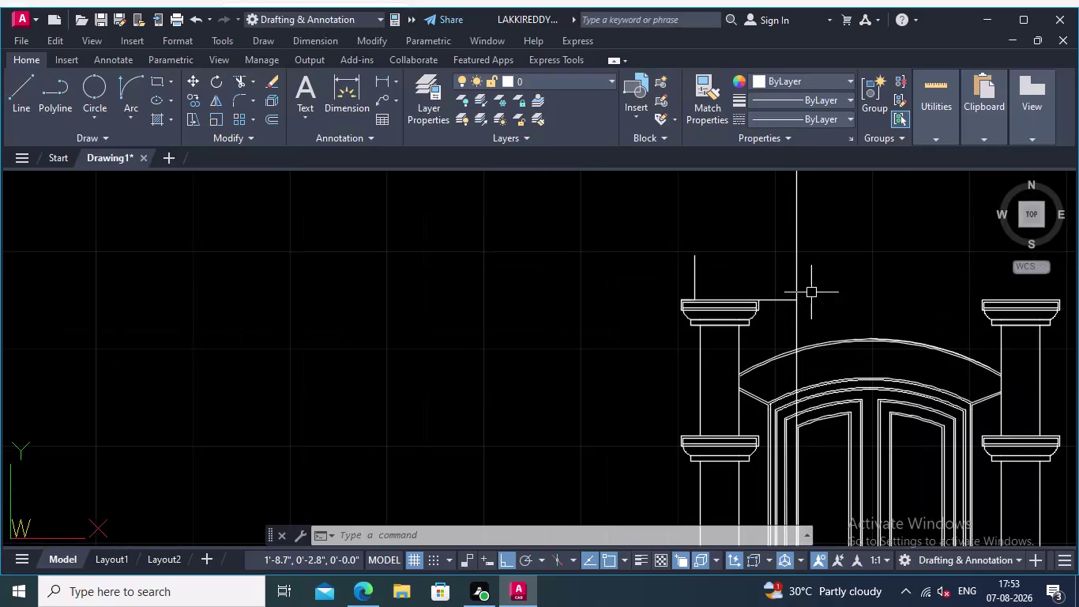
Erase the vertical construction line over the left capital and recentre the arch between the columns.
scroll(up, 3)
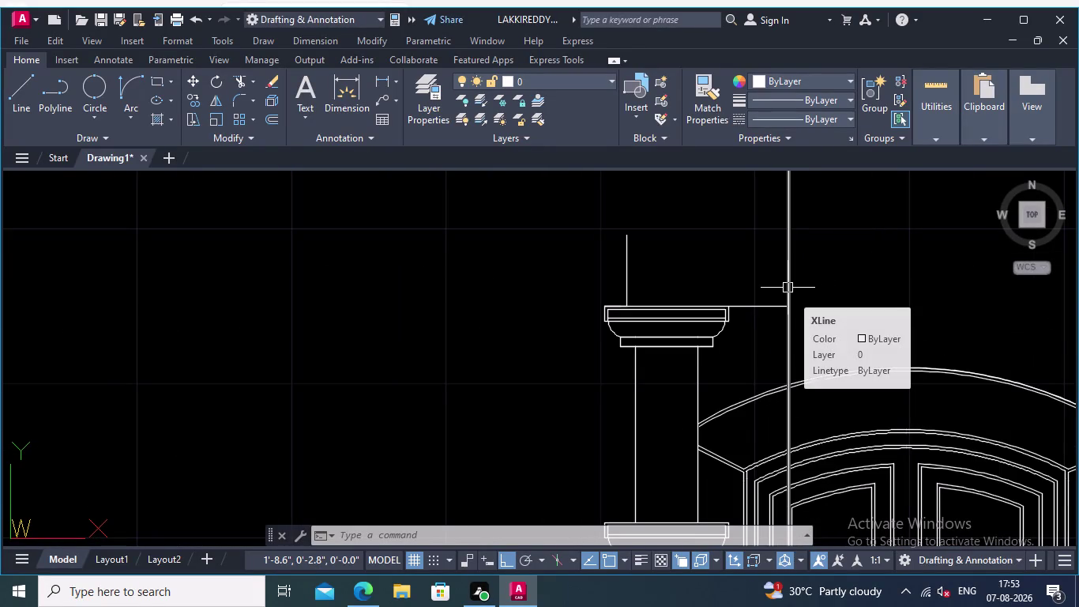
click(788, 288)
key(Delete)
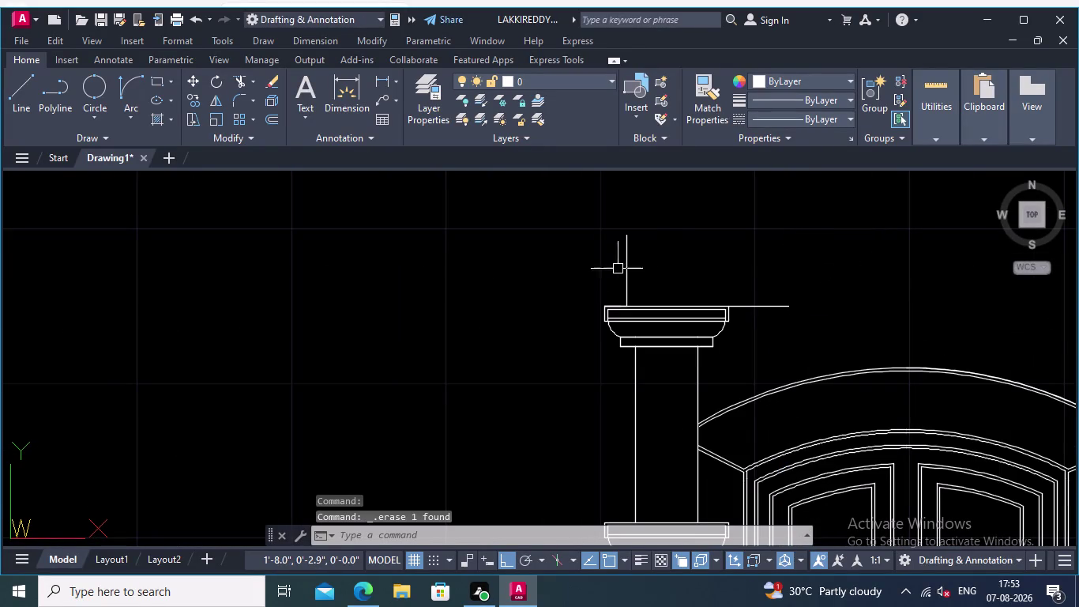
middle_drag(765, 253, 533, 274)
scroll(down, 3)
middle_drag(666, 265, 586, 263)
scroll(up, 3)
middle_drag(595, 270, 599, 261)
scroll(up, 3)
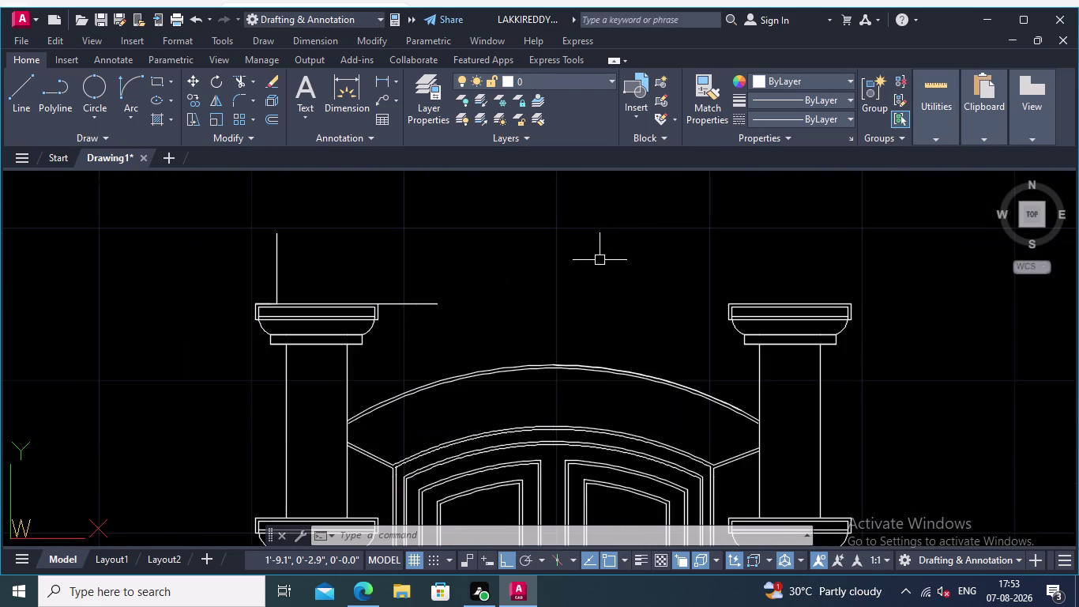
middle_drag(602, 256, 569, 180)
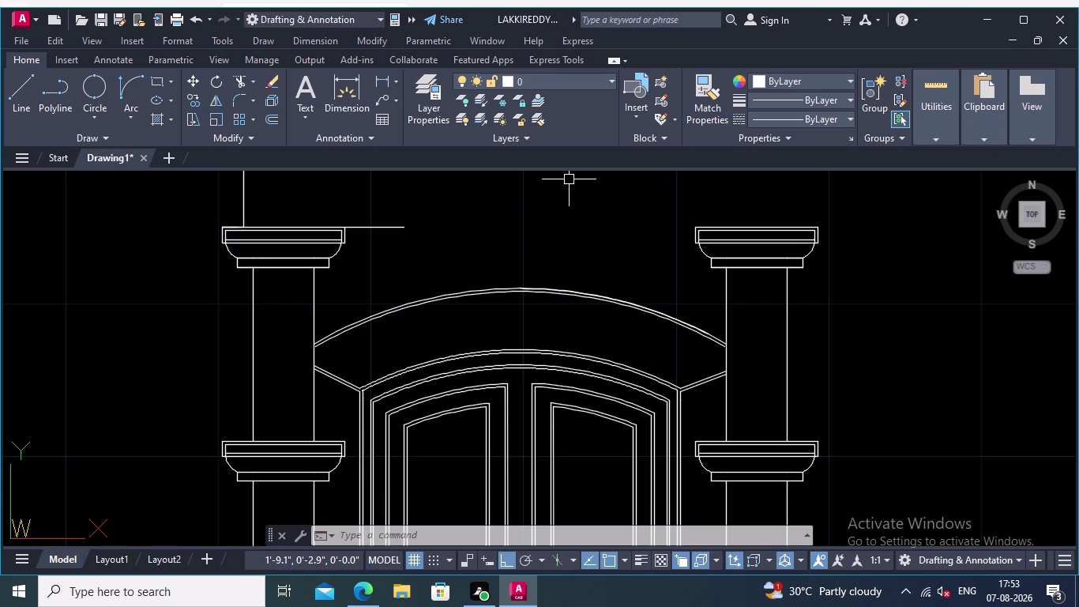
Place a vertical XLINE through the top corner of the right door's inner panel.
text(xl)
key(Return)
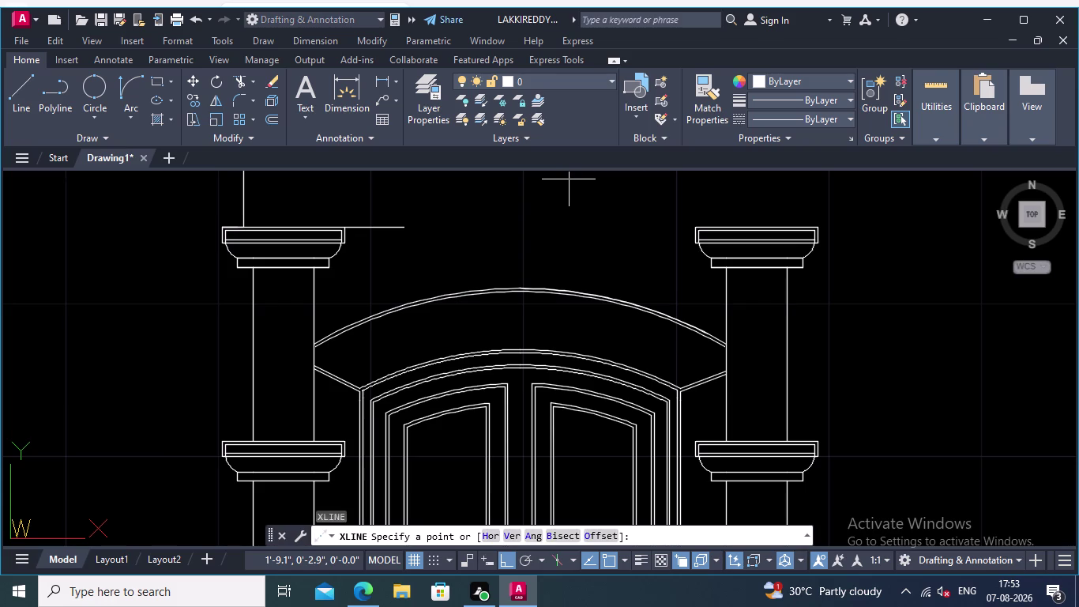
key(v)
key(Return)
middle_drag(706, 348, 932, 265)
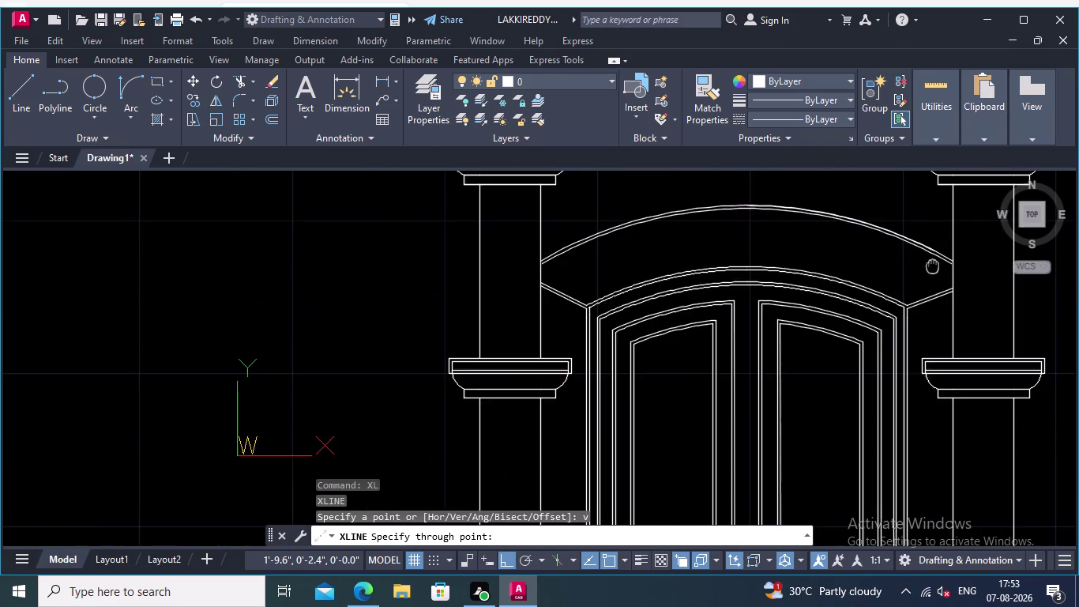
middle_drag(932, 265, 931, 263)
scroll(up, 3)
scroll(up, 3)
middle_drag(855, 338, 779, 264)
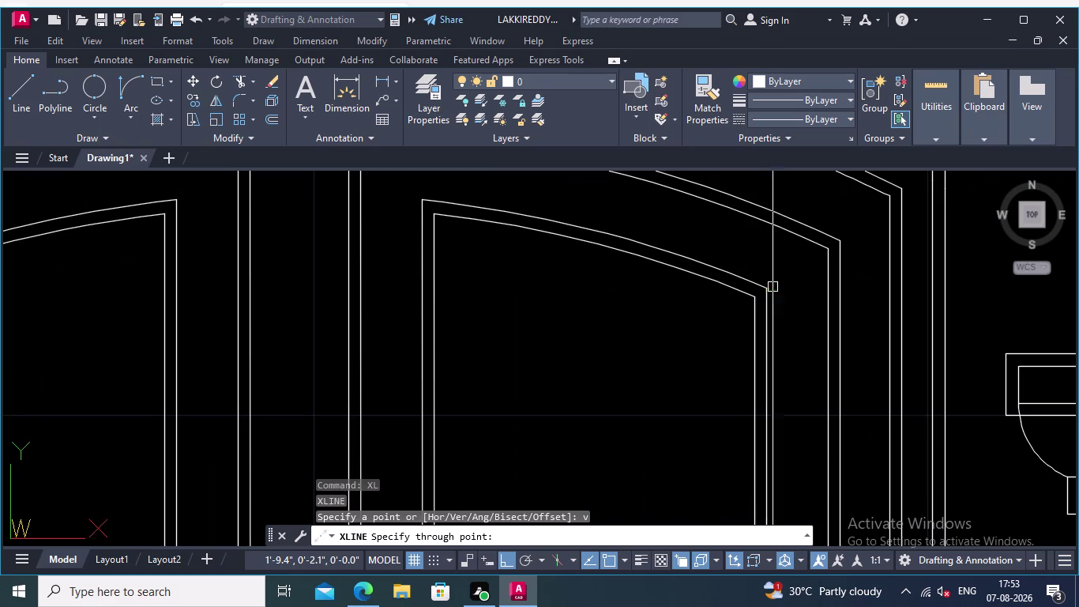
scroll(down, 3)
scroll(up, 3)
middle_drag(796, 311, 808, 375)
scroll(up, 3)
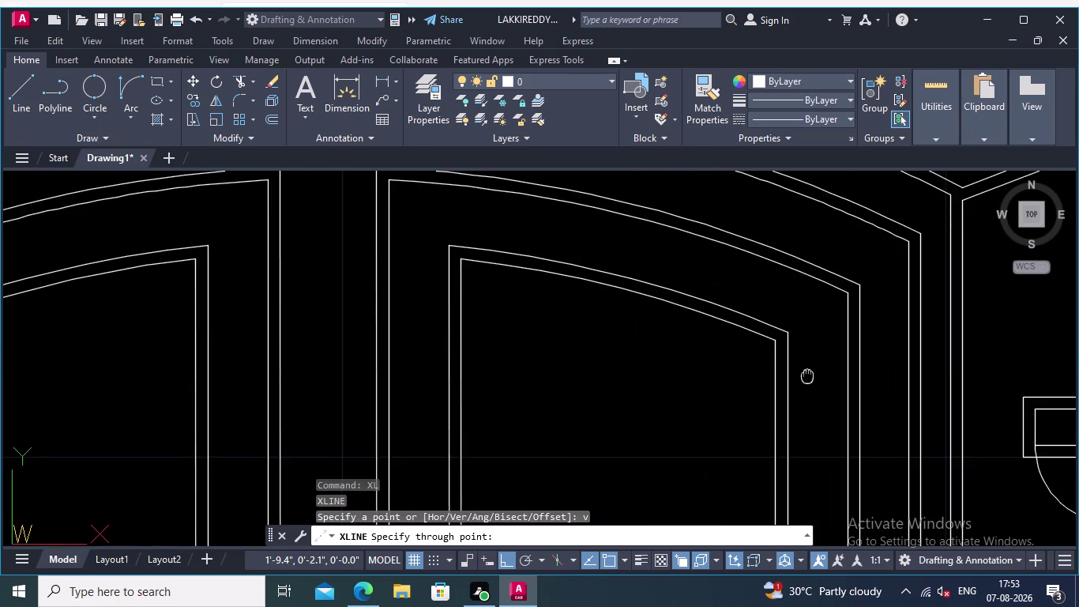
middle_drag(808, 375, 807, 374)
scroll(up, 3)
click(780, 331)
key(Return)
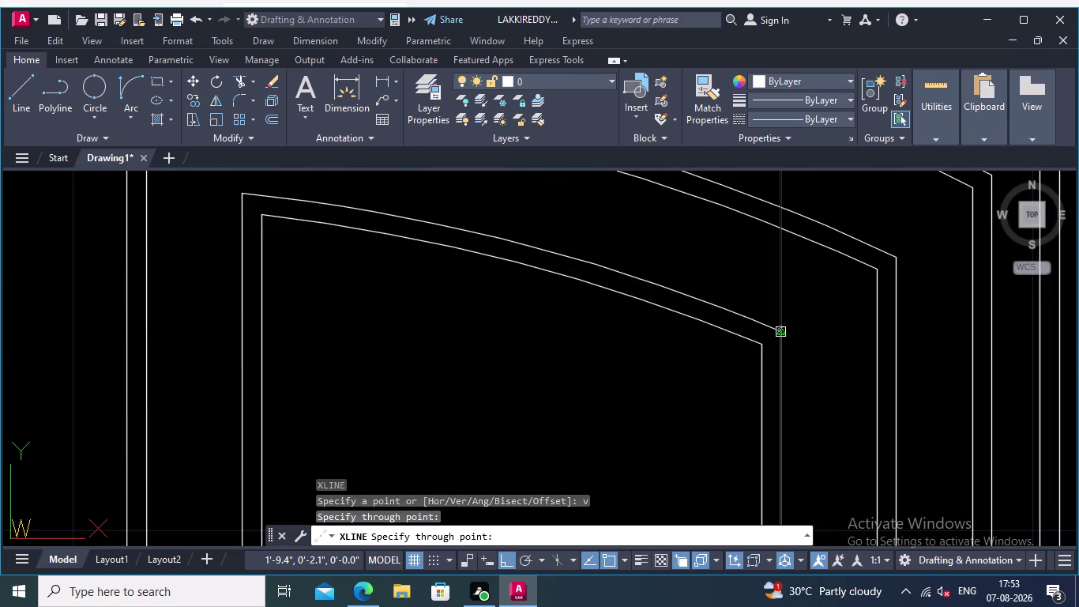
Pan back out to view both column capitals and start the Polyline command.
scroll(up, 3)
scroll(down, 3)
middle_drag(871, 411, 840, 467)
scroll(up, 3)
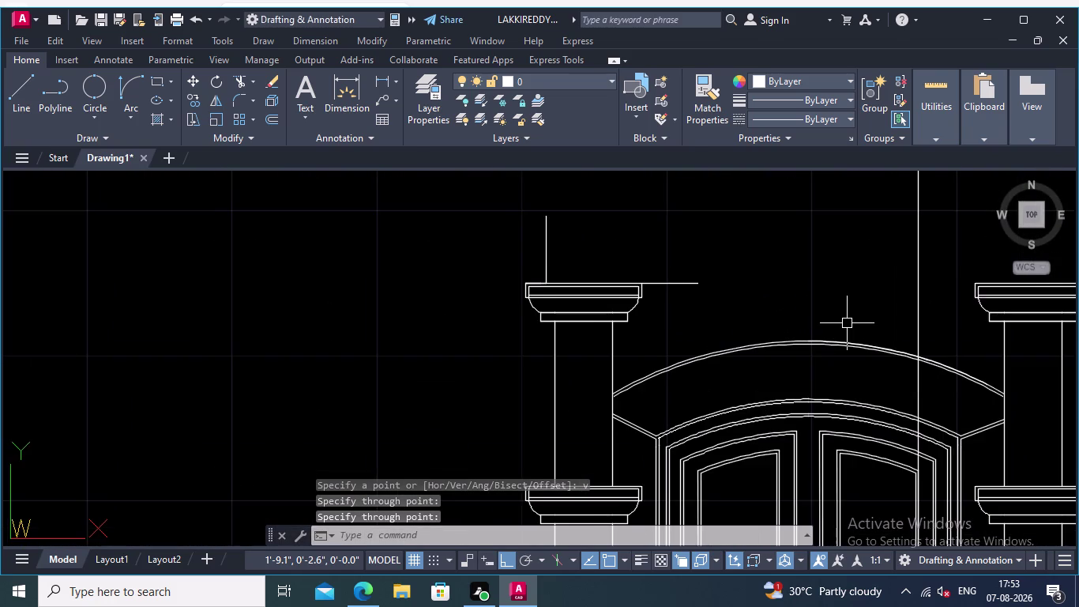
middle_drag(742, 282, 723, 276)
middle_drag(697, 278, 589, 265)
middle_drag(761, 265, 732, 270)
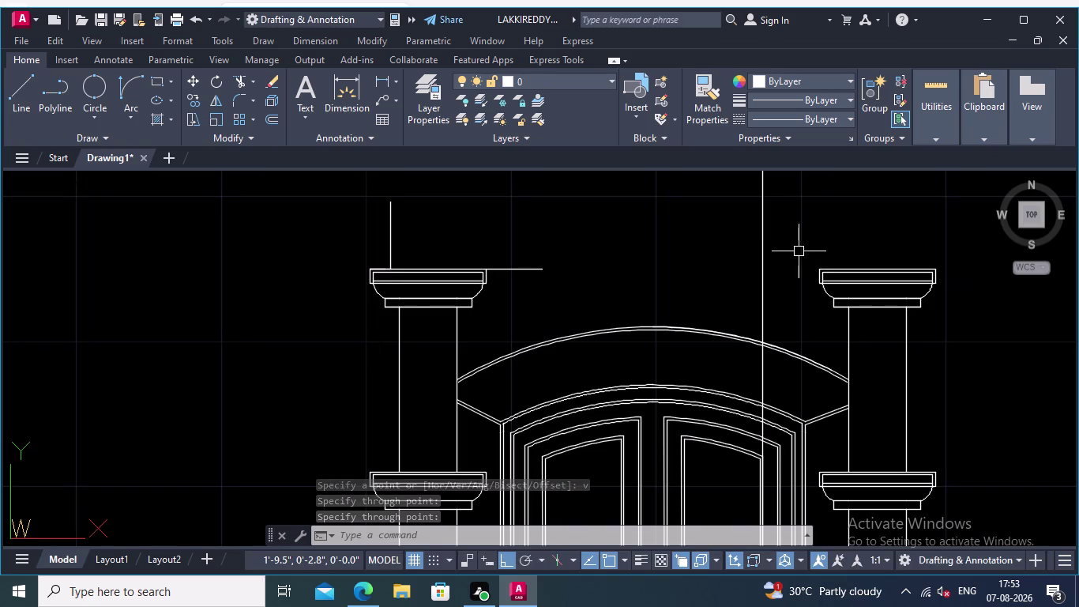
click(20, 86)
click(61, 91)
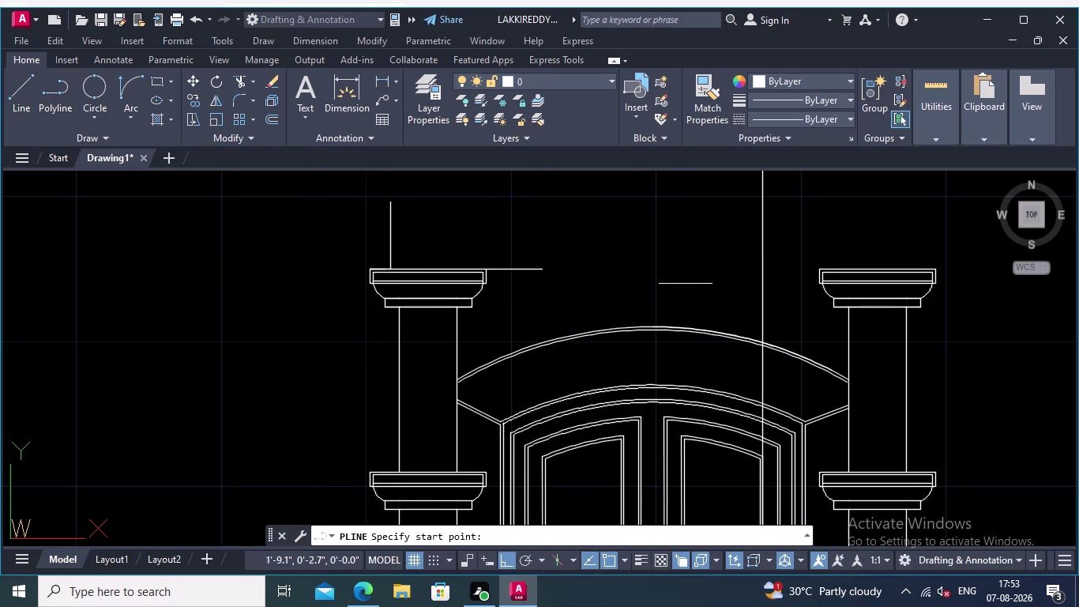
Draw a polyline from the right capital's top corner inward to the construction line.
scroll(up, 3)
middle_drag(796, 275, 620, 412)
scroll(up, 3)
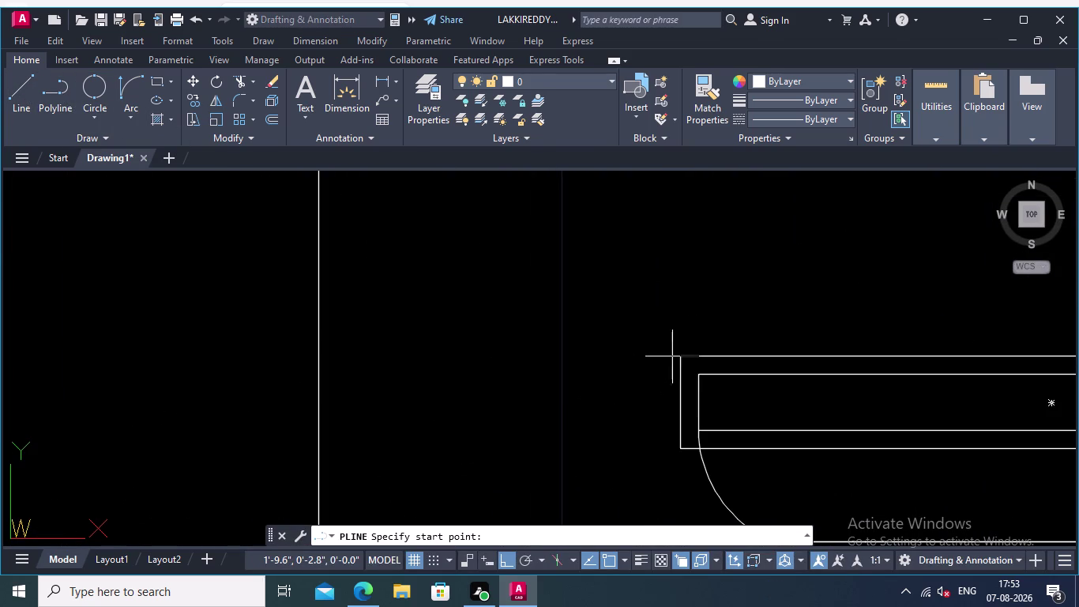
click(682, 356)
middle_drag(484, 361, 684, 361)
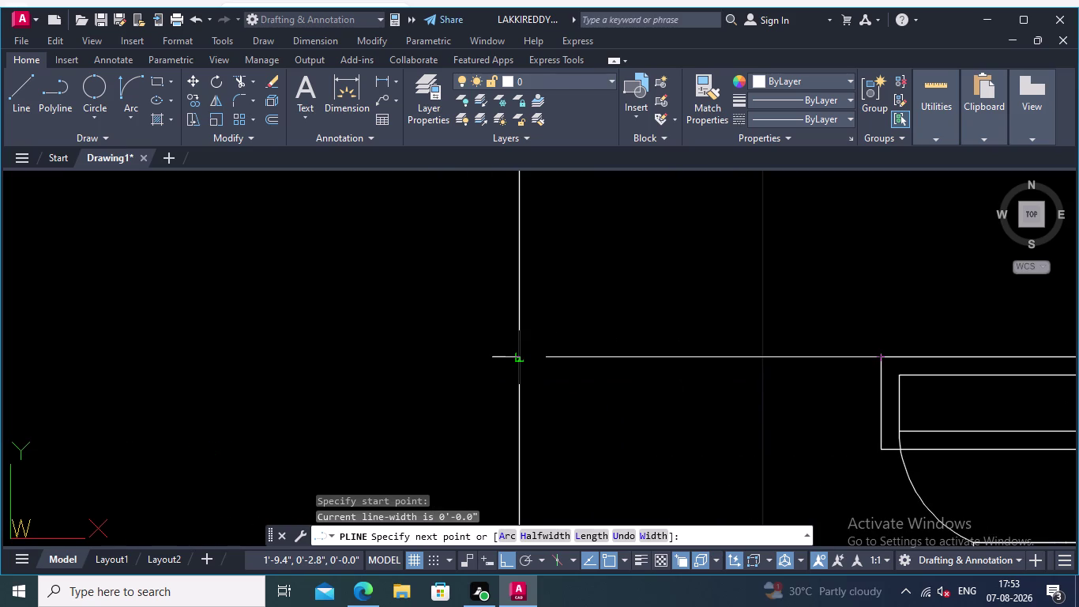
click(517, 360)
key(Return)
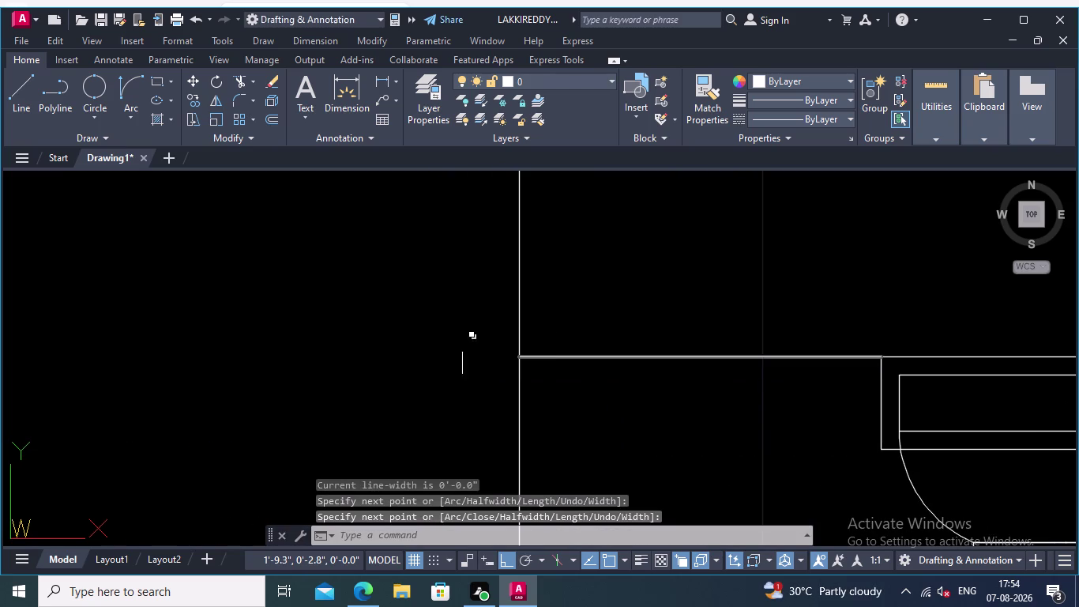
Erase the vertical construction line and zoom in on the gap between the capitals.
click(518, 310)
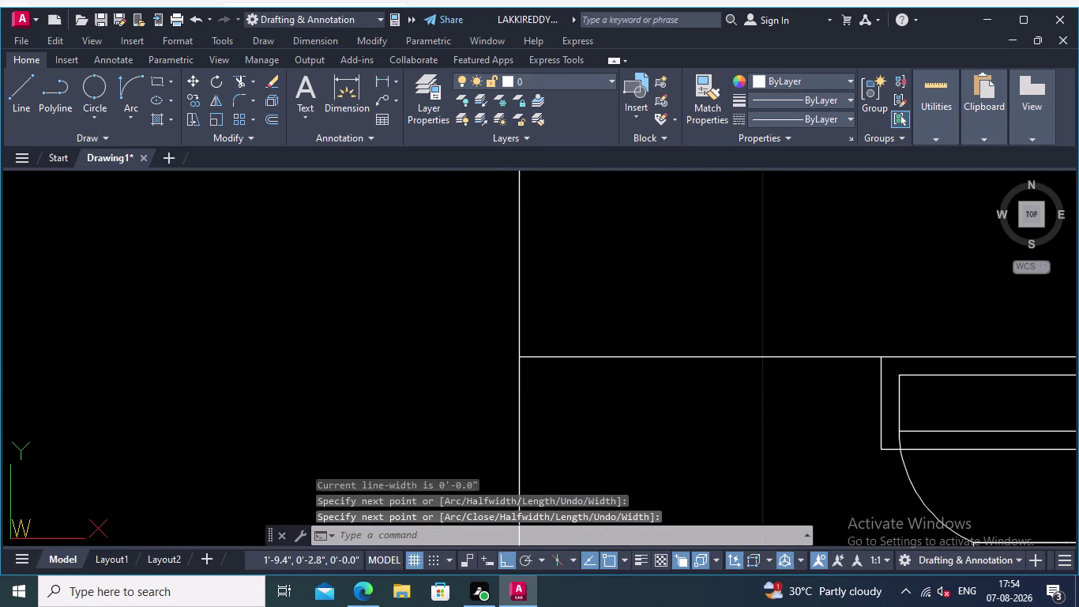
key(Delete)
scroll(down, 3)
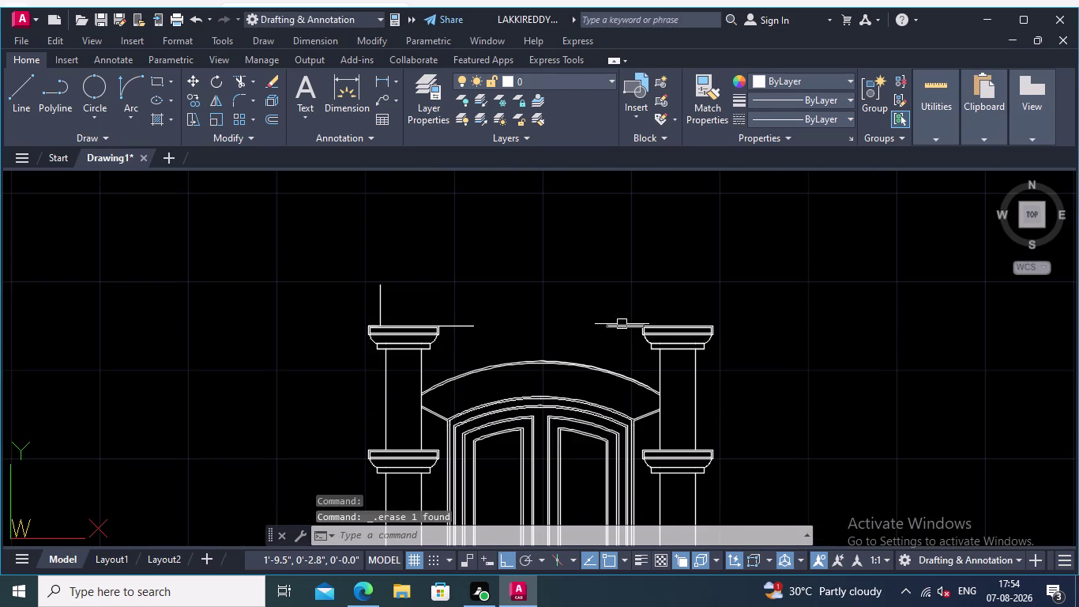
middle_drag(589, 306, 700, 321)
scroll(up, 3)
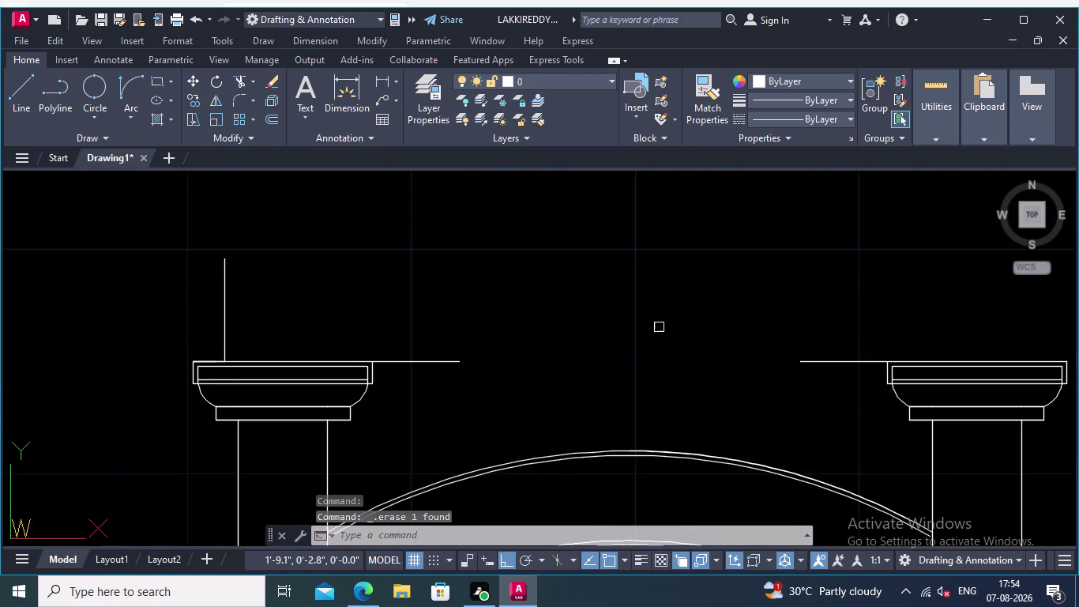
middle_drag(656, 327, 721, 314)
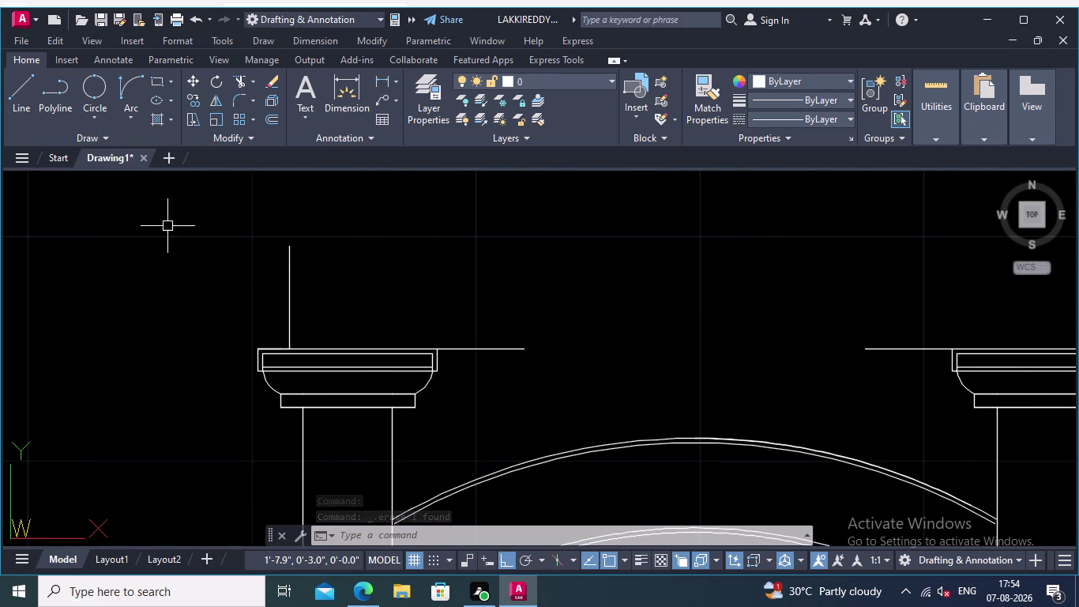
click(94, 110)
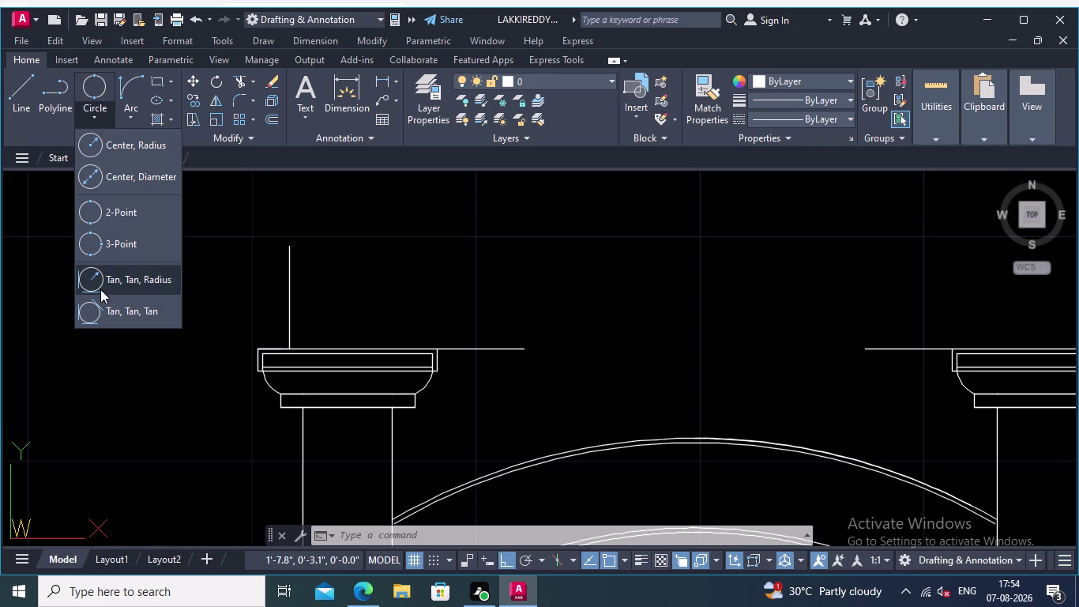
Draw a start-end-radius arc with radius 0.42 between the ledge ends, then undo the downward-curving result.
click(128, 117)
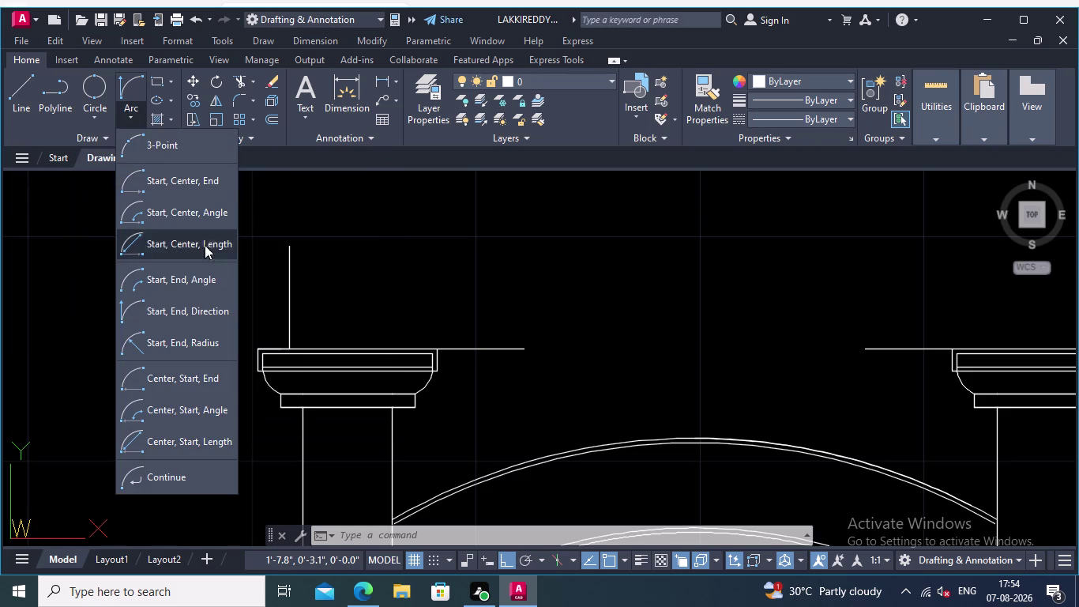
click(204, 341)
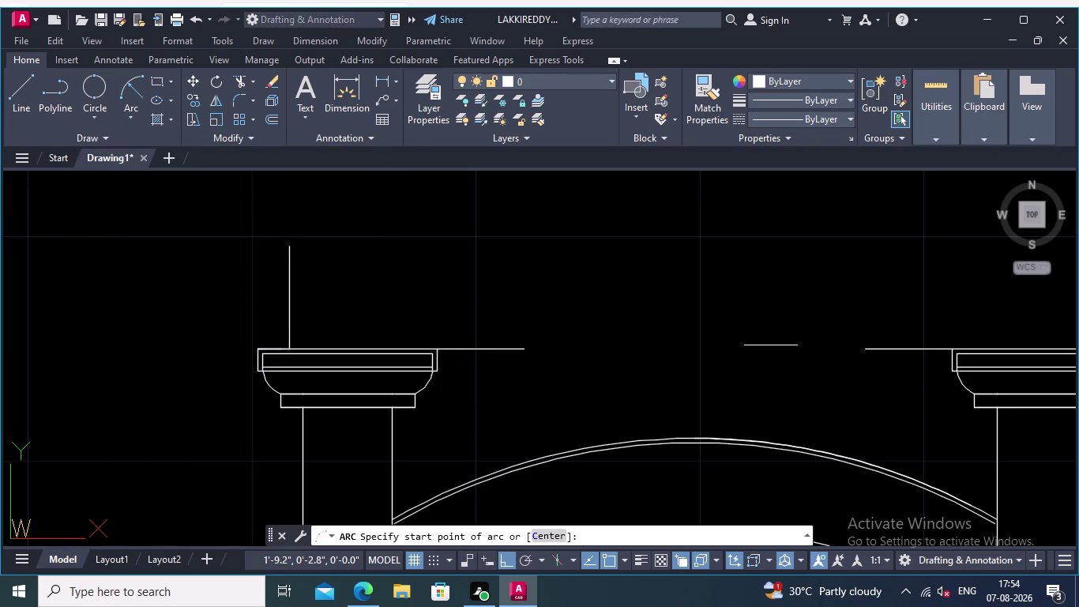
middle_drag(769, 345, 553, 356)
scroll(down, 3)
middle_drag(426, 363, 575, 376)
scroll(up, 3)
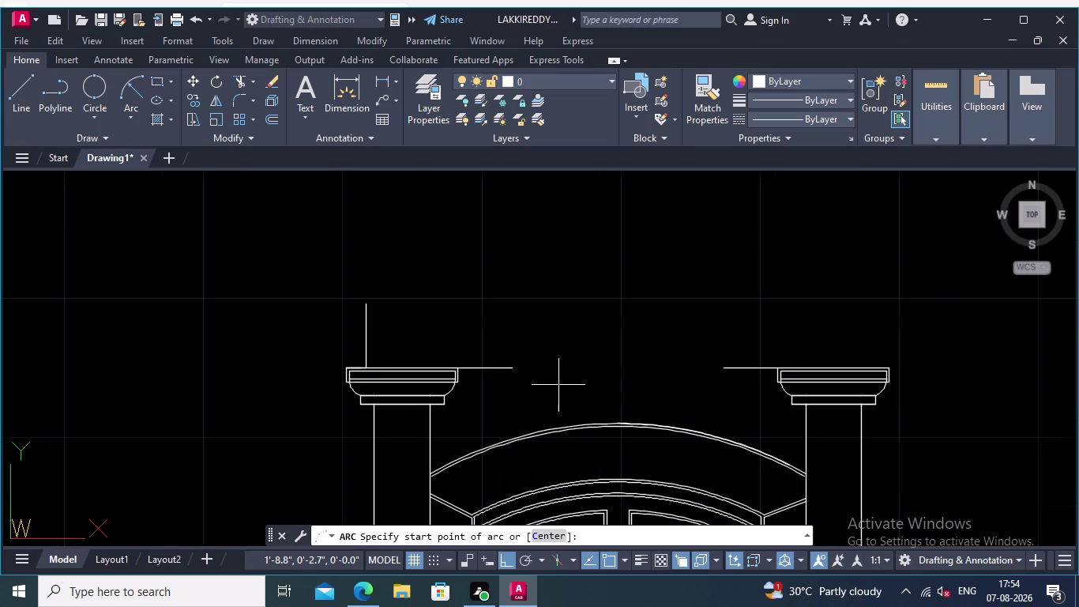
scroll(up, 3)
click(506, 366)
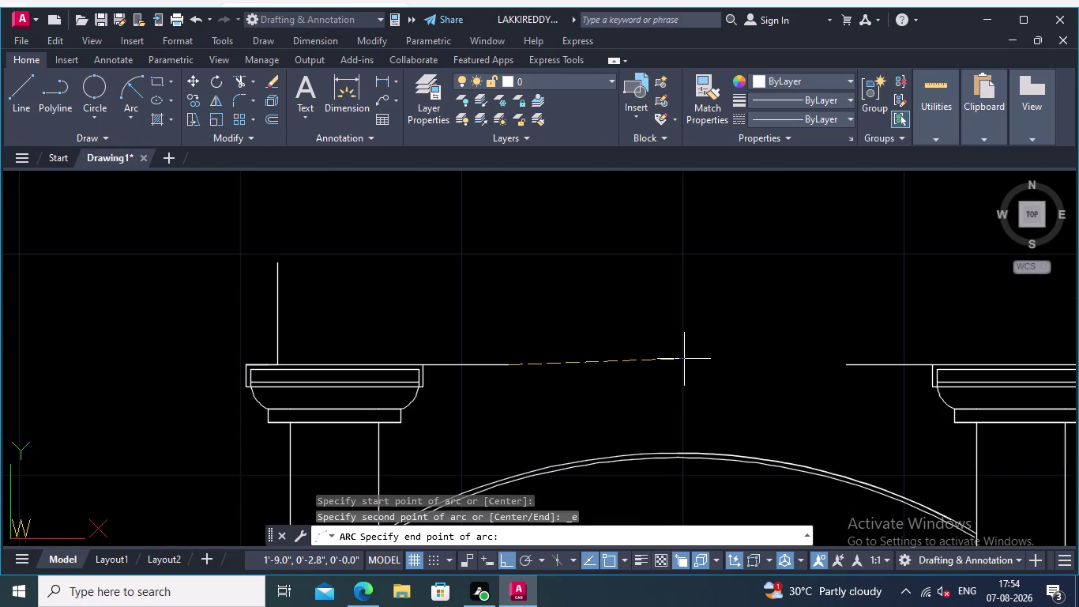
middle_drag(684, 359, 481, 360)
click(642, 366)
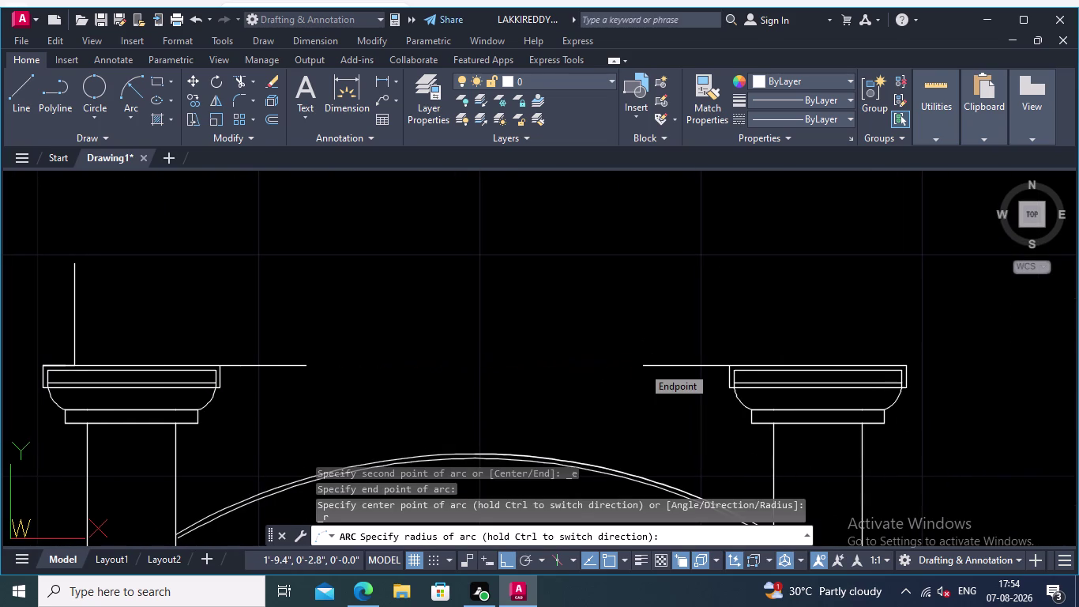
text(0.42)
key(Return)
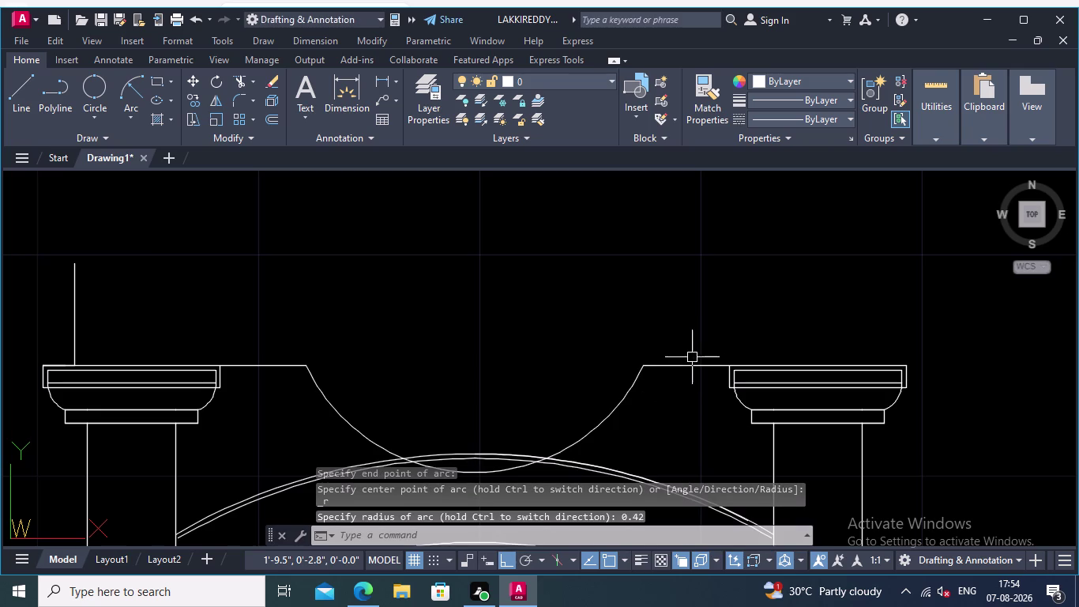
key(ctrl+z)
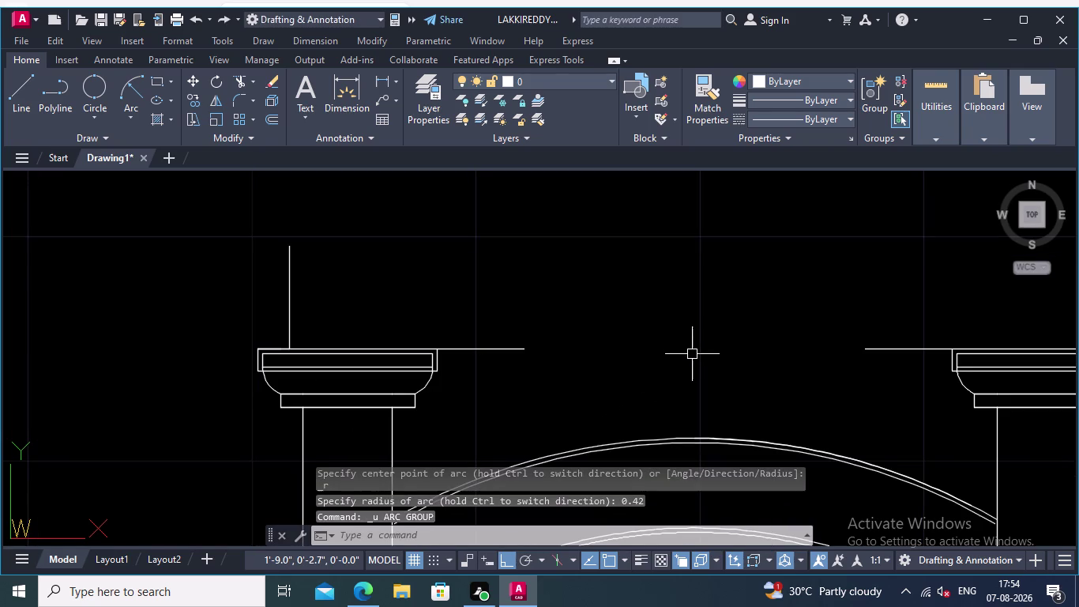
Redraw the 0.42-radius arc with endpoints picked in reverse order so the dome curves upward.
click(126, 81)
middle_drag(716, 389, 595, 352)
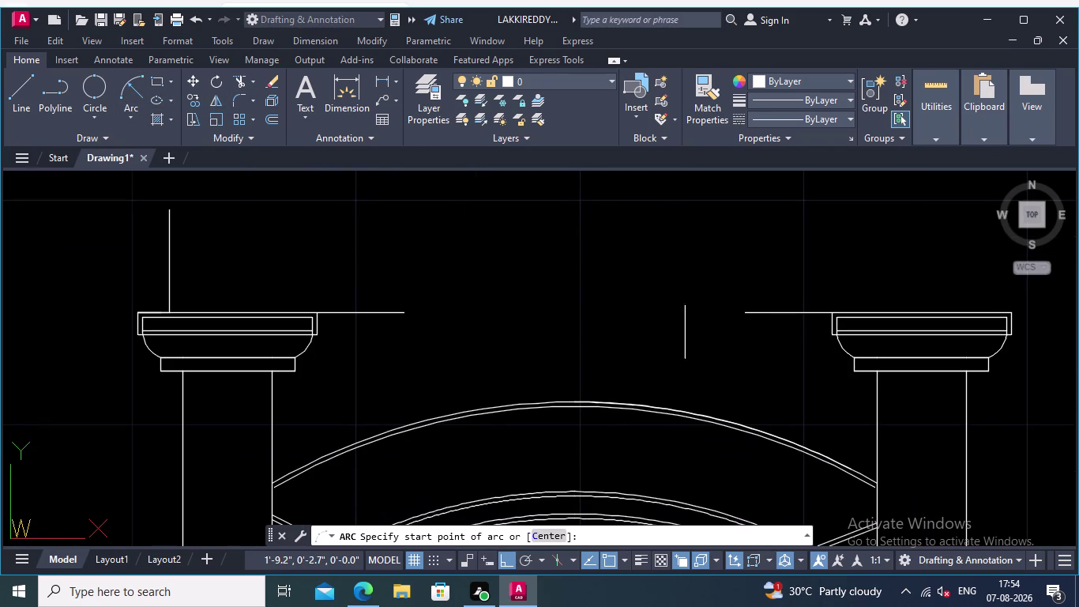
click(745, 313)
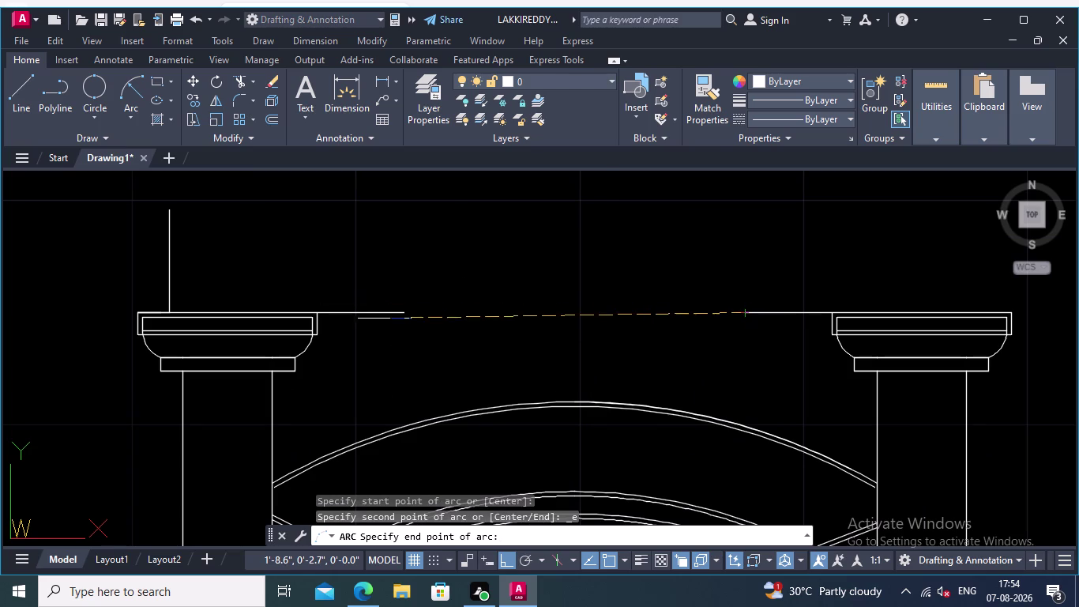
click(405, 314)
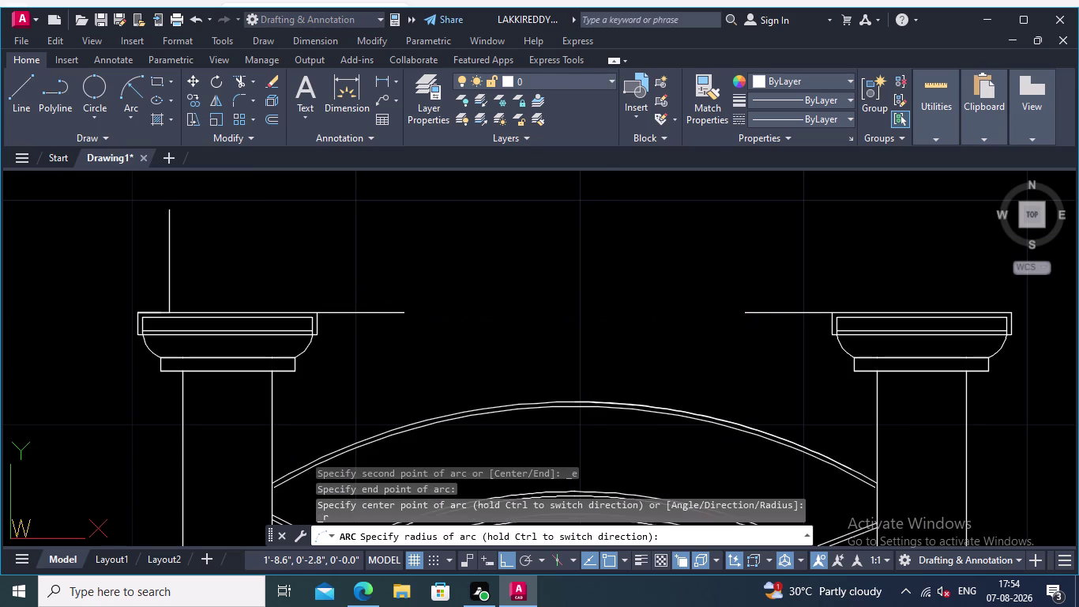
text(0.)
text(42)
key(Return)
key(Return)
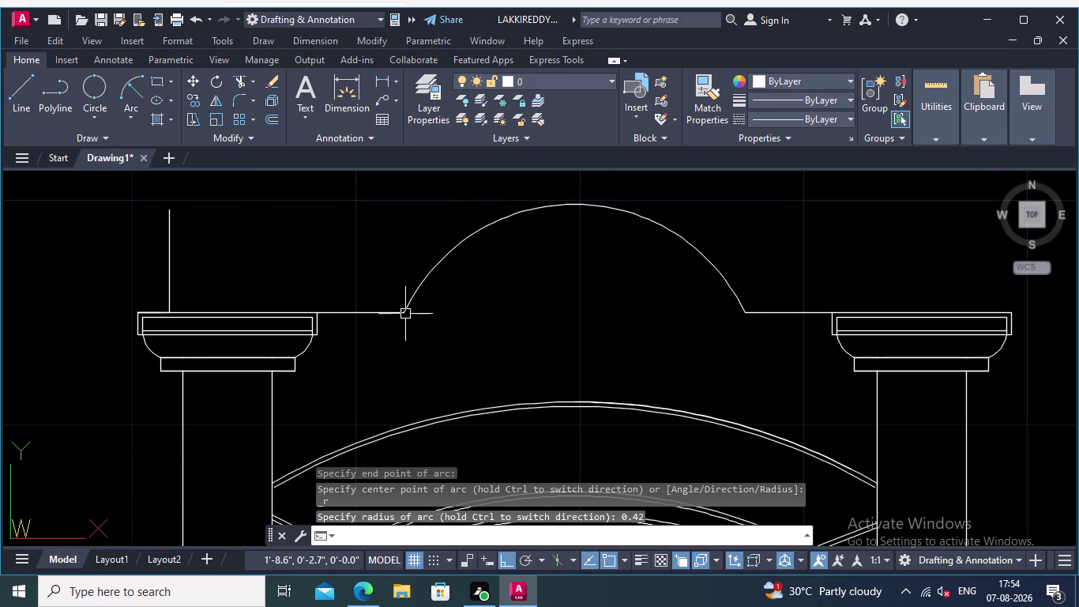
scroll(down, 3)
scroll(up, 3)
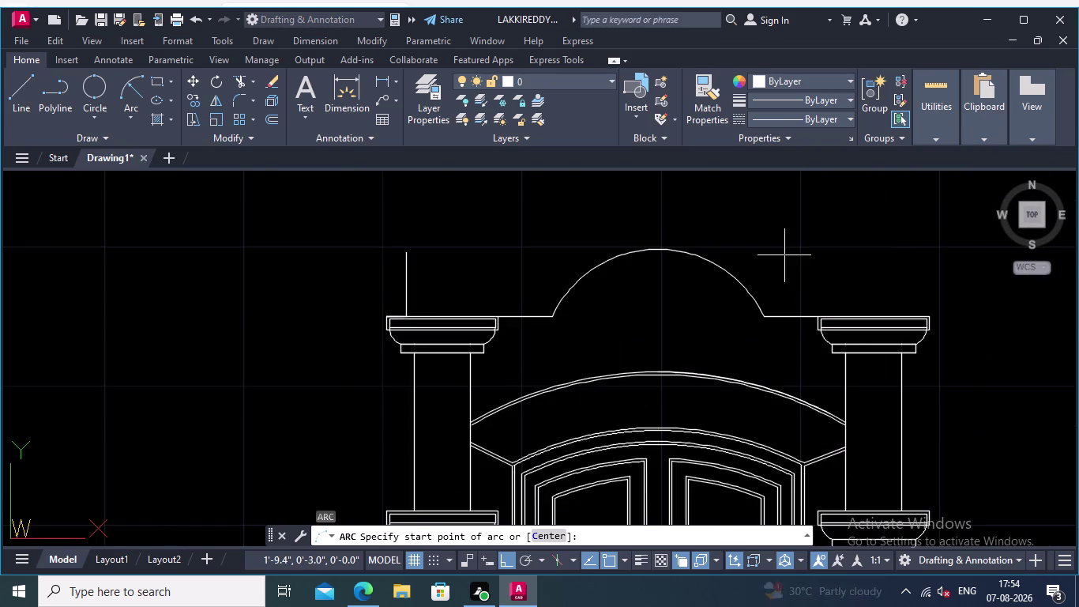
middle_drag(786, 256, 827, 258)
scroll(up, 3)
key(Return)
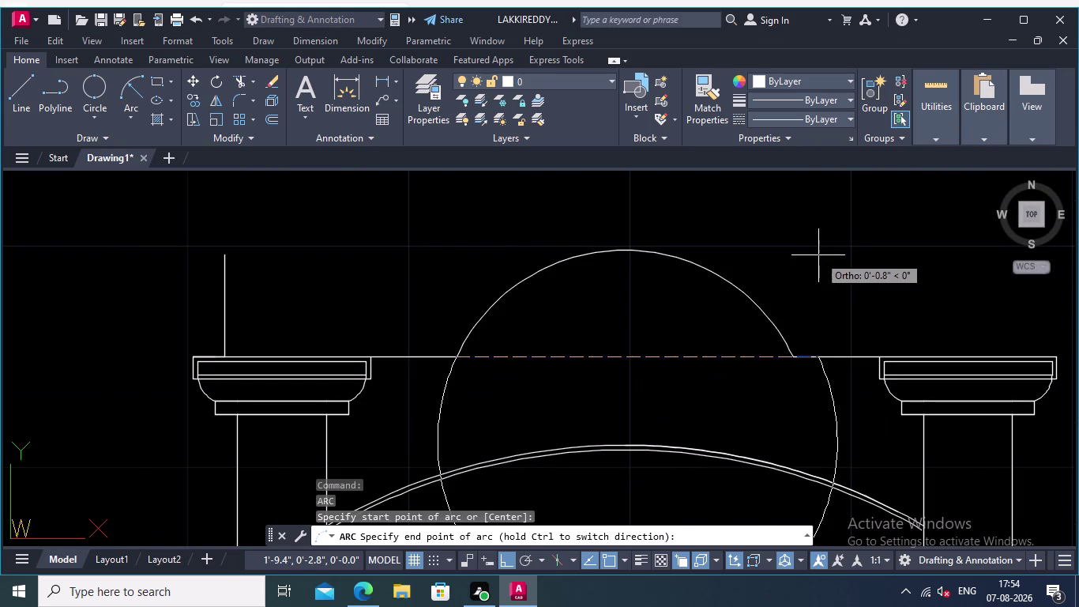
key(ctrl+z)
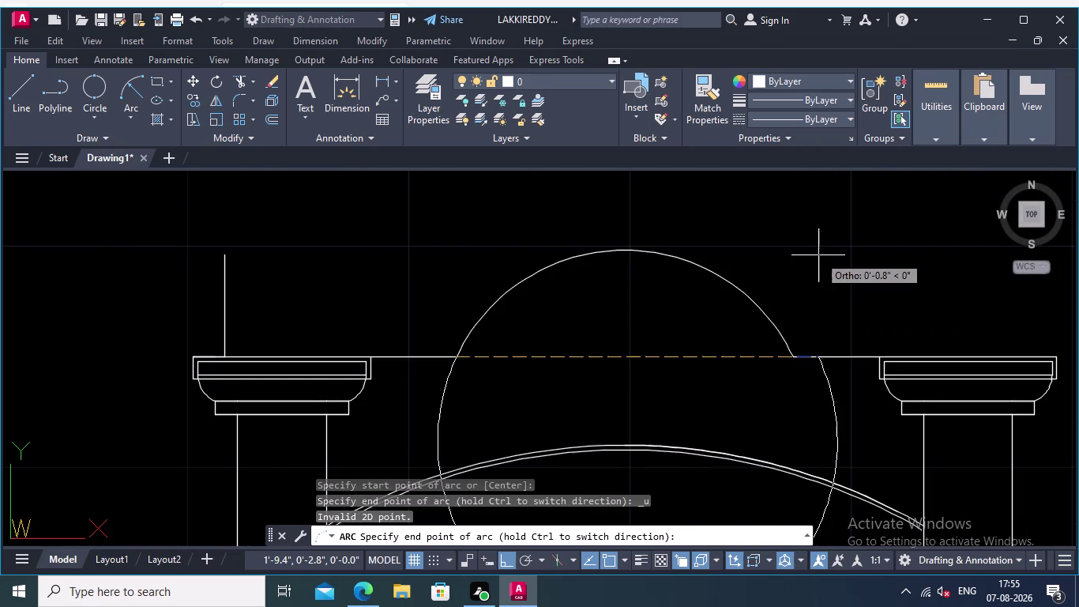
key(Escape)
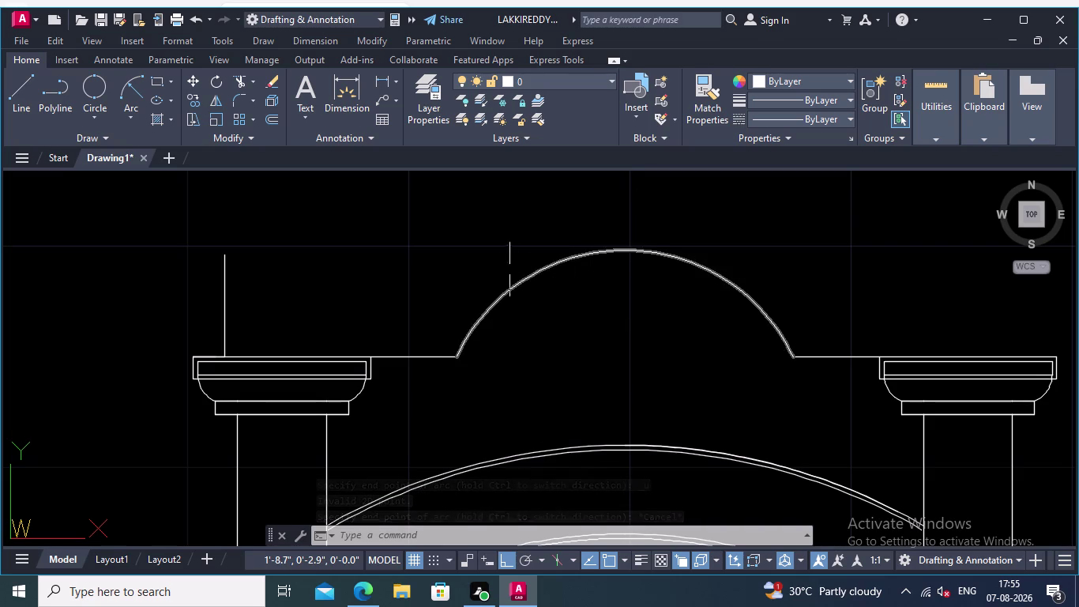
middle_drag(483, 235, 419, 283)
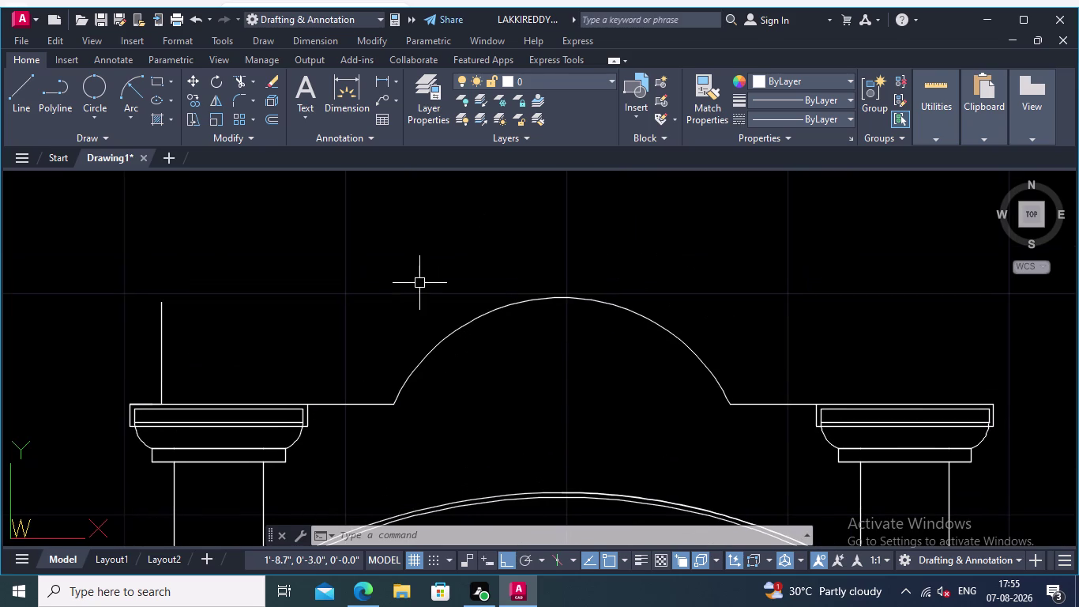
scroll(down, 3)
middle_drag(409, 288, 404, 290)
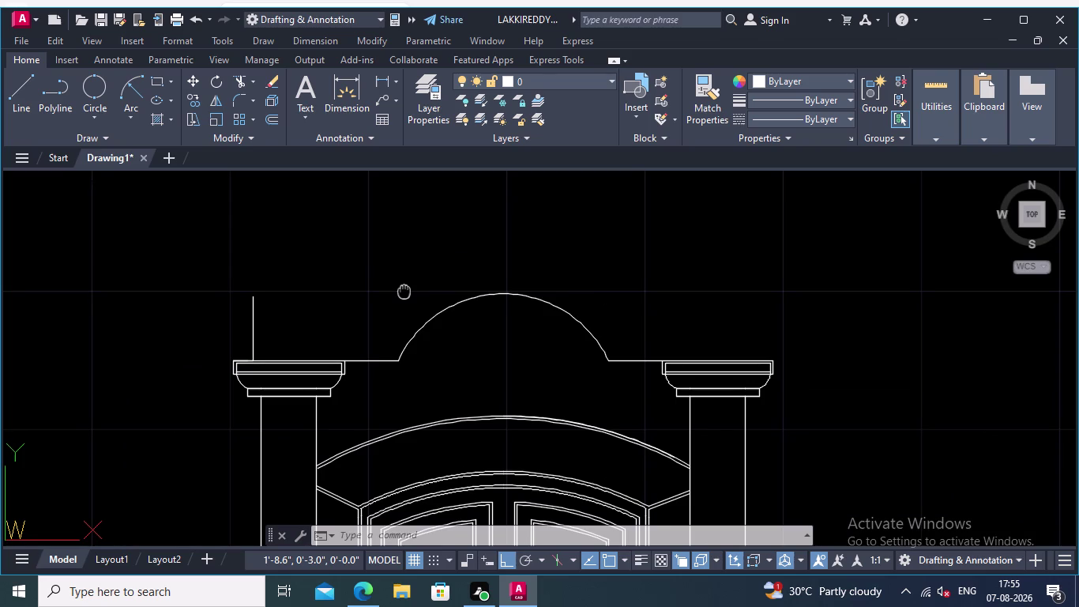
middle_drag(404, 290, 402, 291)
middle_drag(402, 291, 463, 236)
middle_drag(473, 265, 479, 281)
scroll(down, 3)
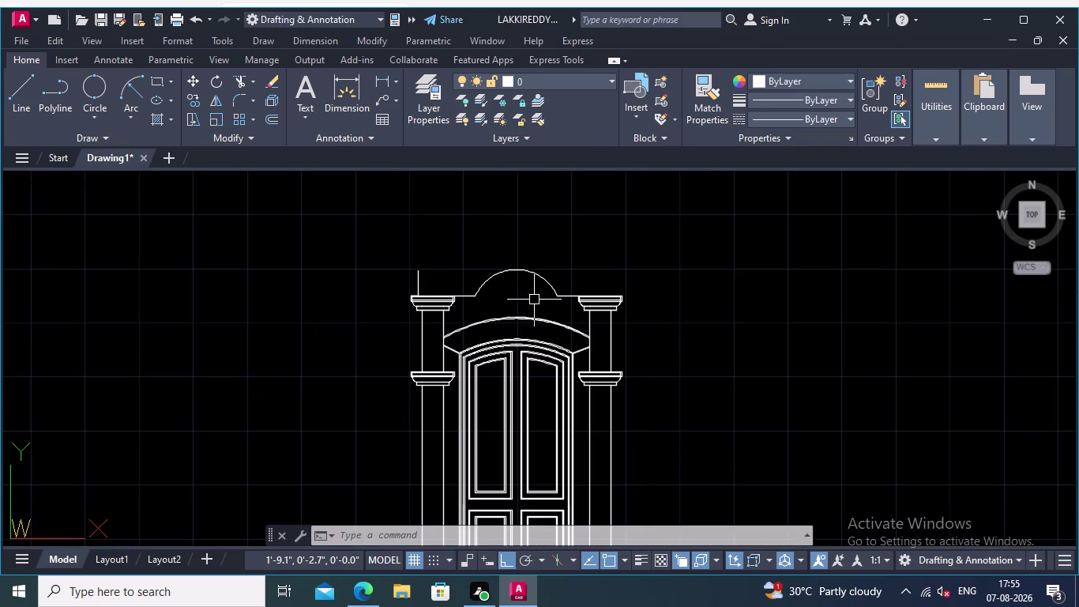
scroll(up, 3)
middle_drag(741, 304, 832, 275)
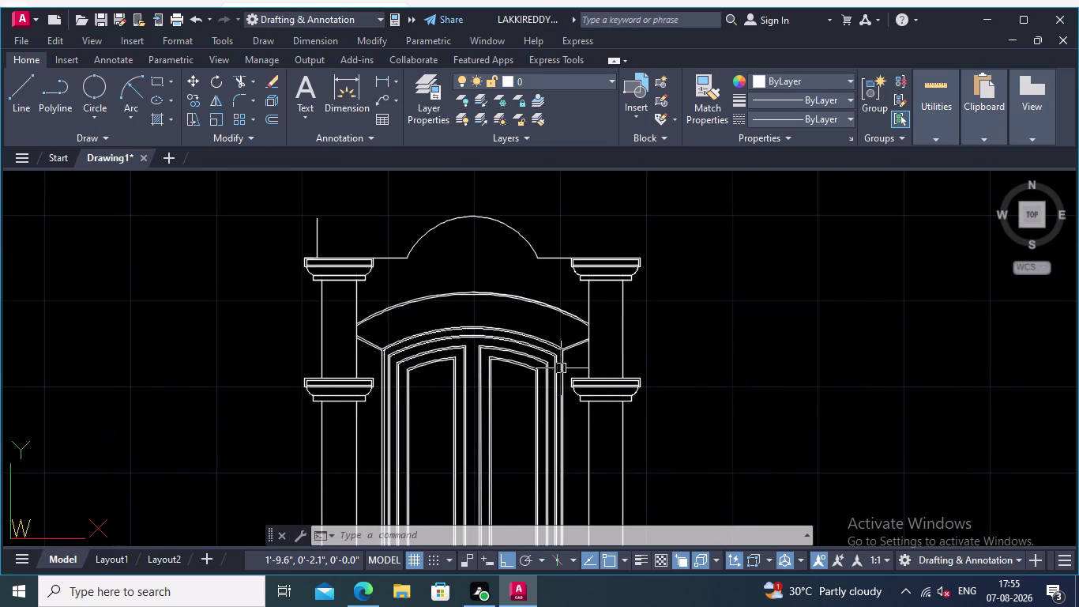
scroll(up, 3)
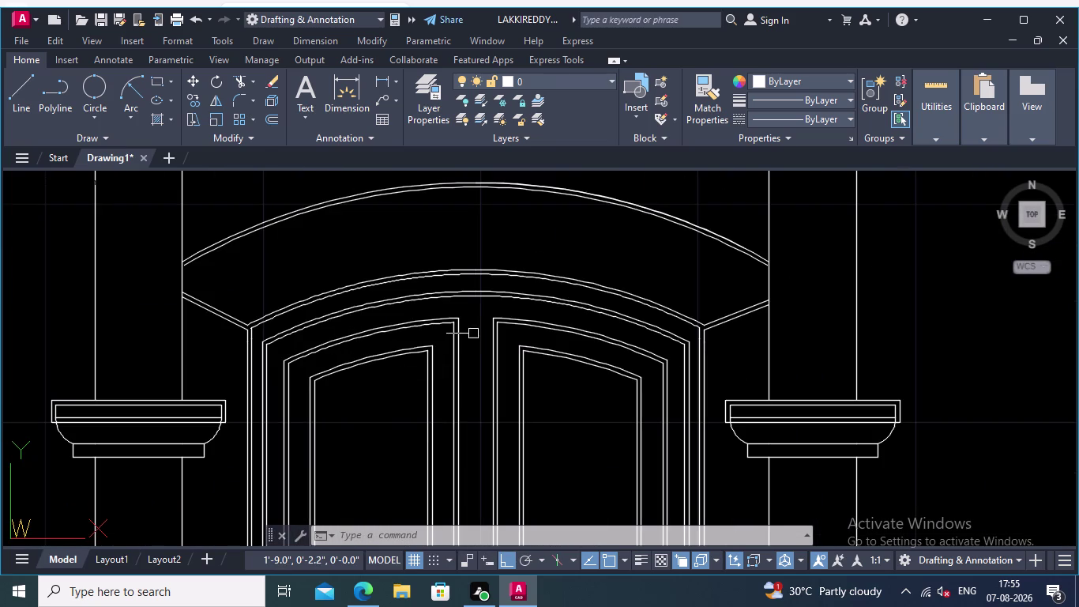
middle_drag(476, 313, 569, 349)
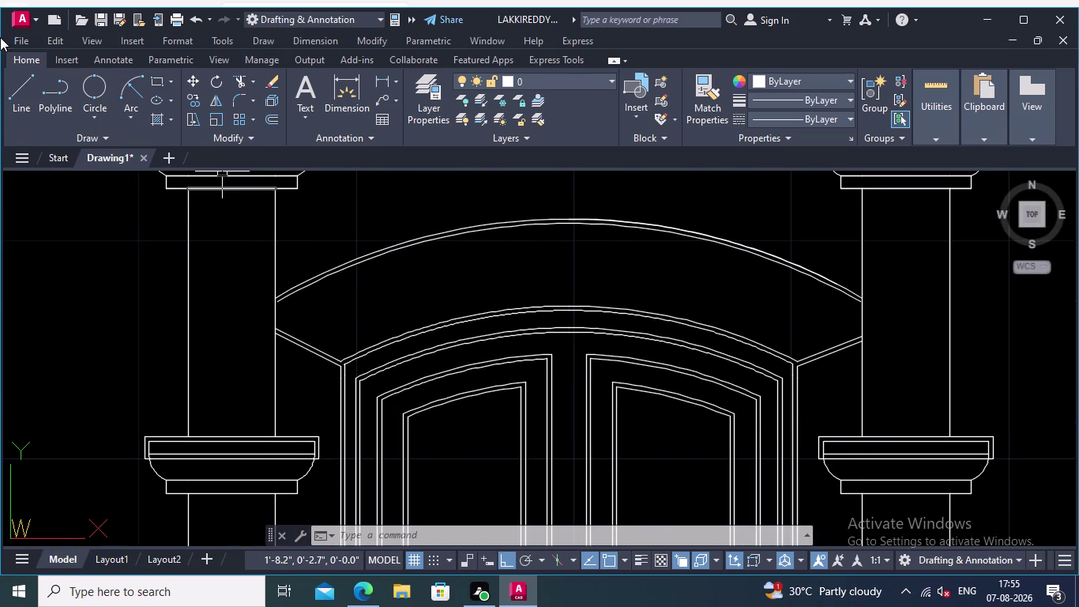
scroll(down, 3)
middle_drag(328, 241, 339, 376)
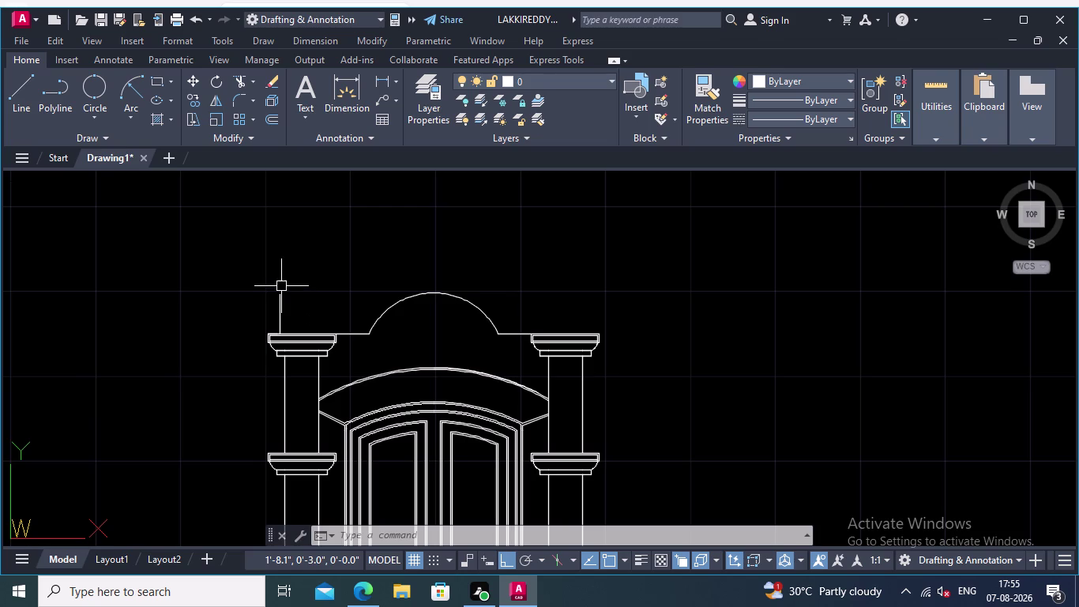
middle_drag(281, 286, 241, 308)
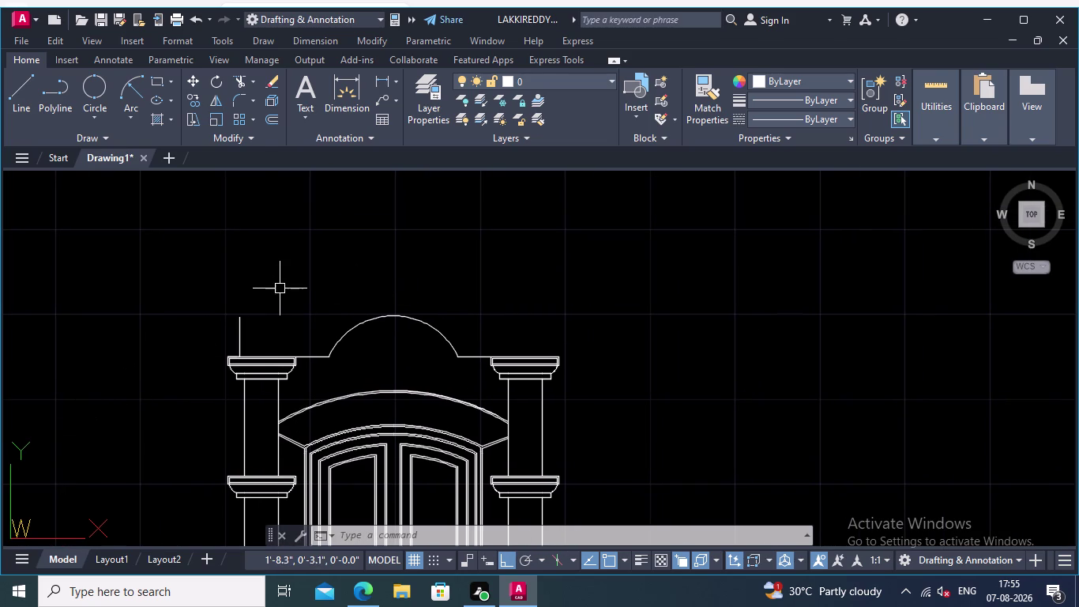
middle_drag(323, 286, 295, 226)
scroll(down, 3)
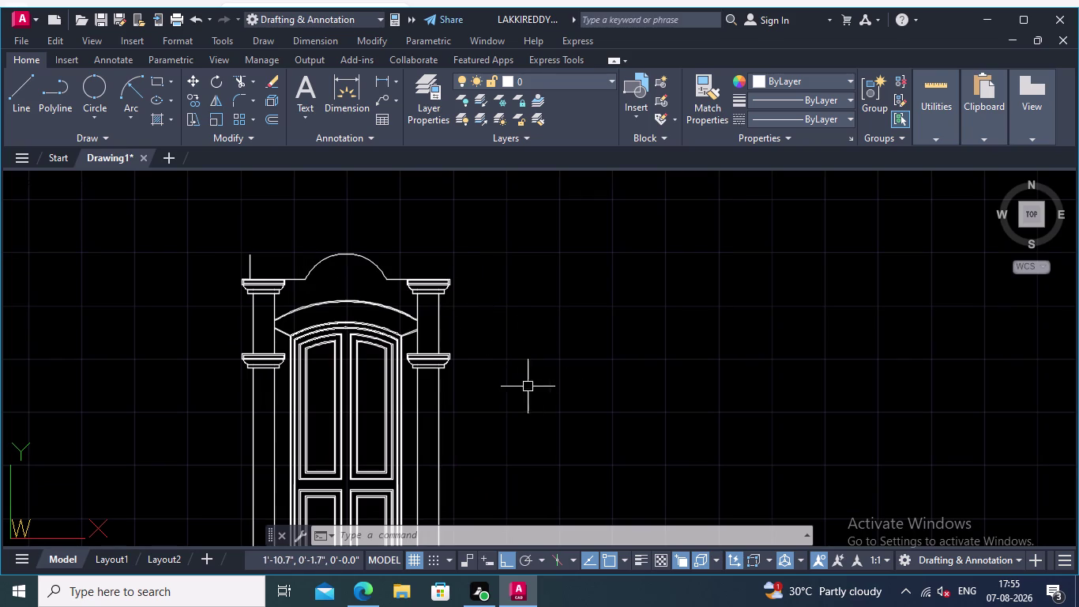
middle_drag(524, 362, 585, 316)
scroll(up, 3)
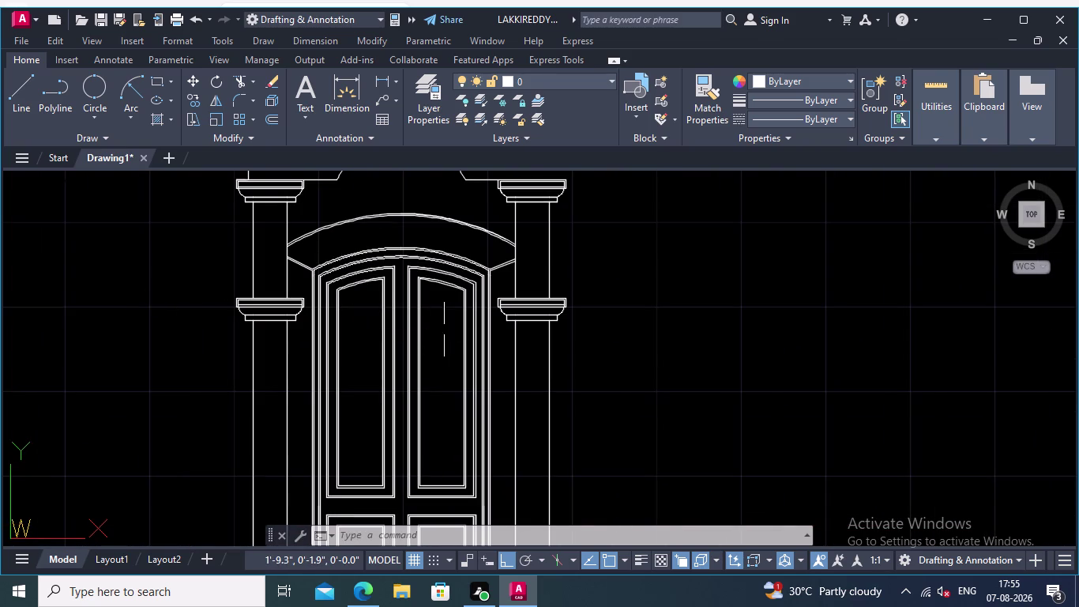
scroll(up, 3)
scroll(up, 3)
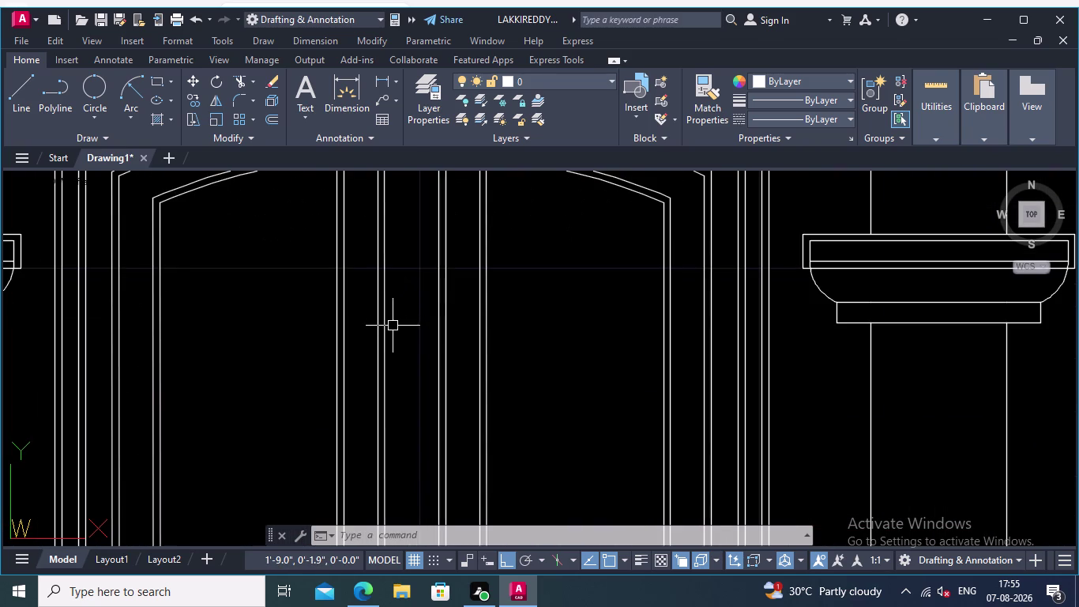
click(387, 335)
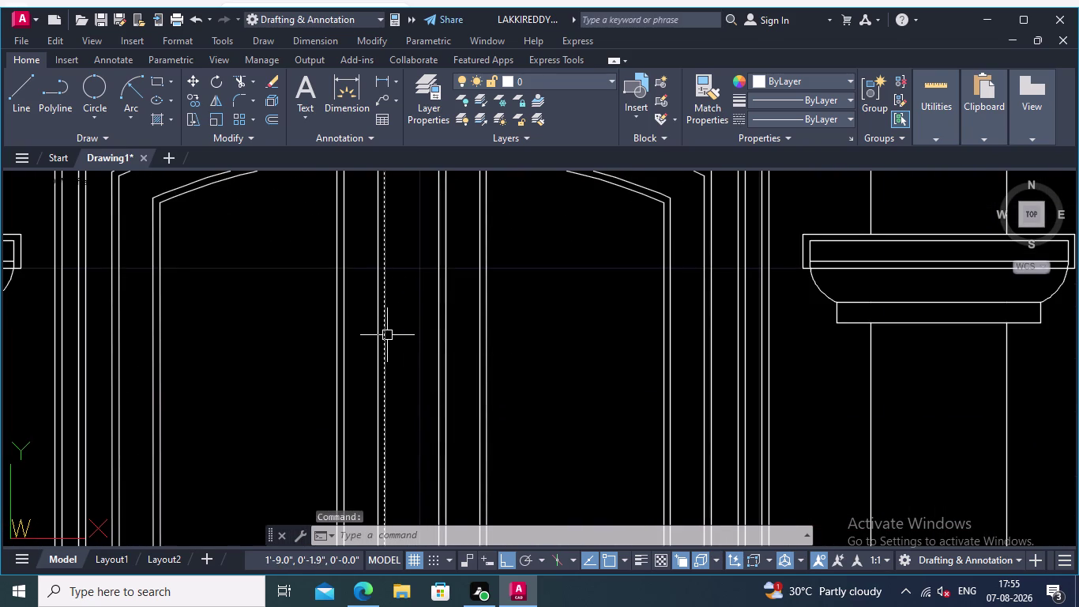
Draw a vertical polyline finial from the dome's top point straight upward, then recentre the view.
key(Escape)
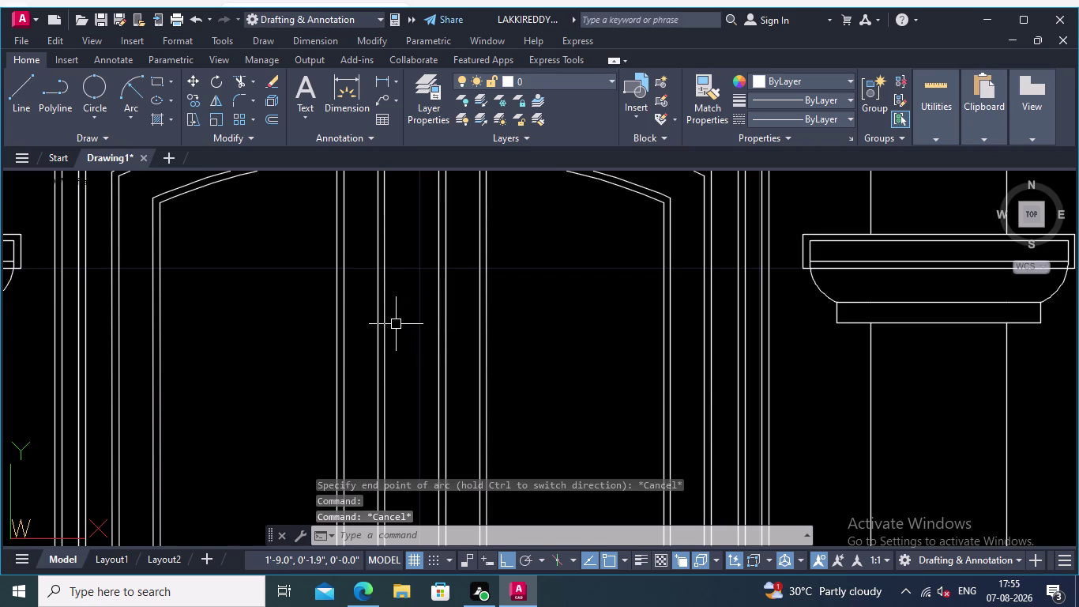
scroll(down, 3)
scroll(up, 3)
scroll(up, 3)
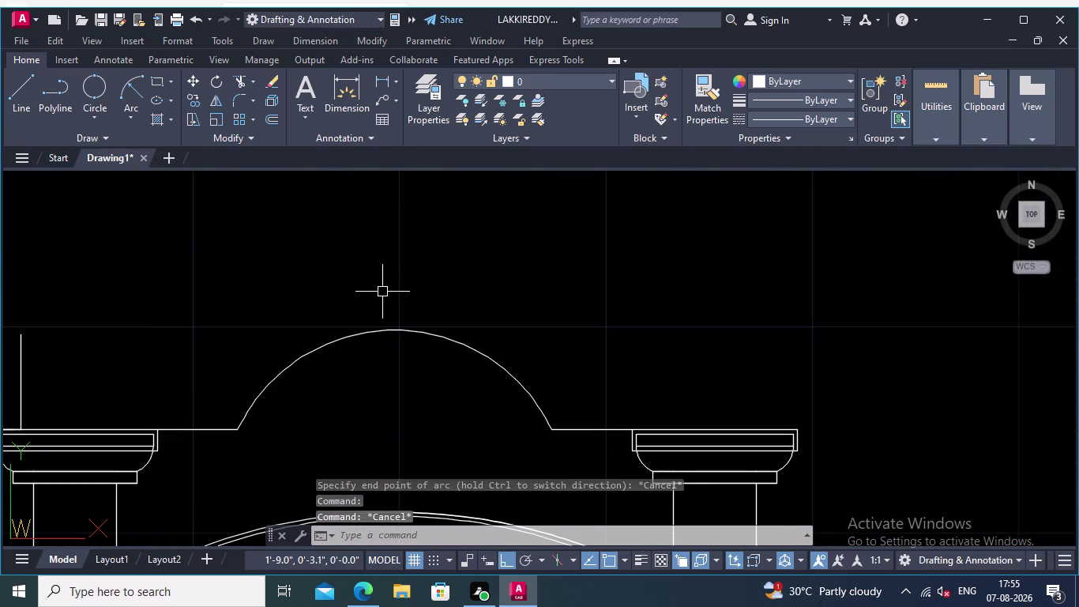
click(46, 91)
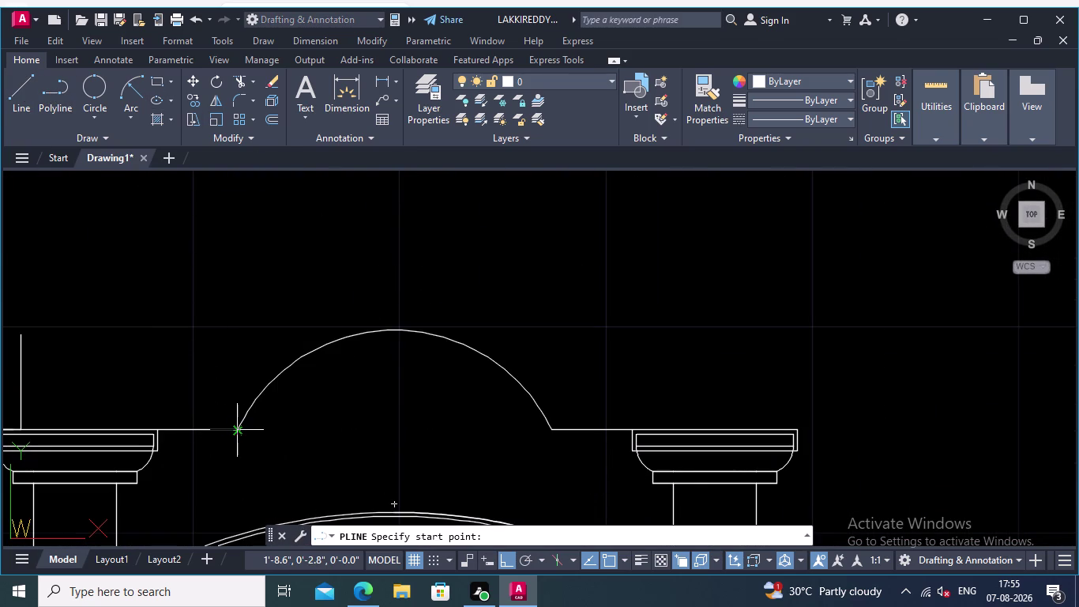
click(394, 331)
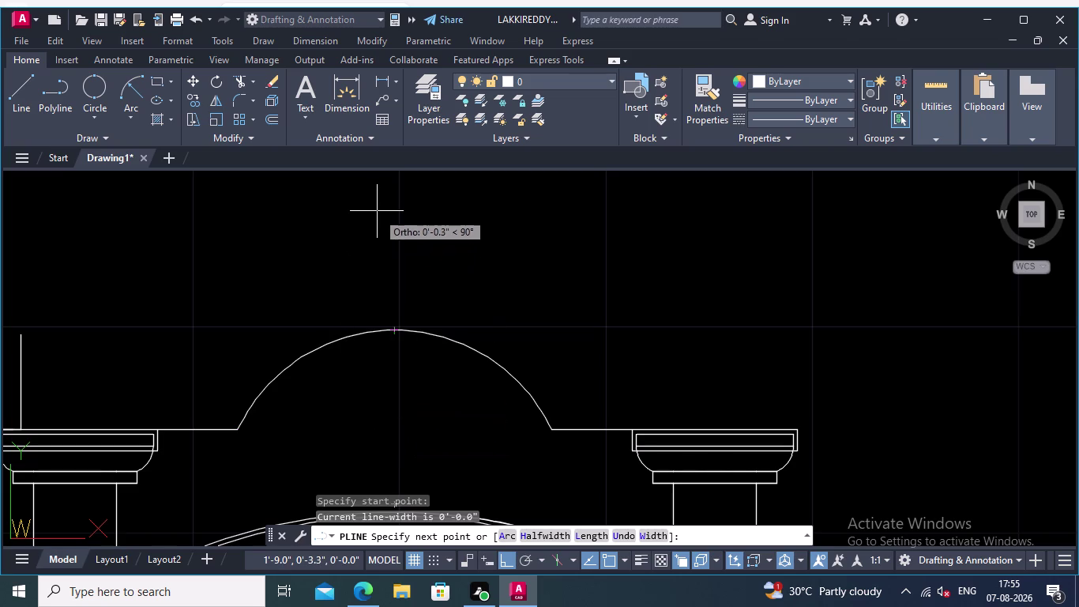
middle_drag(376, 215, 391, 350)
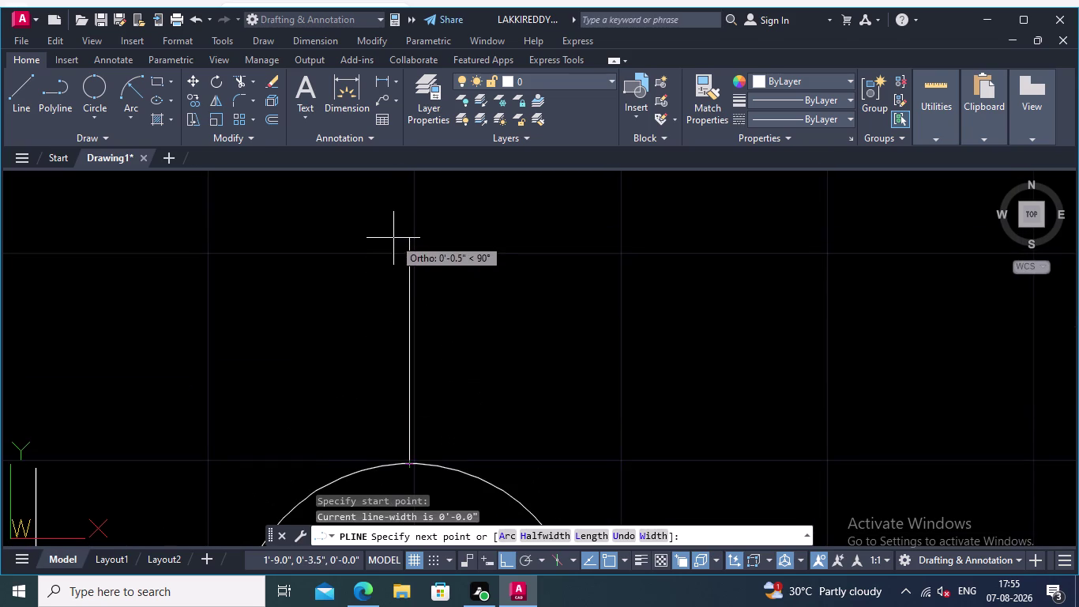
click(400, 291)
key(Return)
scroll(down, 3)
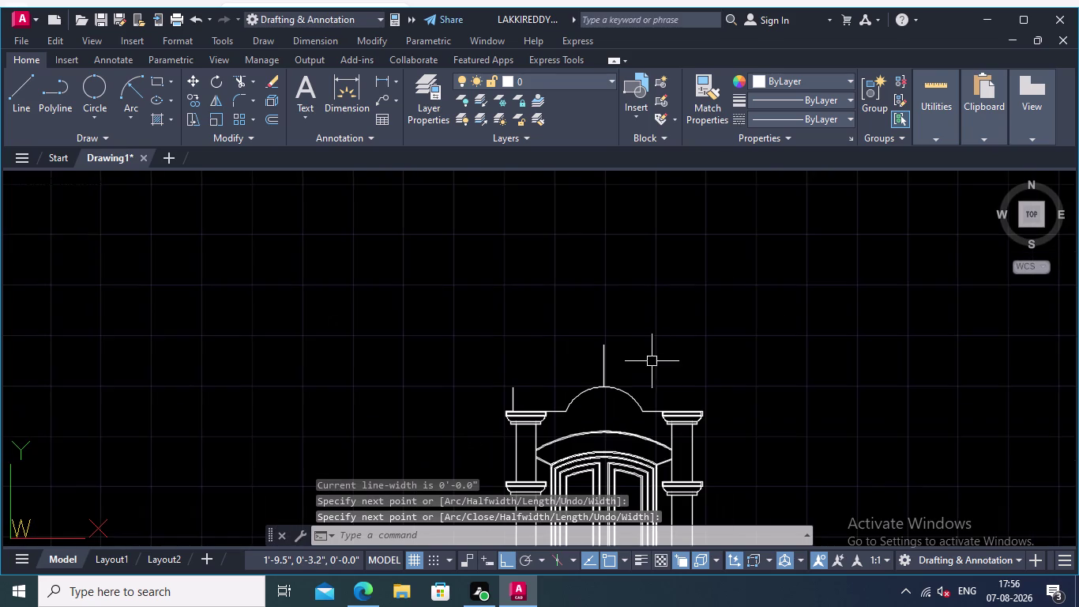
middle_drag(651, 361, 687, 336)
middle_drag(552, 301, 403, 313)
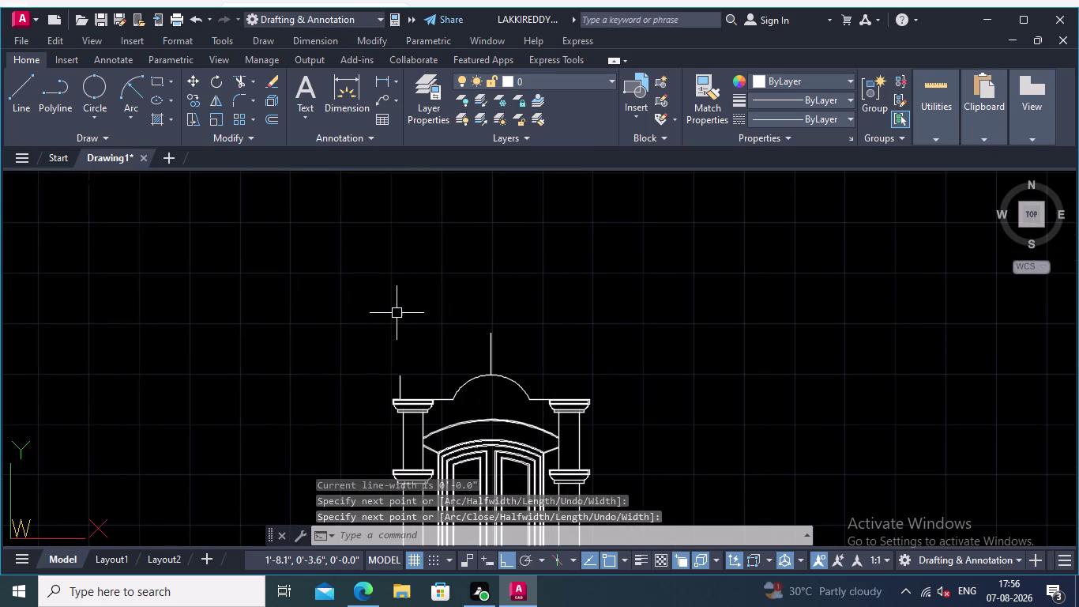
middle_drag(544, 311, 441, 328)
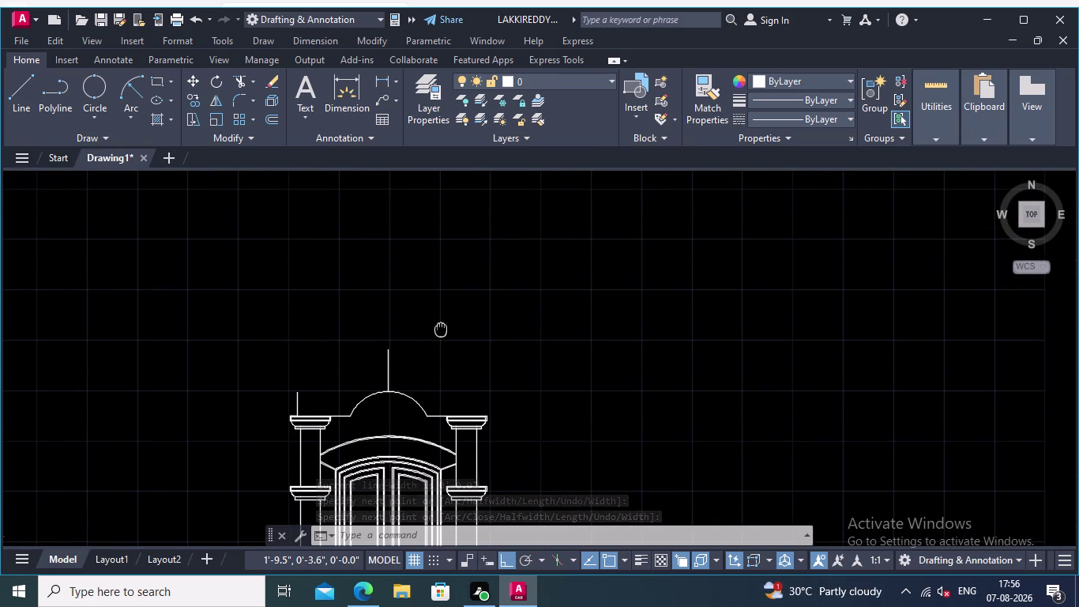
middle_drag(441, 328, 419, 340)
middle_click(419, 340)
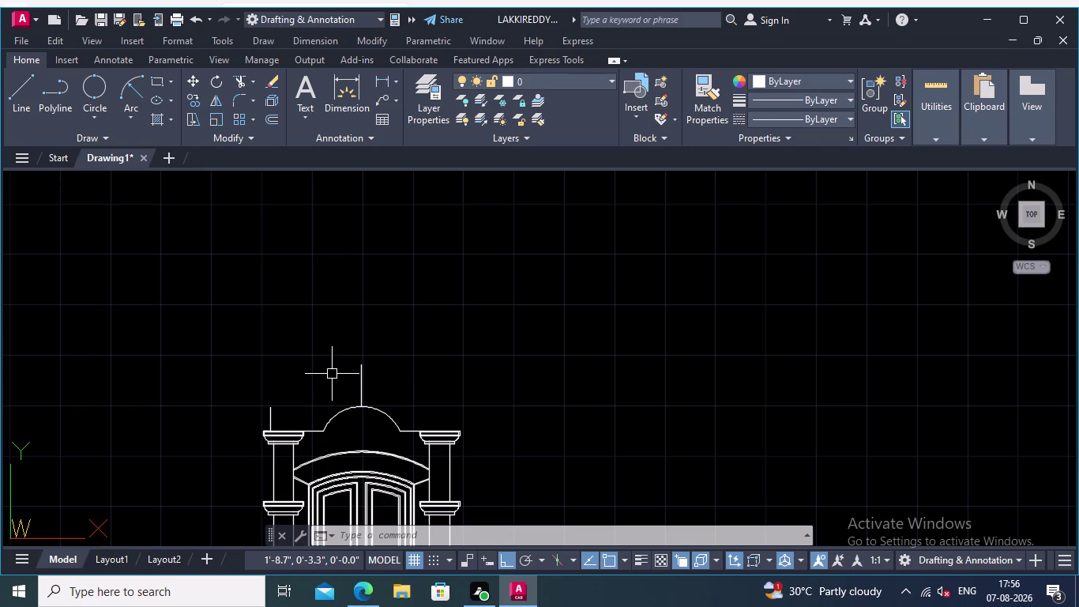
Frame the dome and finial in view and start the Line command.
middle_drag(331, 374, 354, 352)
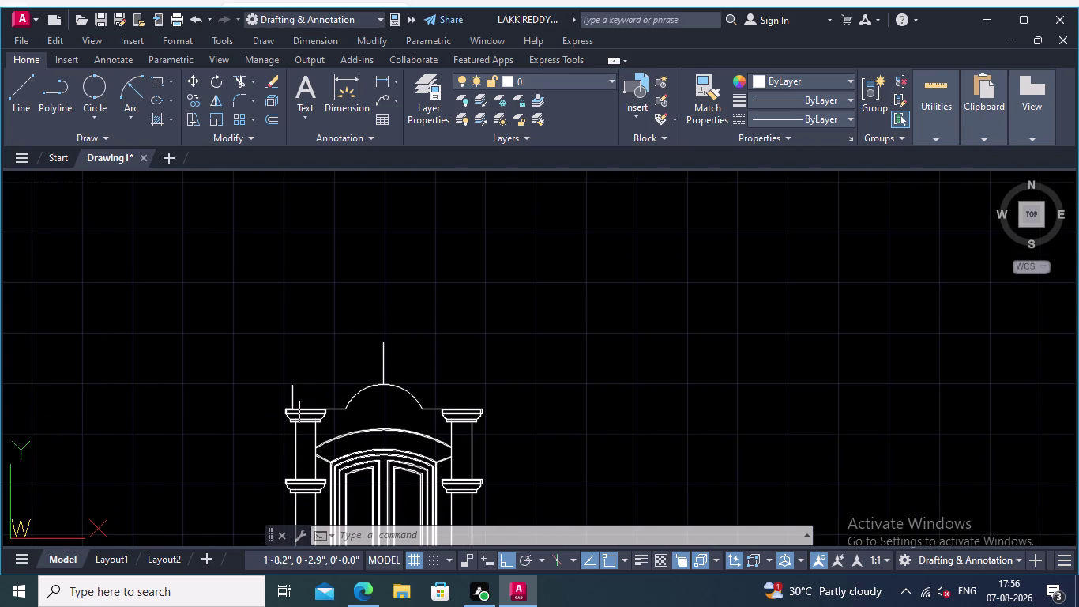
scroll(up, 3)
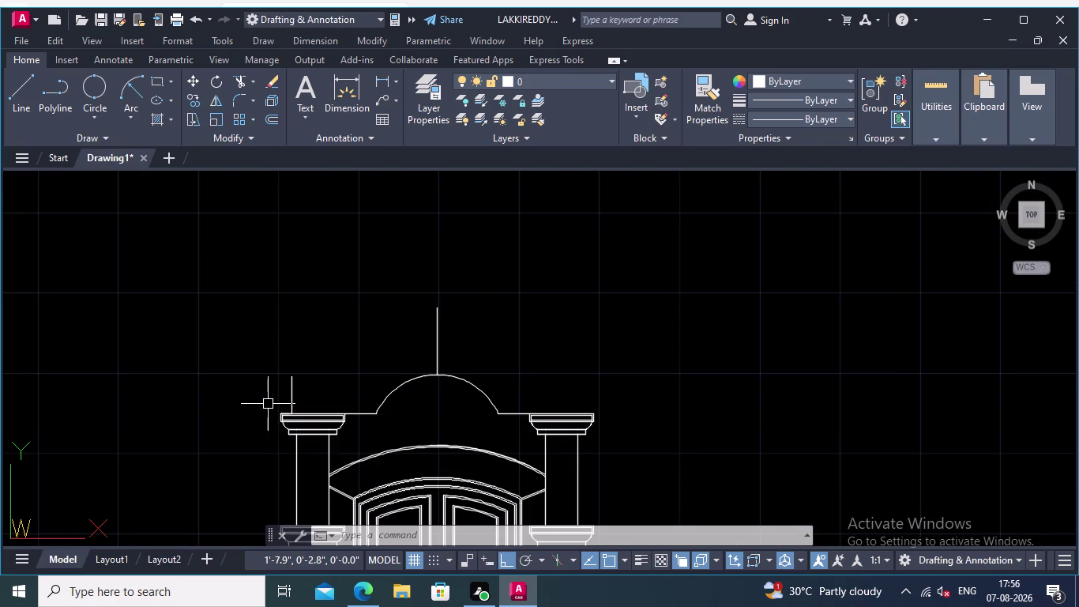
middle_drag(233, 404, 280, 398)
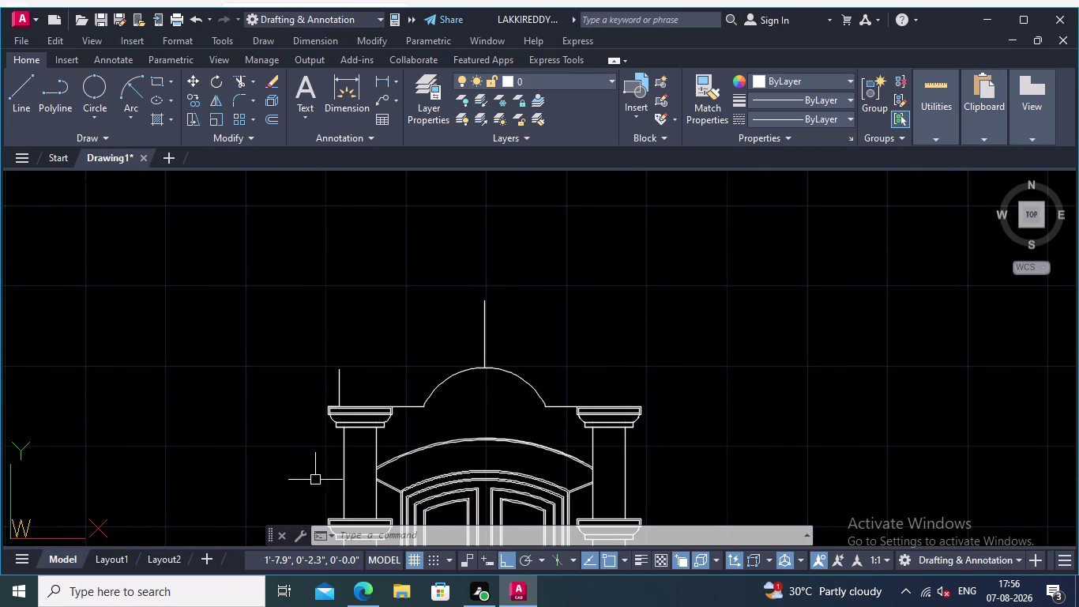
click(19, 83)
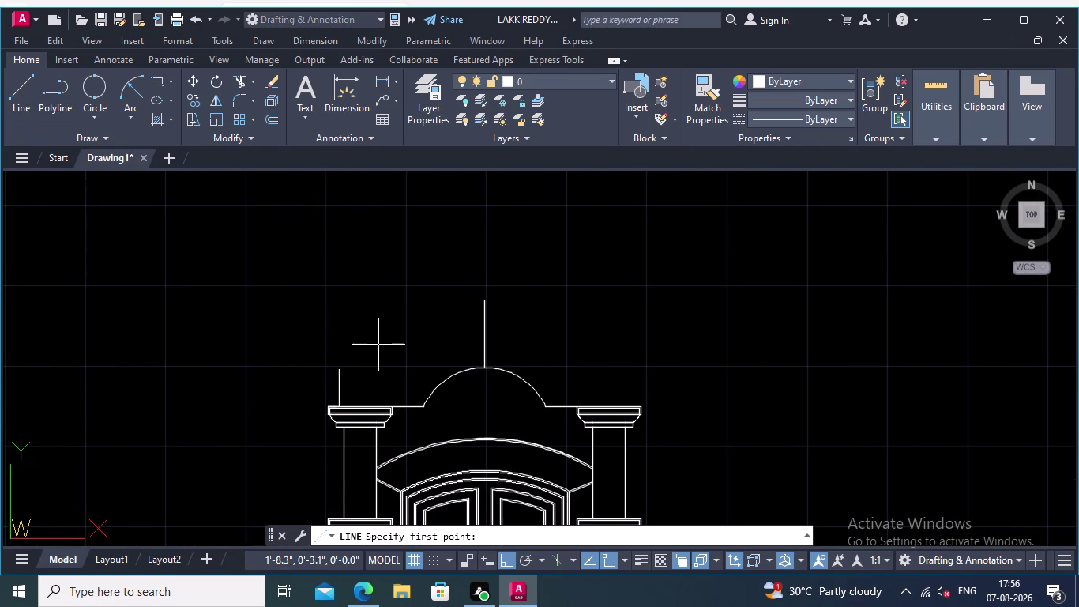
From the left ledge top, draw two 0.05 notch segments with polar tracking on.
middle_drag(379, 344, 317, 329)
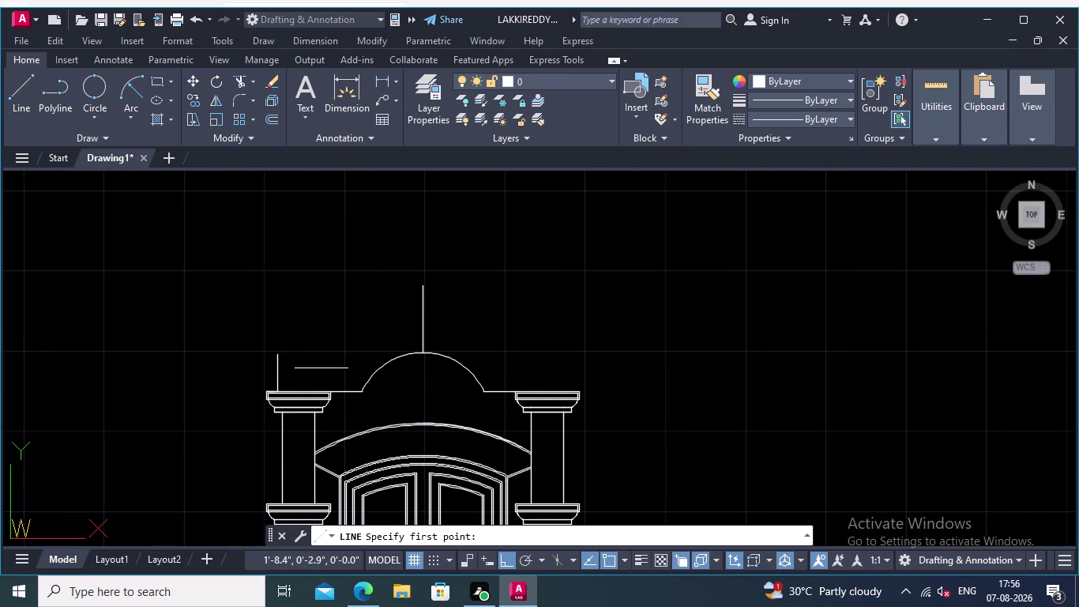
click(277, 357)
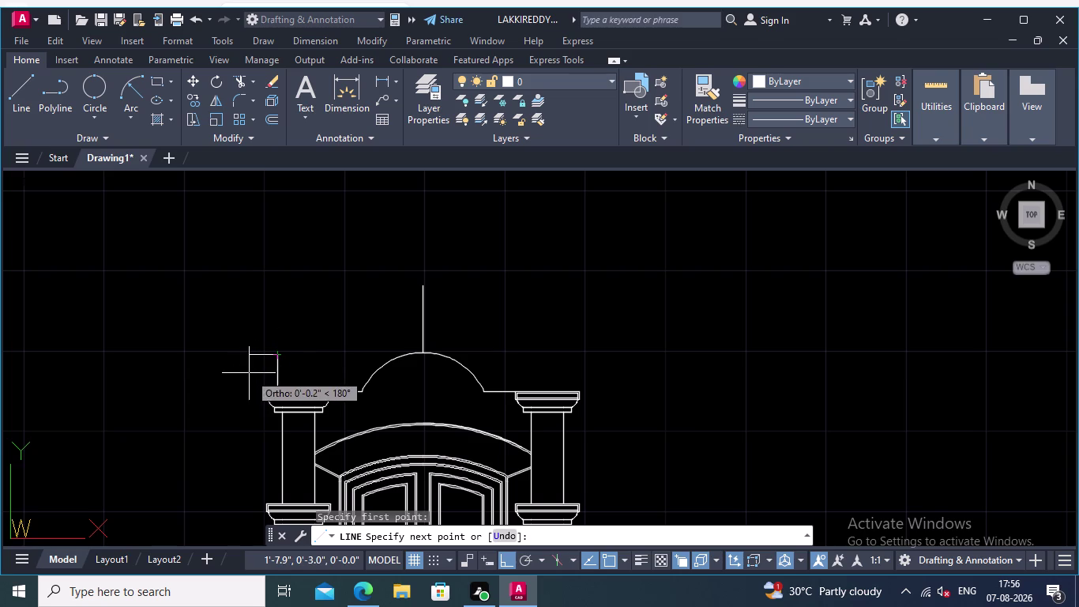
click(525, 558)
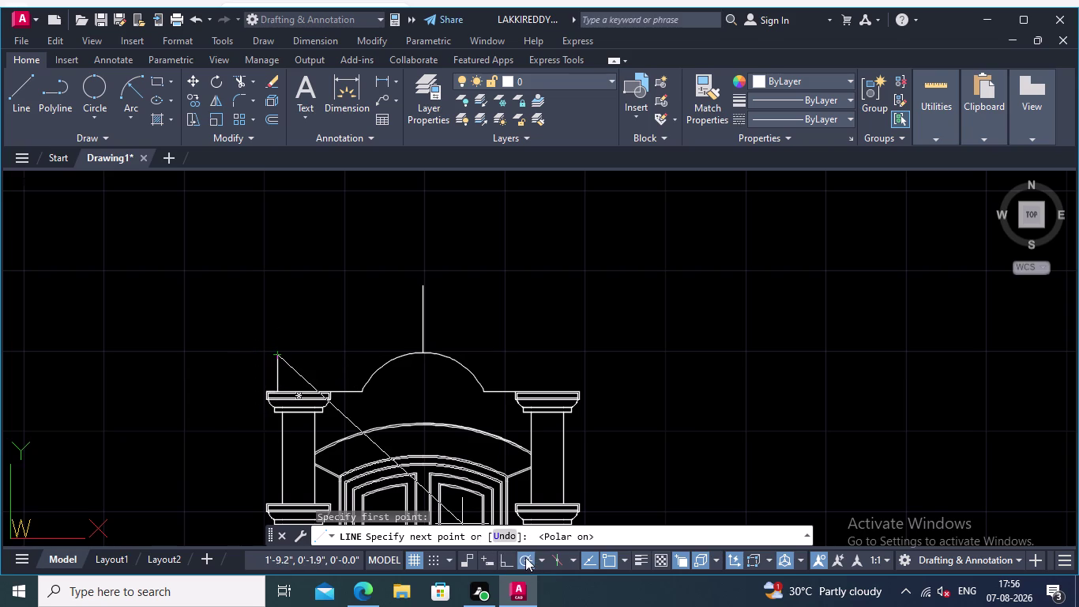
click(483, 557)
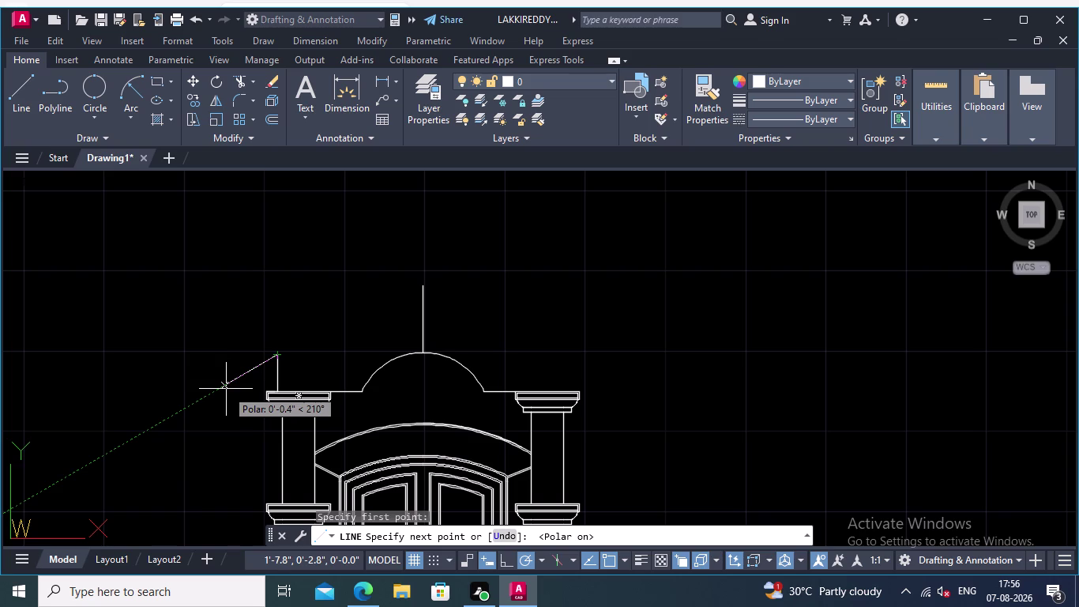
text(0.05)
key(Return)
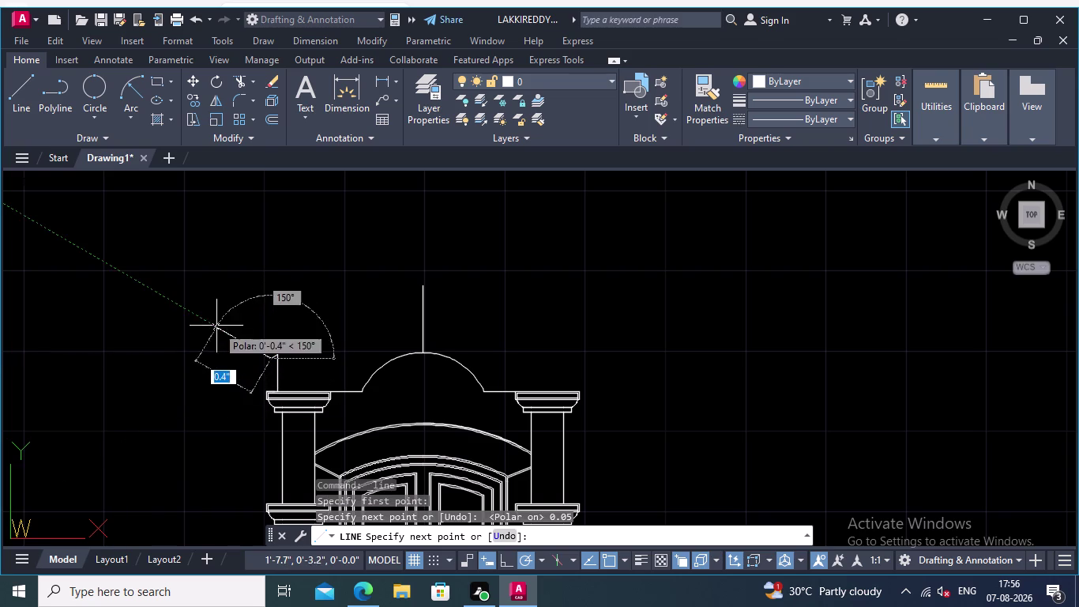
scroll(up, 3)
middle_drag(281, 378, 223, 321)
middle_drag(384, 378, 294, 324)
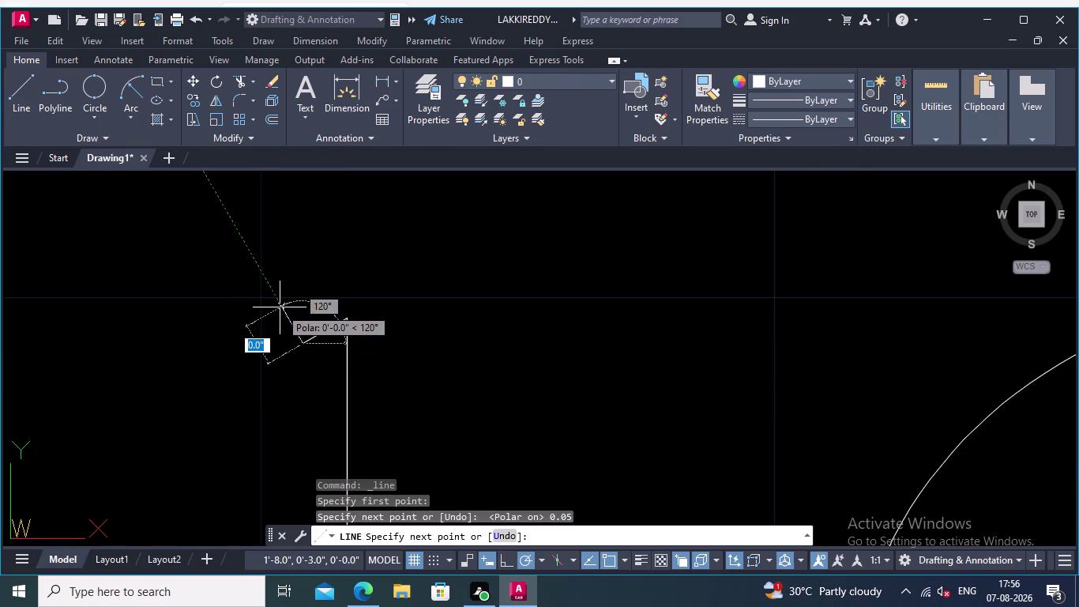
text(0.05)
key(Return)
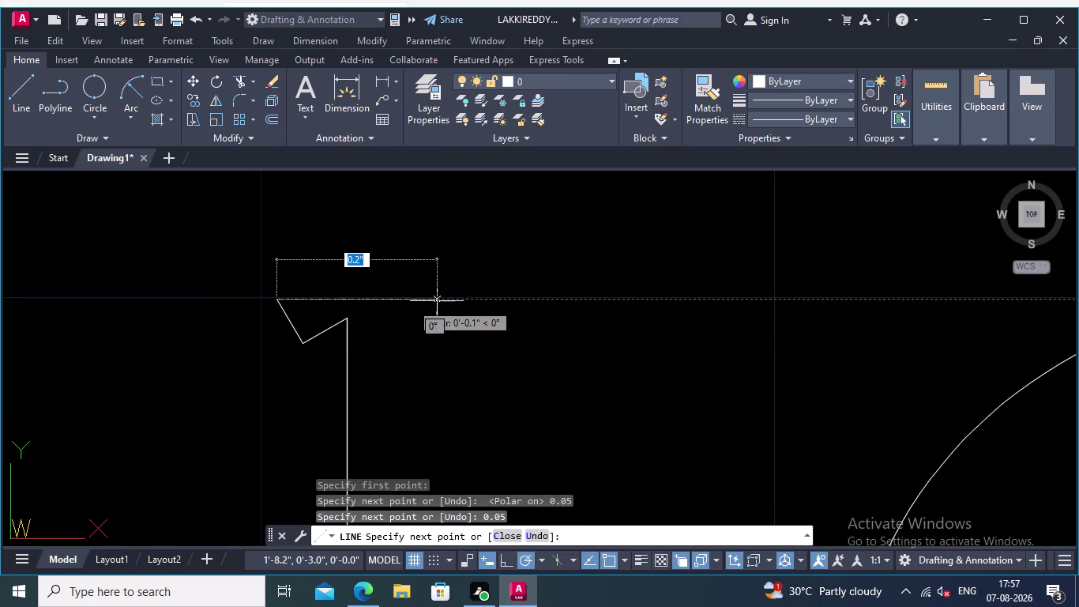
Draw the 30° sloped line up to the centre line and join the apex down to it.
scroll(down, 3)
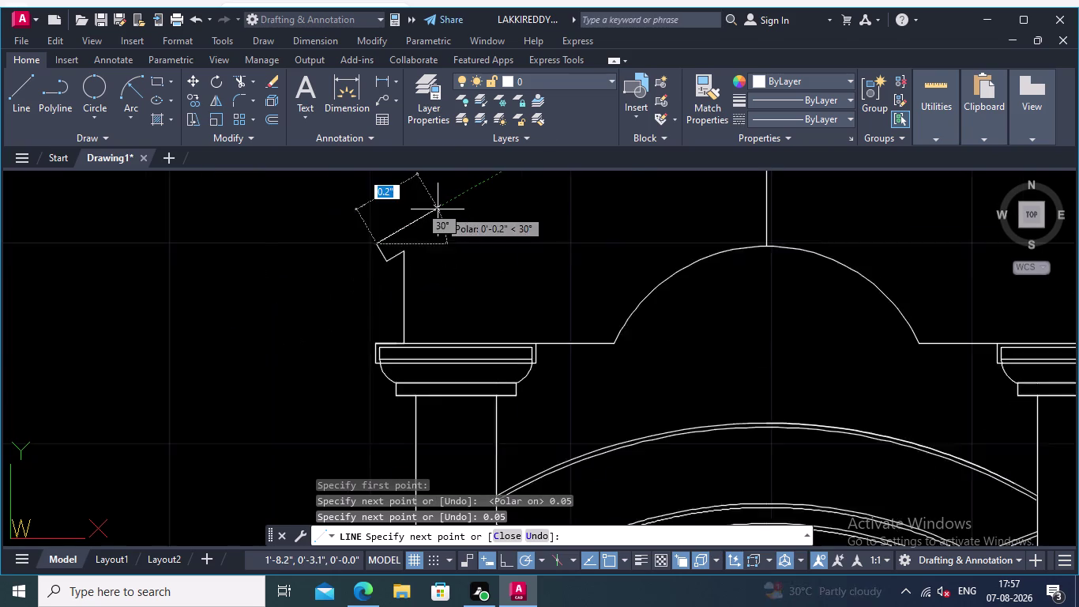
scroll(down, 3)
middle_drag(433, 212, 330, 275)
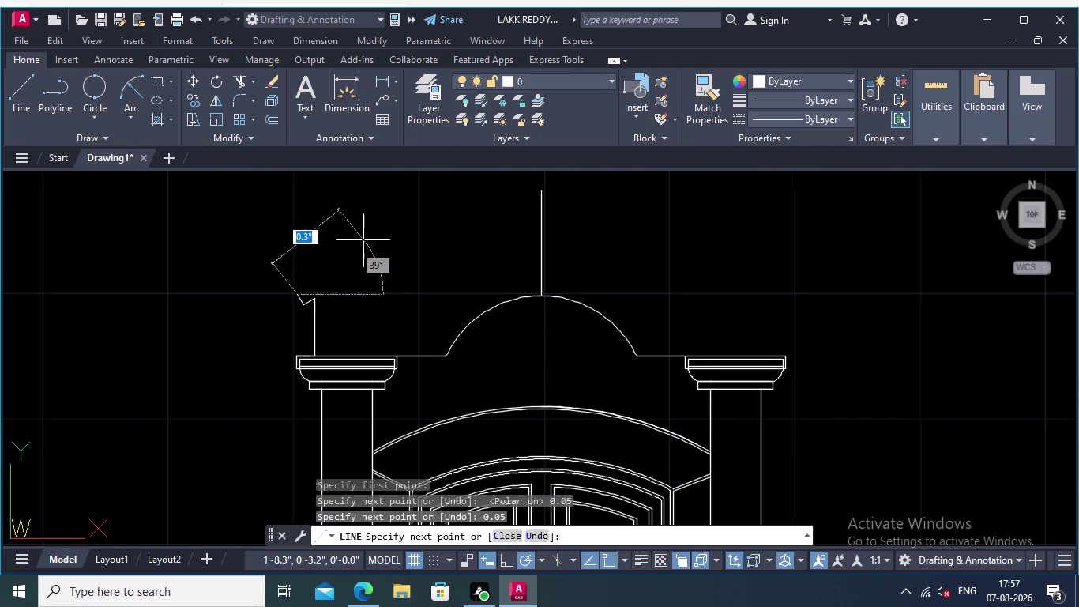
middle_drag(409, 232, 361, 255)
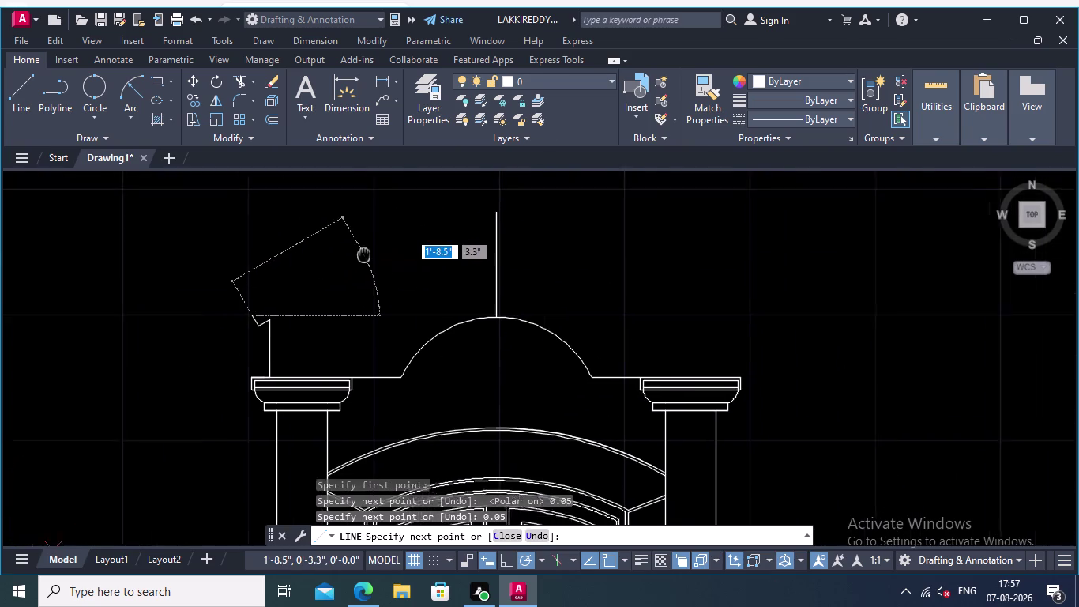
middle_drag(360, 255, 327, 269)
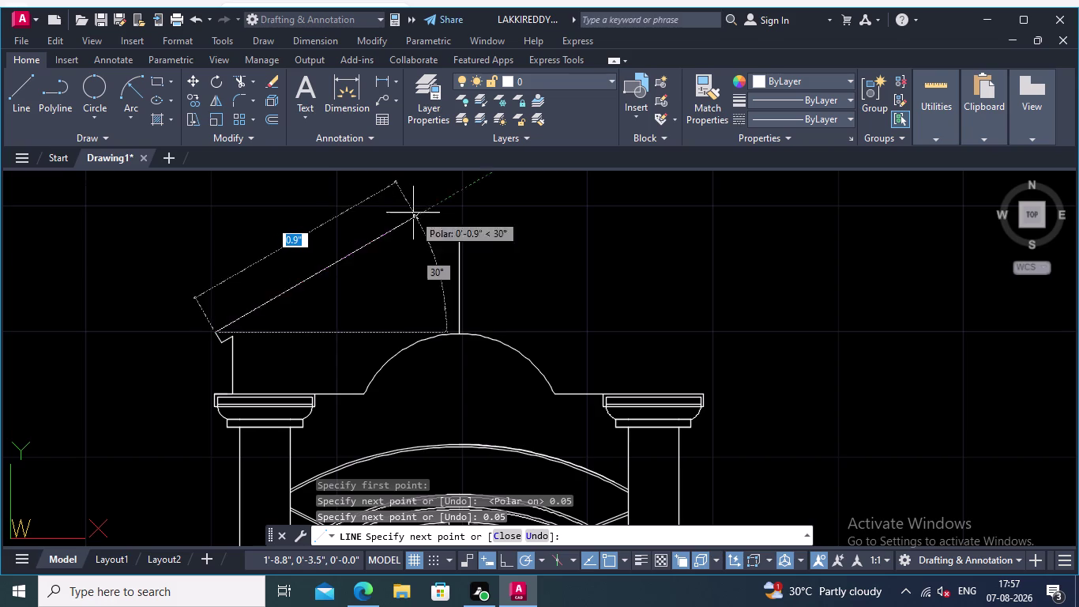
click(459, 191)
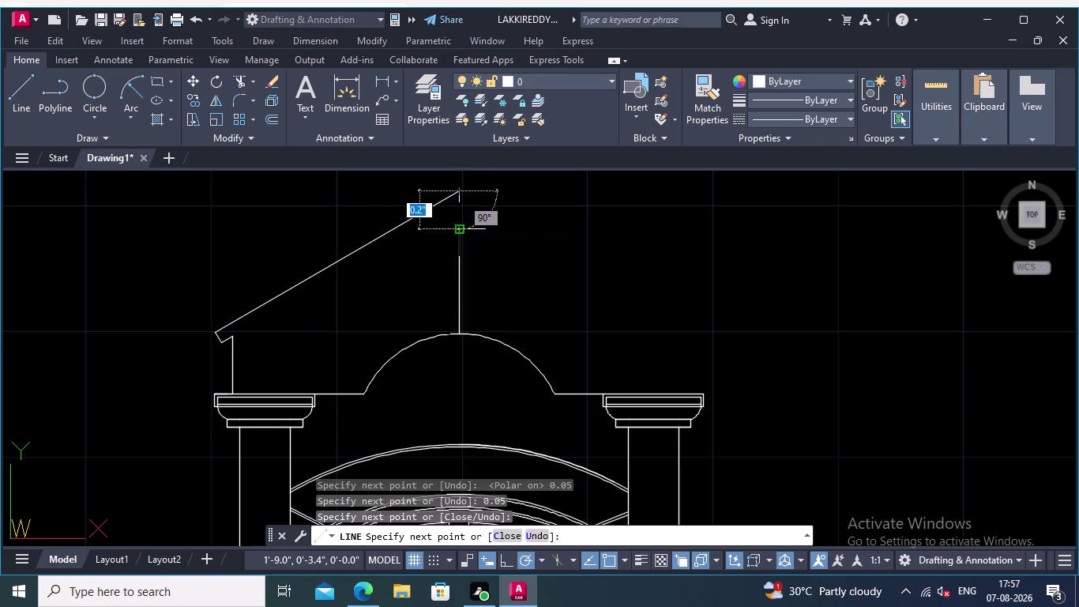
click(456, 228)
key(Return)
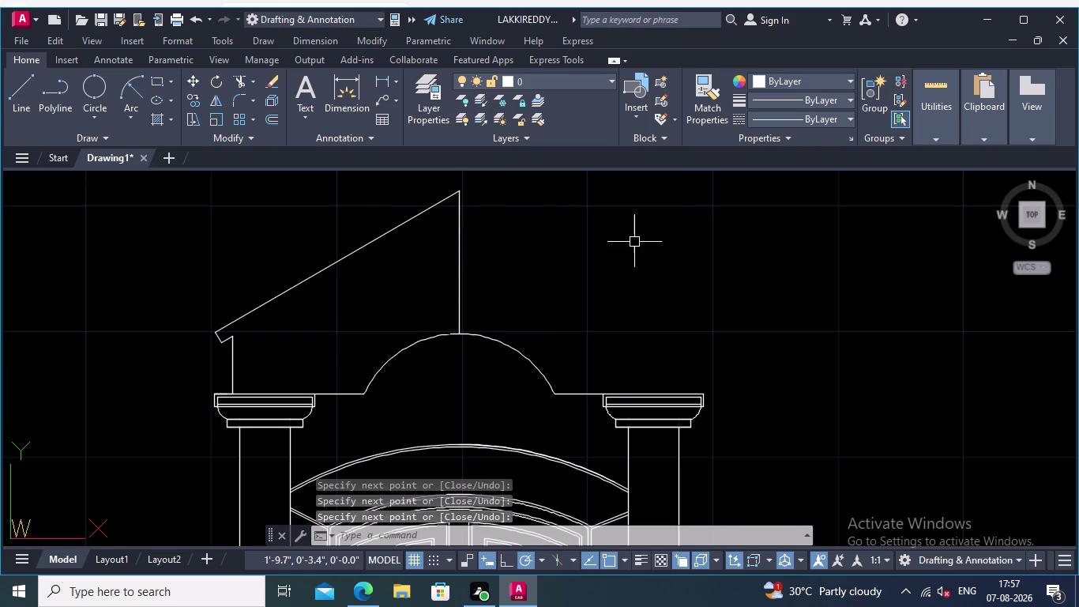
Pan and zoom along the sloping canopy line to frame the canopy and columns.
middle_drag(620, 258, 855, 304)
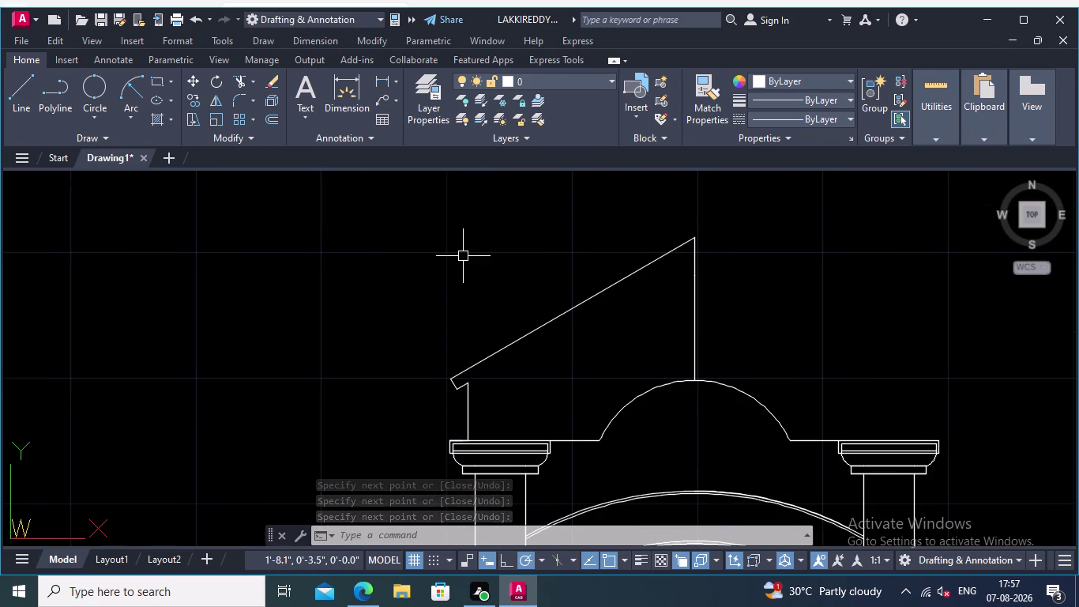
middle_drag(515, 324, 439, 289)
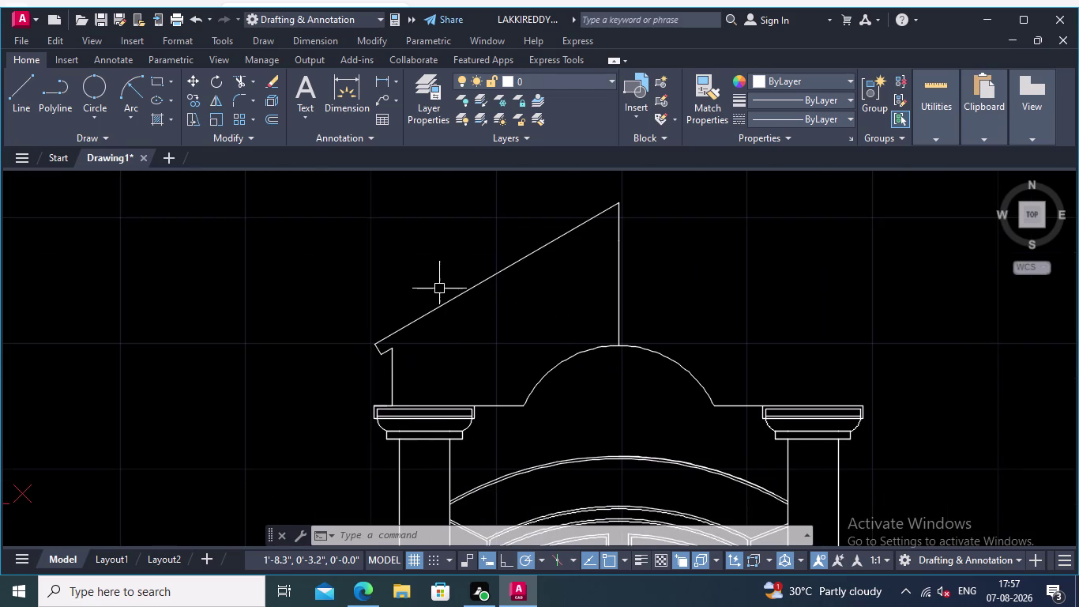
scroll(up, 3)
scroll(up, 3)
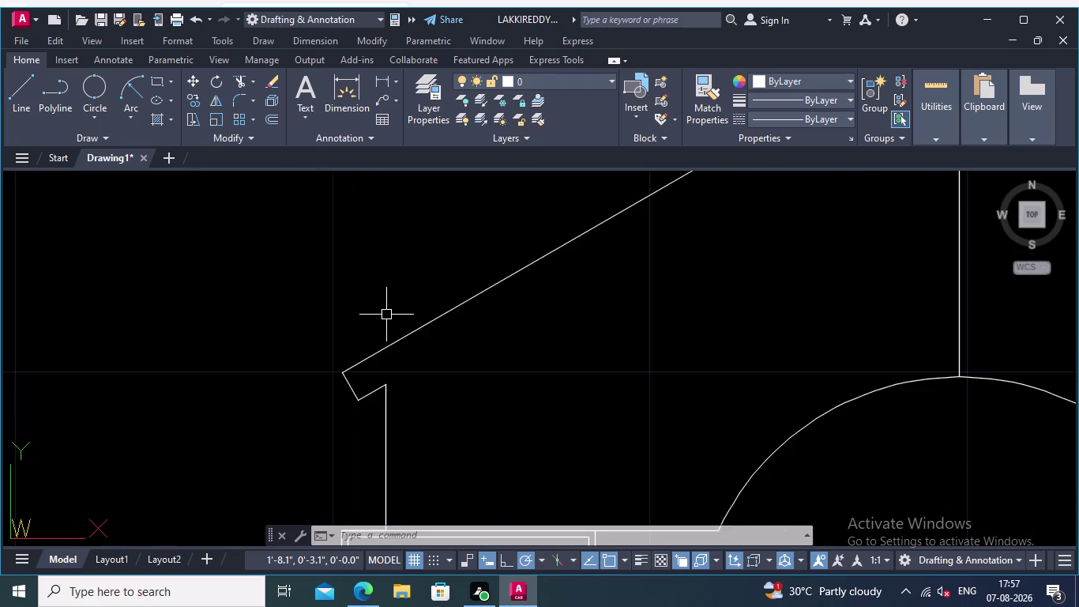
scroll(up, 3)
middle_drag(386, 315, 396, 271)
scroll(down, 3)
middle_drag(528, 261, 530, 272)
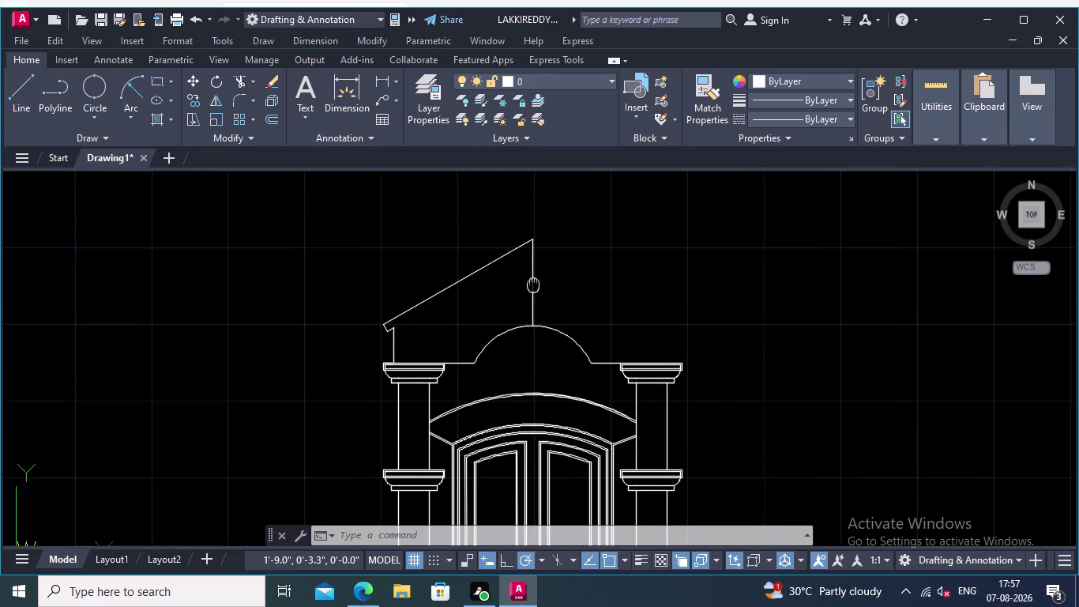
middle_drag(530, 272, 541, 296)
Draw a horizontal line running 180° left from the half-pediment apex.
click(21, 81)
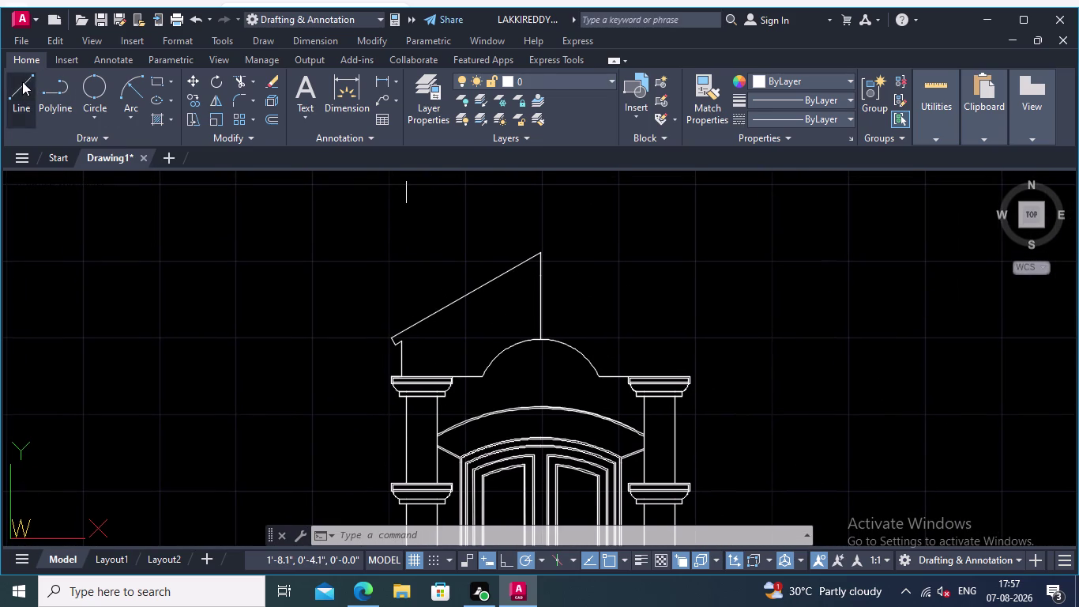
scroll(up, 3)
scroll(up, 3)
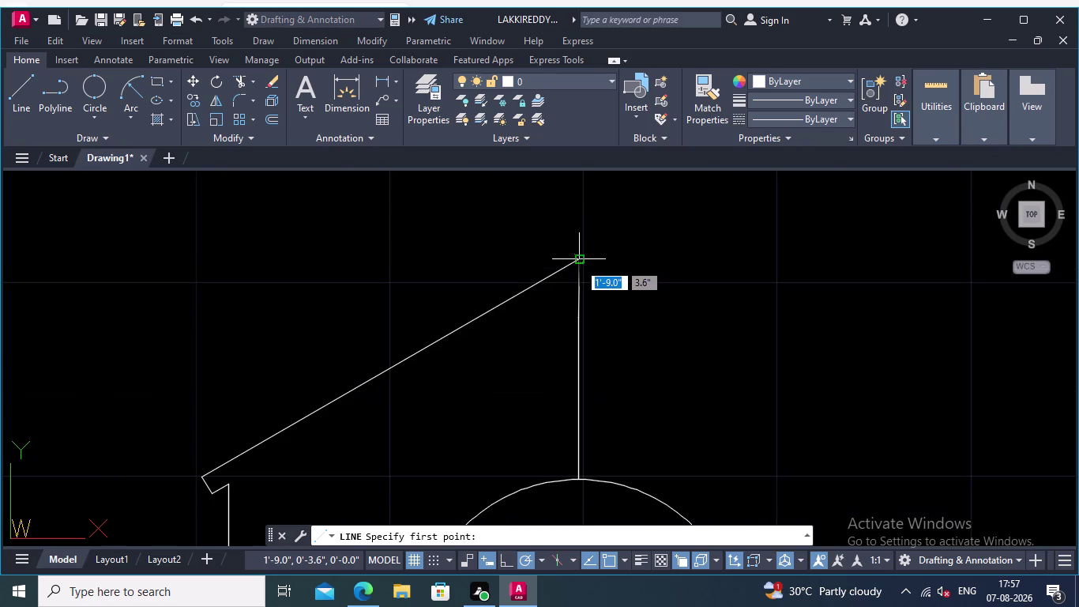
click(580, 258)
middle_drag(81, 269, 313, 264)
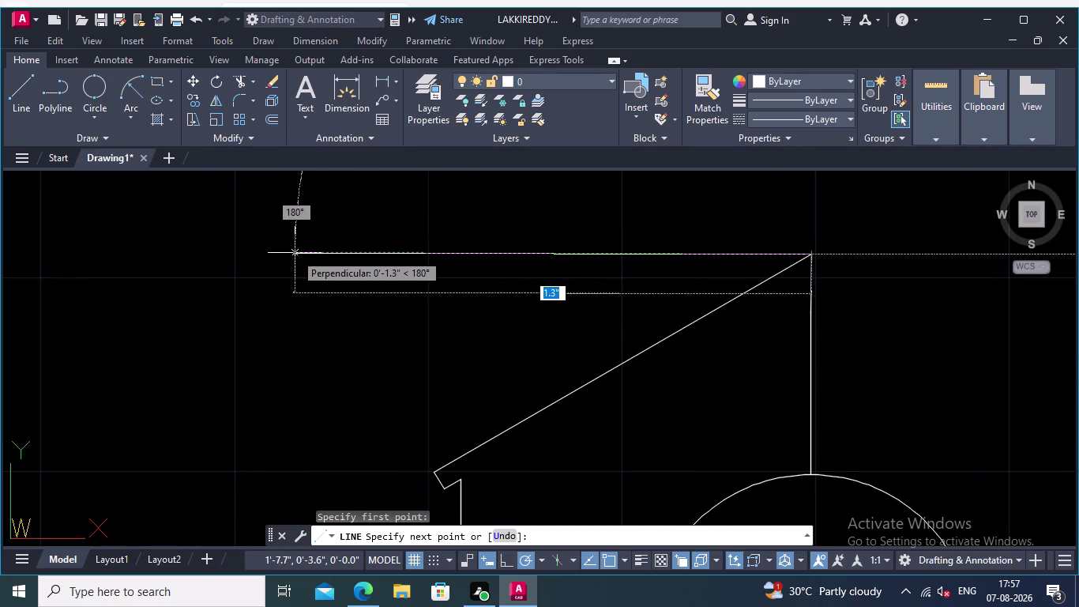
click(295, 254)
key(Escape)
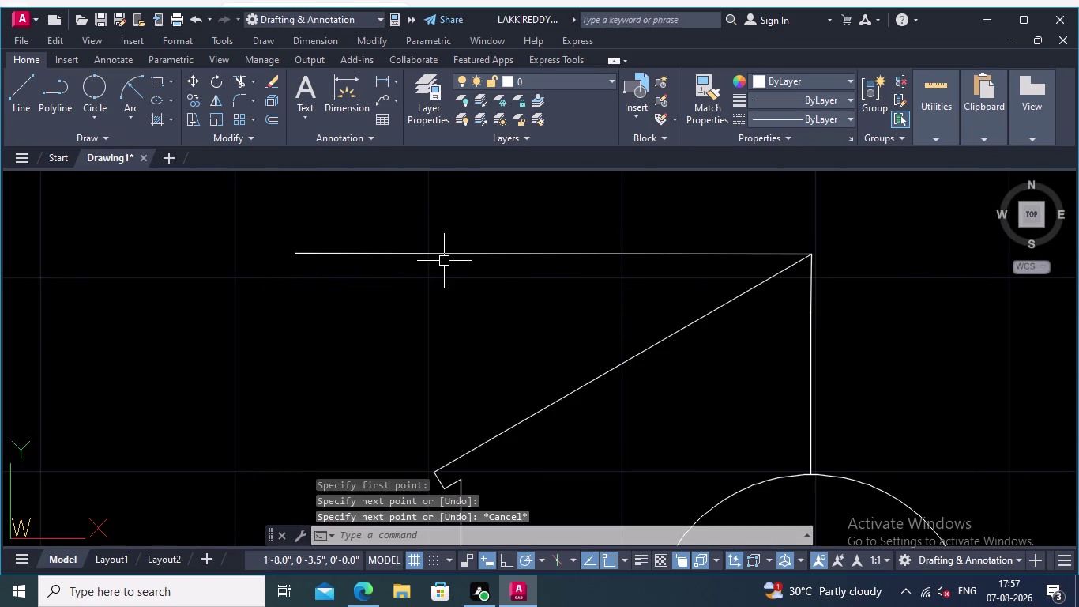
click(378, 73)
Try a linear dimension from the canopy's left tip, then undo it.
click(433, 472)
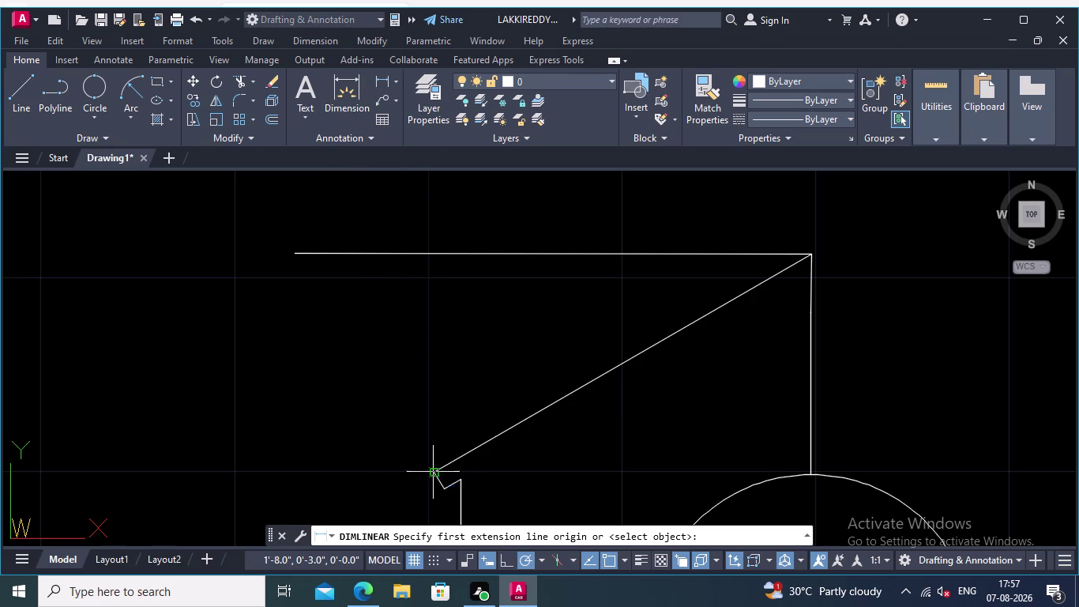
click(437, 253)
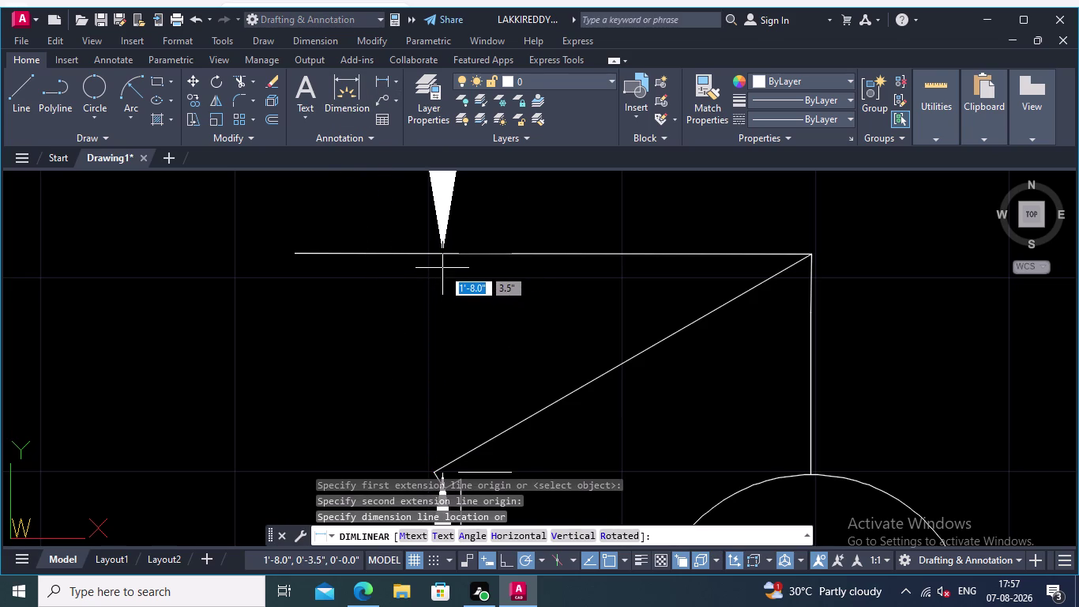
click(442, 268)
scroll(down, 3)
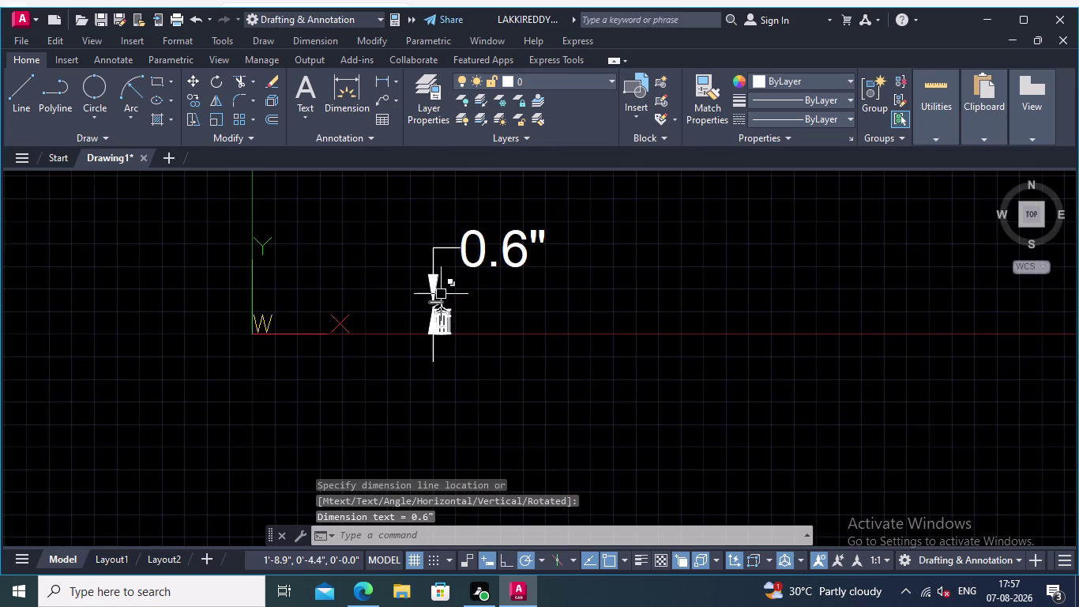
scroll(up, 3)
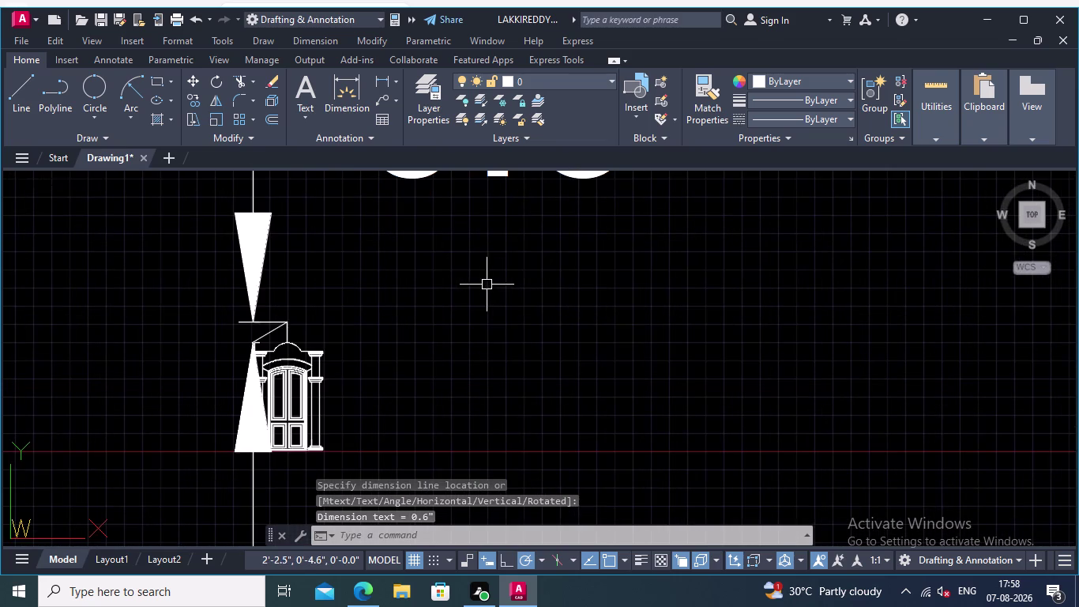
middle_click(523, 298)
key(ctrl+z)
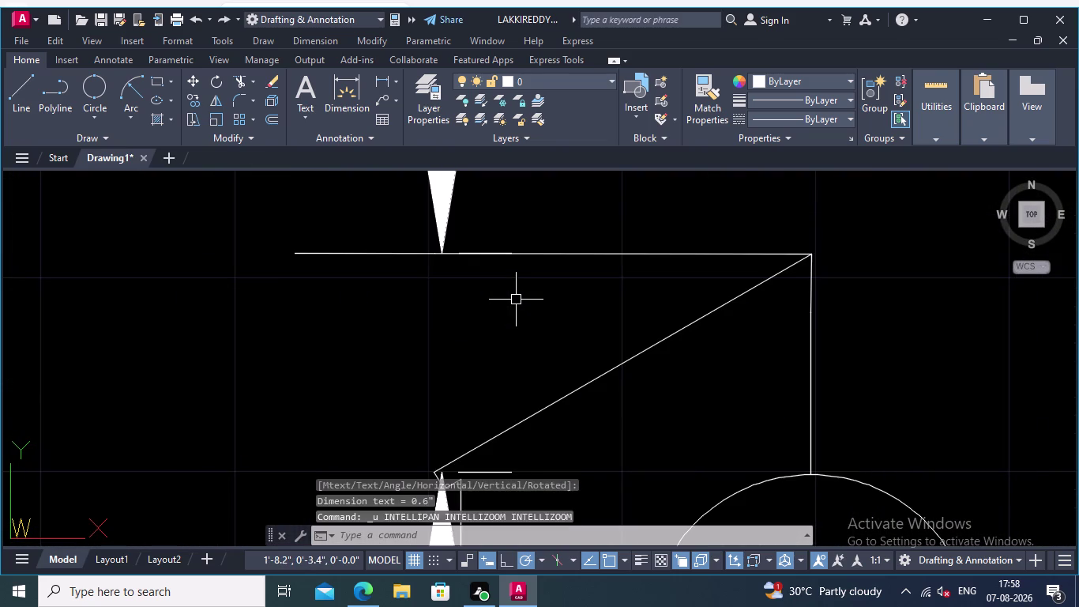
key(Escape)
scroll(down, 3)
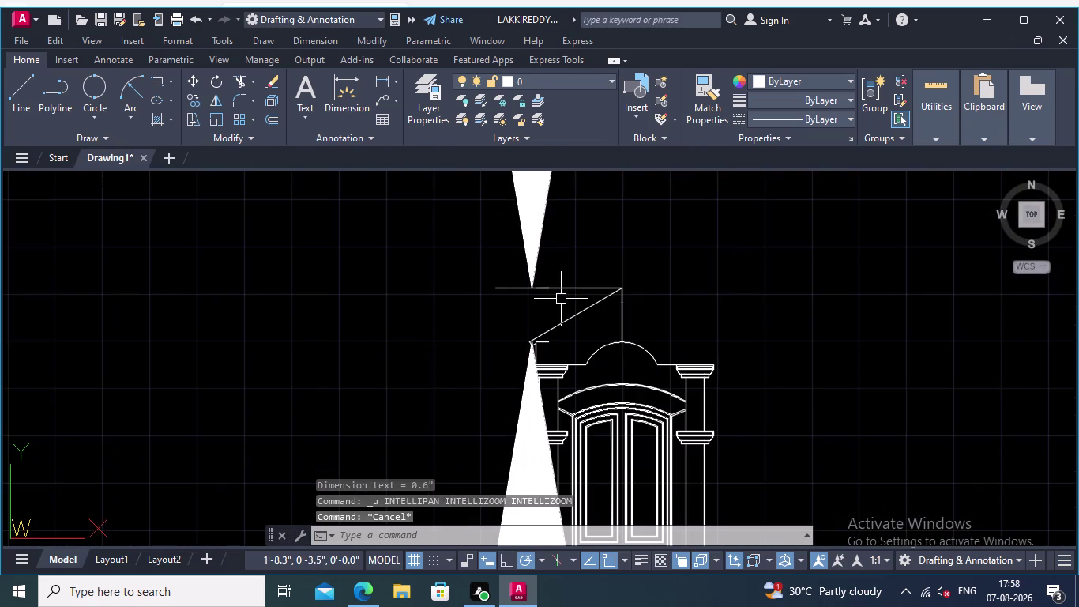
key(ctrl+z)
key(ctrl+z)
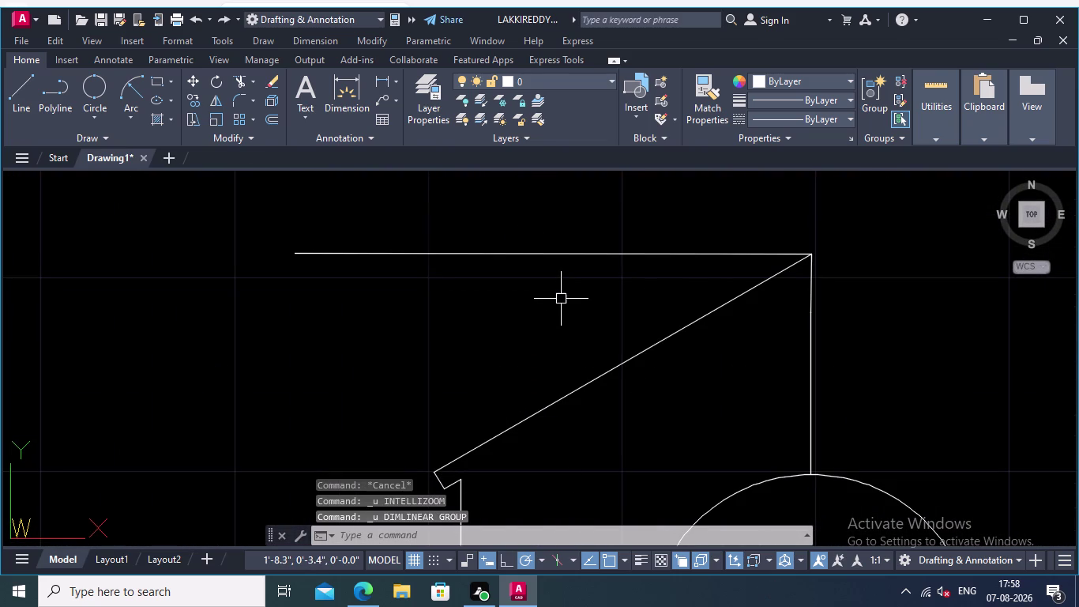
Delete the horizontal line above the canopy and bring the canopy and dome into view.
click(585, 251)
key(Delete)
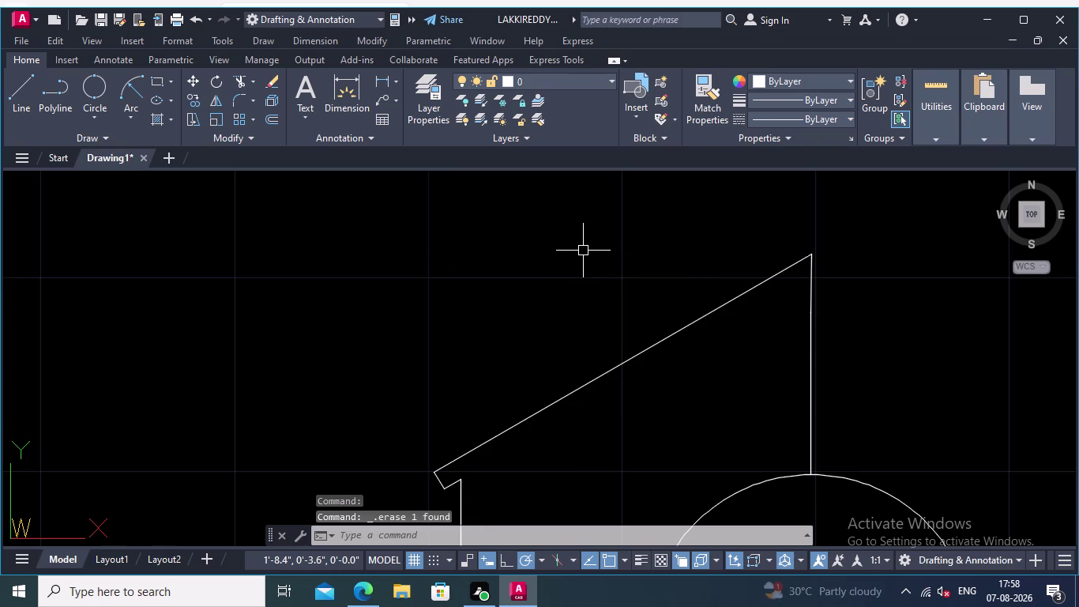
scroll(down, 3)
middle_drag(1018, 306, 708, 291)
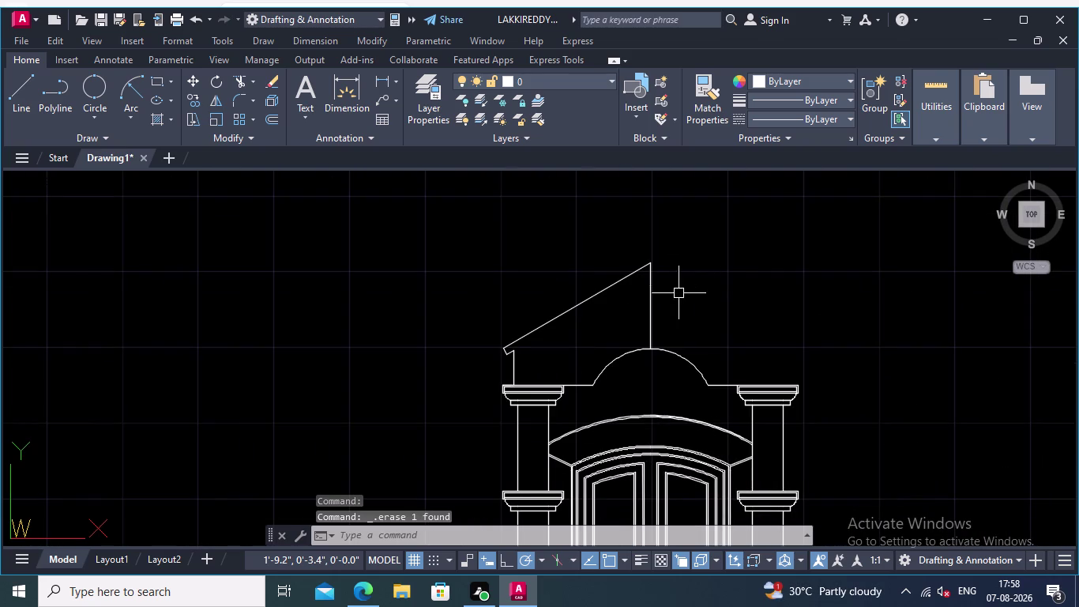
scroll(up, 3)
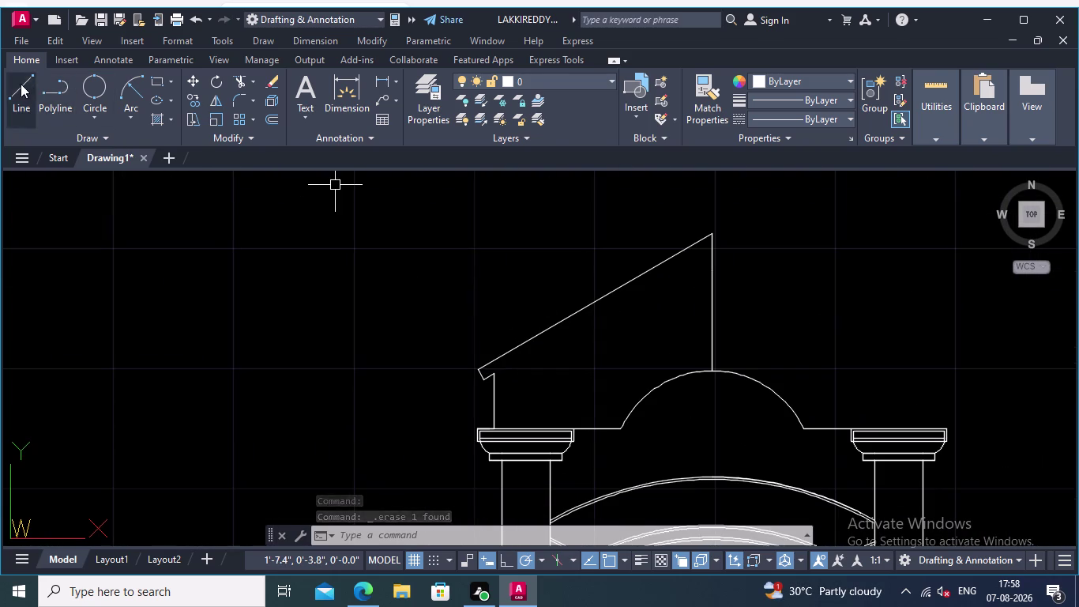
click(64, 89)
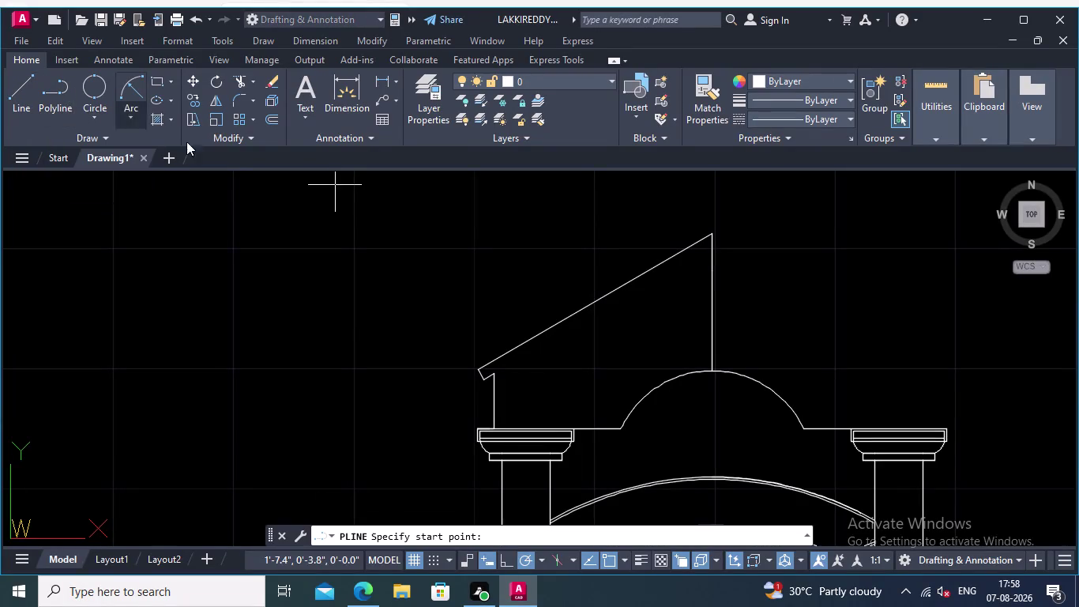
Start a polyline at the corner under the canopy's notched left end, then cancel it.
scroll(up, 3)
middle_drag(514, 403, 520, 481)
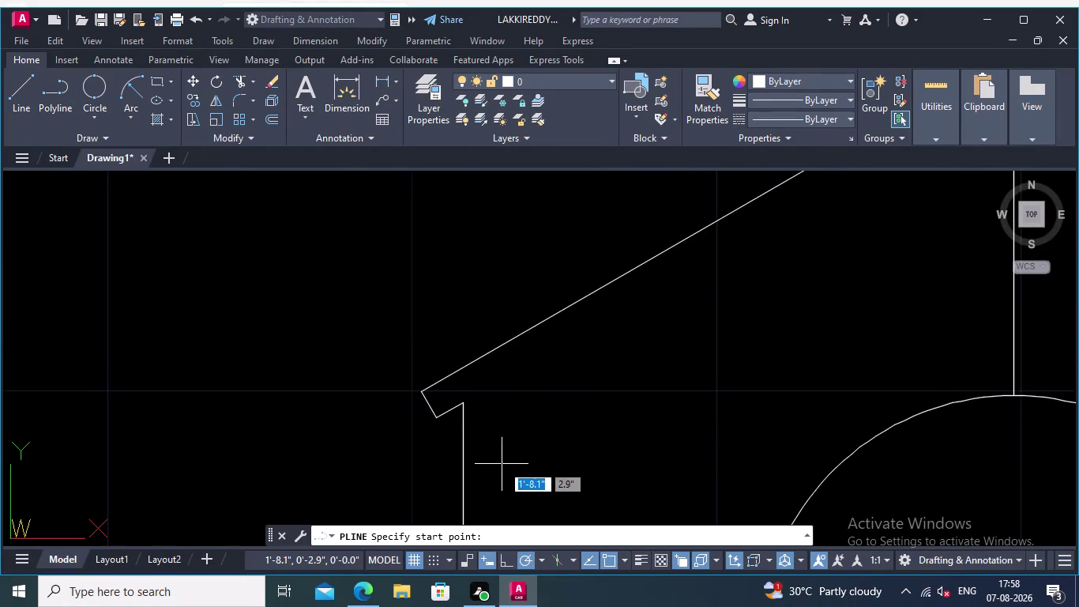
scroll(up, 3)
middle_drag(477, 438, 266, 520)
scroll(down, 3)
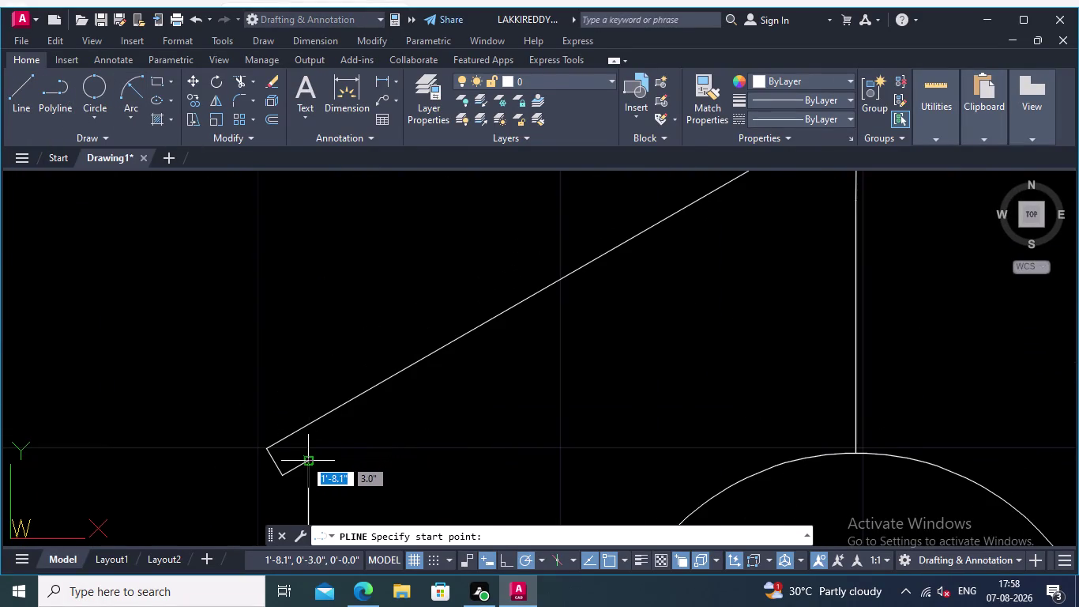
click(305, 458)
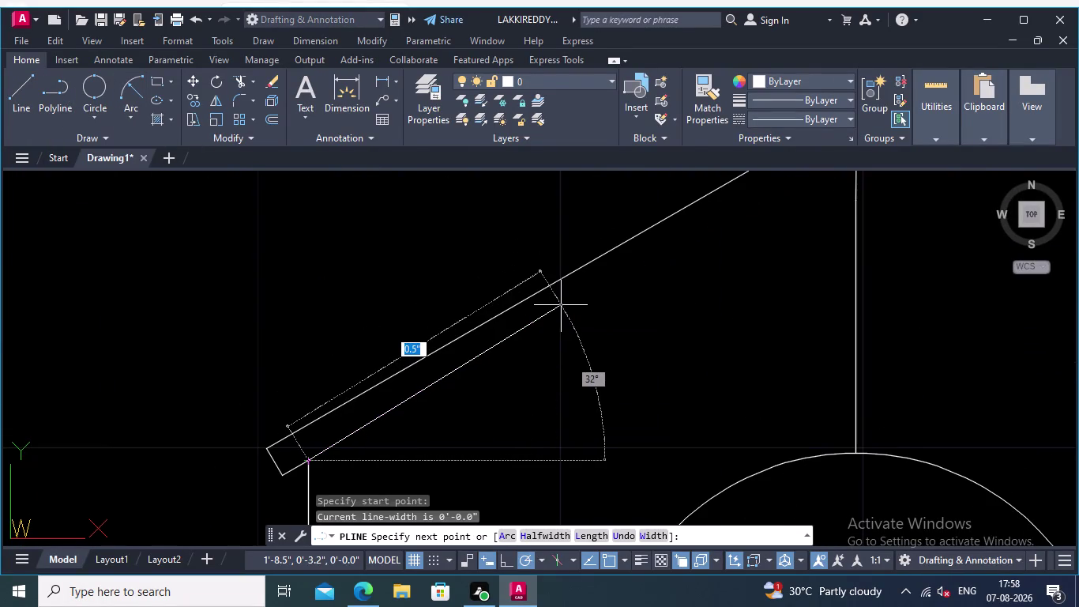
key(Escape)
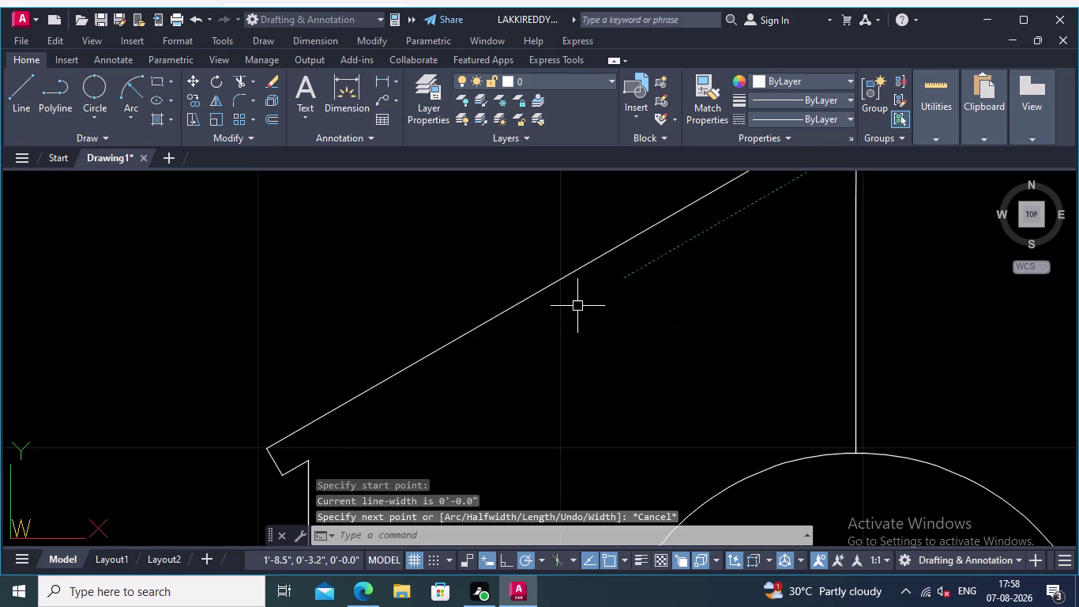
click(270, 117)
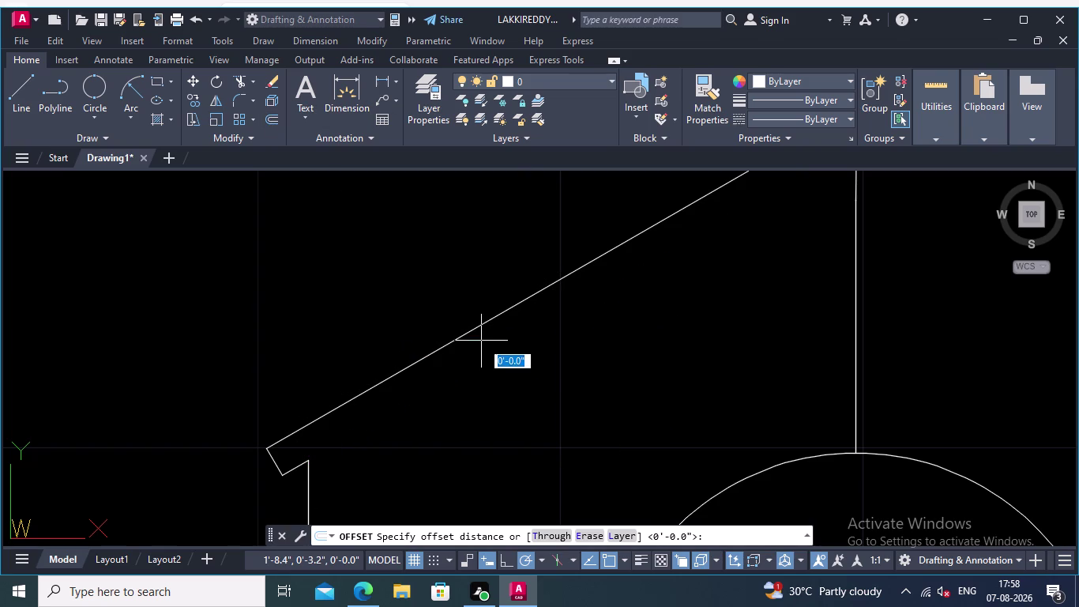
Attempt an offset of 0.05 and cancel the failed attempt.
click(485, 322)
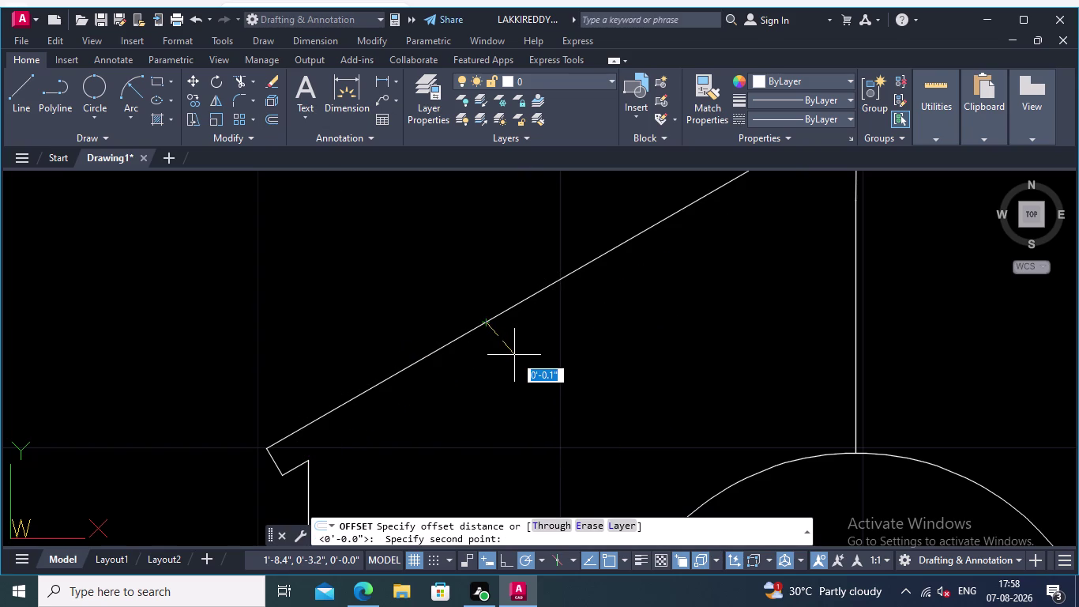
text(0.05)
key(period)
key(Return)
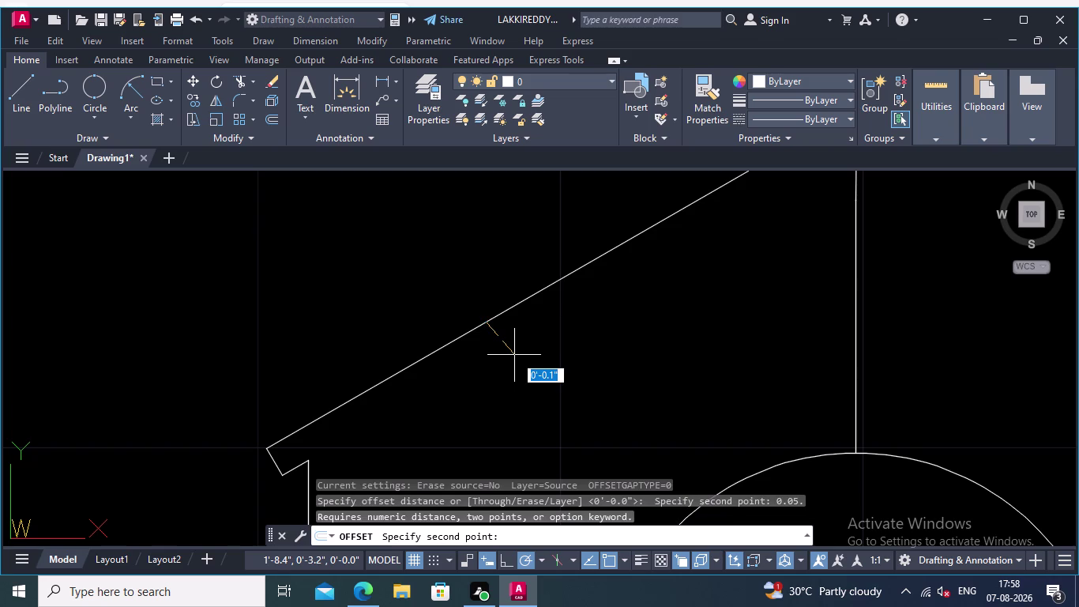
key(0)
click(482, 562)
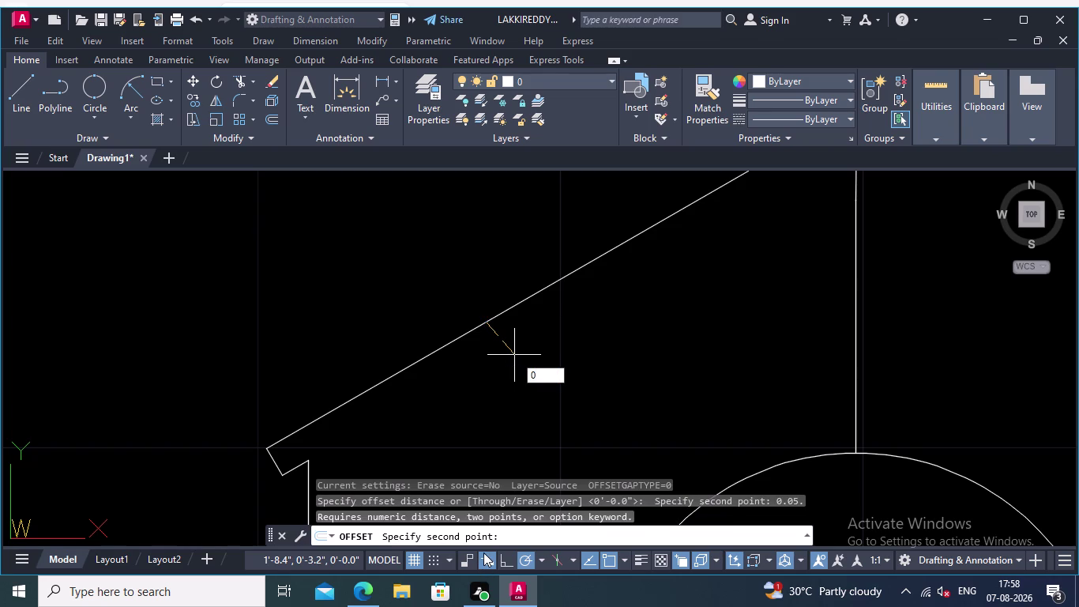
click(483, 553)
key(Escape)
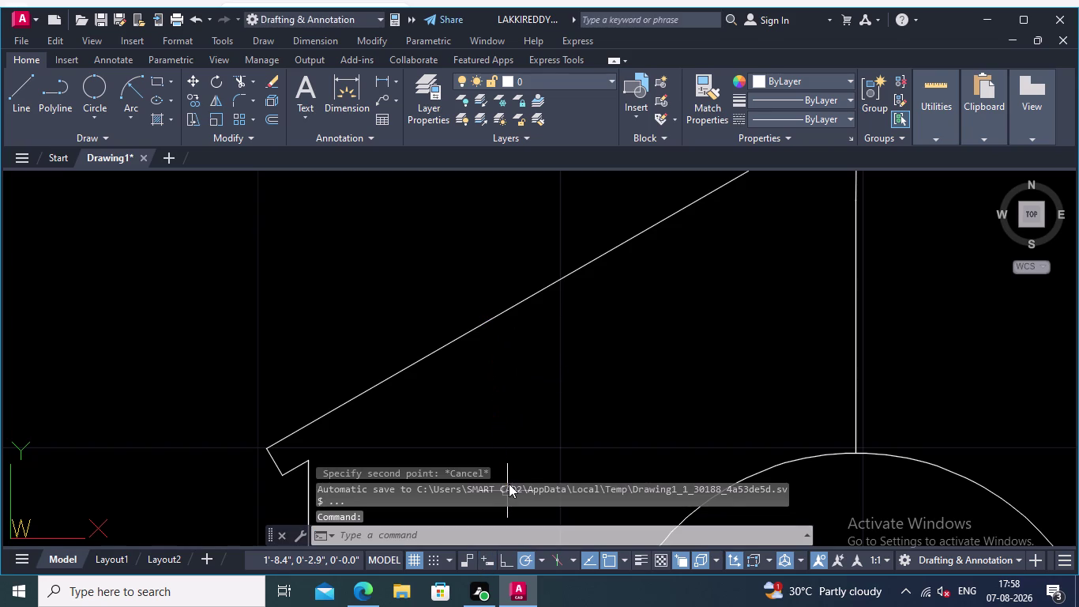
Offset the sloped canopy line 0.05 below itself.
click(272, 124)
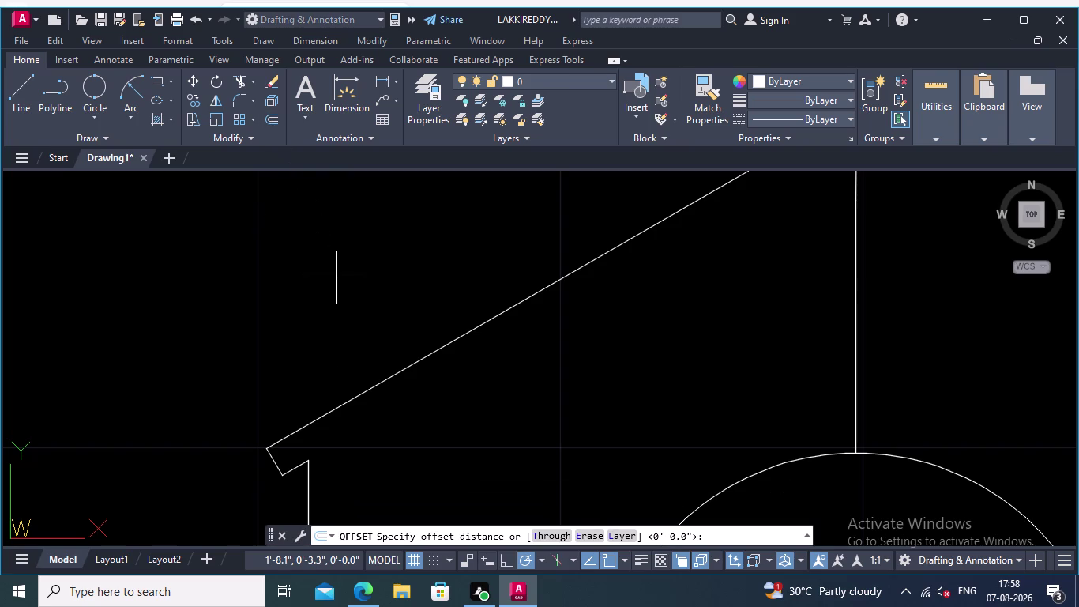
text(0.05)
key(Return)
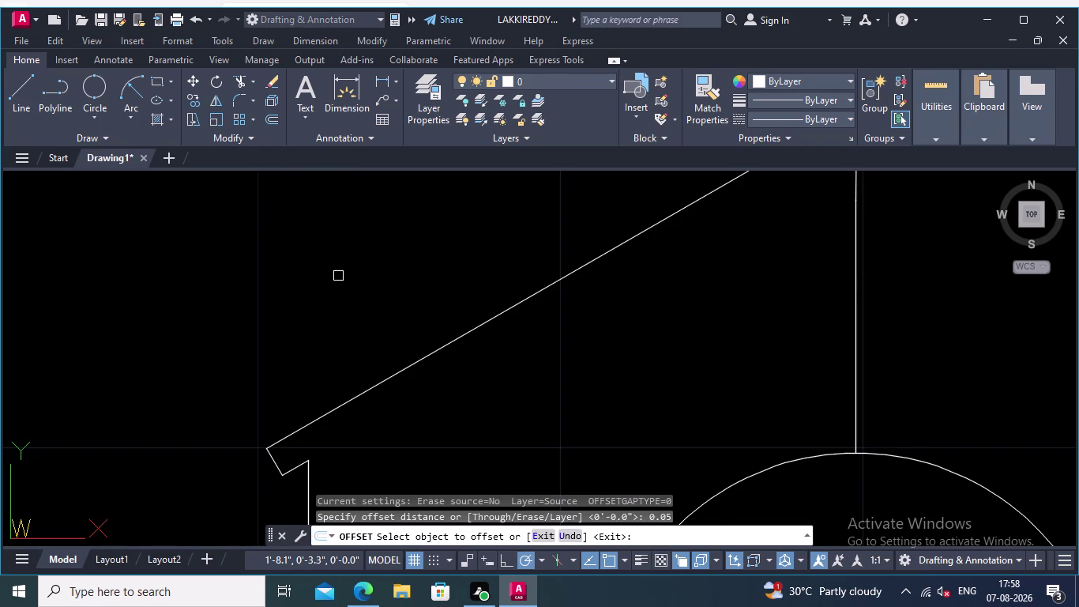
click(475, 330)
click(539, 391)
scroll(down, 3)
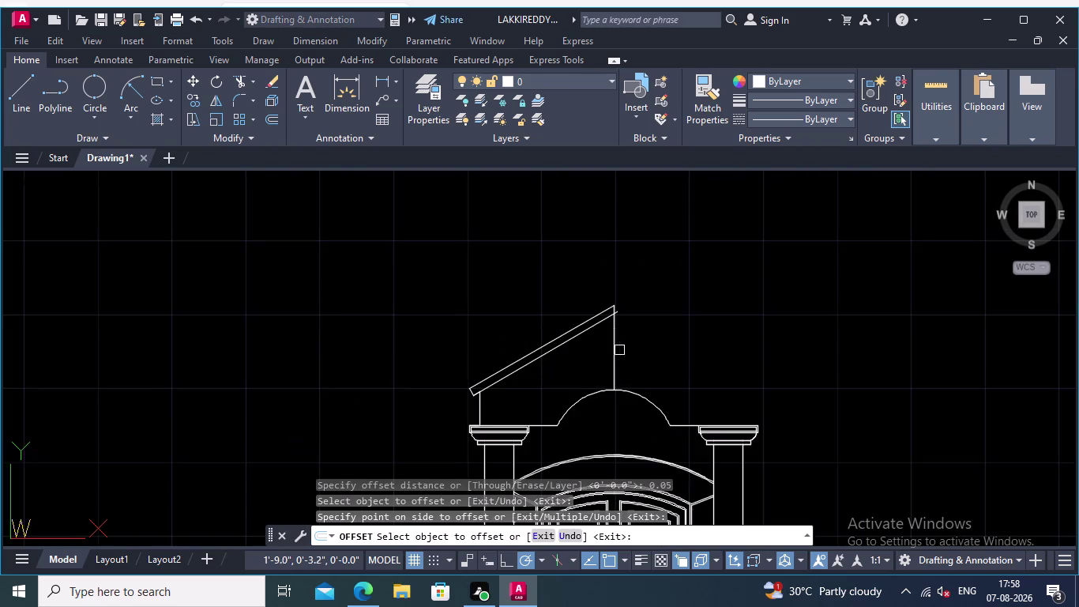
scroll(up, 3)
middle_drag(642, 309, 584, 309)
scroll(up, 3)
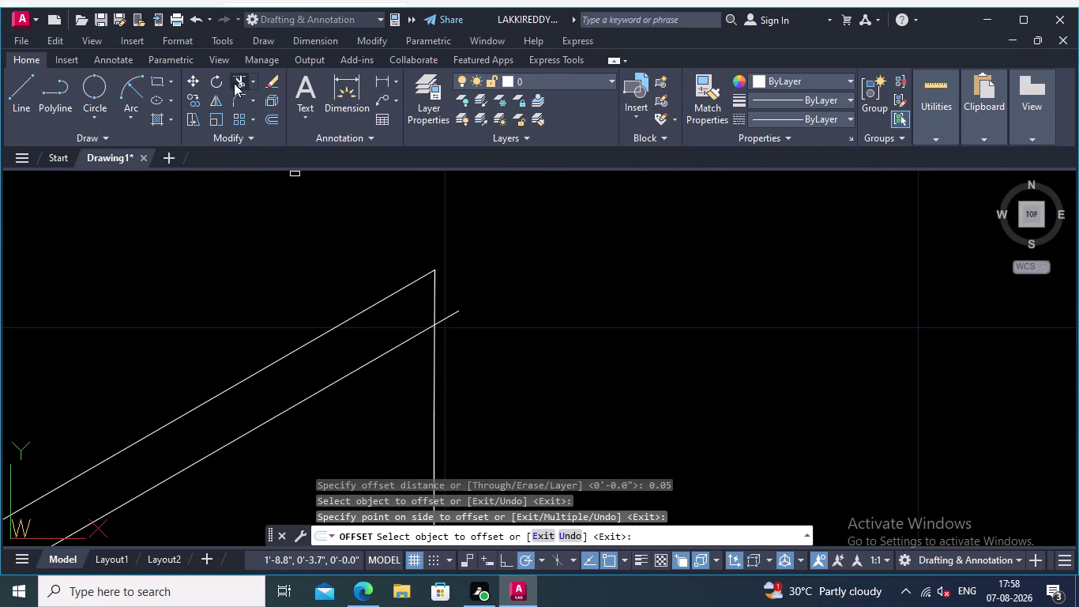
Trim the new sloped line's overhanging end at the vertical centre line using a fence.
click(239, 73)
scroll(up, 3)
click(427, 287)
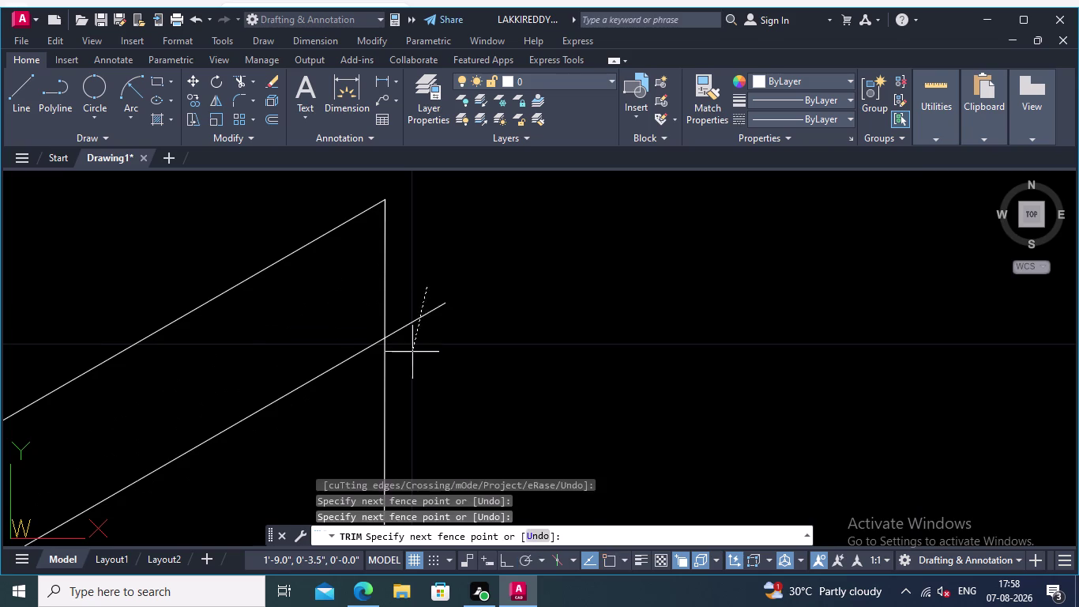
click(410, 390)
scroll(down, 3)
middle_drag(511, 359, 461, 290)
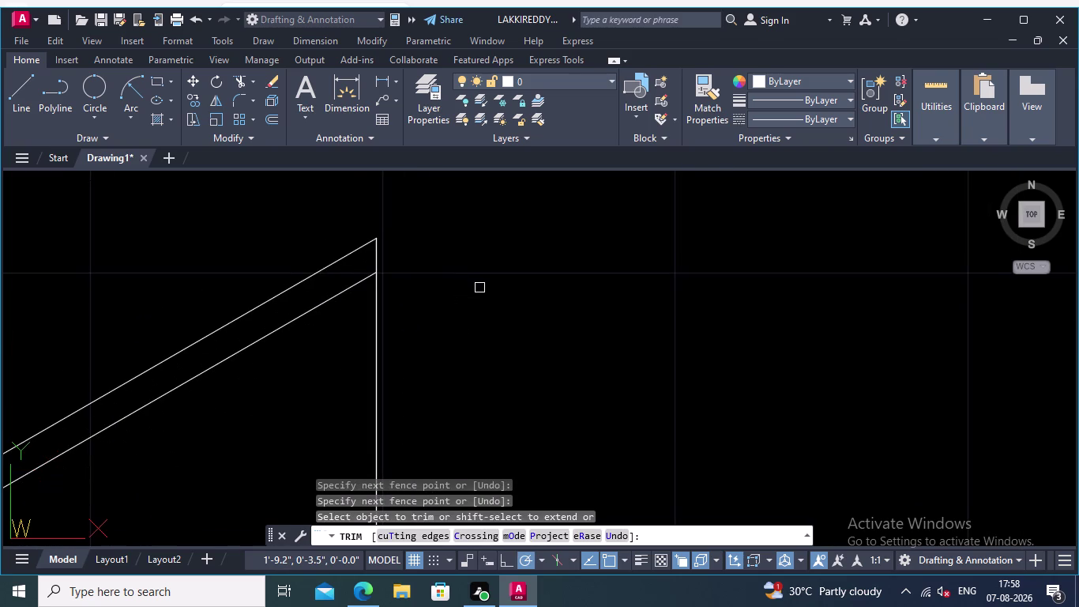
middle_drag(479, 287, 449, 298)
middle_drag(461, 287, 682, 261)
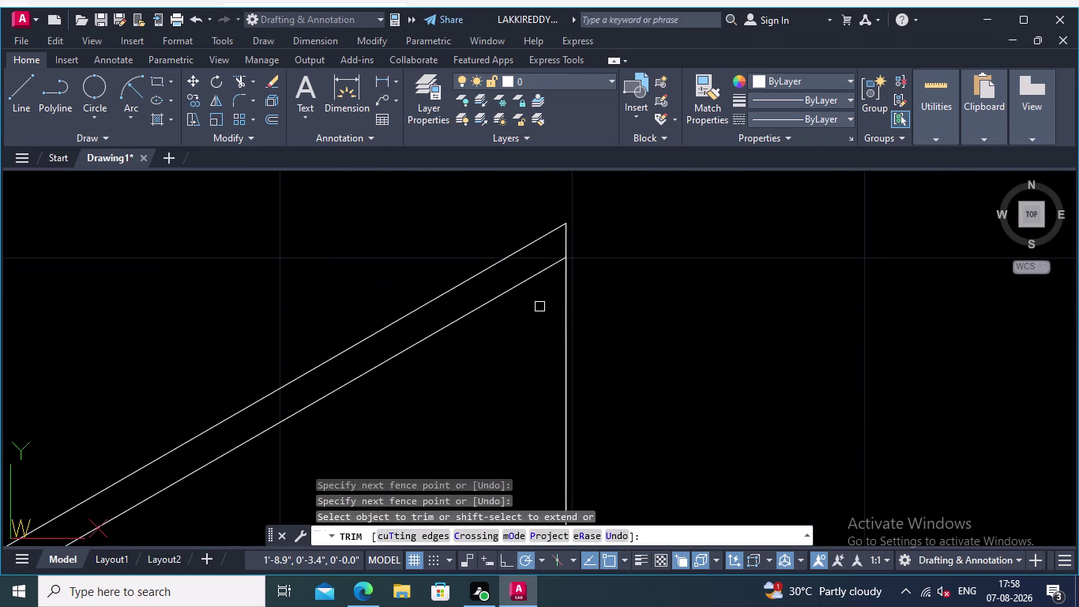
middle_drag(538, 319, 738, 257)
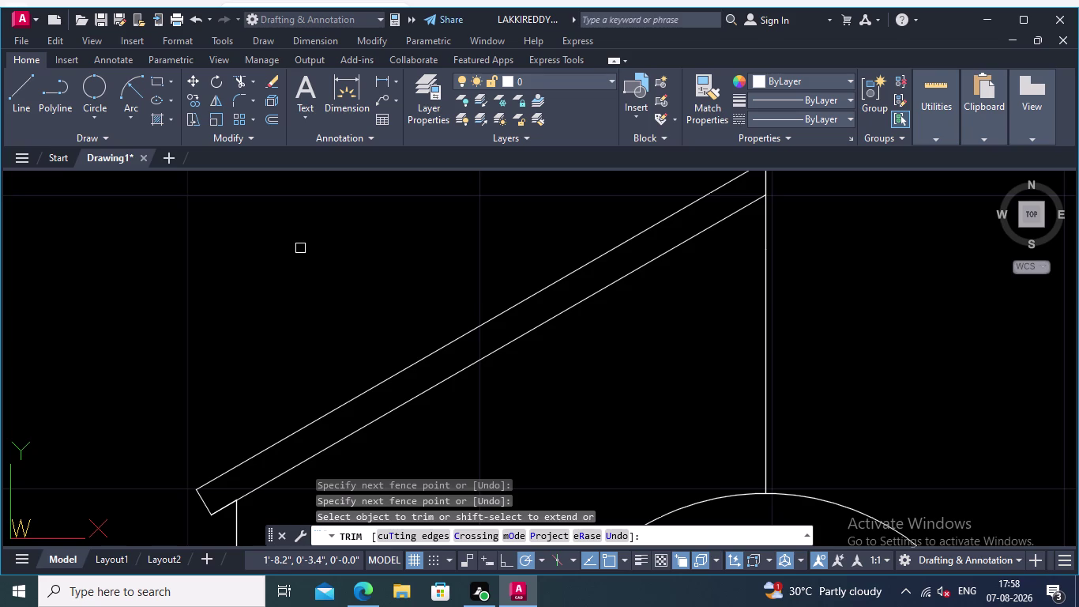
key(Escape)
JOIN both sloped canopy lines and the short end edge into one polyline.
text(jo)
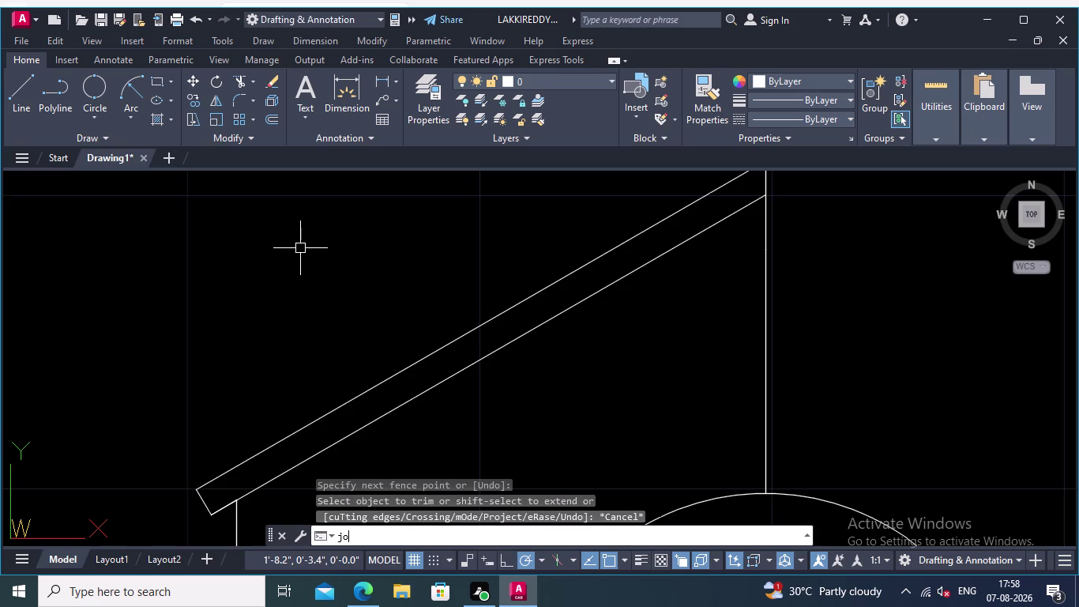
text(in)
key(Return)
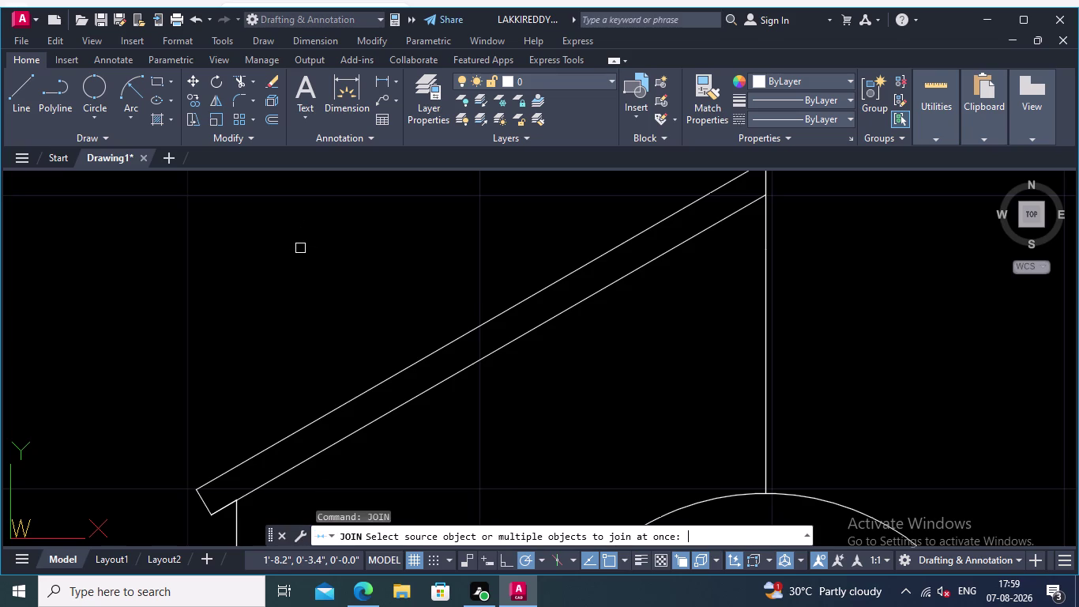
click(427, 359)
click(450, 378)
middle_drag(541, 372, 434, 392)
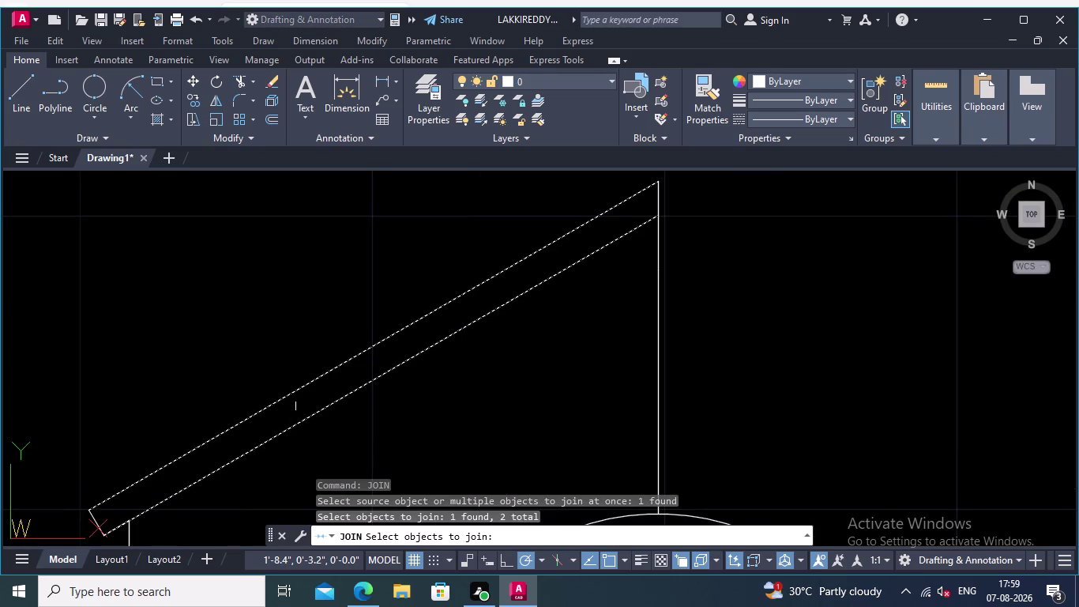
middle_drag(302, 394, 575, 264)
scroll(up, 3)
click(358, 411)
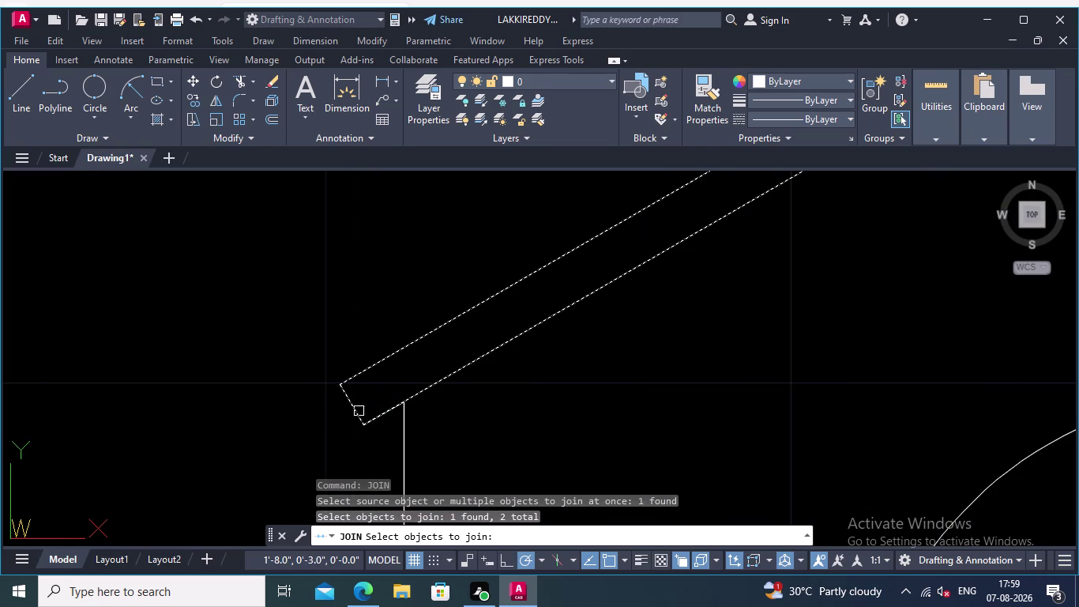
scroll(down, 3)
middle_drag(550, 364, 462, 428)
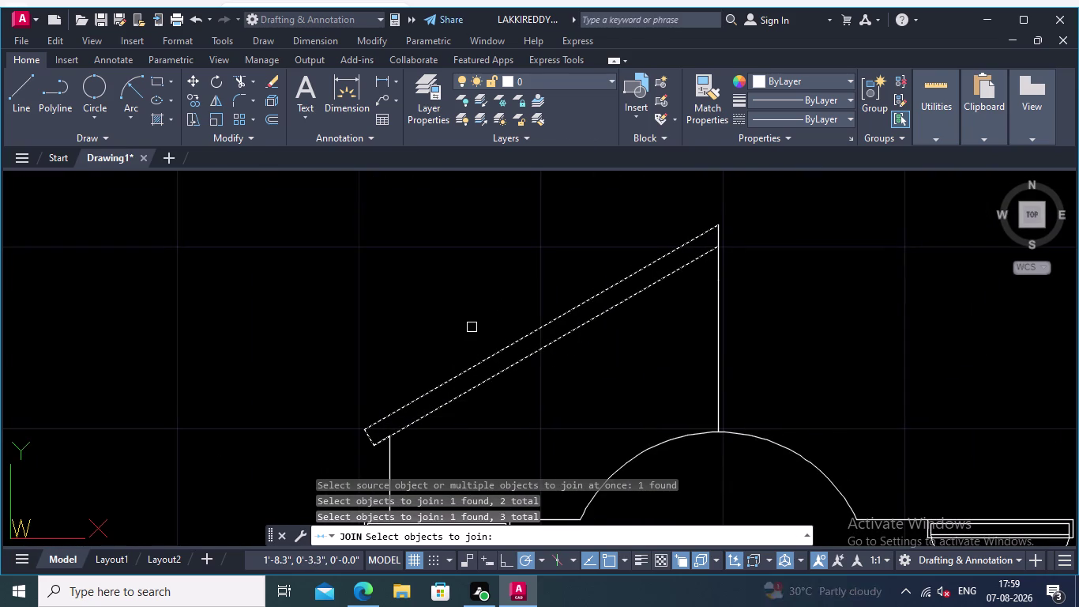
key(Return)
click(273, 118)
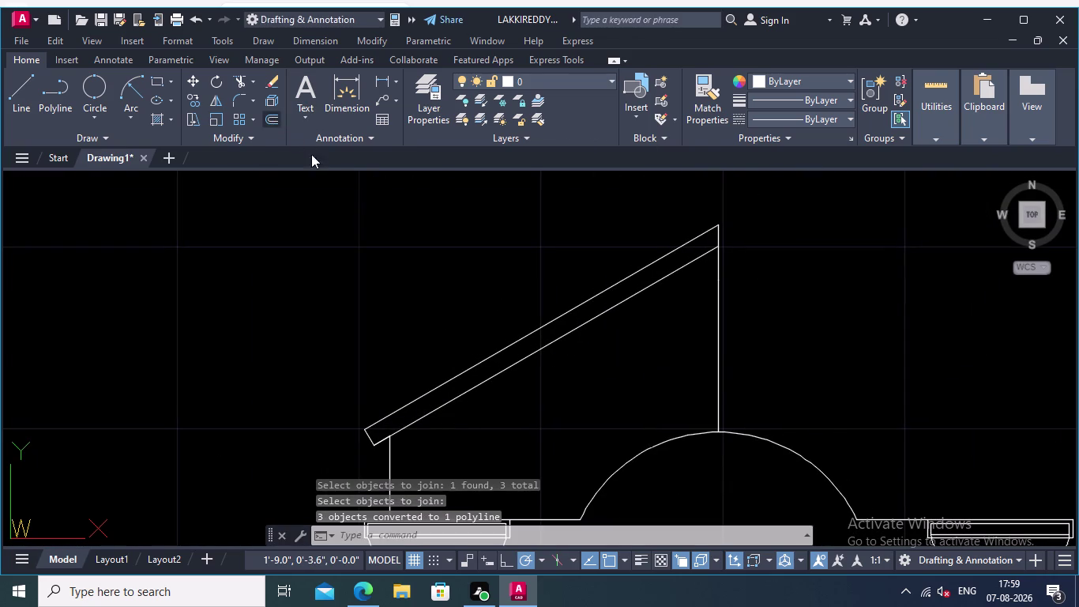
click(505, 346)
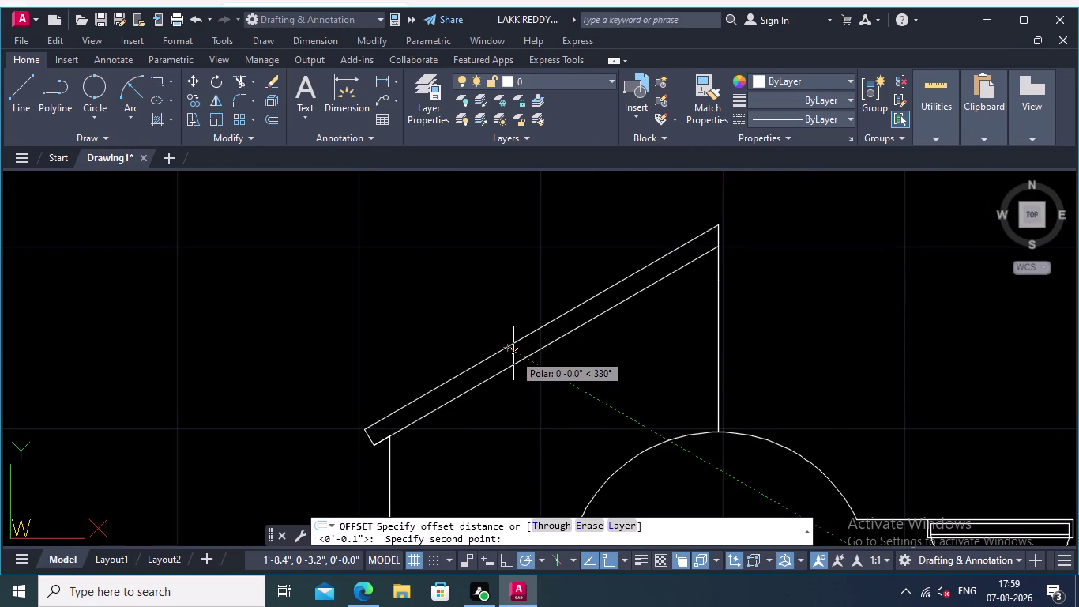
Offset the joined canopy slab outline by 0.01 to the inside.
text(0.01)
key(Return)
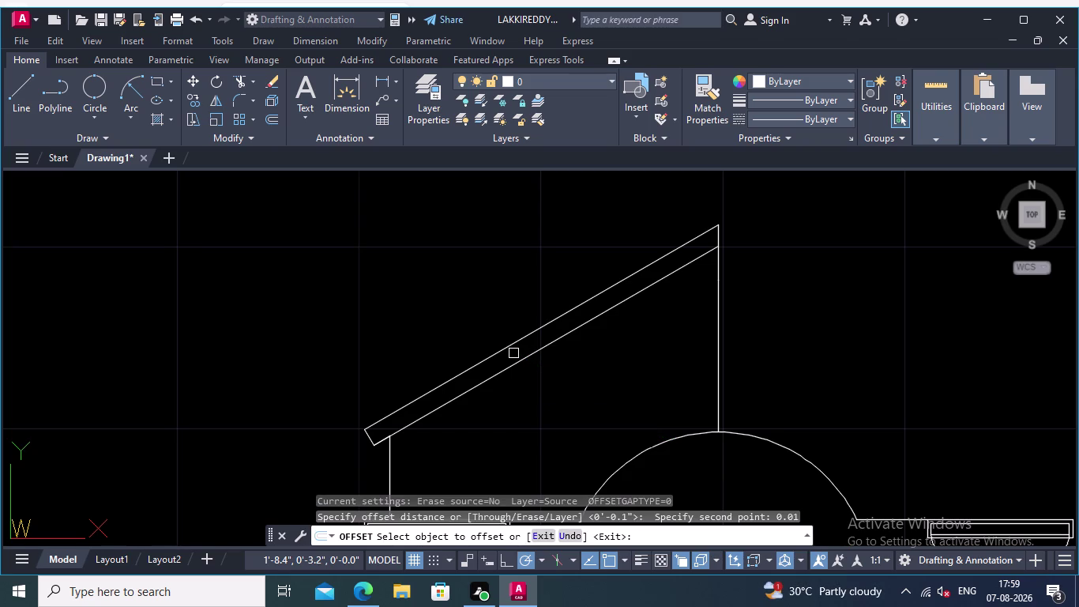
click(510, 342)
click(517, 357)
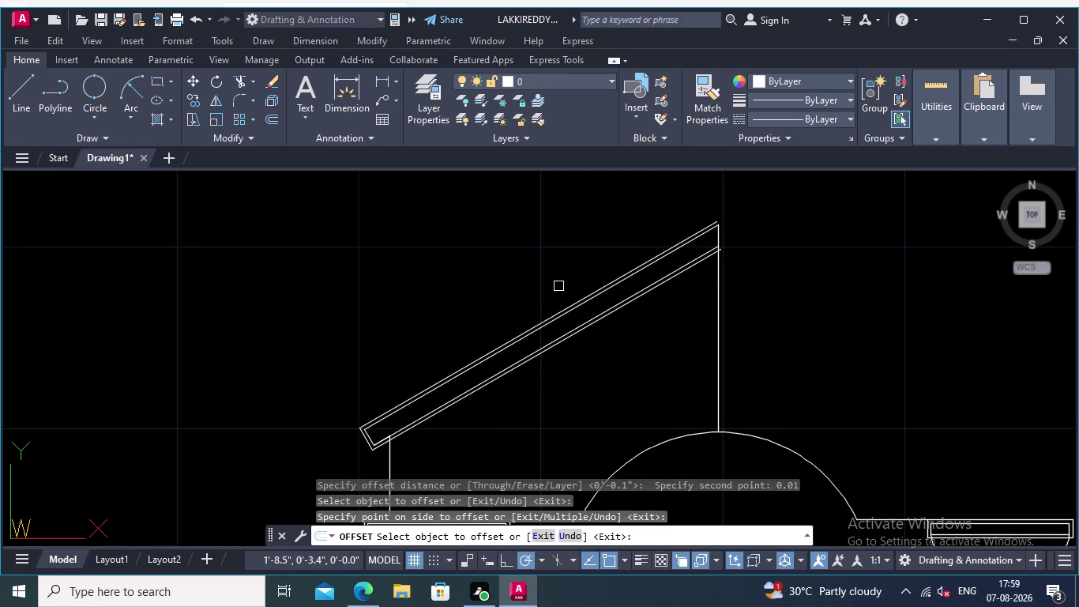
Pan and zoom along the canopy to check the doubled outline.
scroll(up, 3)
middle_drag(646, 271, 702, 271)
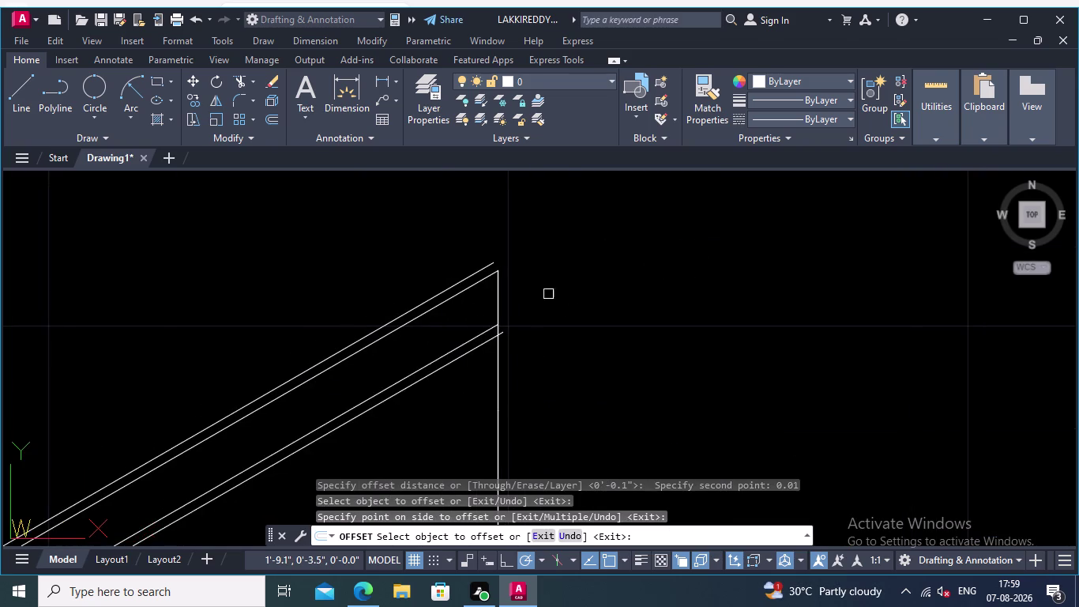
scroll(up, 3)
middle_drag(567, 332, 596, 314)
middle_drag(594, 286, 603, 335)
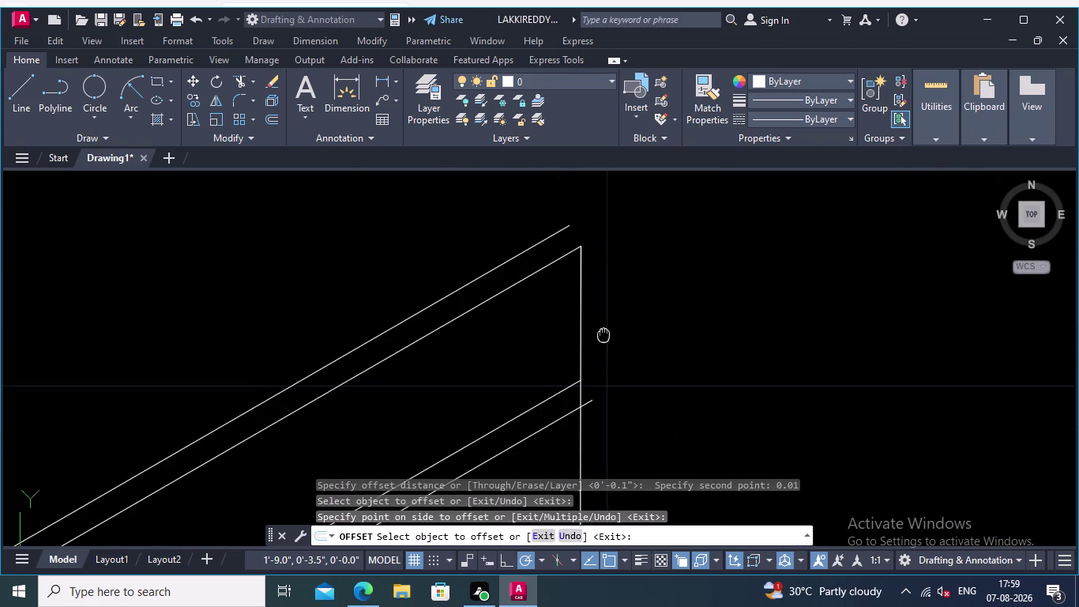
middle_drag(604, 335, 604, 331)
scroll(up, 3)
scroll(down, 3)
scroll(down, 3)
scroll(down, 3)
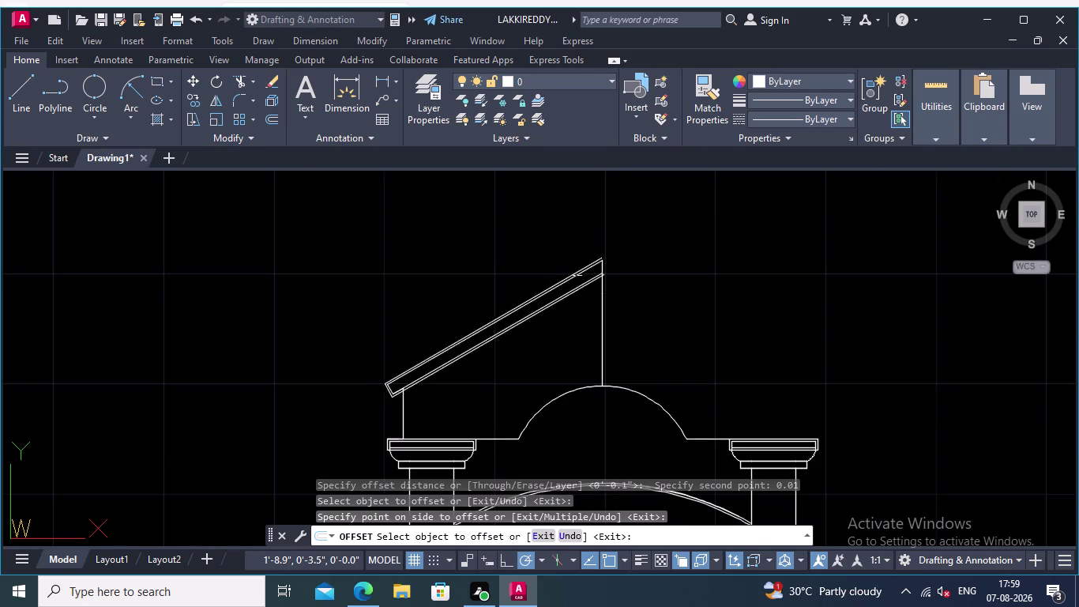
scroll(up, 3)
scroll(up, 3)
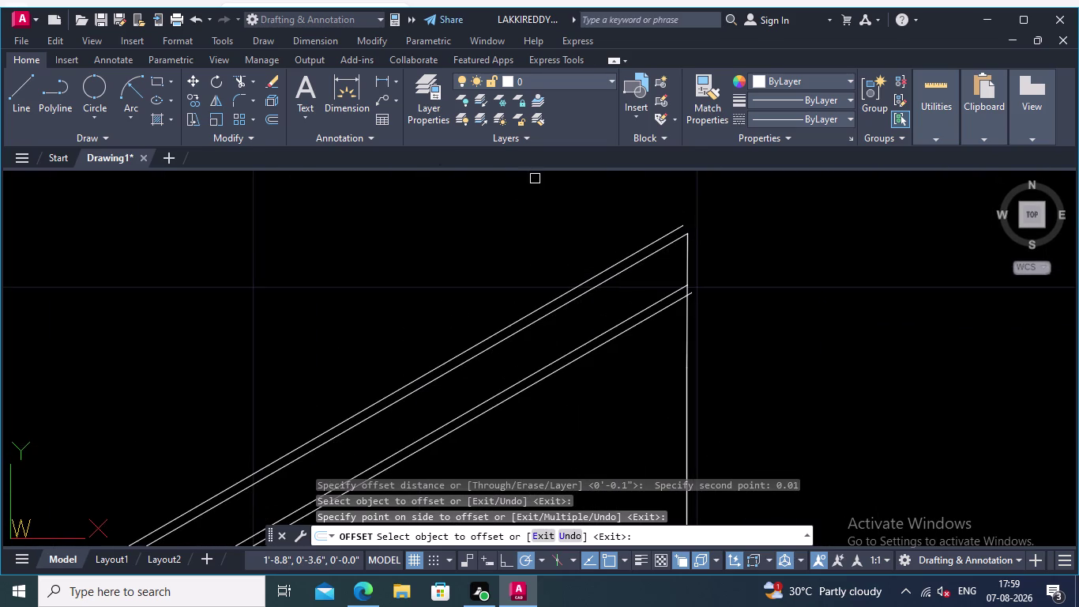
click(49, 83)
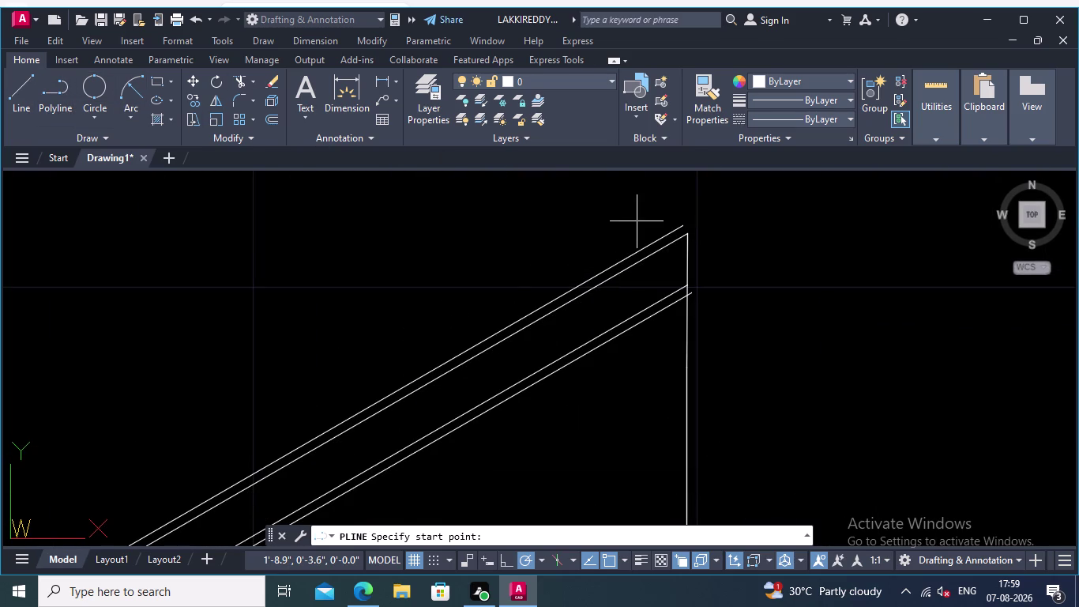
Draw a vertical polyline straight up from the post's top corner.
scroll(up, 3)
scroll(up, 3)
middle_drag(690, 218, 678, 343)
scroll(up, 3)
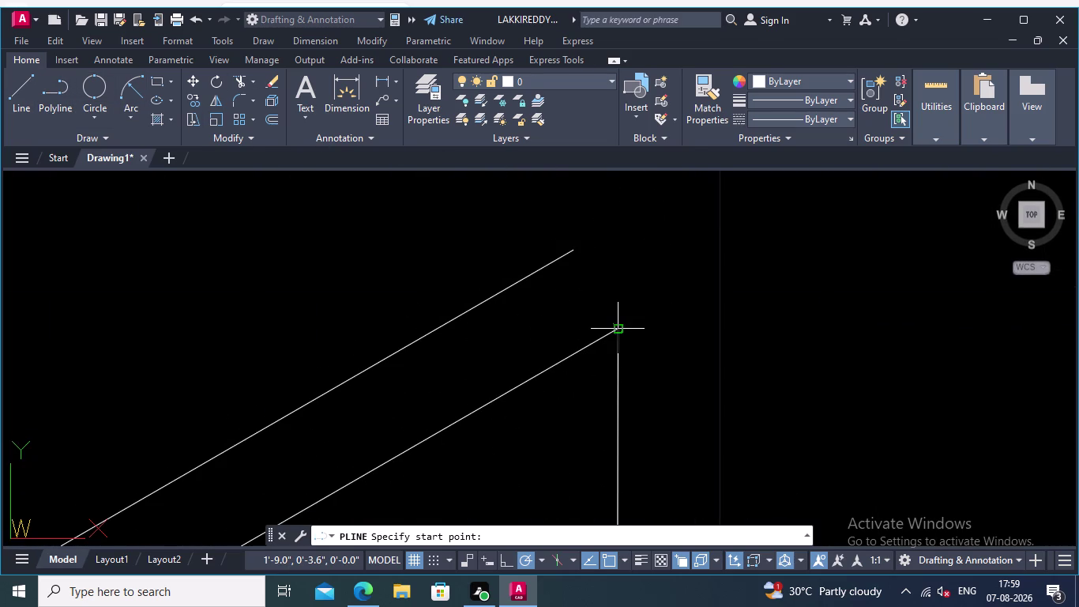
click(619, 326)
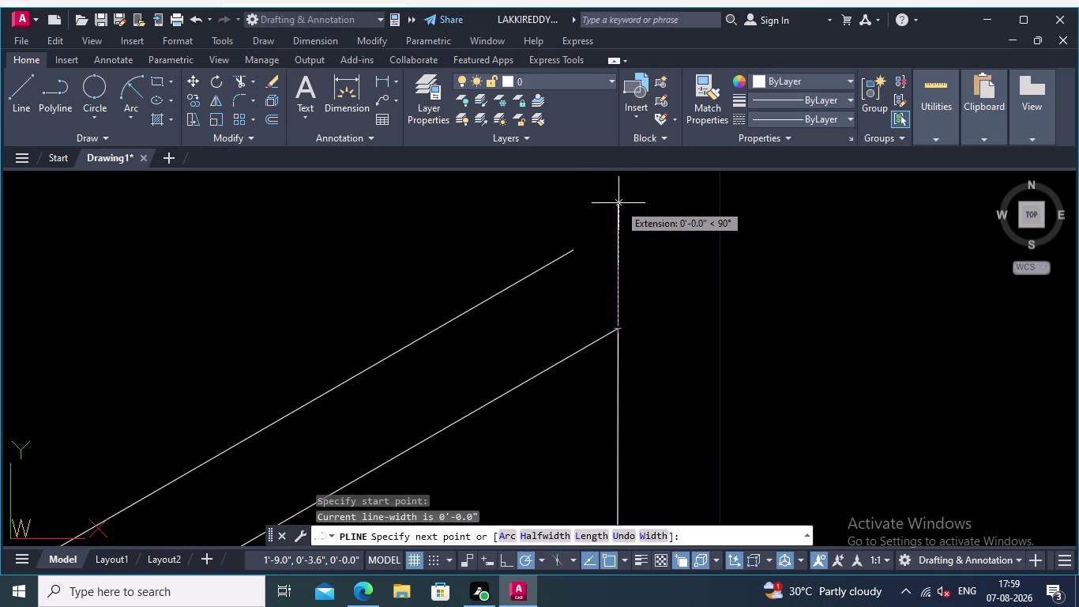
click(619, 203)
key(Return)
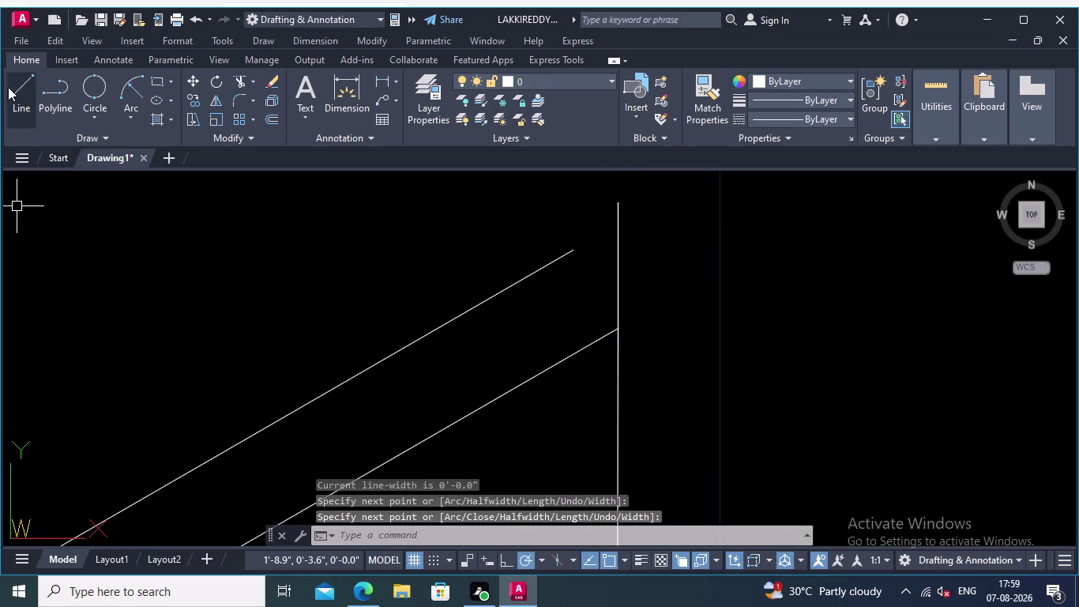
Draw a sloping polyline ending on the vertical line.
click(69, 85)
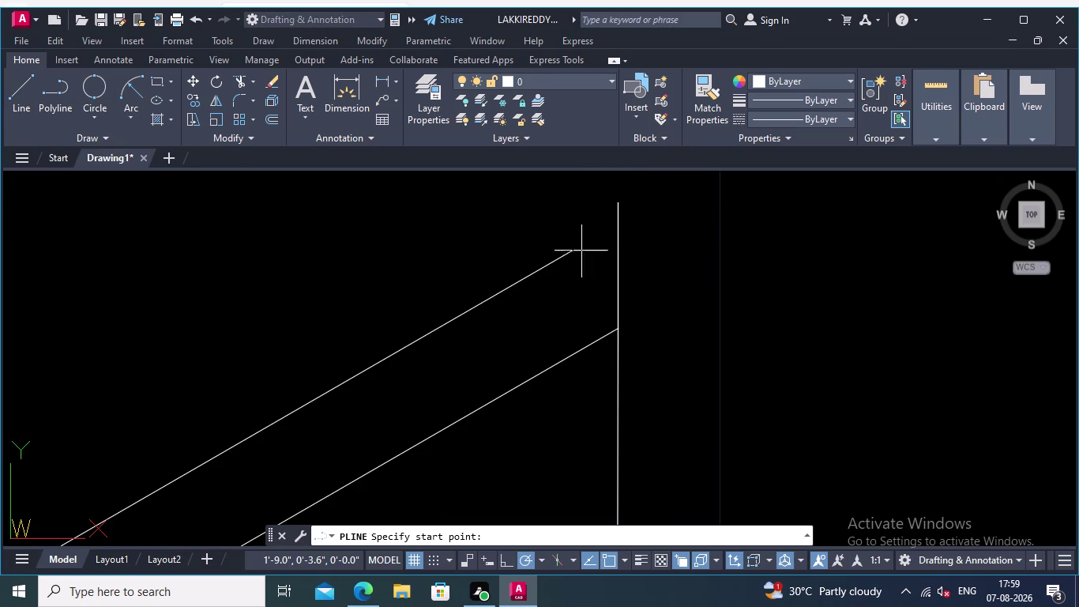
click(575, 251)
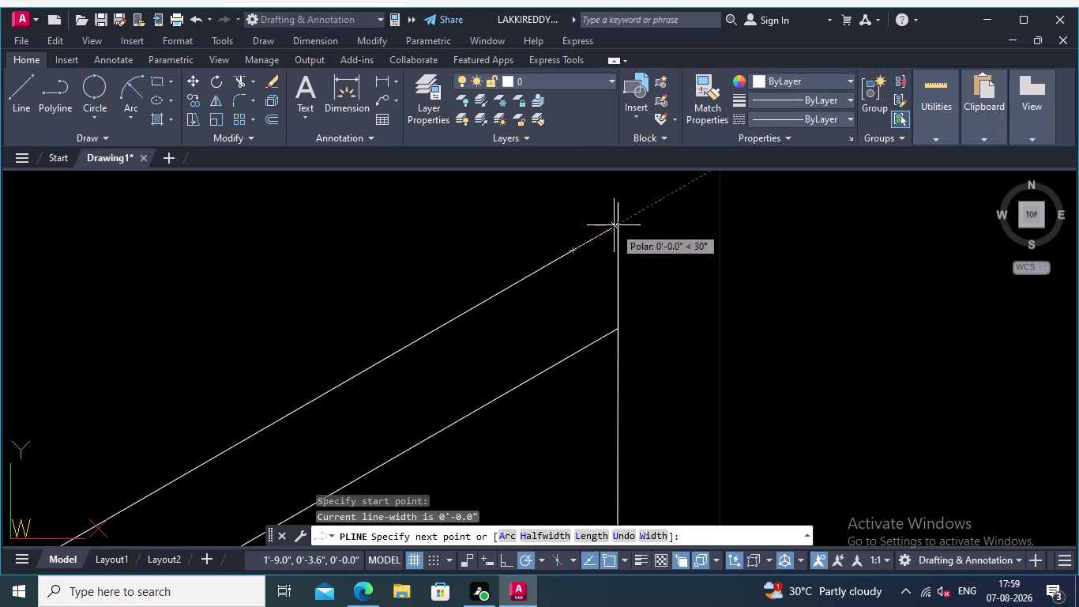
scroll(up, 3)
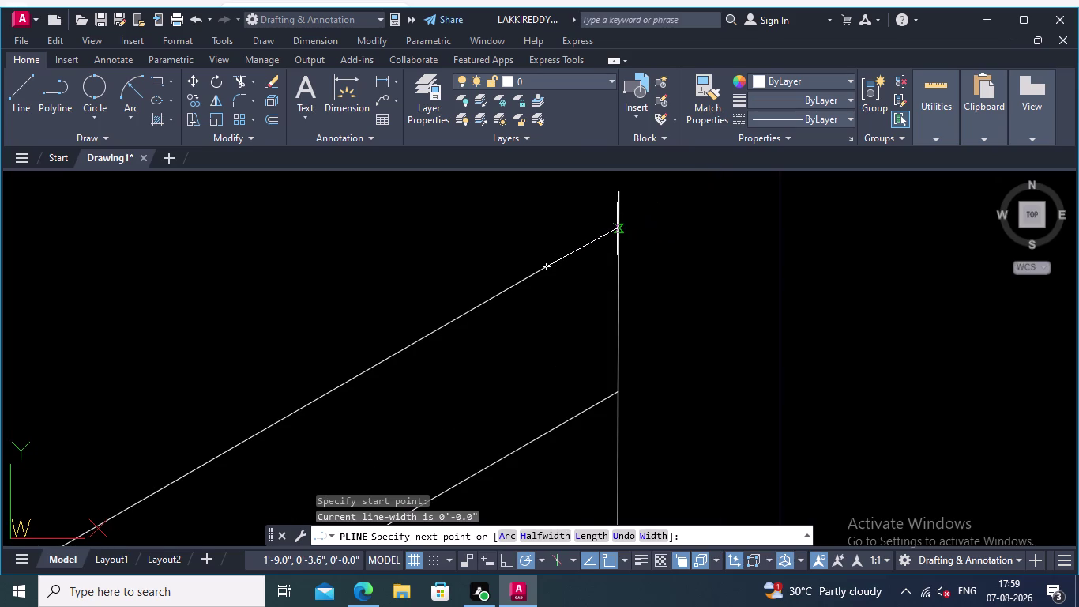
click(617, 229)
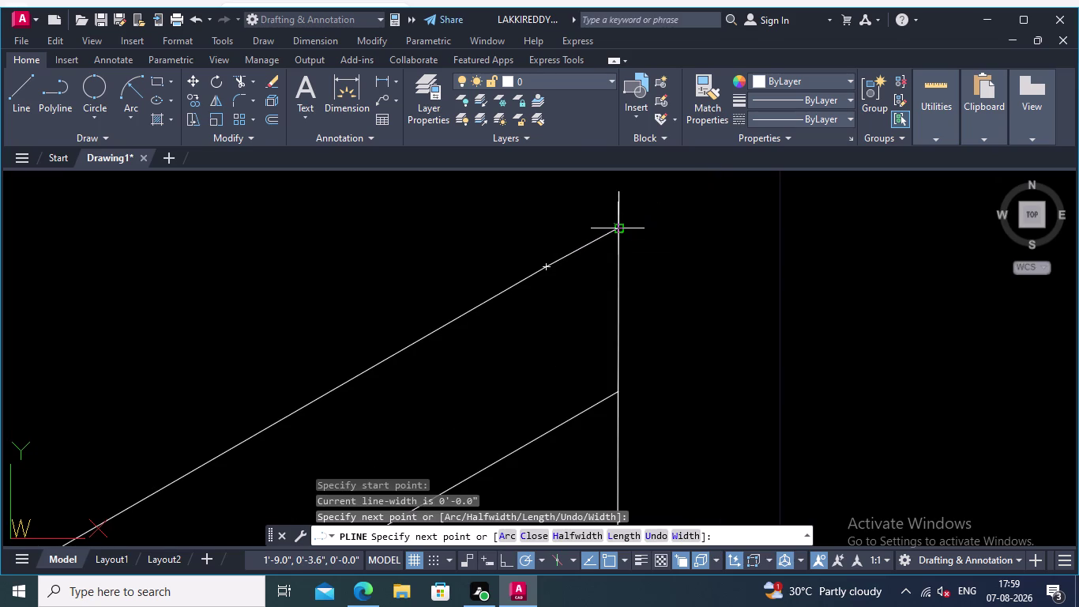
key(Return)
Erase the newly drawn sloping line via the right-click menu.
scroll(down, 3)
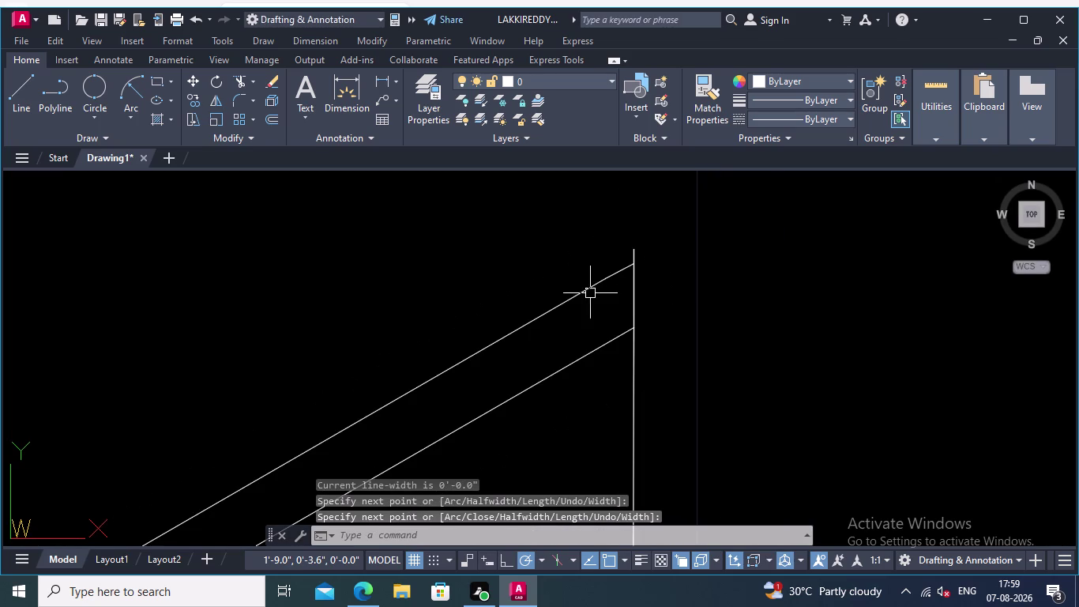
scroll(up, 3)
click(622, 269)
right_drag(548, 234, 548, 249)
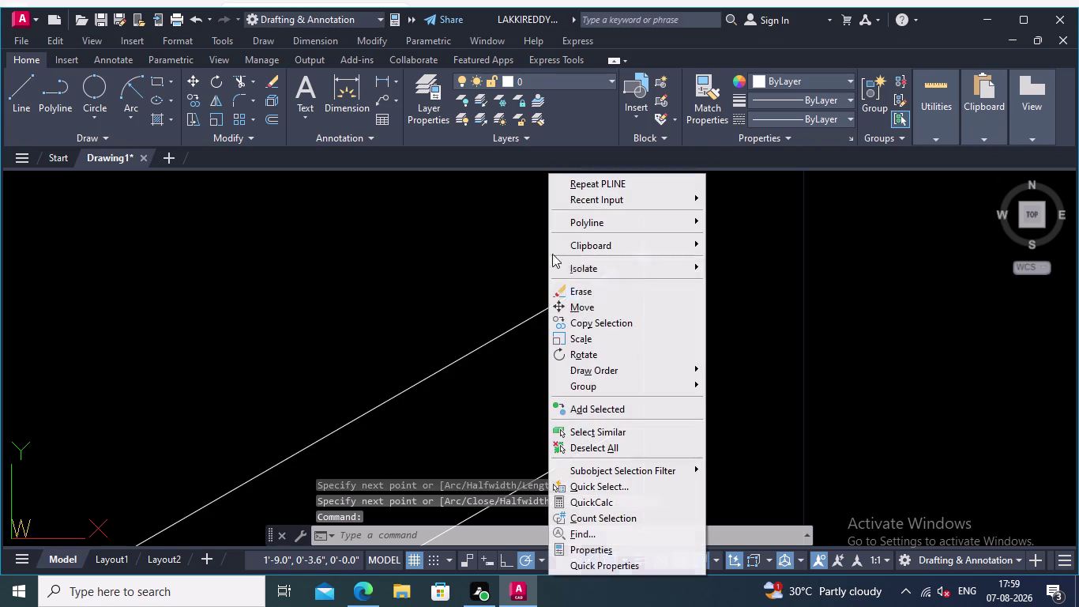
click(589, 290)
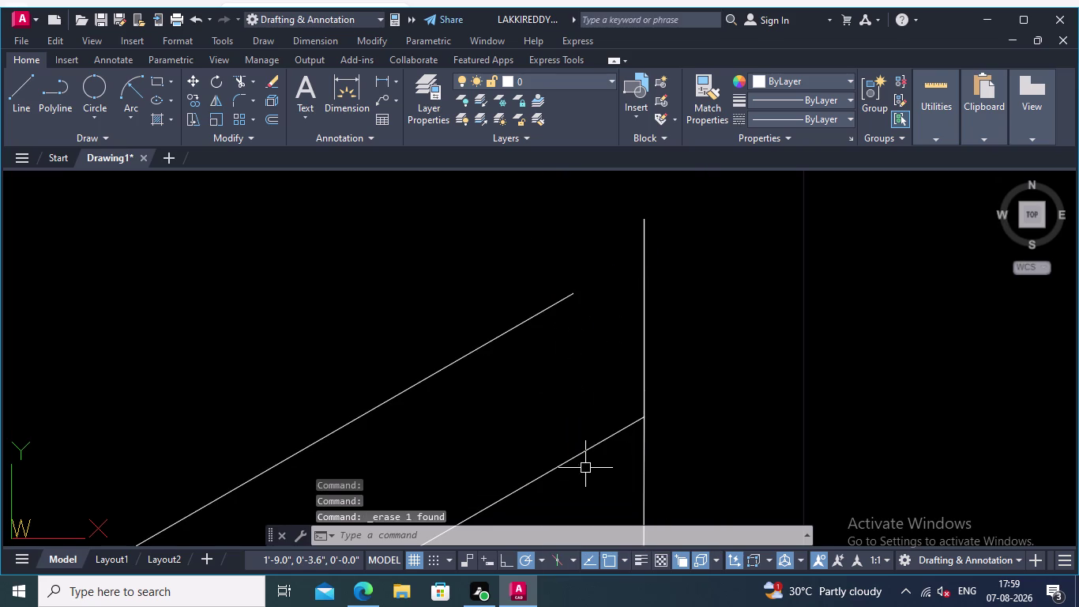
click(490, 560)
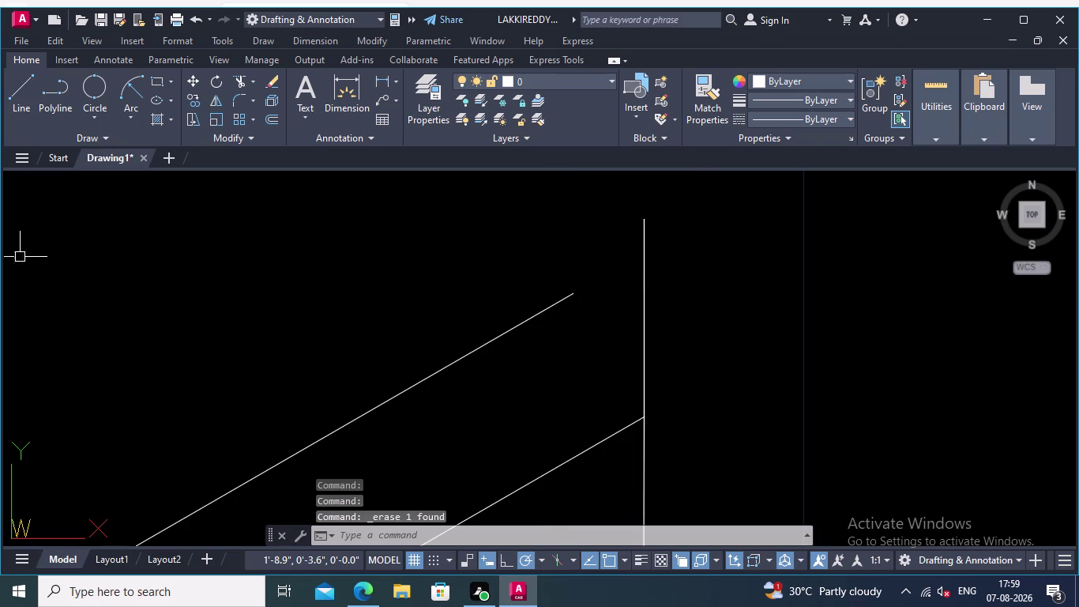
click(54, 85)
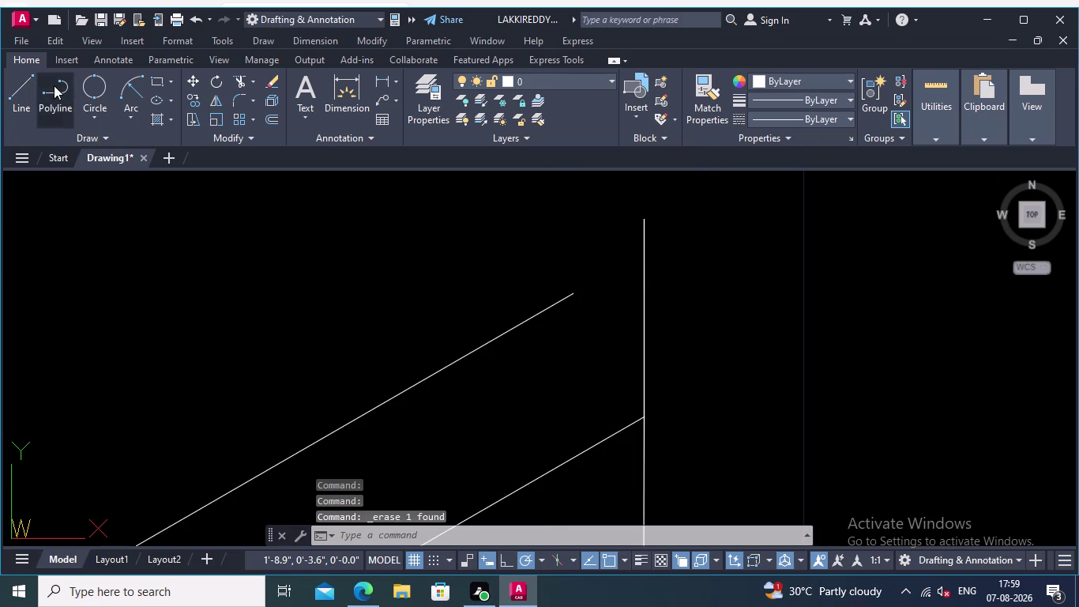
Draw a 30° polyline from the slope's lower end to the vertical centre line.
click(573, 290)
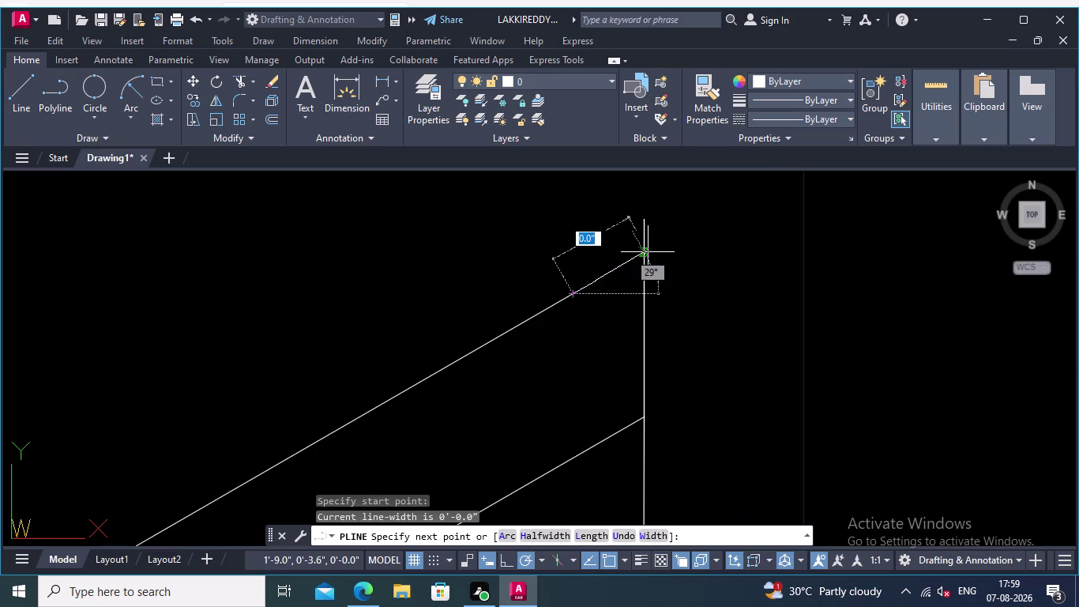
scroll(up, 3)
scroll(up, 3)
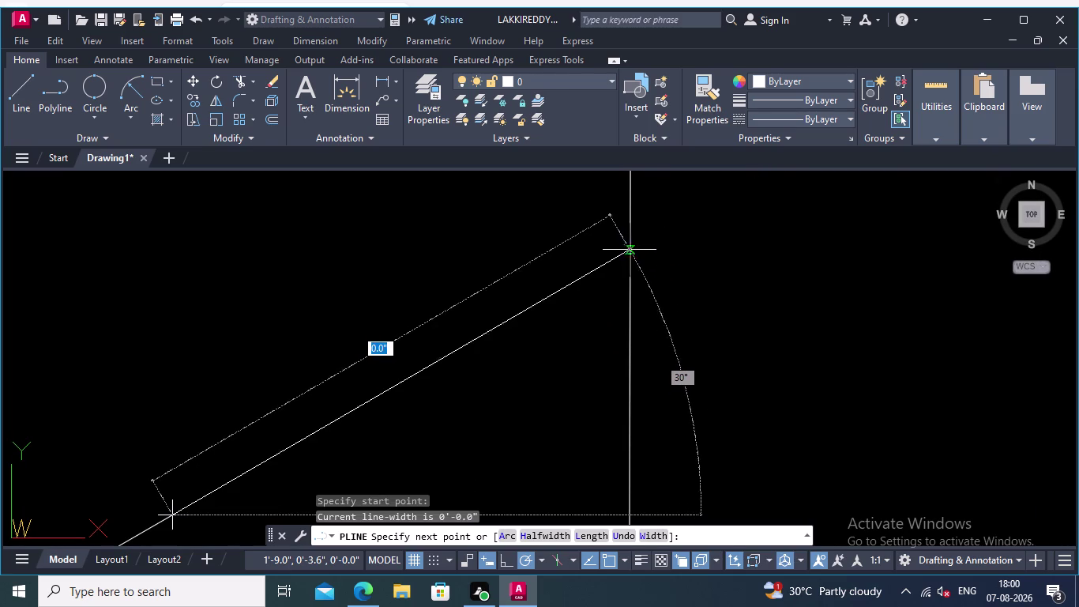
click(631, 249)
key(Return)
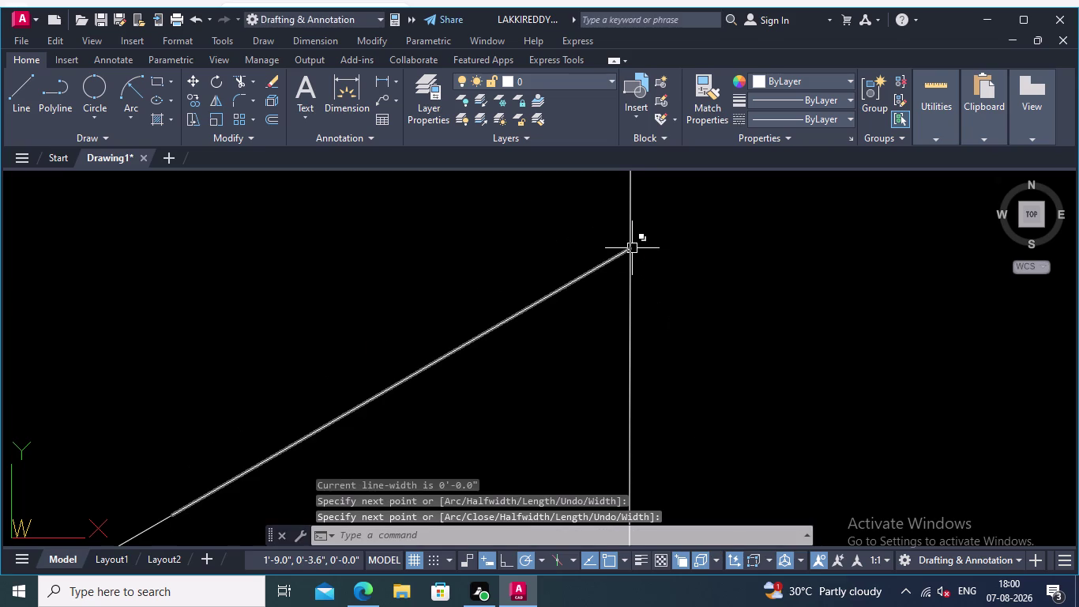
scroll(down, 3)
scroll(down, 3)
middle_drag(646, 346, 594, 211)
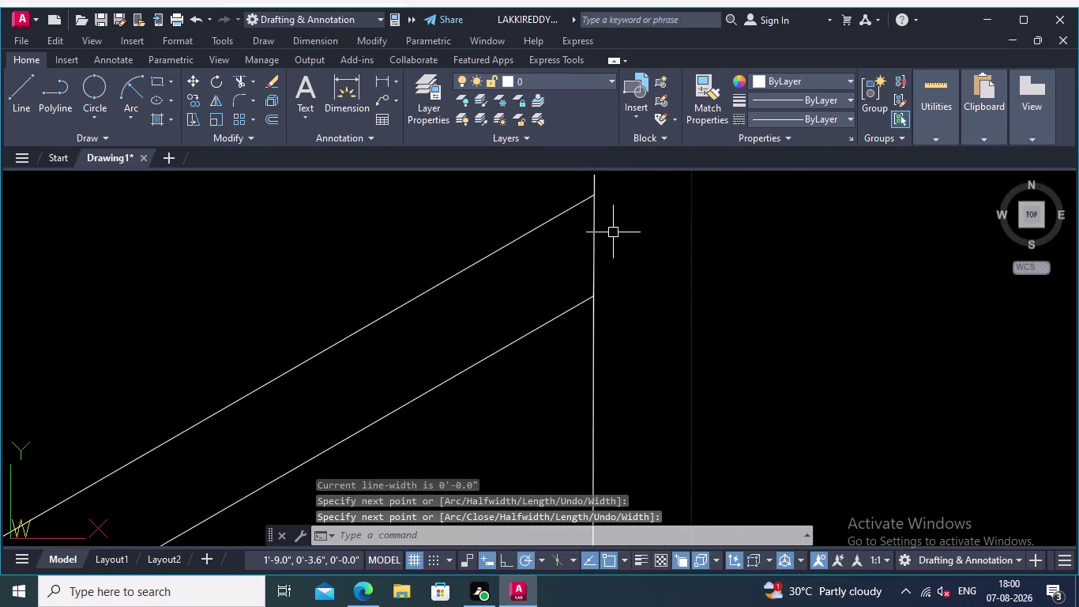
scroll(down, 3)
middle_drag(631, 263, 646, 282)
scroll(up, 3)
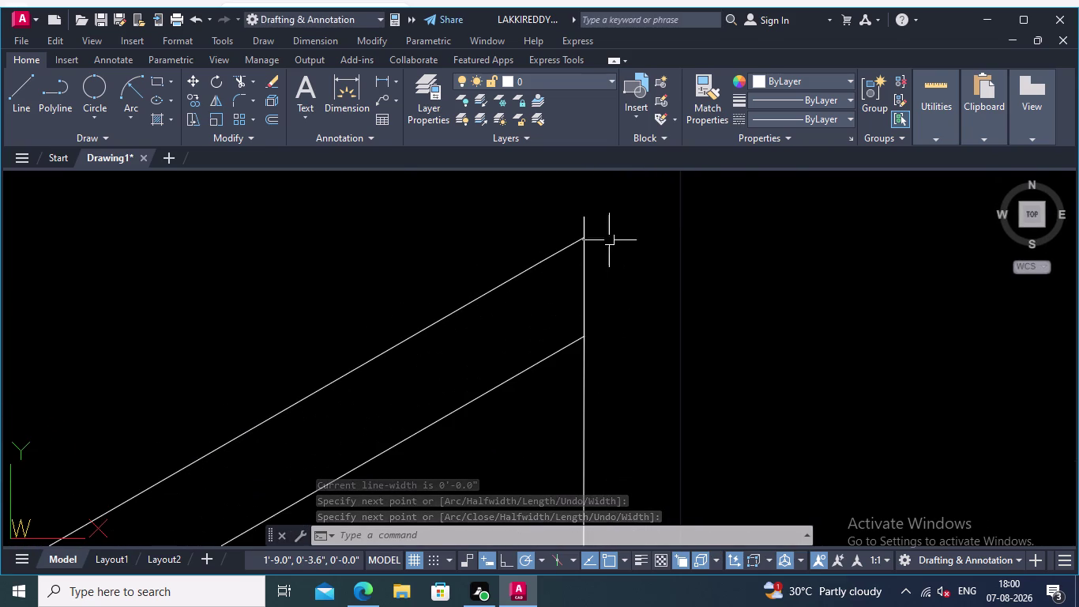
scroll(up, 3)
Fence-trim the canopy line ends overshooting the vertical centre line.
click(238, 79)
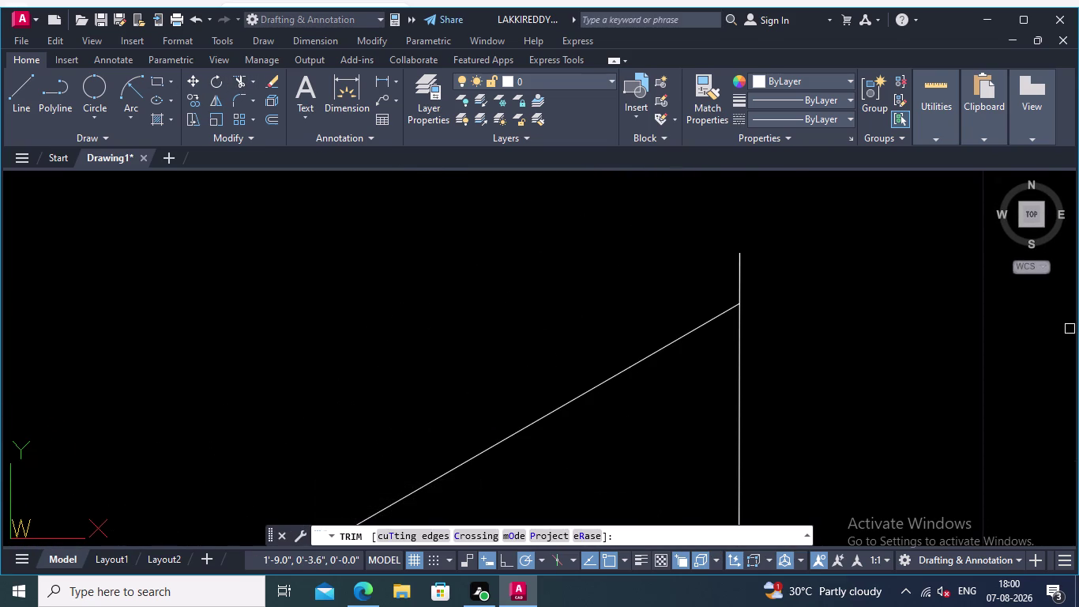
click(806, 278)
click(727, 261)
scroll(down, 3)
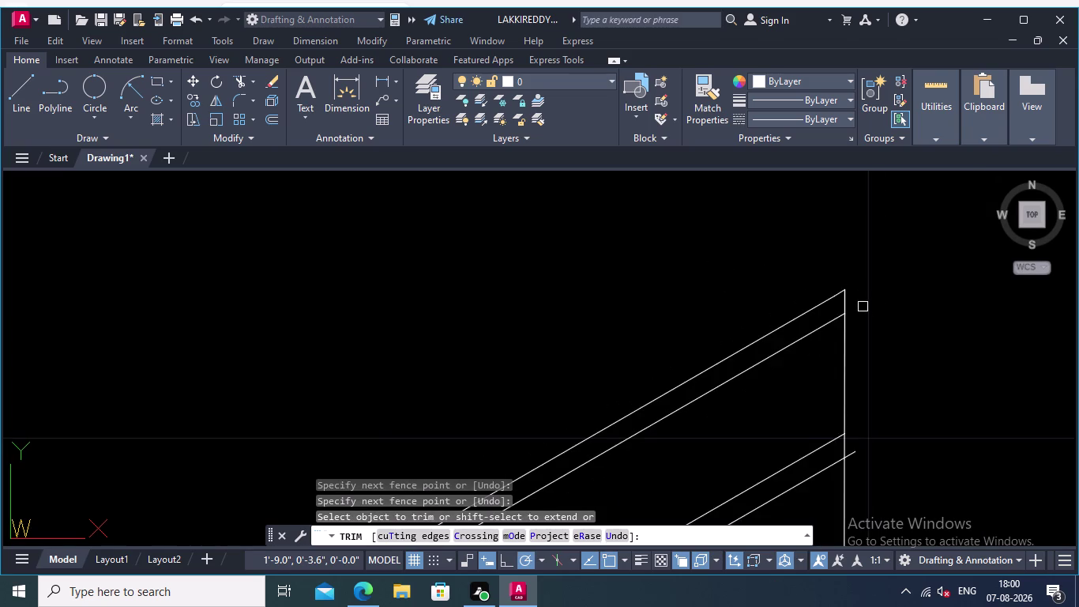
middle_drag(869, 307, 780, 241)
scroll(up, 3)
click(665, 290)
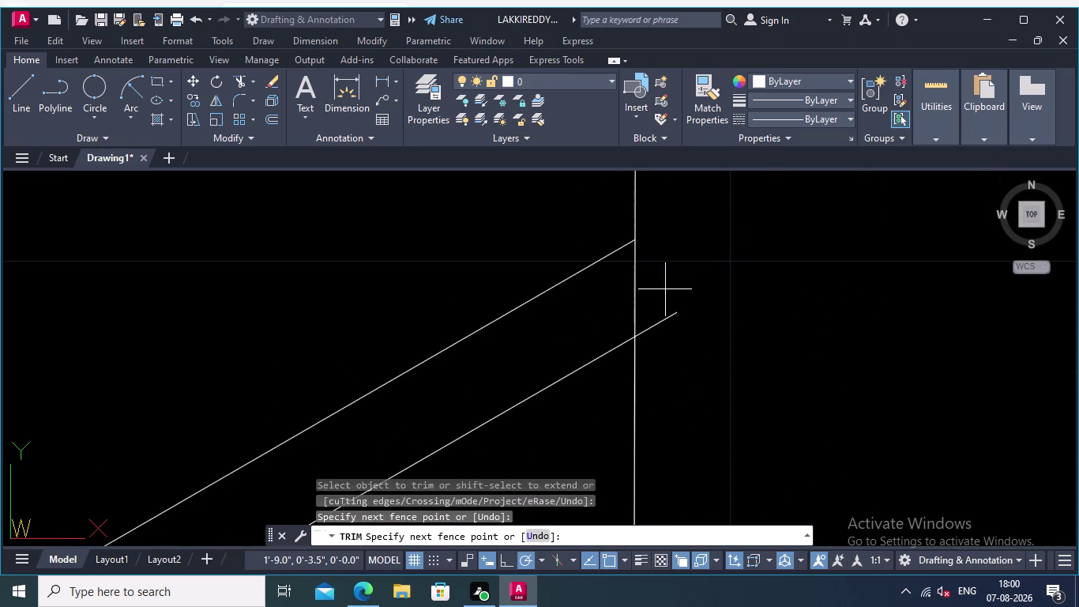
click(684, 417)
scroll(down, 3)
middle_drag(793, 372, 697, 229)
scroll(down, 3)
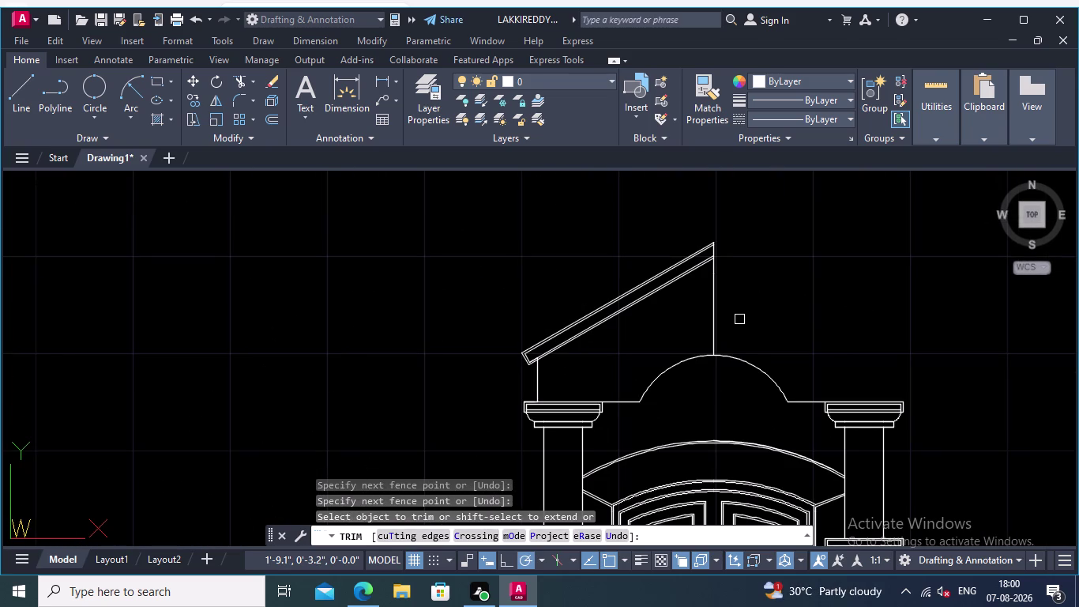
scroll(down, 3)
middle_drag(889, 341, 869, 296)
key(Escape)
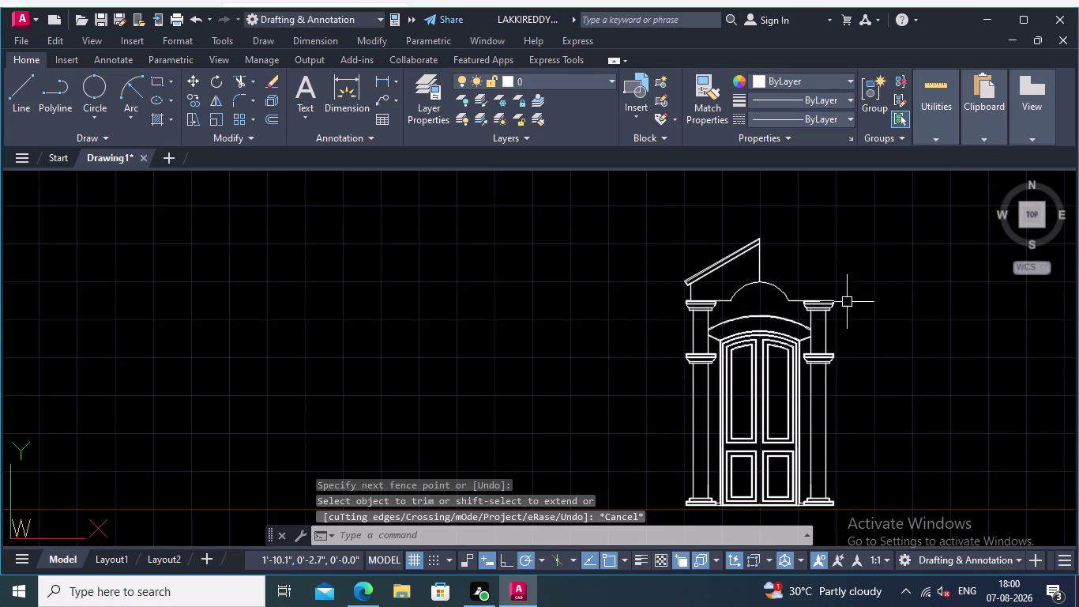
Pan out to view the whole door drawing.
middle_drag(865, 317, 764, 256)
scroll(down, 3)
middle_drag(794, 288, 756, 315)
drag(775, 453, 763, 445)
click(528, 168)
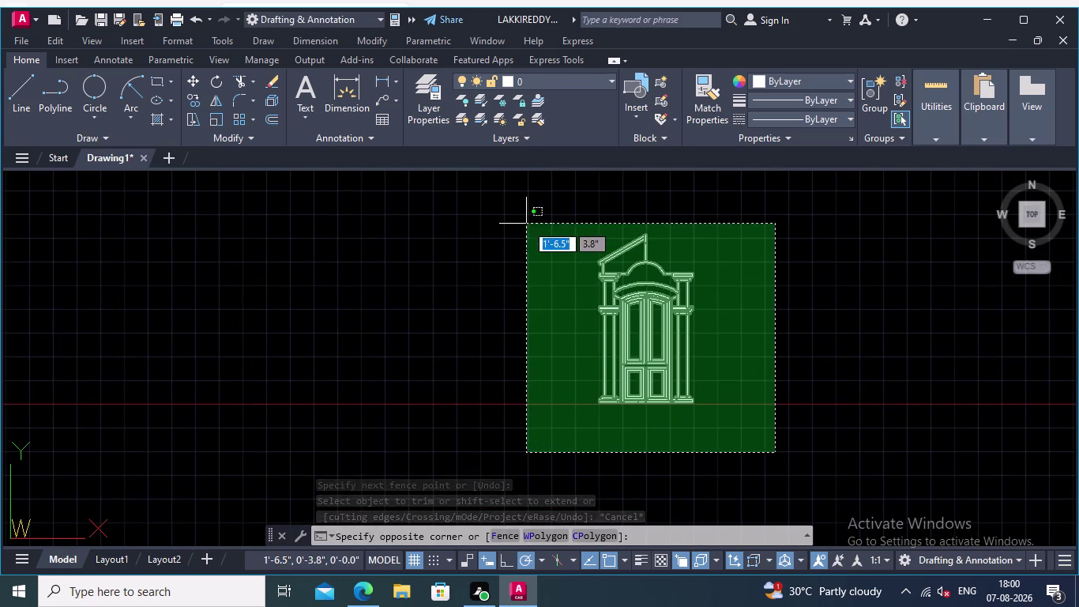
Select the door drawing and mirror it about a vertical axis down from the pediment apex.
click(529, 218)
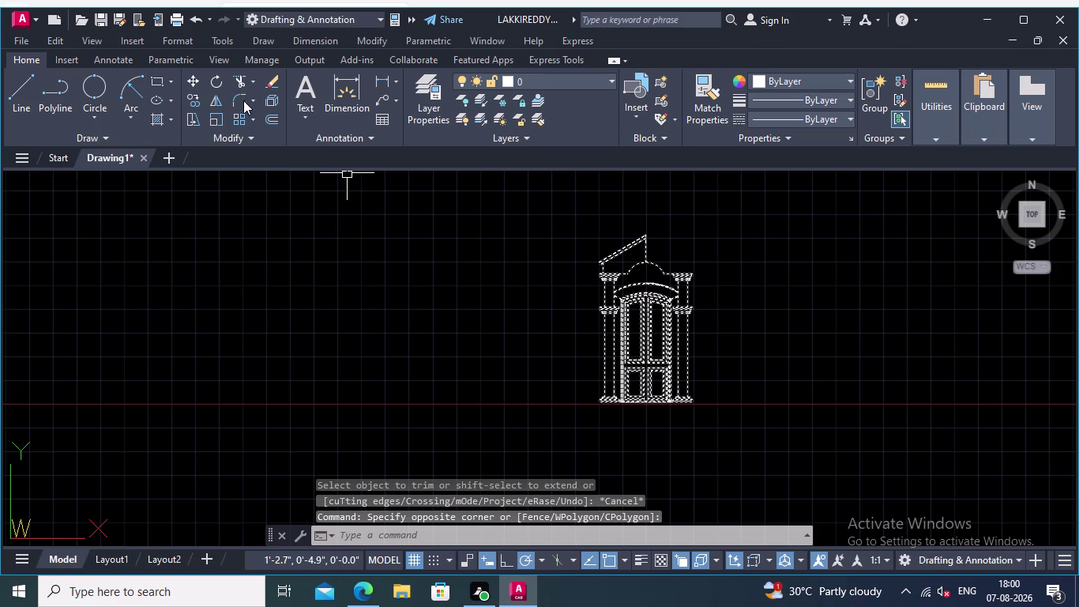
click(220, 101)
scroll(up, 3)
scroll(up, 3)
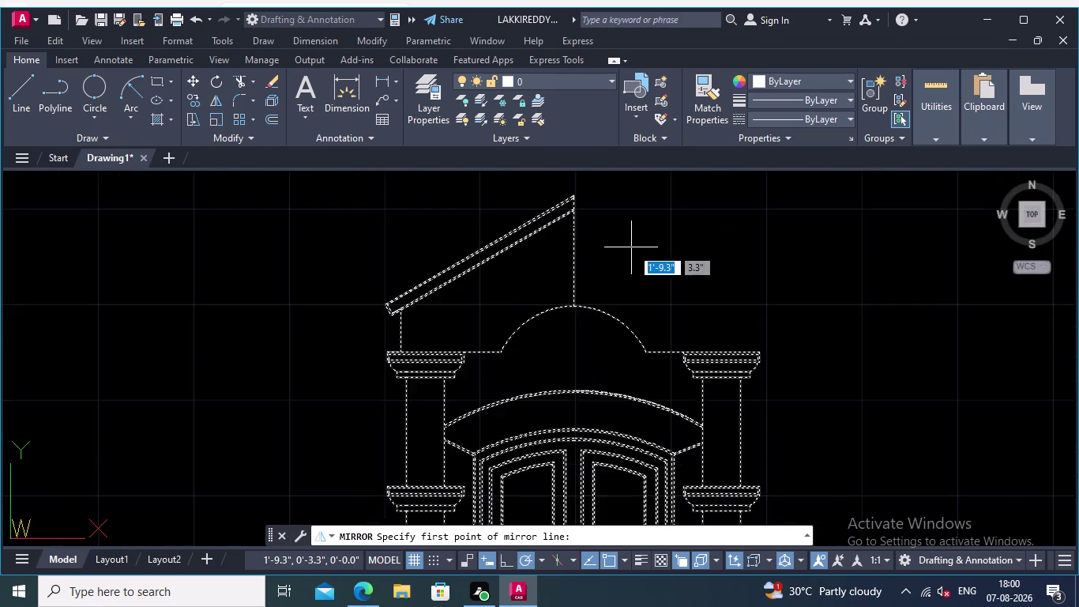
middle_drag(627, 248, 657, 306)
scroll(up, 3)
scroll(up, 3)
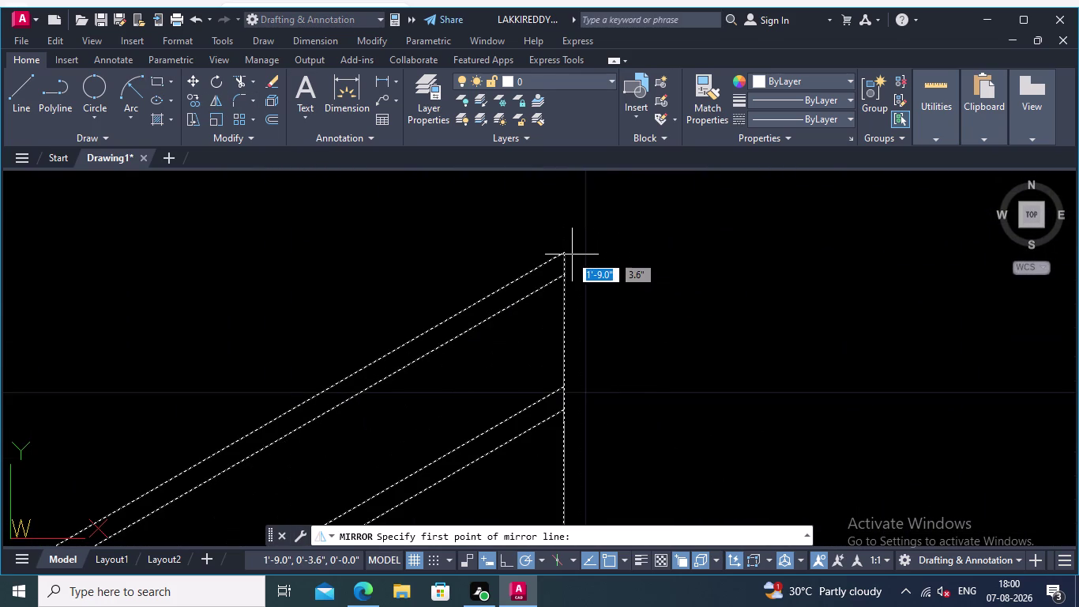
click(565, 251)
middle_drag(649, 430, 564, 266)
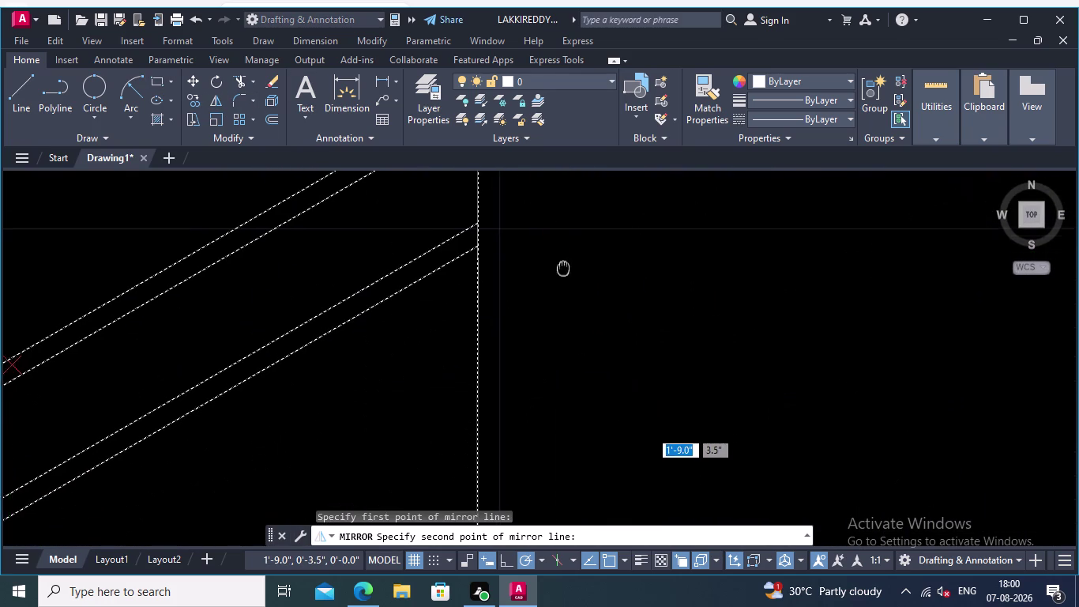
middle_drag(564, 266, 565, 265)
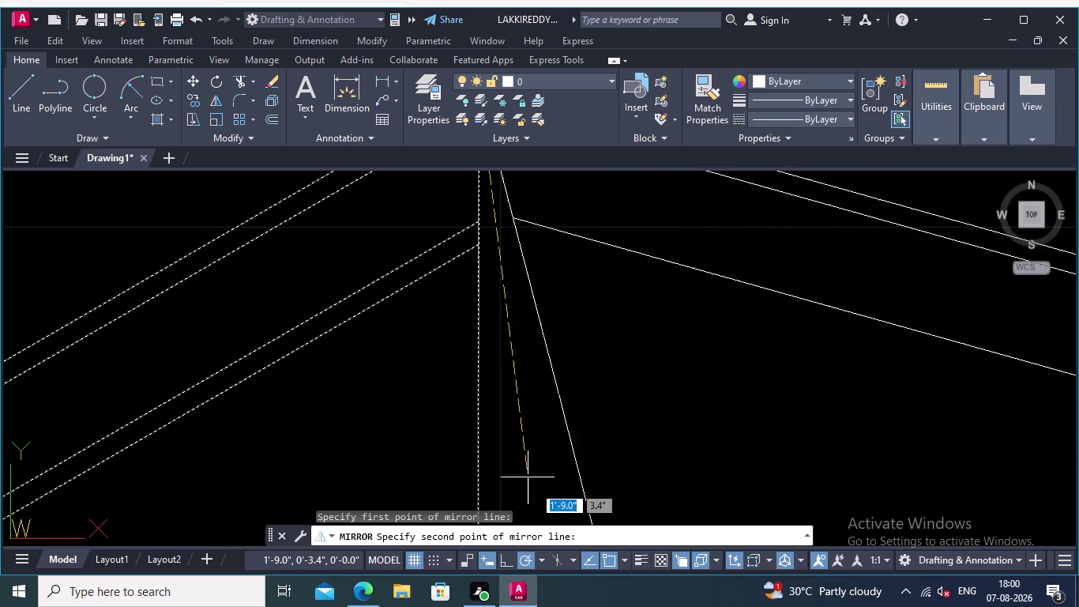
click(504, 562)
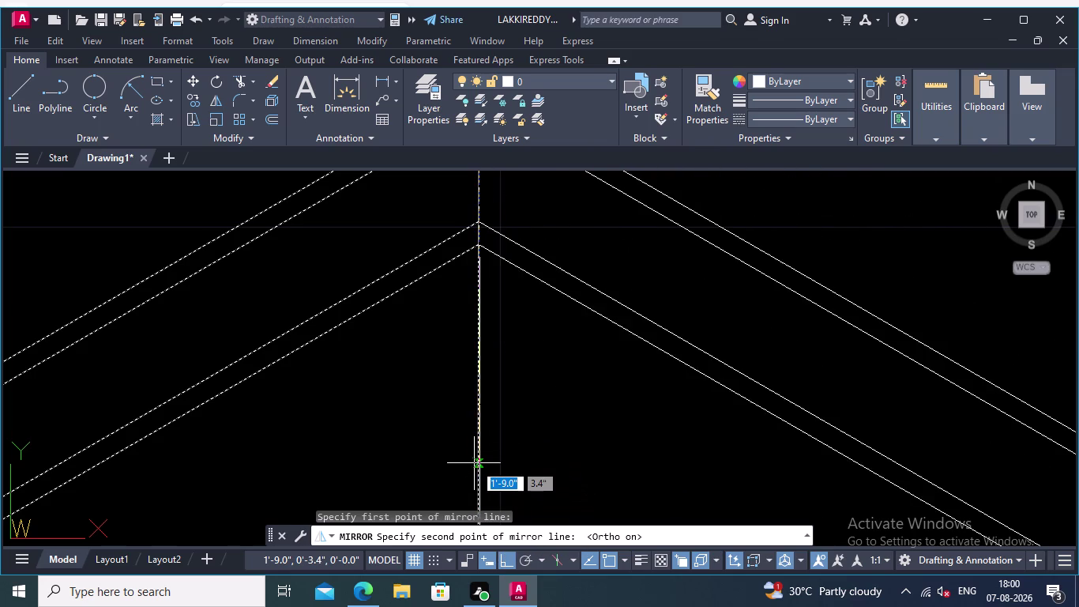
click(477, 468)
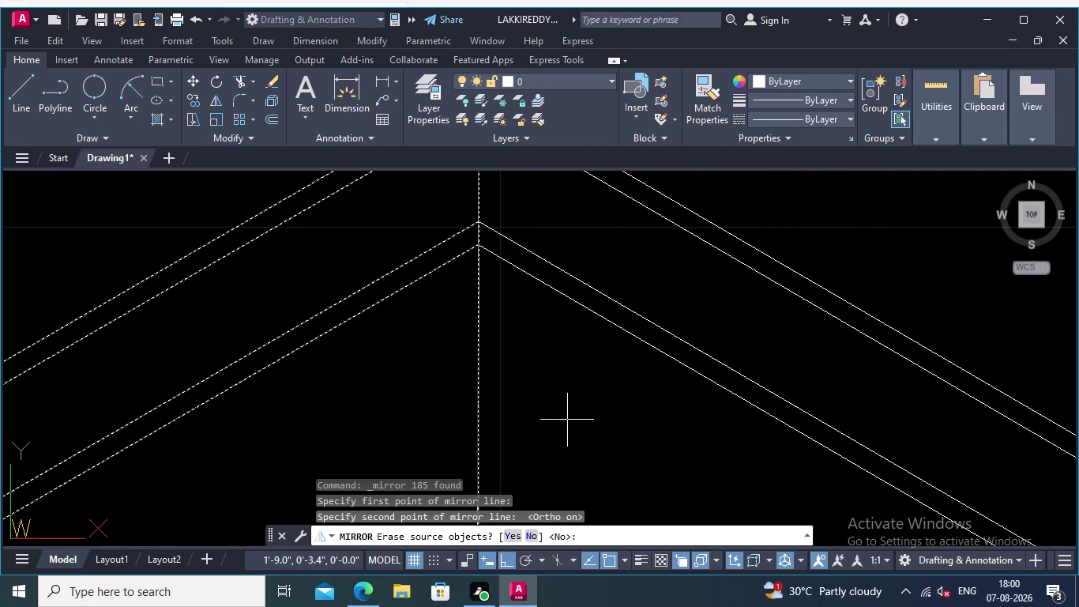
Keep the source half so the mirrored copy forms the right pediment slope.
scroll(down, 3)
middle_drag(630, 355, 453, 73)
right_click(528, 259)
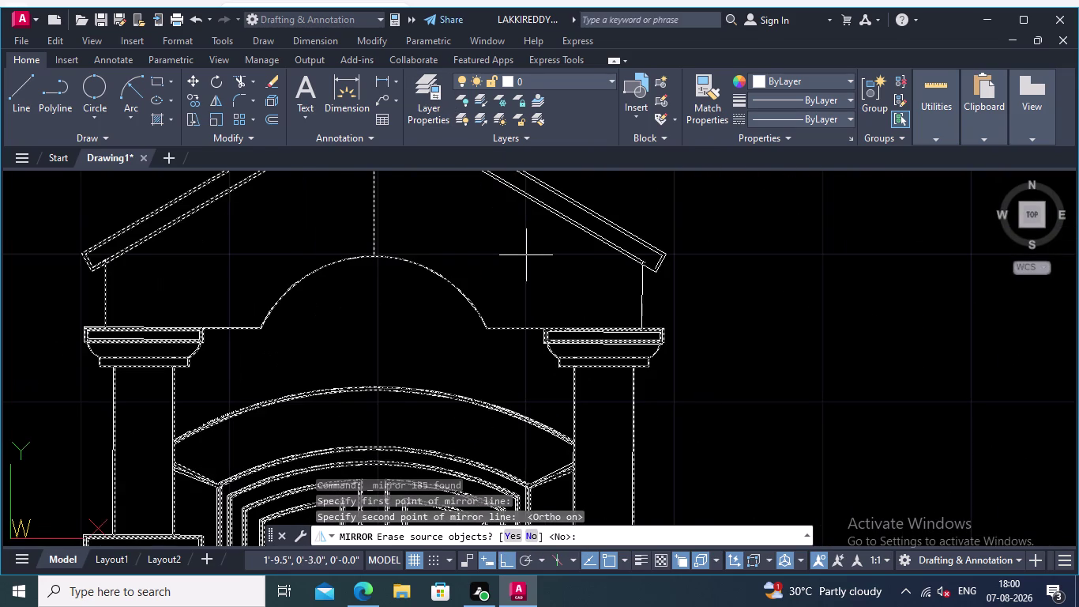
click(571, 270)
scroll(down, 3)
middle_drag(680, 283, 696, 289)
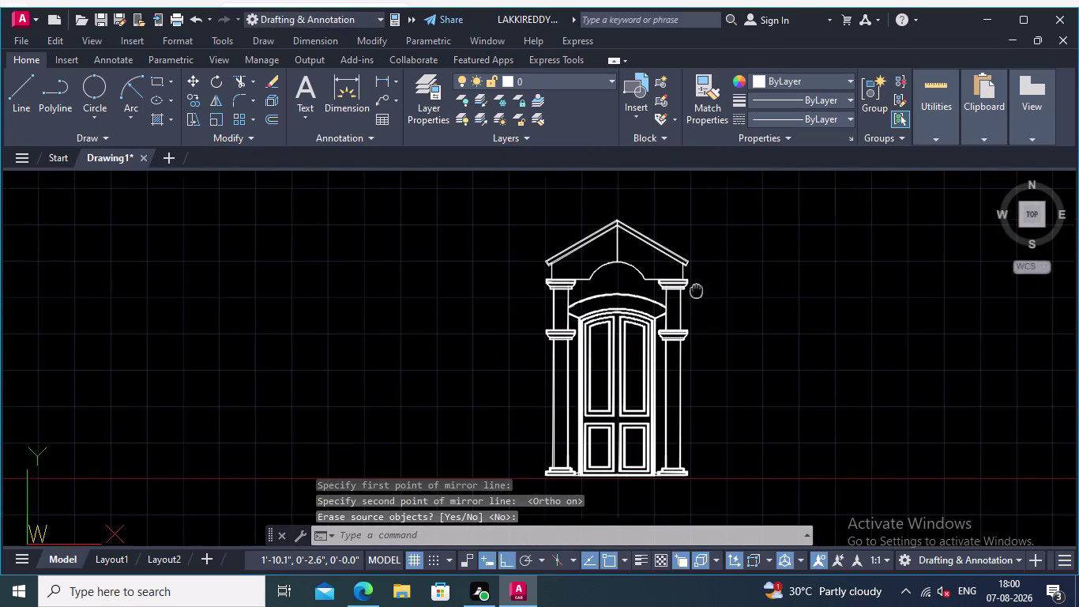
middle_drag(696, 289, 755, 290)
scroll(up, 3)
scroll(up, 3)
Erase the vertical line and leftover centre-line piece beneath the pediment apex.
middle_drag(679, 236, 729, 411)
scroll(up, 3)
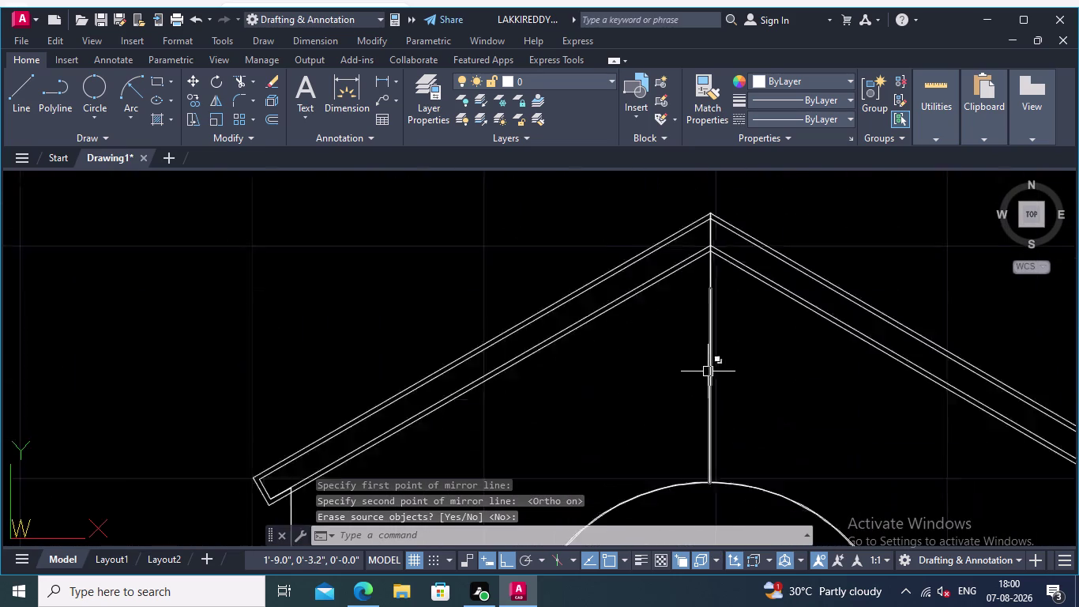
click(708, 397)
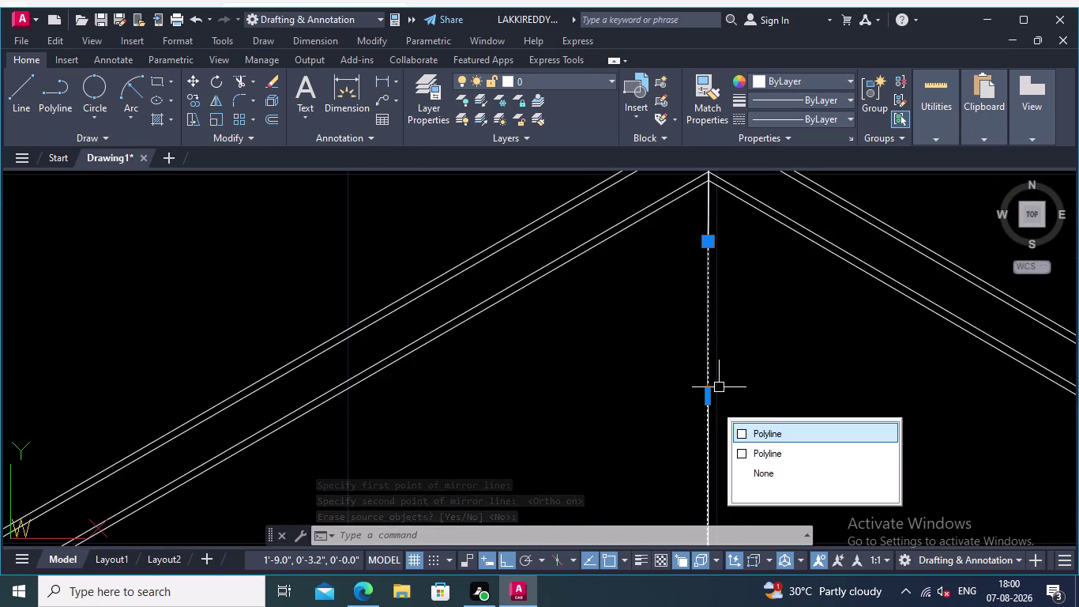
key(Delete)
click(726, 392)
click(657, 386)
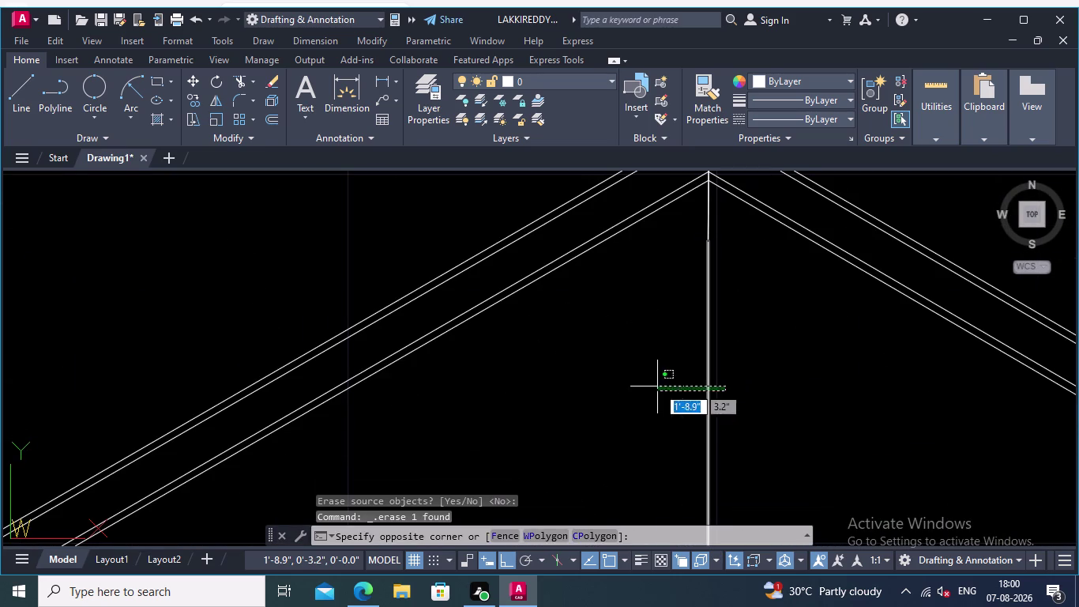
key(Delete)
Delete the remaining stray vertical centre lines at the pediment peak.
middle_drag(676, 372, 664, 521)
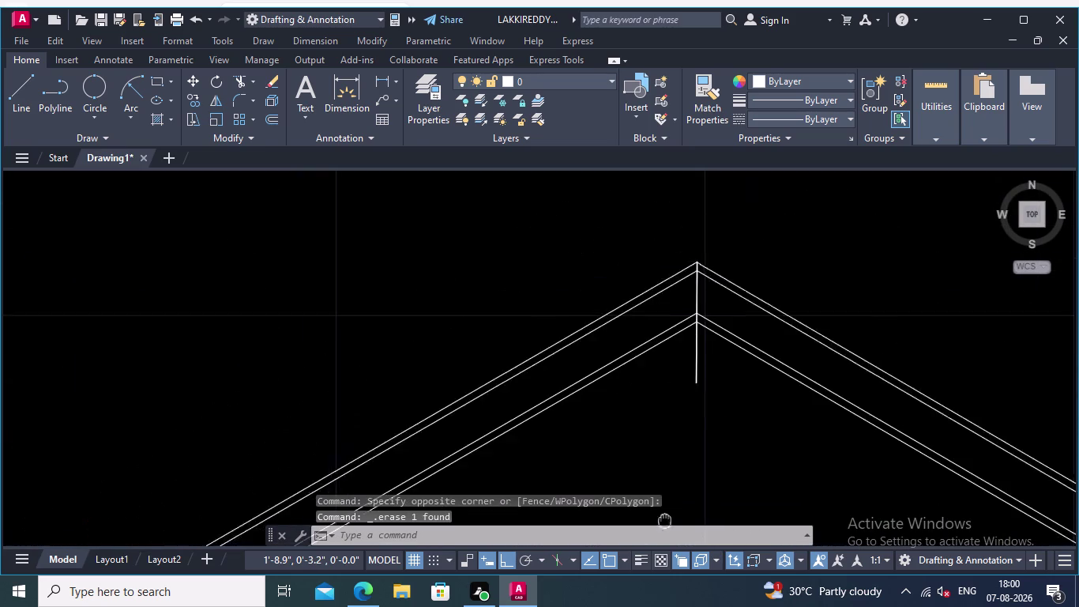
middle_drag(665, 520, 664, 559)
scroll(up, 3)
click(720, 386)
click(683, 373)
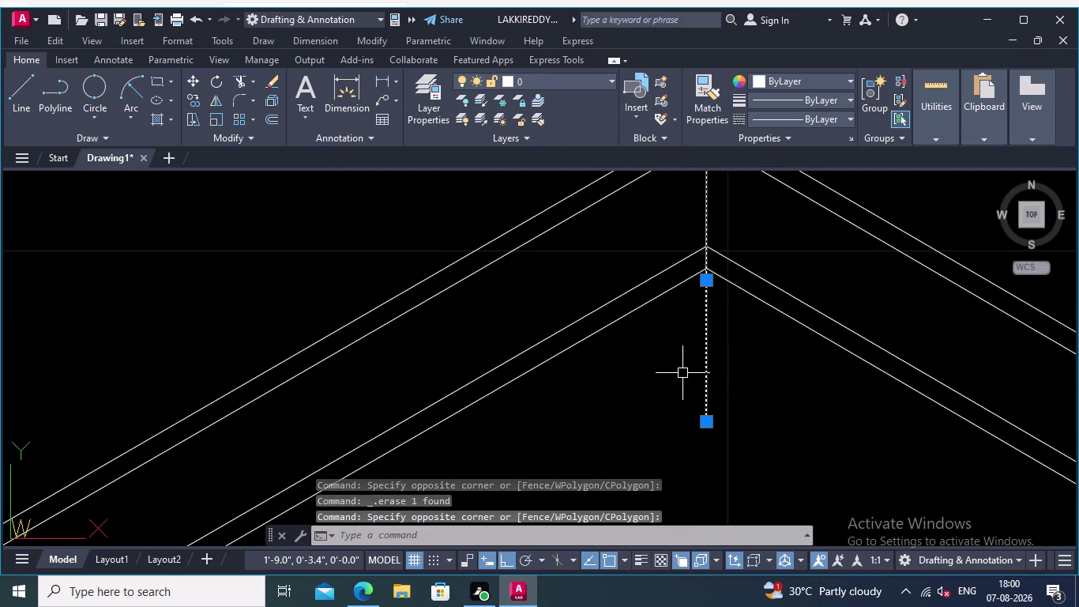
key(Delete)
Erase the short line left at the apex using the right-click menu.
scroll(down, 3)
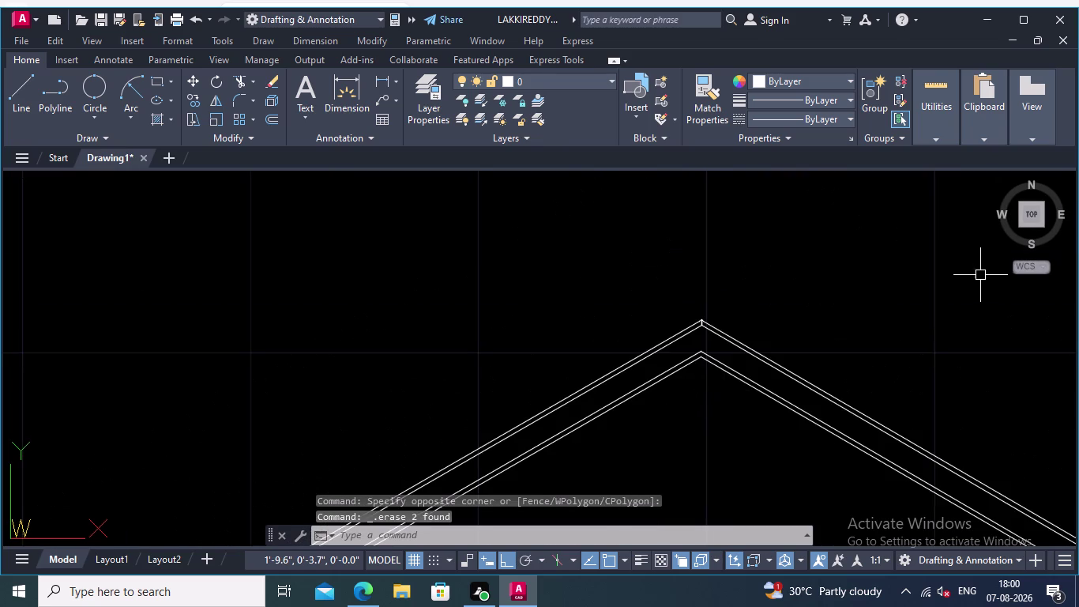
middle_drag(981, 273, 685, 341)
scroll(up, 3)
middle_drag(632, 319, 1075, 267)
scroll(up, 3)
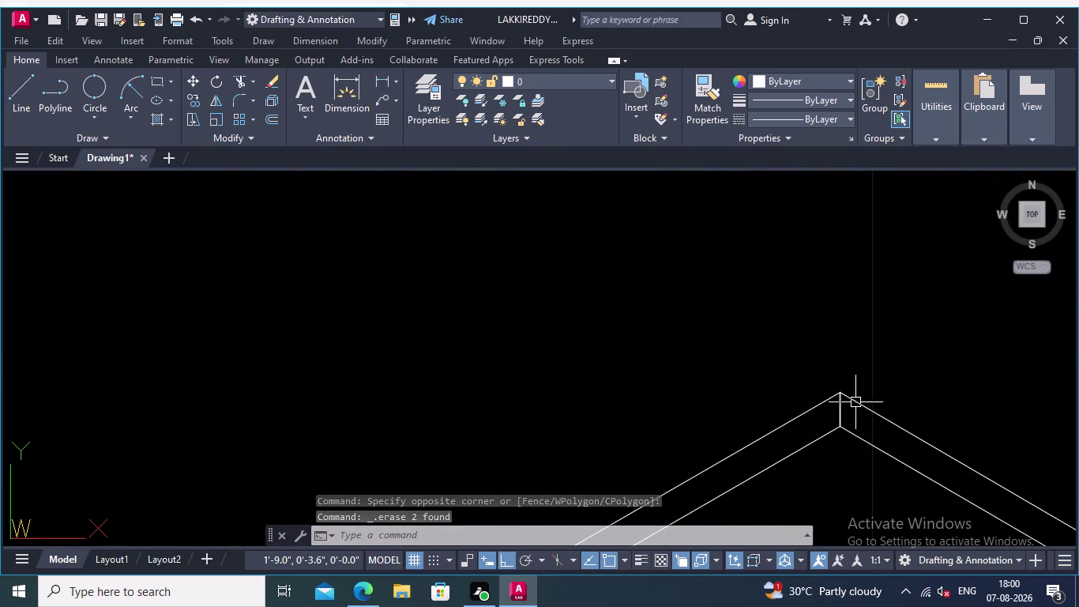
scroll(up, 3)
click(829, 418)
key(Delete)
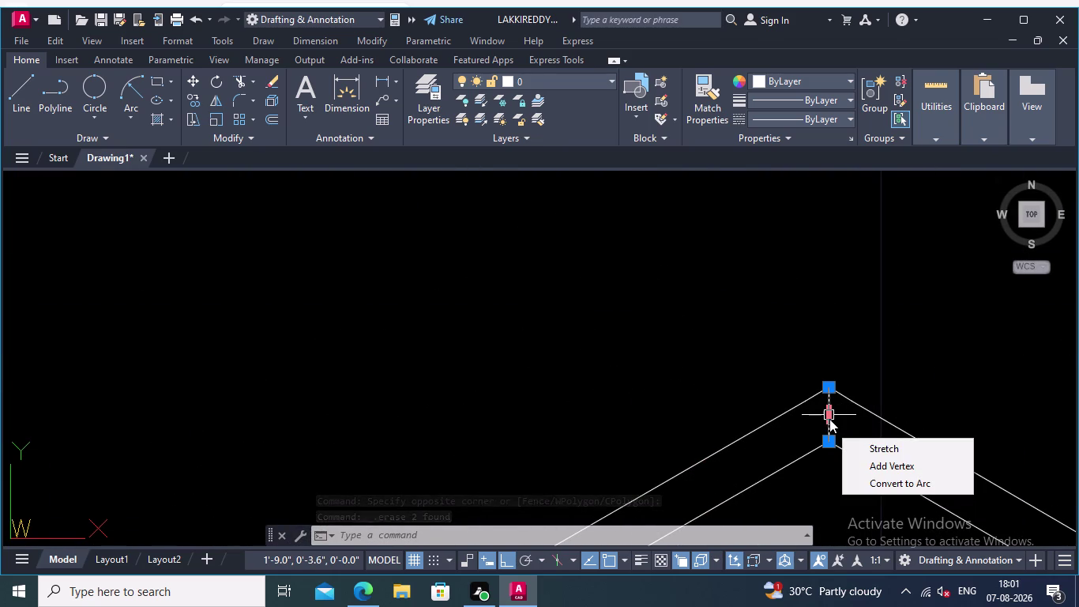
right_click(775, 336)
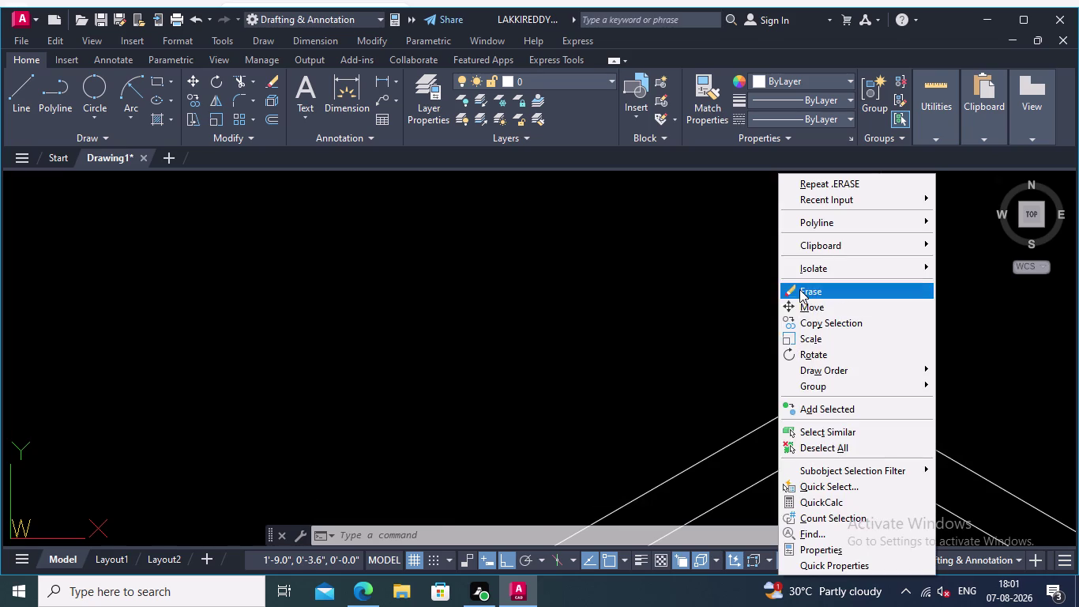
click(800, 288)
scroll(down, 3)
scroll(up, 3)
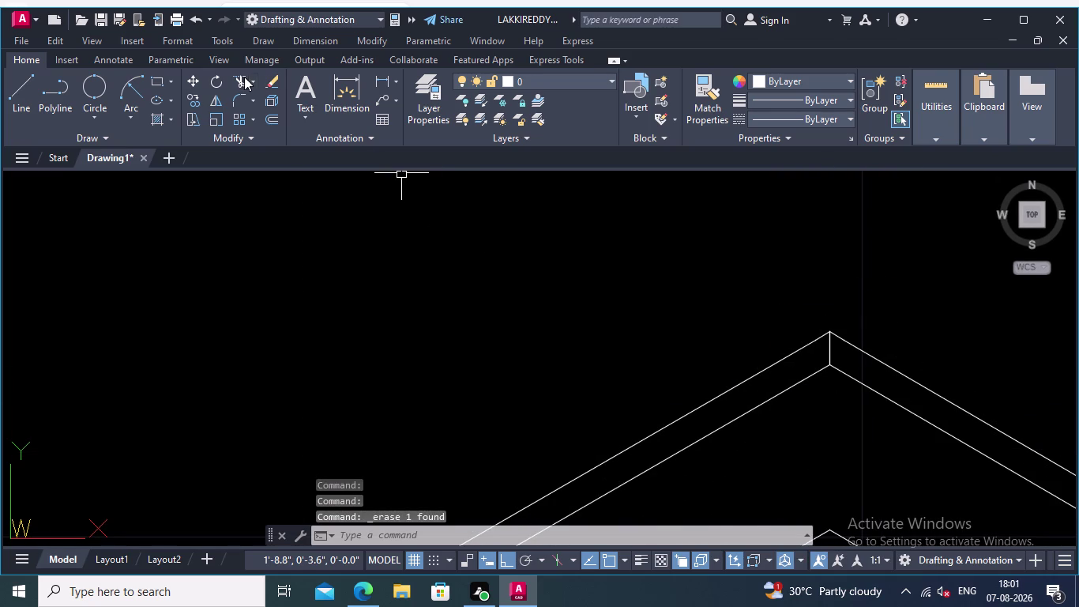
Trim the excess roof lines at the apex with a fence selection.
click(244, 76)
scroll(up, 3)
click(827, 360)
click(733, 345)
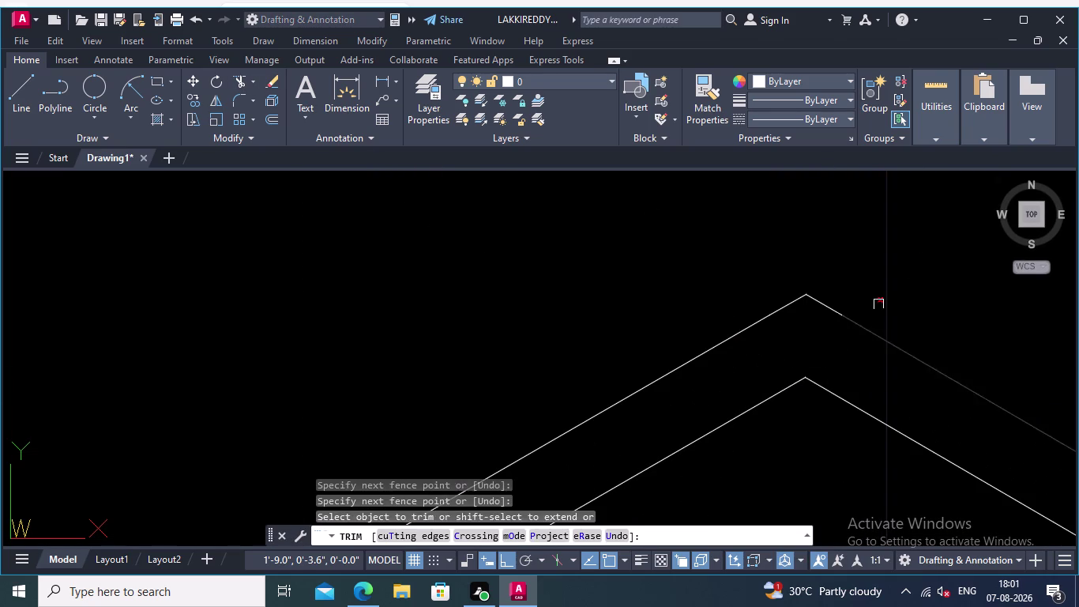
scroll(down, 3)
middle_drag(821, 272, 632, 244)
key(Return)
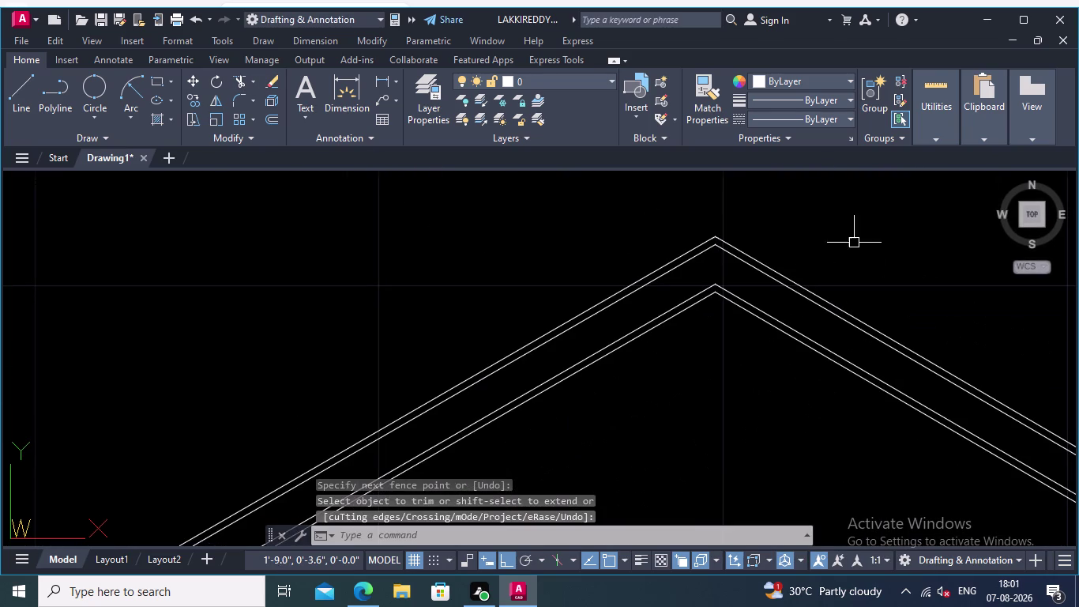
scroll(down, 3)
middle_drag(826, 397, 766, 196)
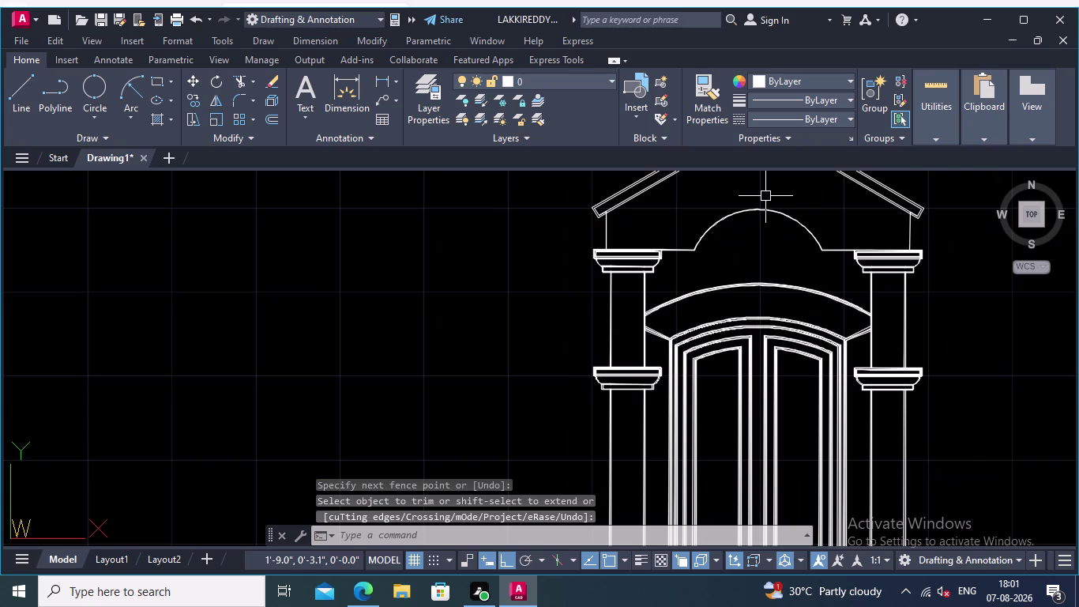
scroll(down, 3)
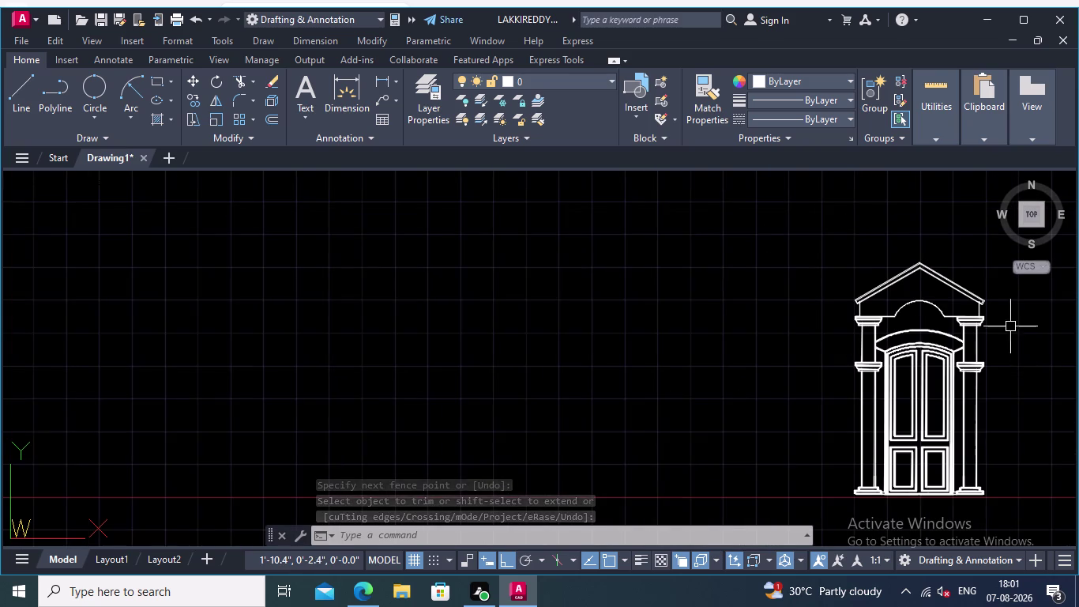
middle_drag(1011, 326, 979, 282)
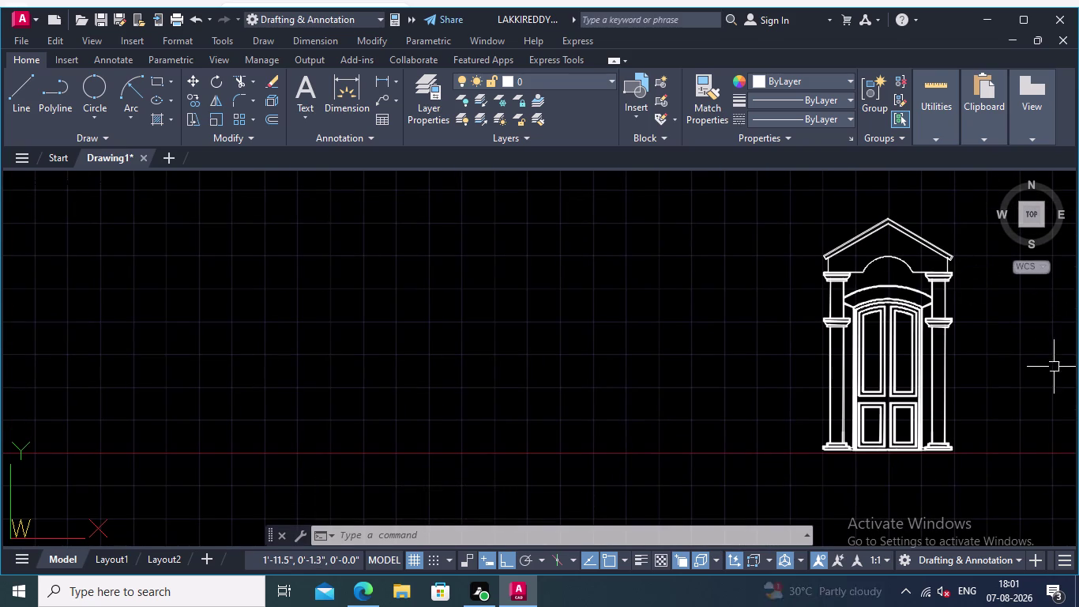
middle_drag(1015, 371, 995, 345)
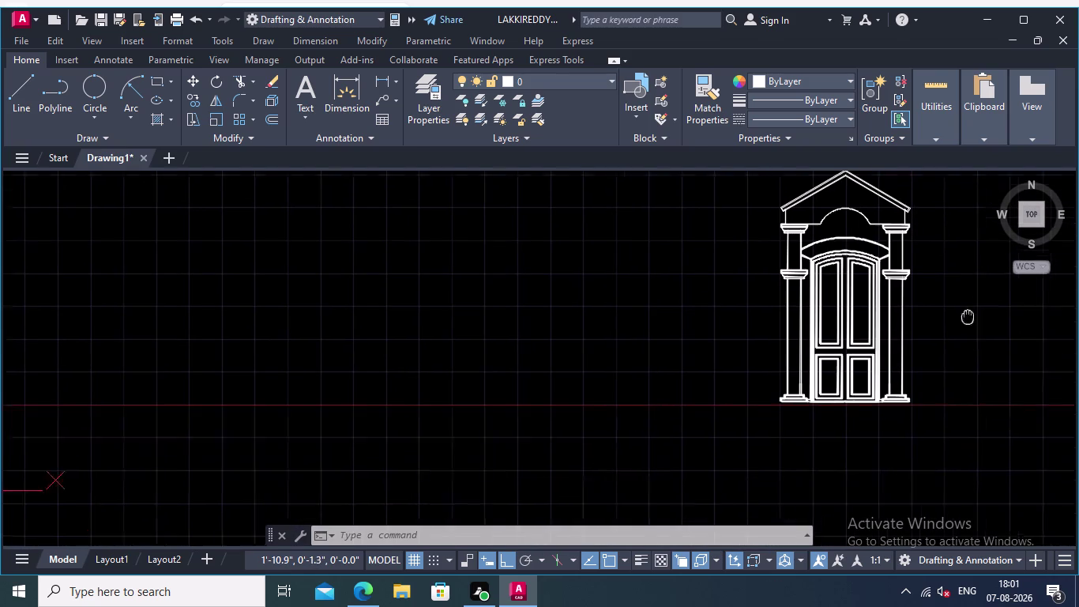
middle_drag(996, 346, 960, 307)
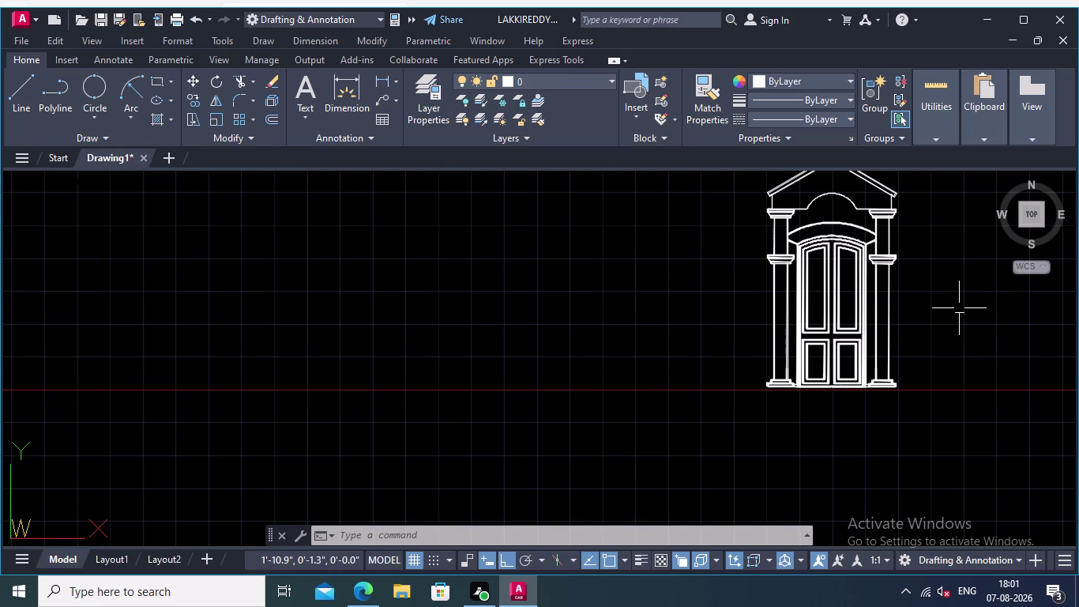
scroll(up, 3)
middle_drag(953, 338, 1033, 437)
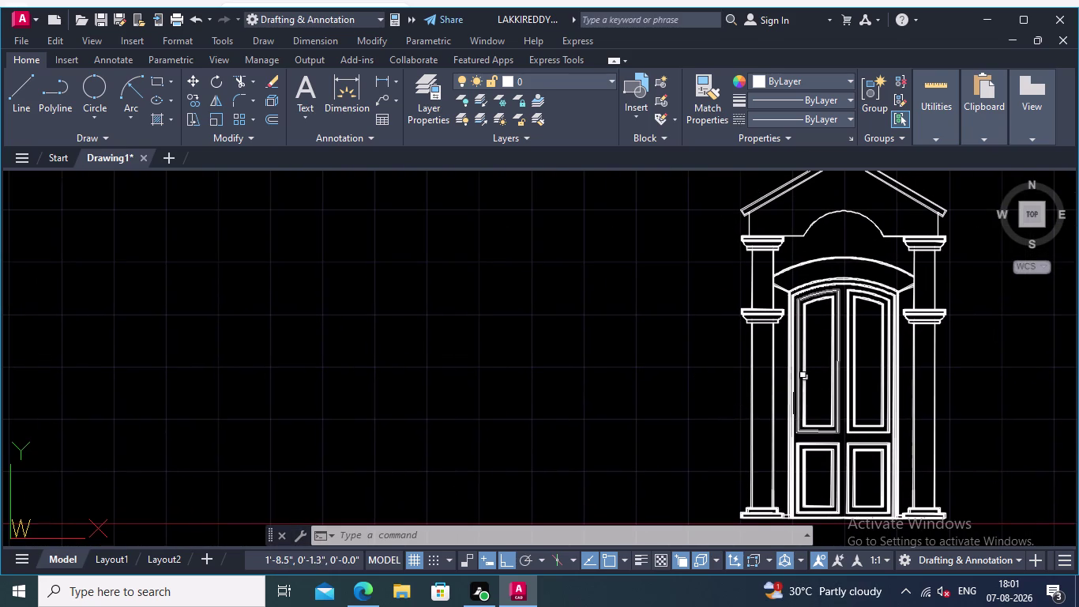
scroll(up, 3)
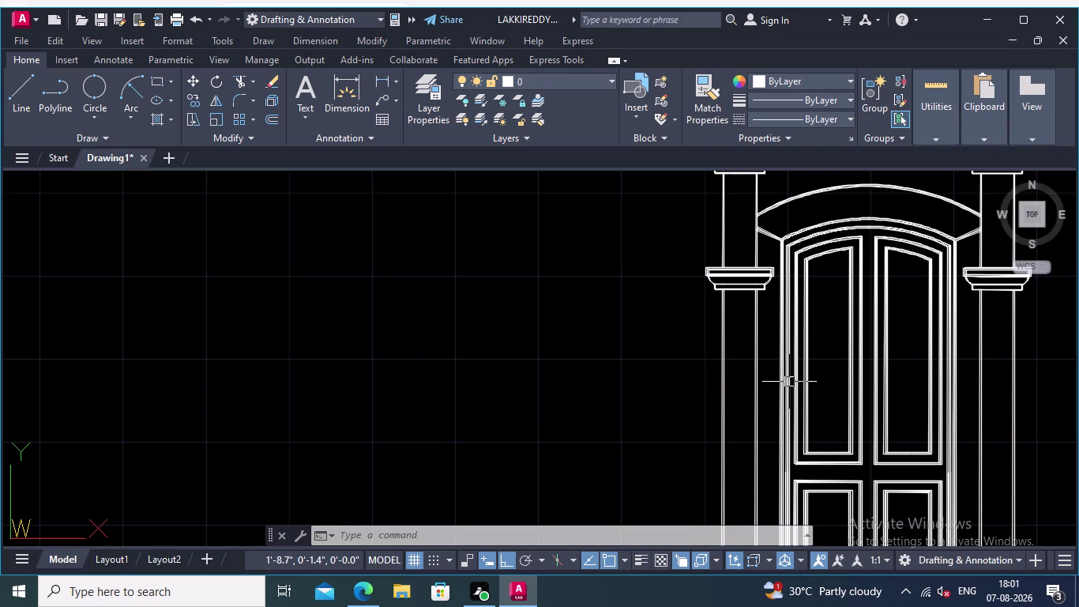
middle_click(681, 346)
scroll(up, 3)
scroll(up, 3)
scroll(up, 3)
middle_drag(743, 200, 834, 274)
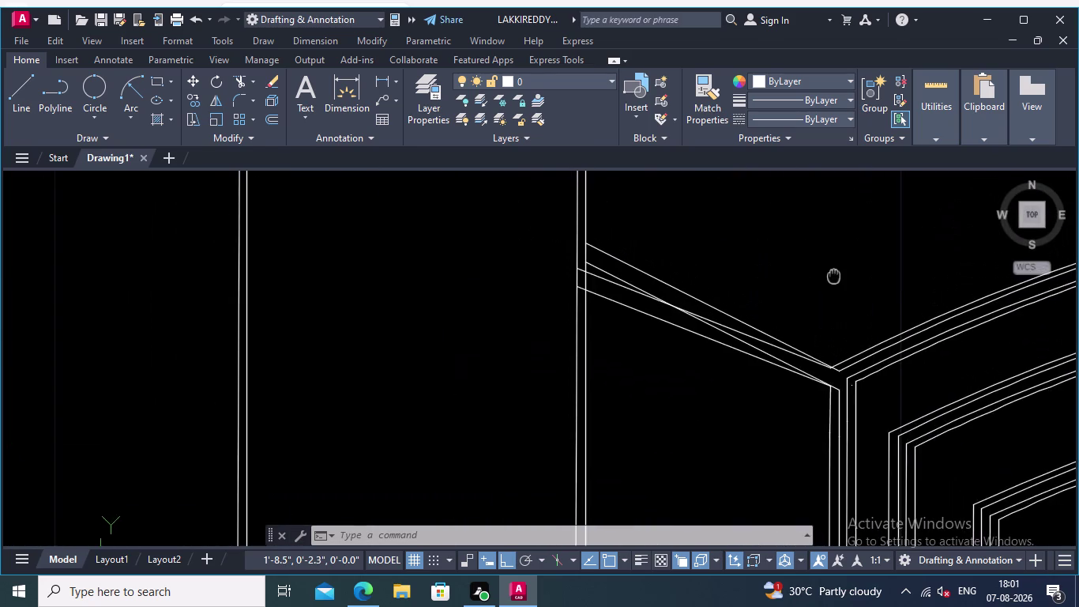
scroll(down, 3)
scroll(up, 3)
middle_drag(797, 258, 771, 227)
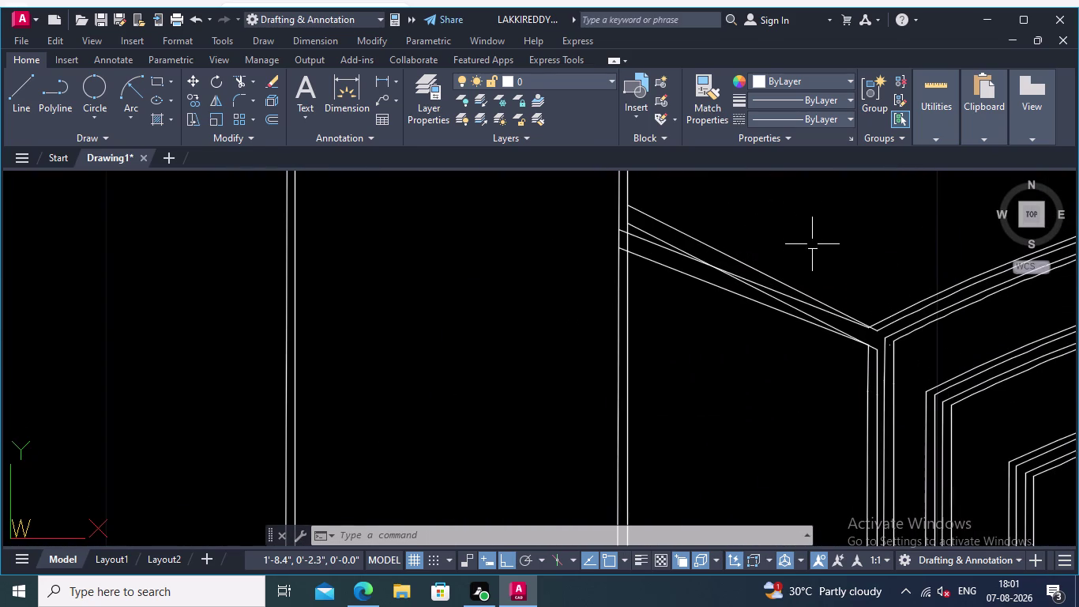
middle_drag(825, 343, 812, 387)
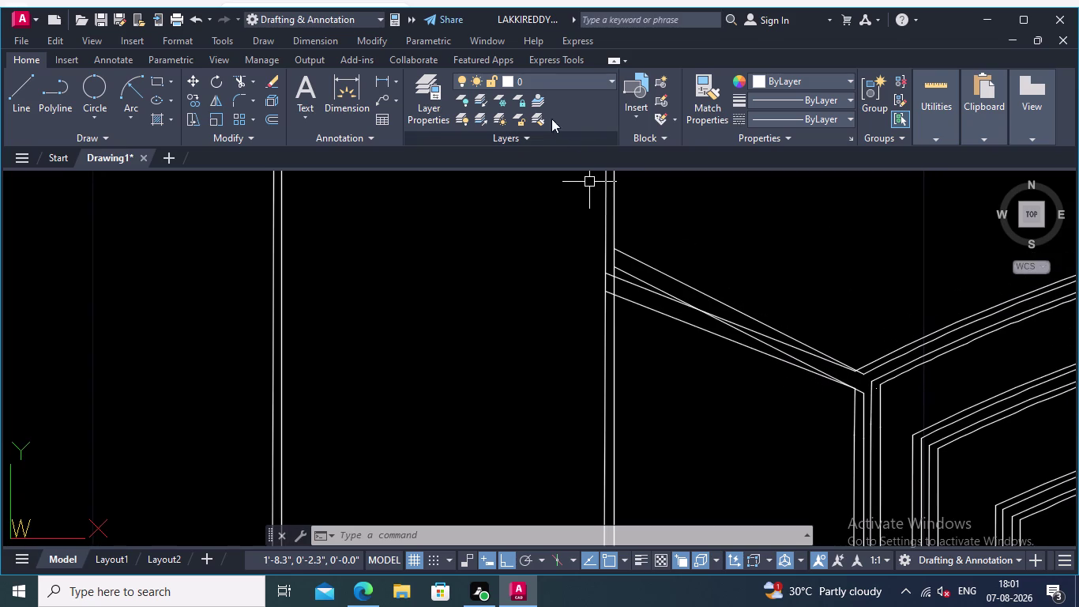
click(239, 78)
scroll(down, 3)
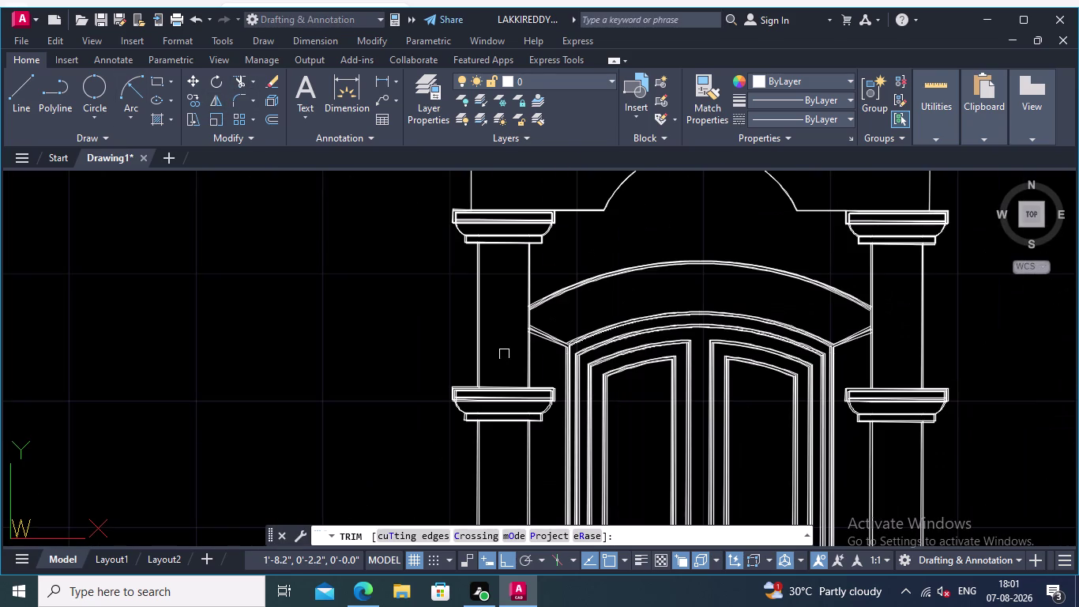
scroll(up, 3)
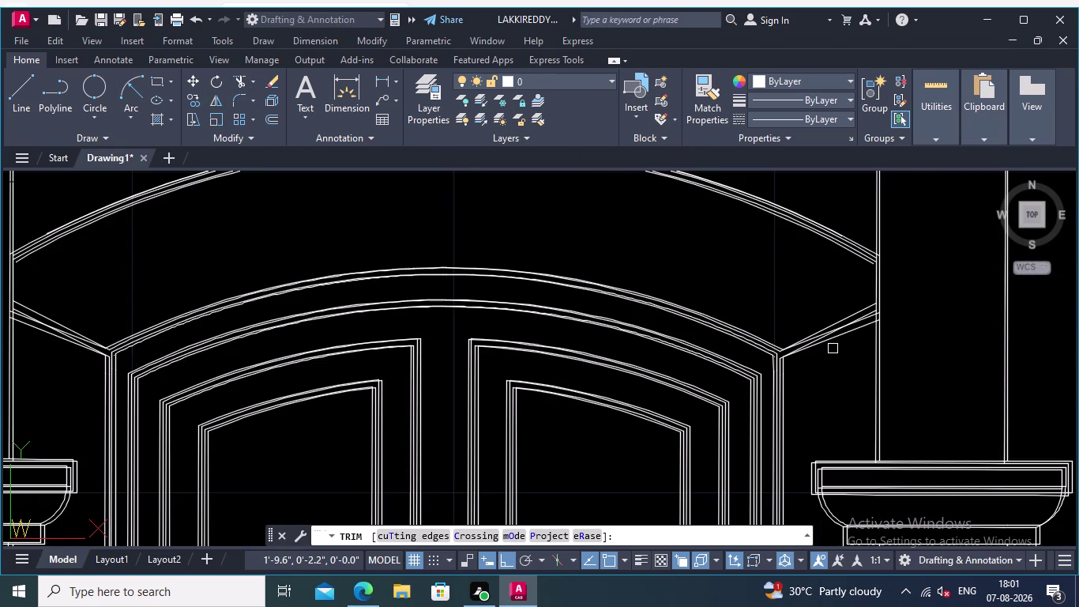
scroll(down, 3)
scroll(down, 3)
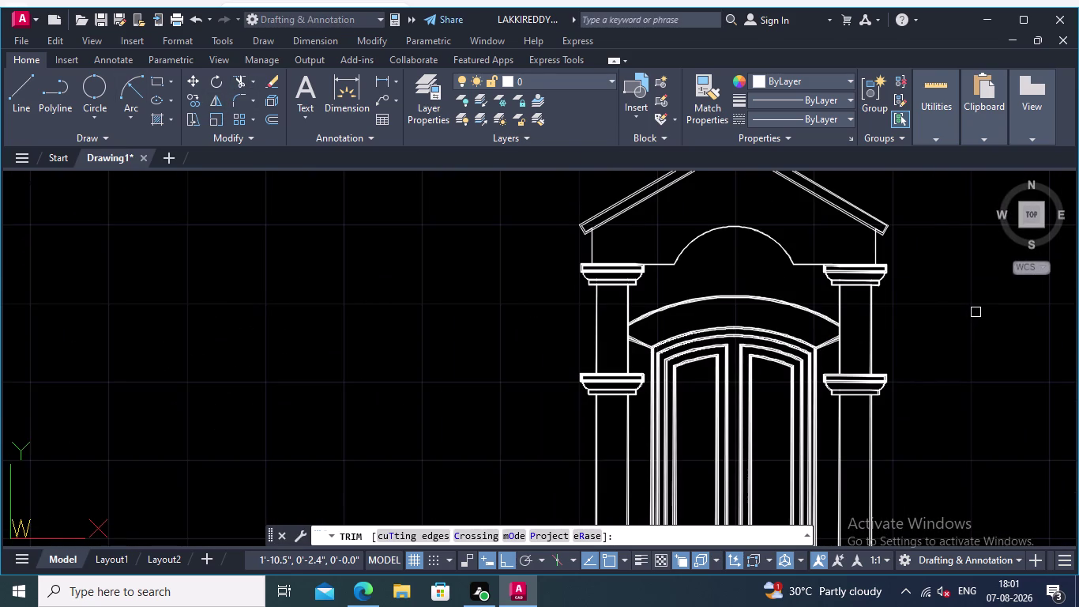
key(Escape)
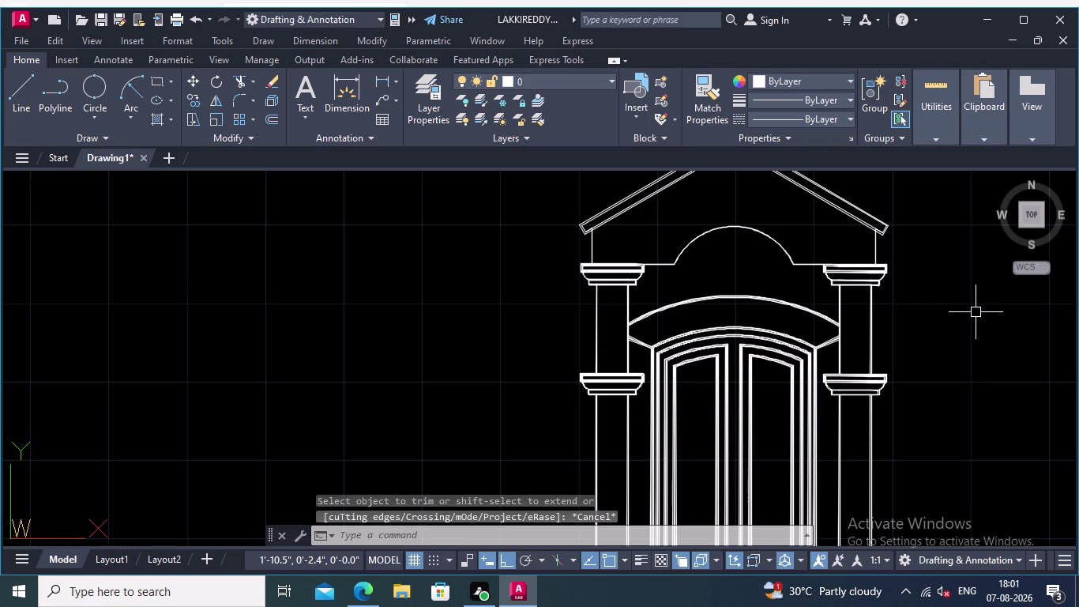
Undo the trims, apex erases and mirror to restore the single-slope half pediment.
key(ctrl+z)
key(ctrl+z)
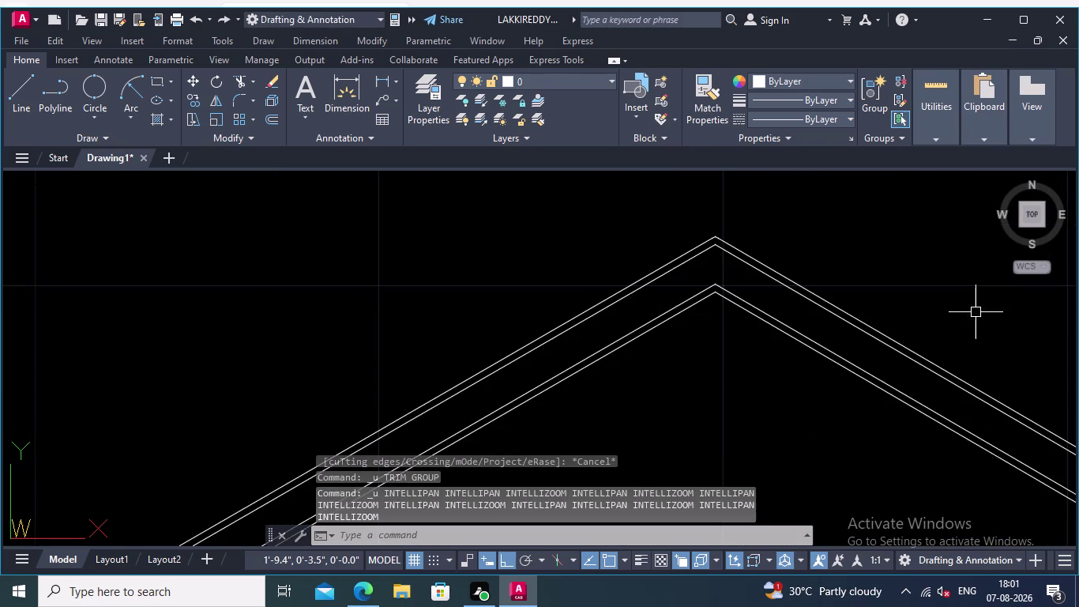
key(ctrl+z)
key(ctrl+z)
key(ctrl+z)
key(ctrl+z)
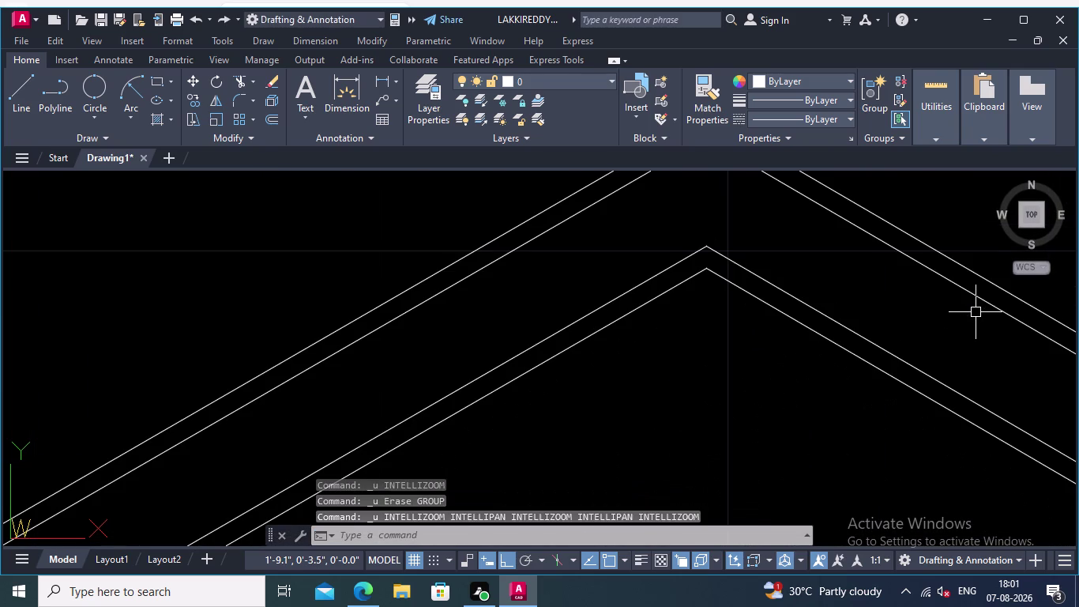
key(ctrl+z)
key(ctrl+z)
key(ctrl+z)
key(ctrl+z)
key(ctrl+z)
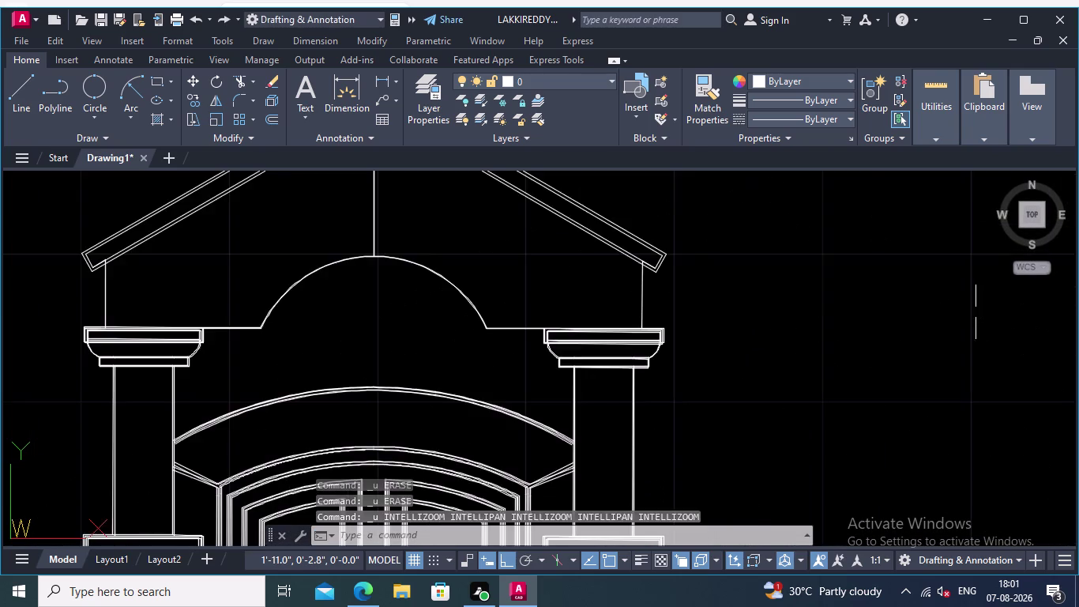
key(ctrl+z)
key(ctrl+z)
key(ctrl+z)
key(ctrl+z)
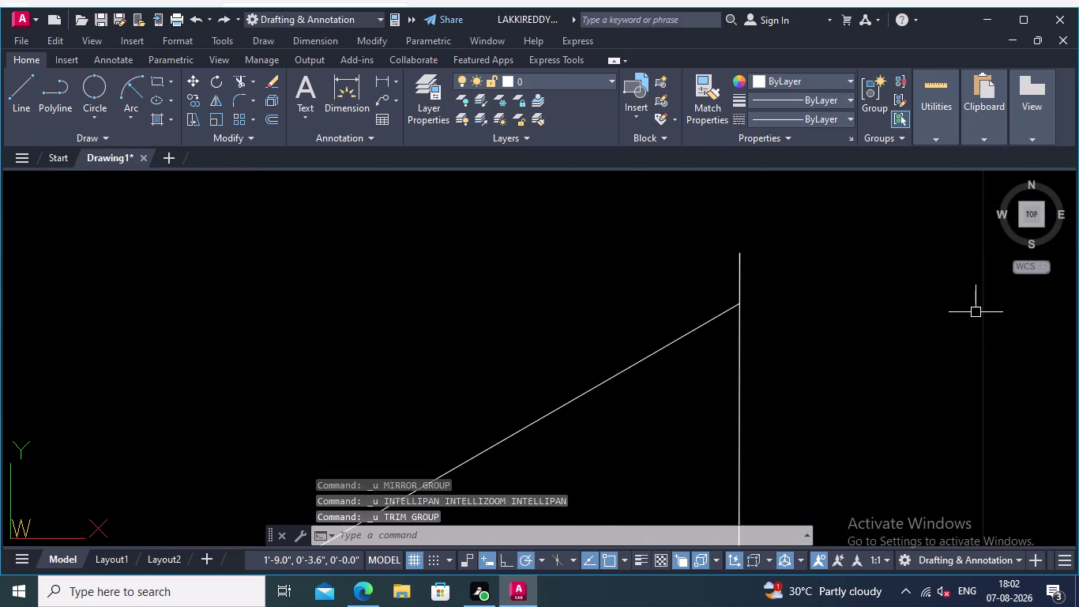
Repeat one more undo and frame the ends of the sloped canopy lines.
scroll(down, 3)
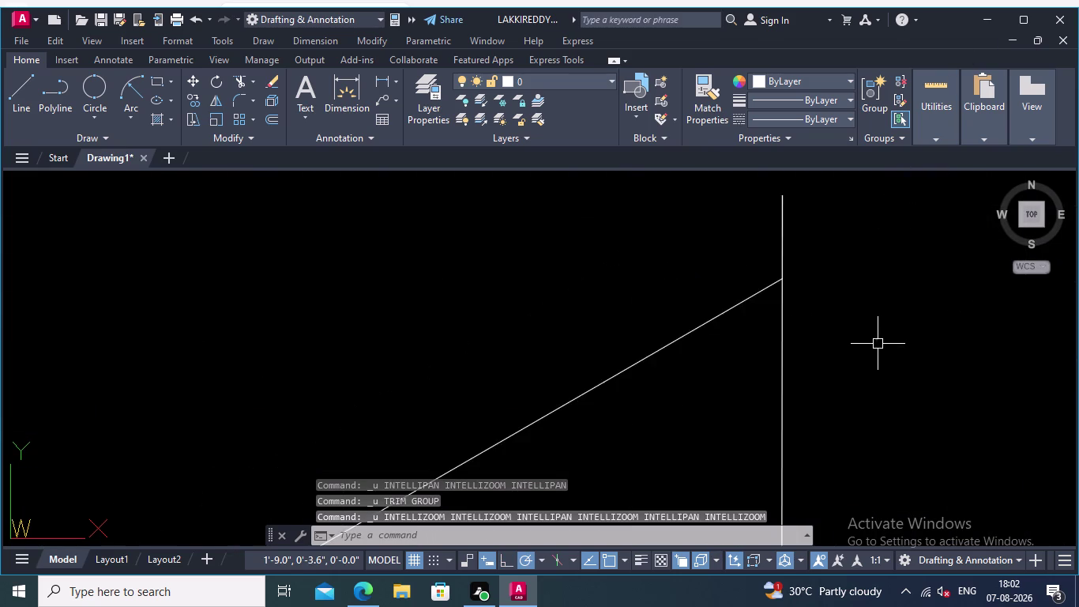
scroll(down, 3)
middle_click(880, 332)
scroll(down, 3)
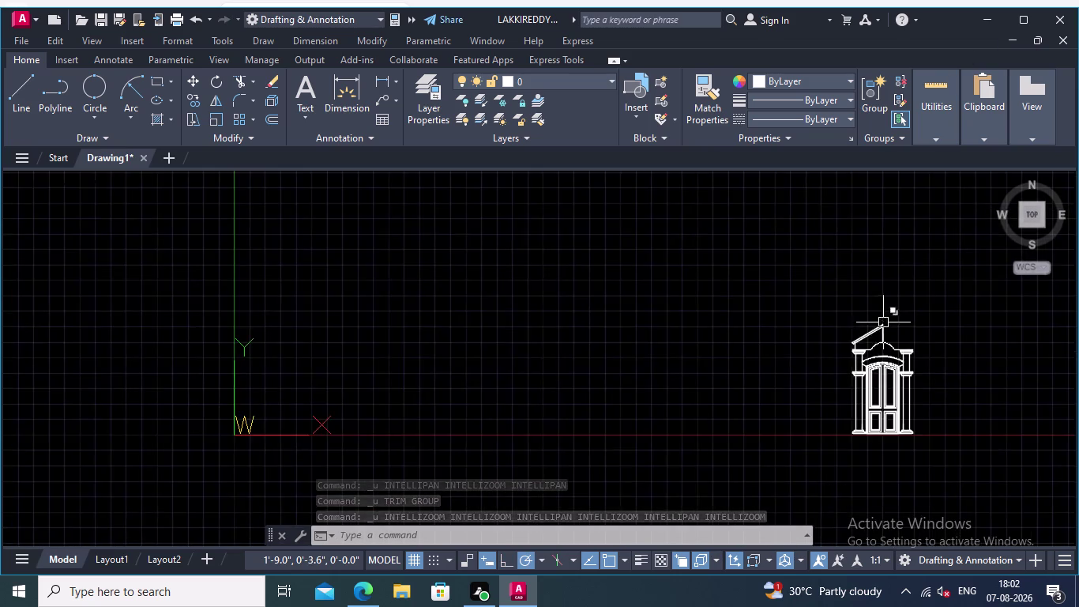
scroll(up, 3)
middle_drag(892, 305, 837, 224)
scroll(down, 3)
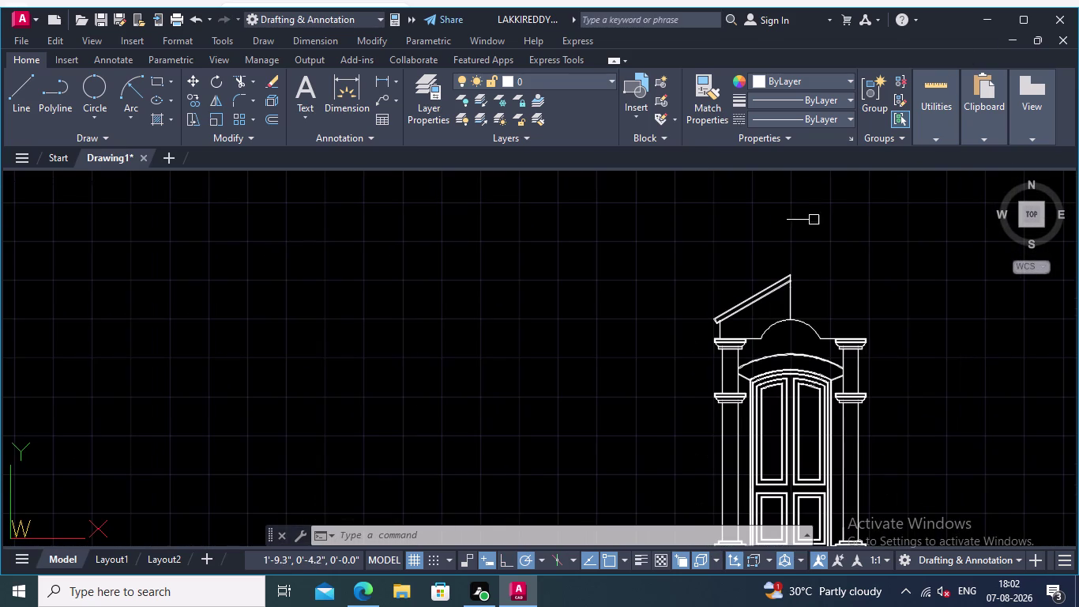
middle_click(813, 216)
scroll(up, 3)
scroll(up, 3)
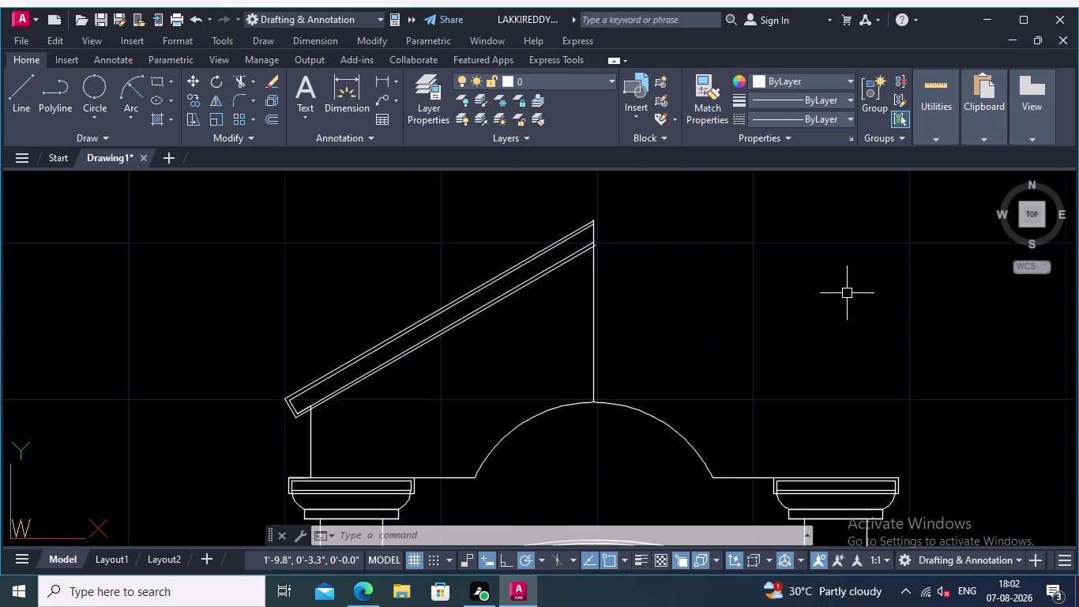
key(Return)
scroll(down, 3)
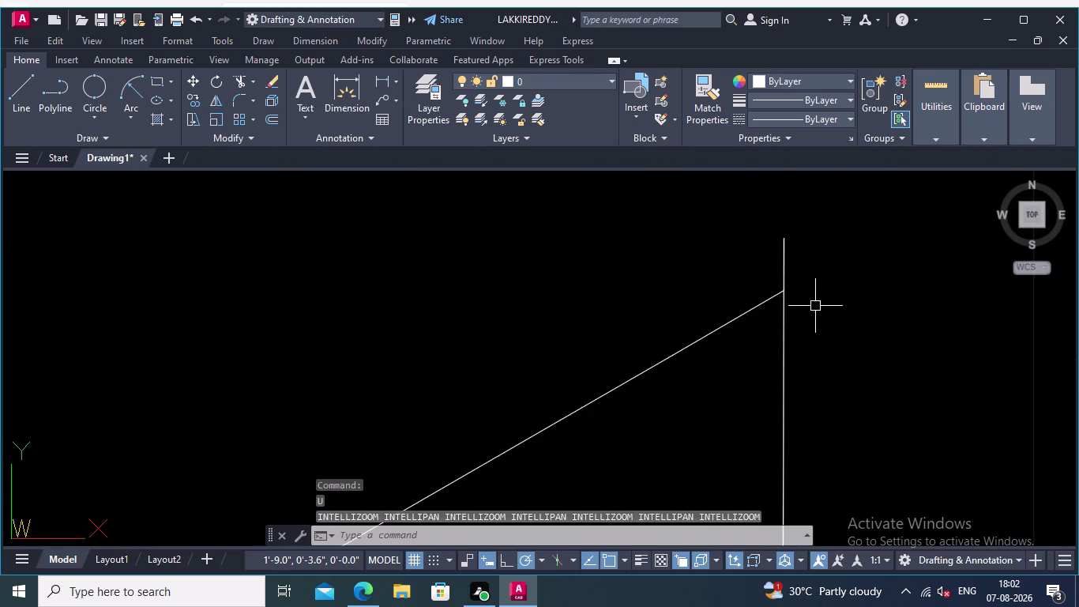
scroll(down, 3)
middle_drag(840, 301, 715, 231)
middle_drag(710, 289, 714, 291)
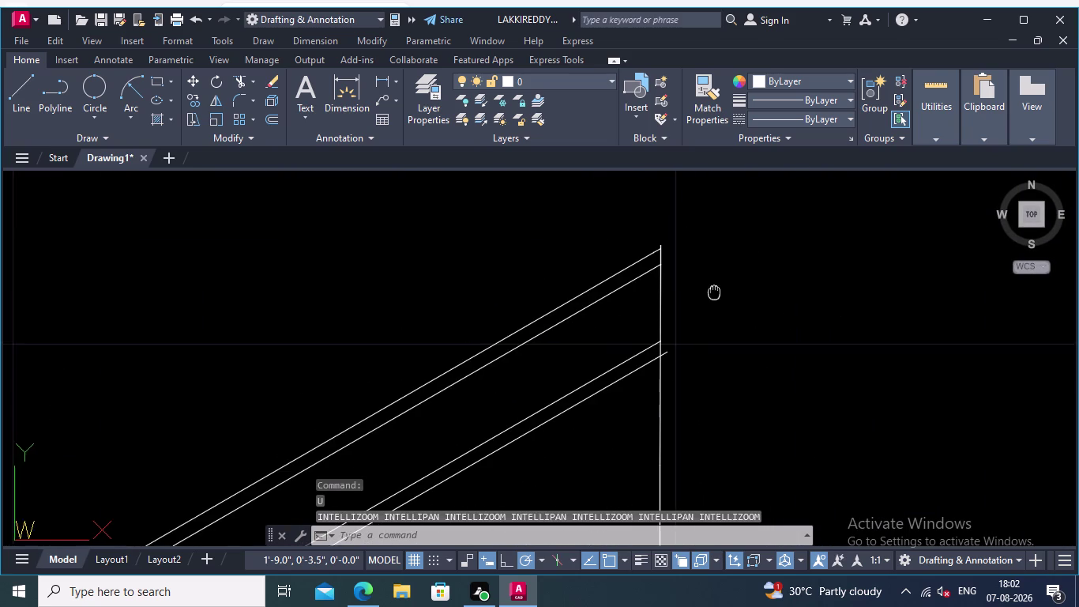
middle_drag(714, 291, 617, 259)
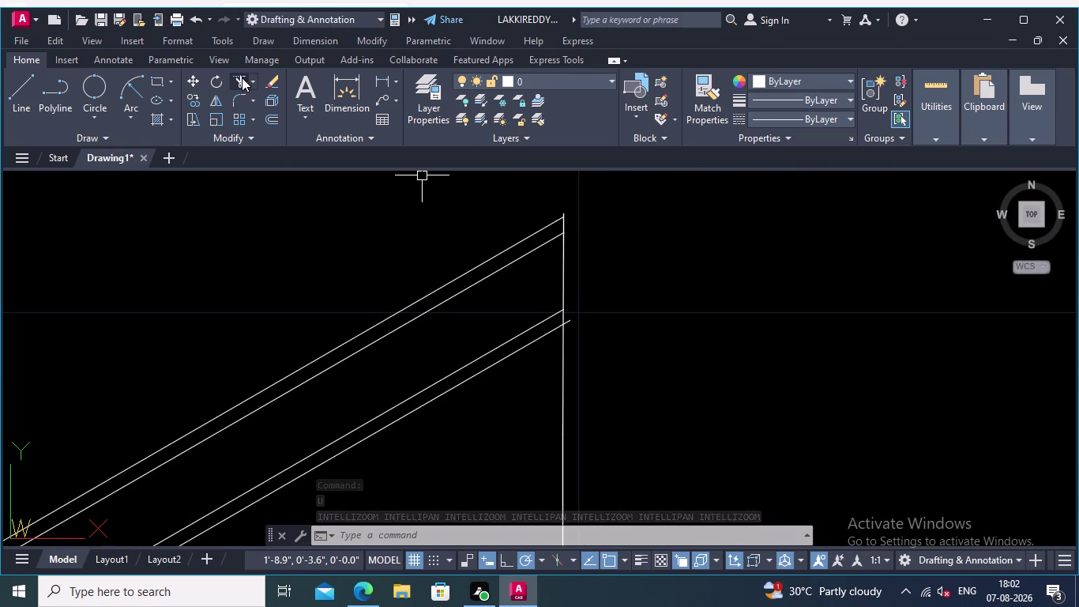
Trim two overshooting canopy line ends past the vertical line, then cancel the trim.
click(238, 79)
scroll(up, 3)
middle_drag(598, 345, 679, 402)
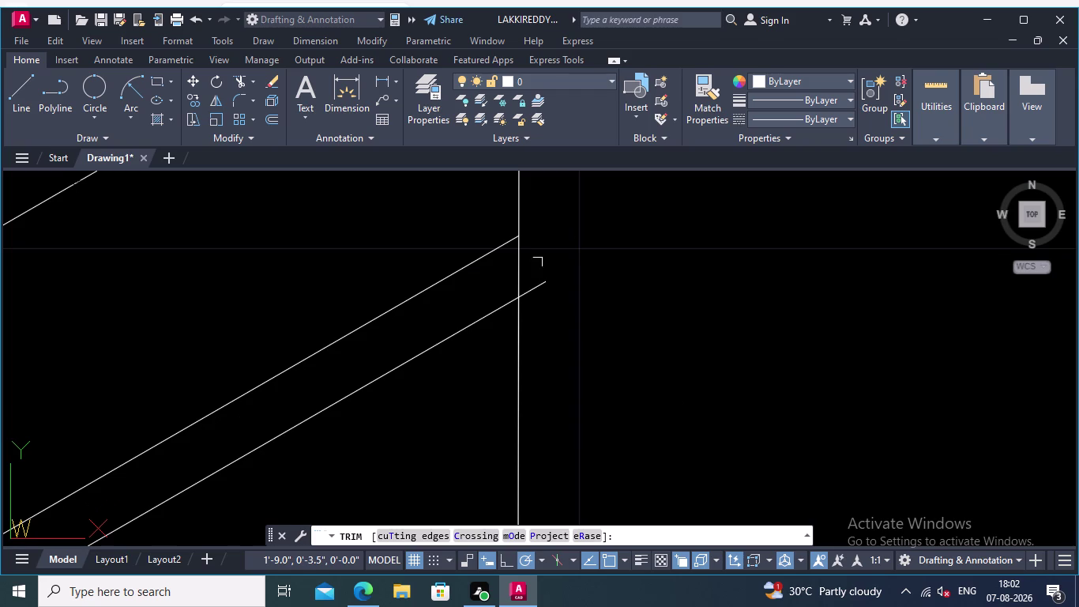
click(532, 266)
click(542, 352)
scroll(down, 3)
middle_drag(646, 267, 683, 451)
scroll(up, 3)
scroll(down, 3)
middle_drag(701, 384, 622, 206)
scroll(down, 3)
middle_drag(685, 386, 612, 243)
scroll(down, 3)
middle_drag(895, 398, 853, 292)
scroll(down, 3)
middle_drag(855, 313, 849, 305)
key(Escape)
scroll(up, 3)
middle_drag(801, 444, 913, 391)
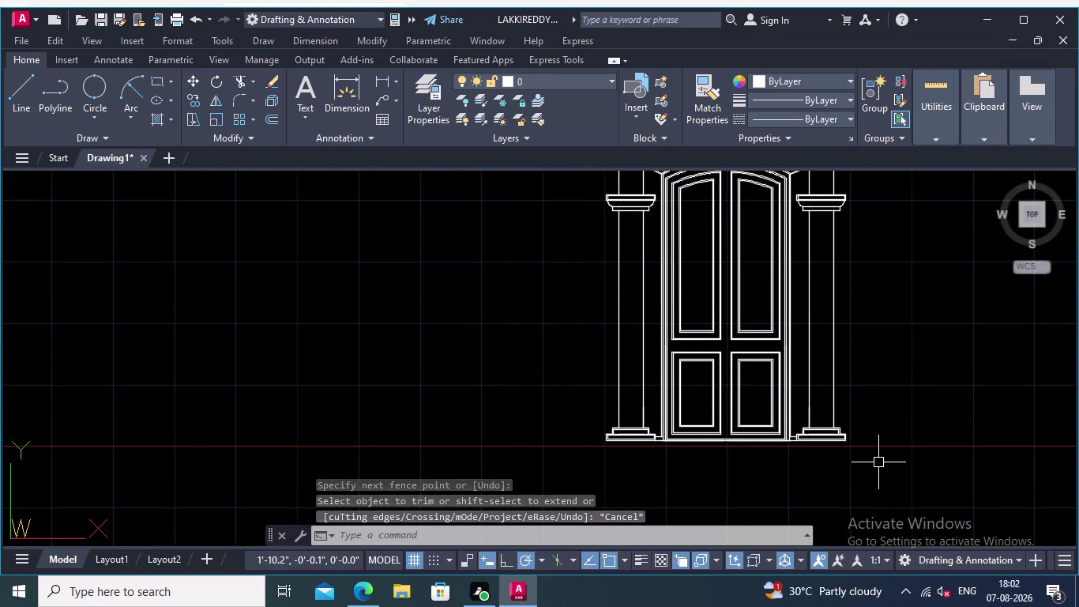
Window-select the elevation and mirror it about a vertical line from the dome top.
click(879, 462)
middle_drag(698, 229, 738, 319)
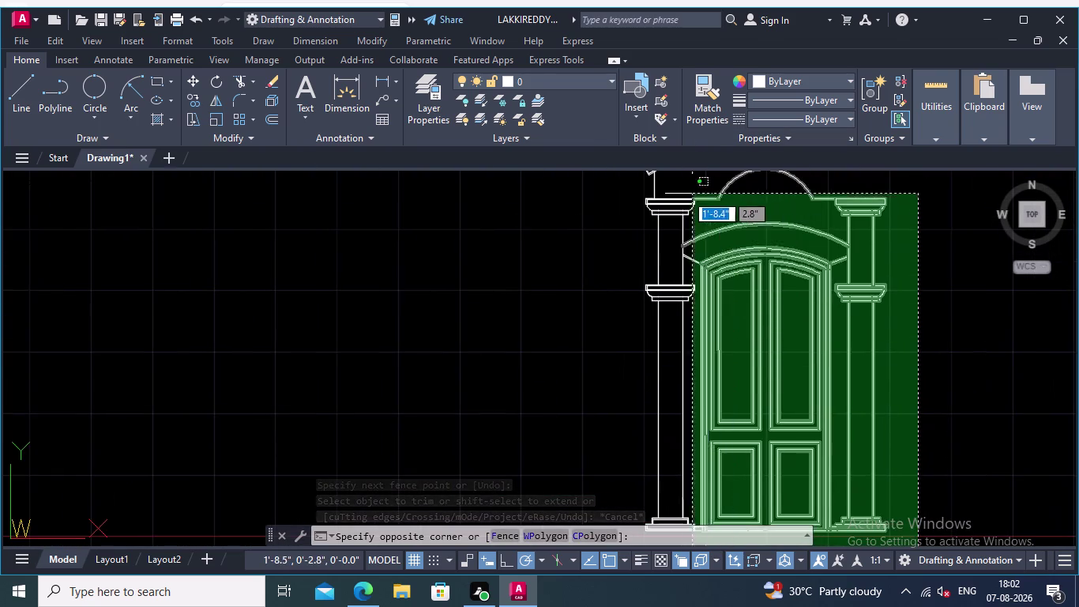
middle_drag(686, 209, 724, 311)
click(666, 194)
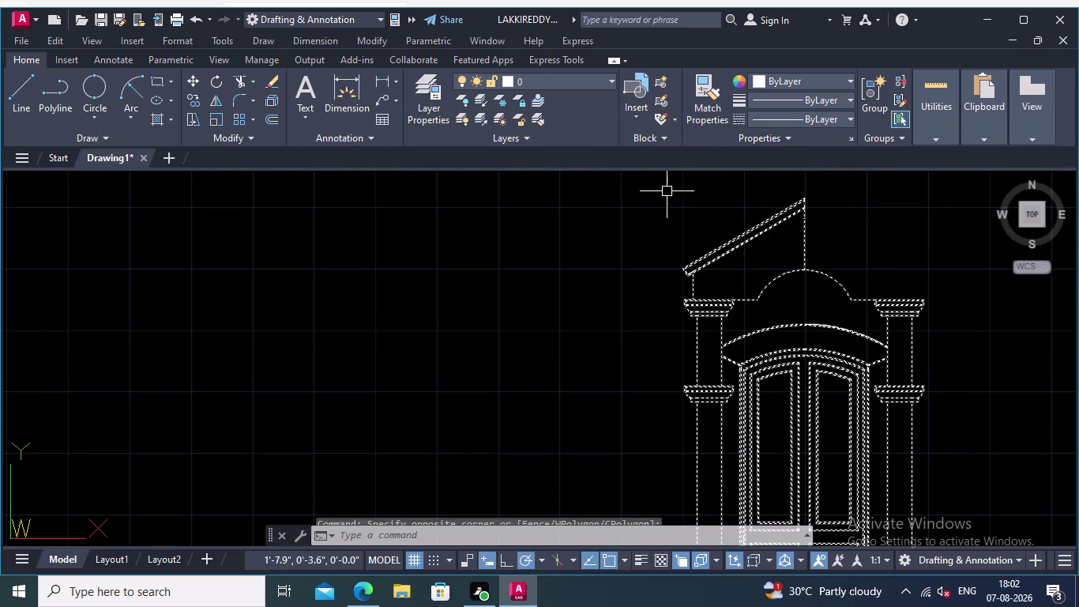
click(218, 99)
scroll(up, 3)
scroll(up, 3)
middle_drag(864, 265, 883, 335)
scroll(up, 3)
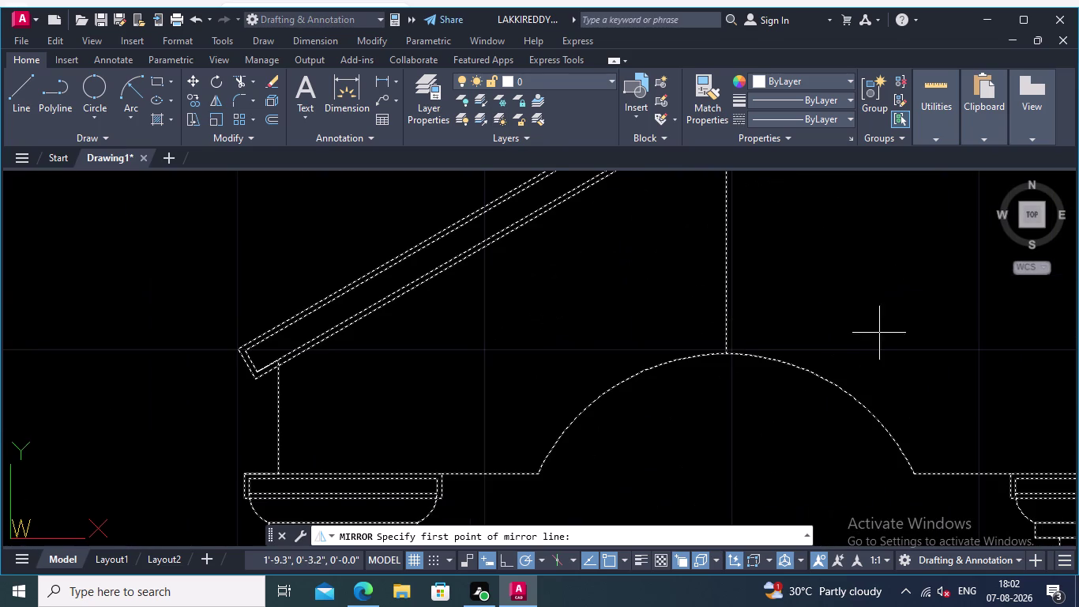
click(728, 353)
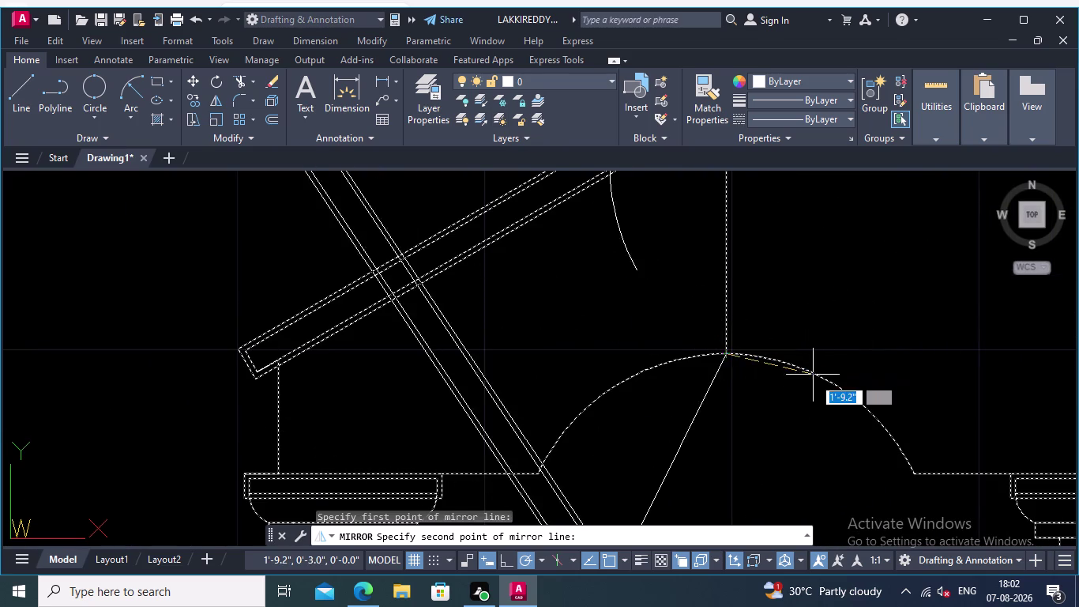
click(724, 484)
Keep the original objects to complete the mirrored copy of the 185 door objects.
scroll(down, 3)
scroll(up, 3)
scroll(up, 3)
middle_drag(922, 374, 900, 212)
middle_drag(859, 397, 767, 213)
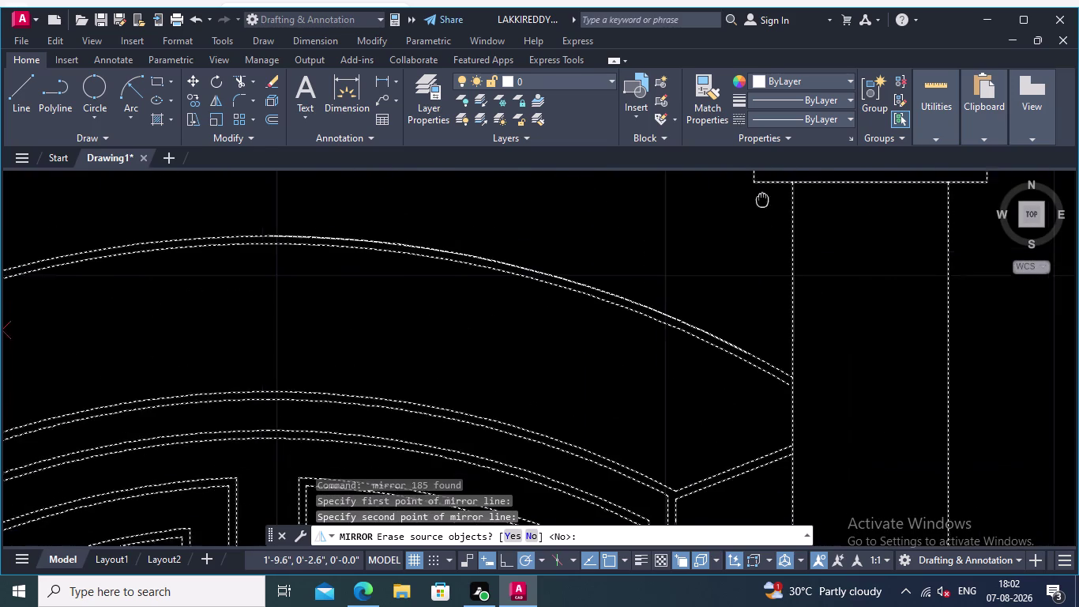
middle_drag(768, 213, 755, 169)
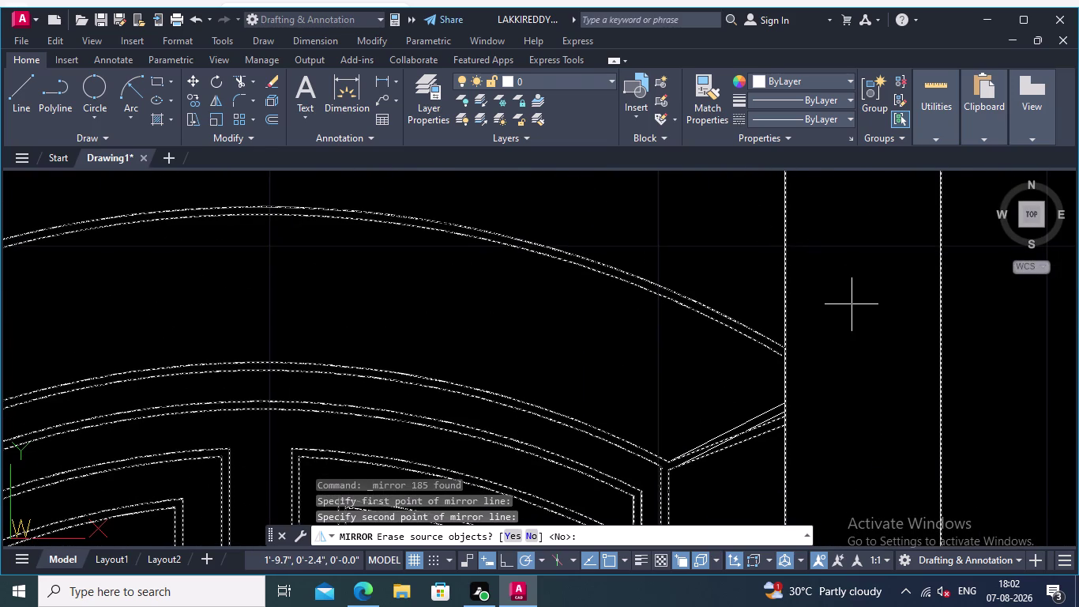
right_click(852, 304)
click(893, 313)
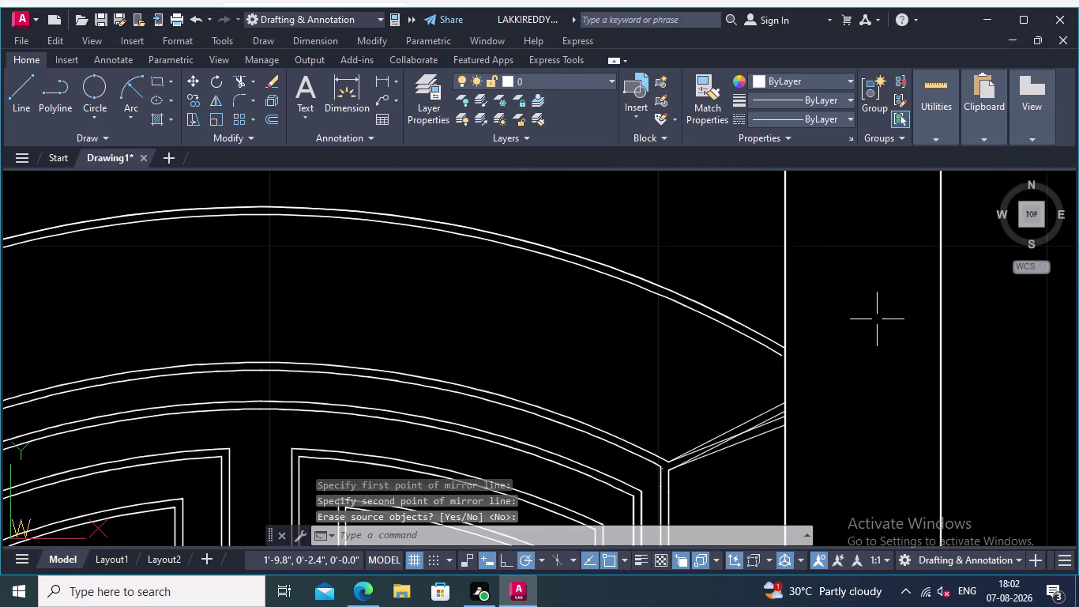
Trim two overlapping line pieces at the first arch-to-column junction.
middle_drag(877, 317, 862, 116)
scroll(down, 3)
scroll(down, 3)
scroll(up, 3)
scroll(up, 3)
middle_drag(538, 251, 615, 352)
scroll(up, 3)
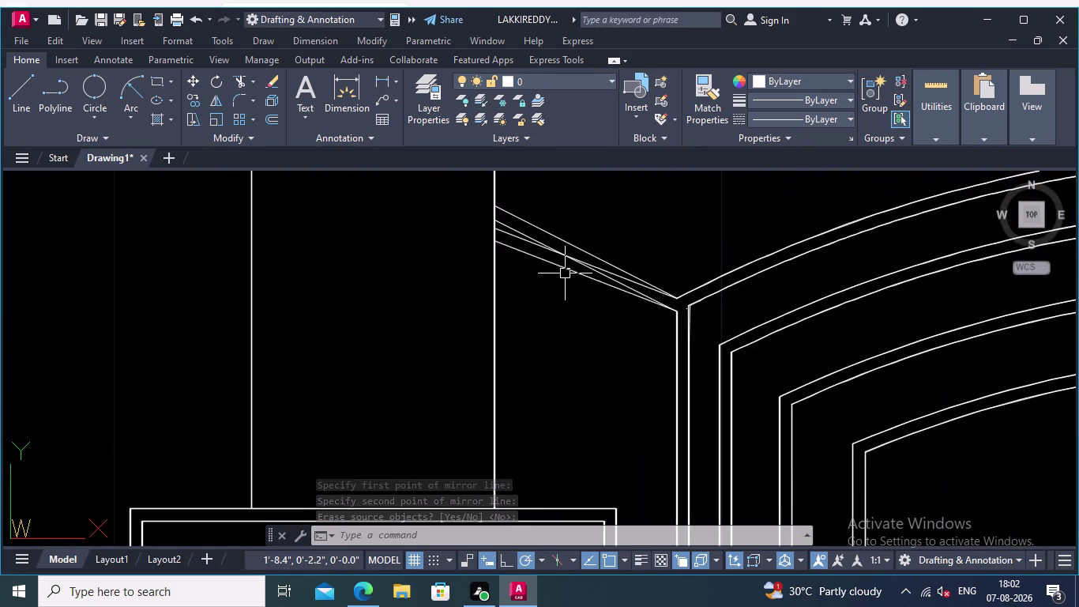
scroll(up, 3)
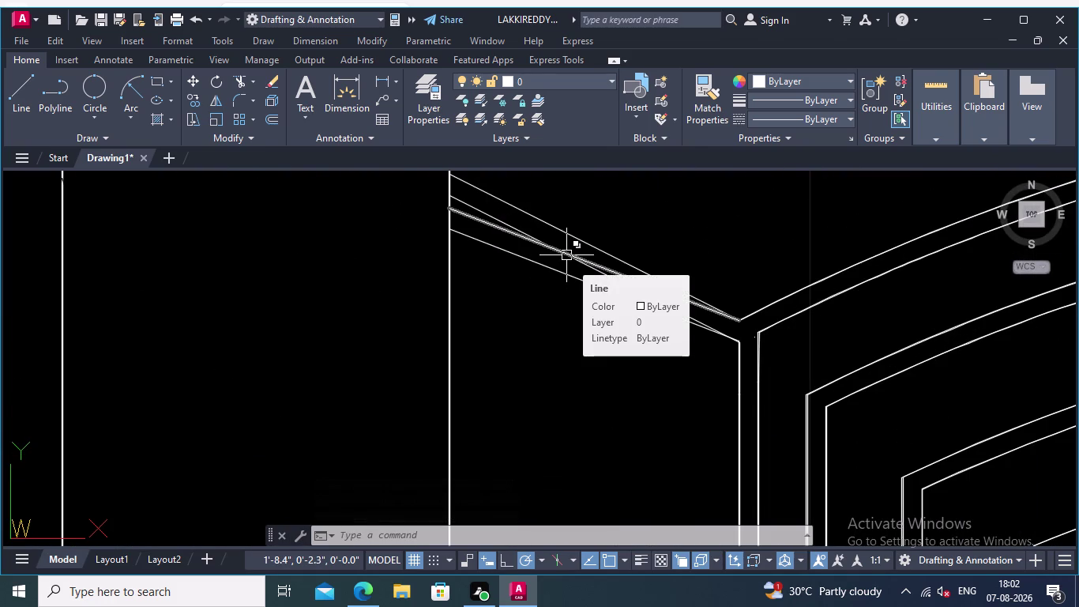
click(236, 81)
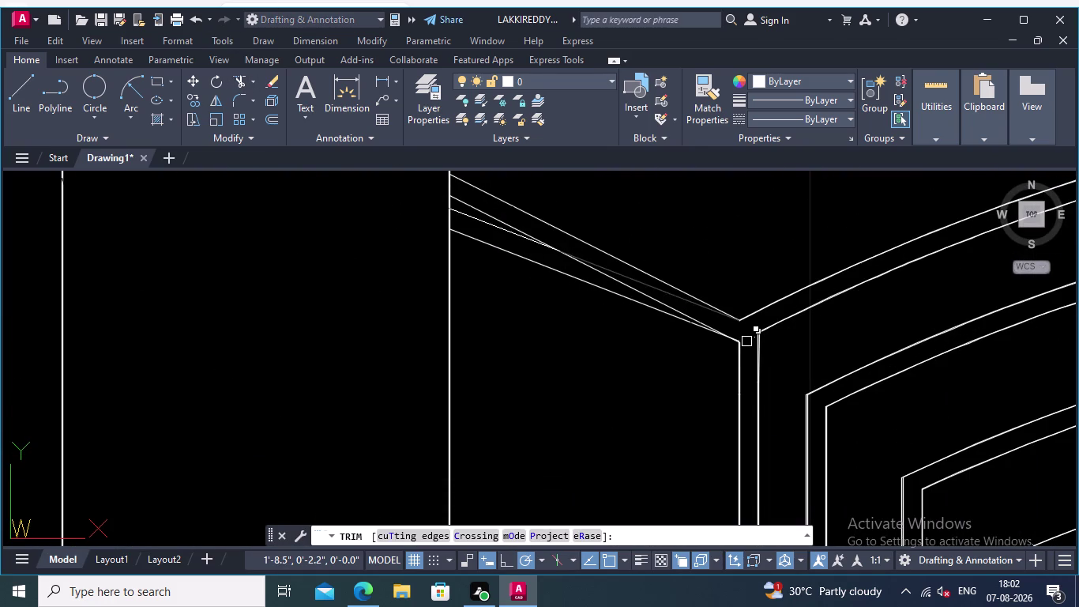
scroll(up, 3)
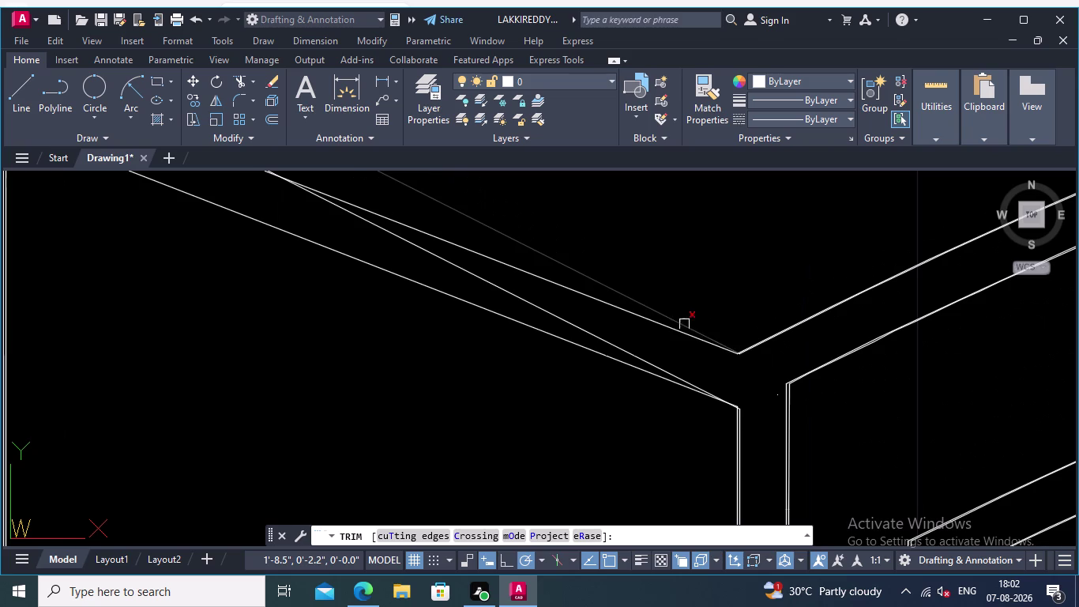
click(687, 324)
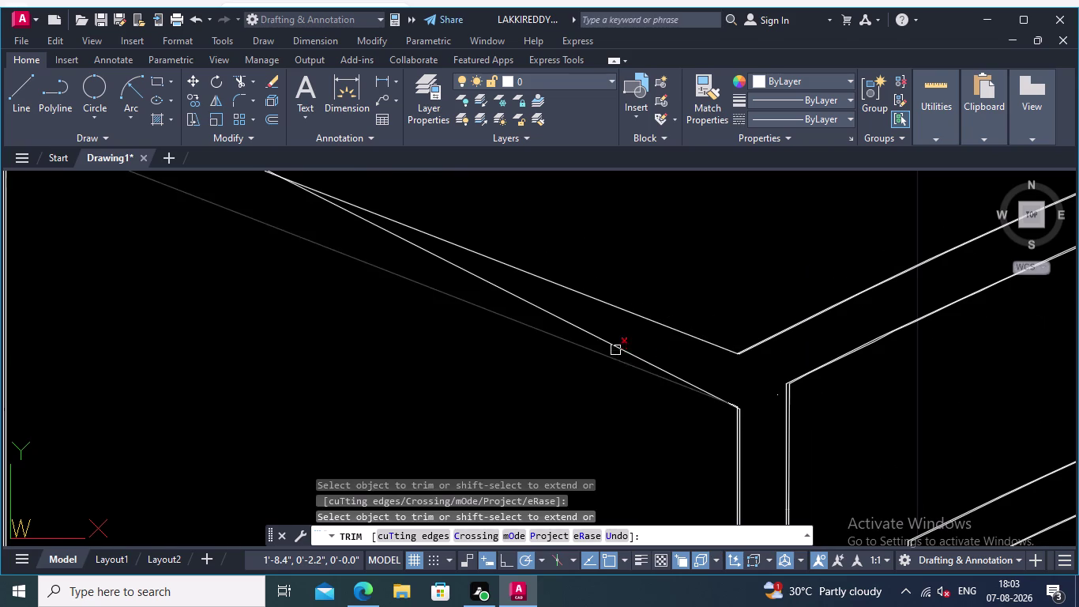
click(622, 347)
Pan along the arch to the remaining junctions and the column tops.
middle_drag(699, 415, 619, 186)
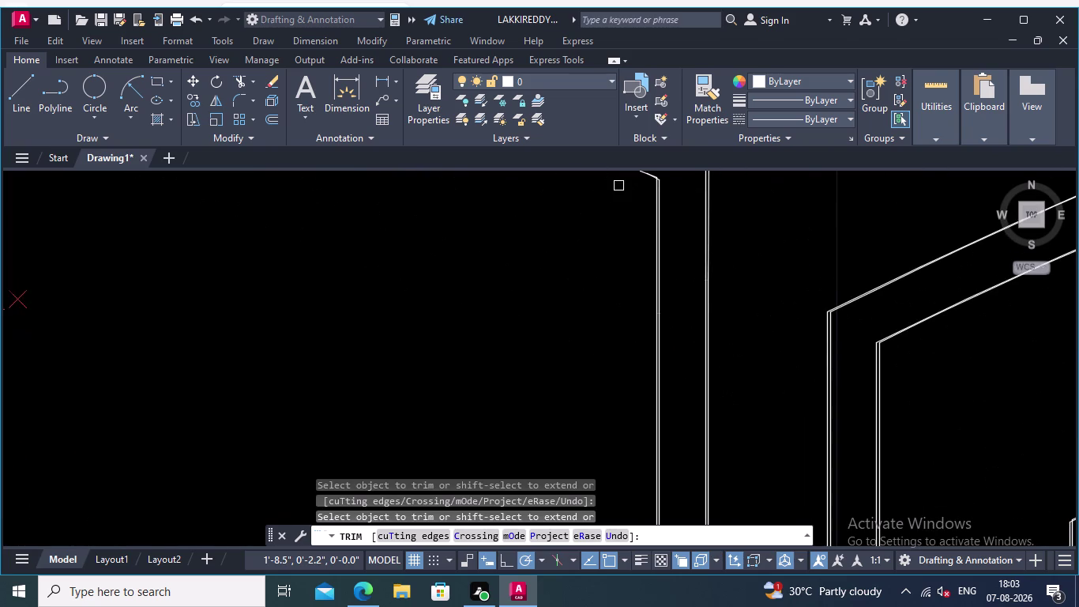
scroll(down, 3)
scroll(up, 3)
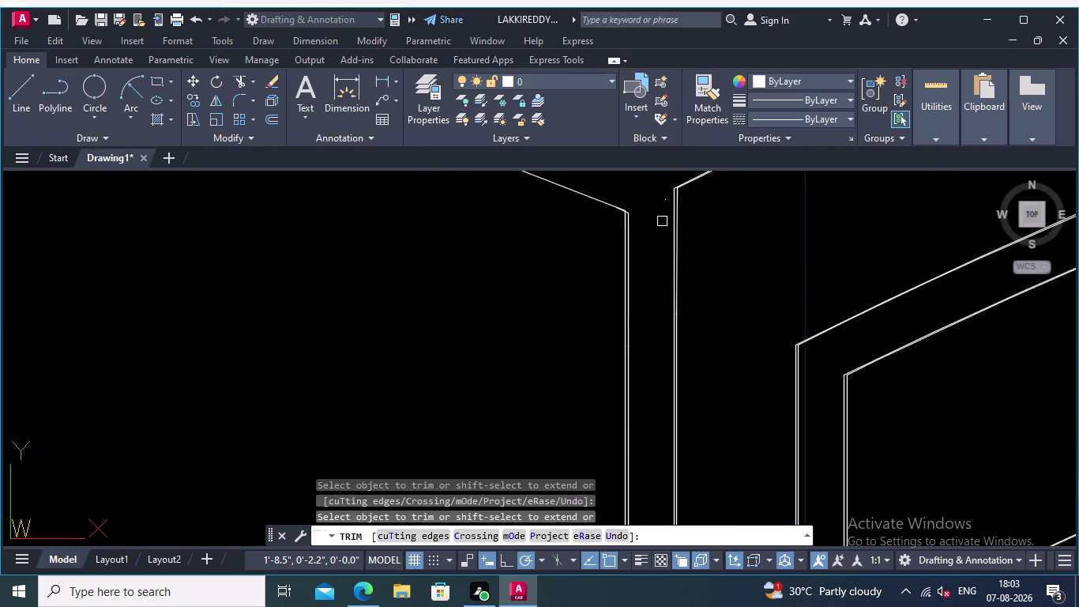
scroll(up, 3)
middle_drag(668, 227, 678, 341)
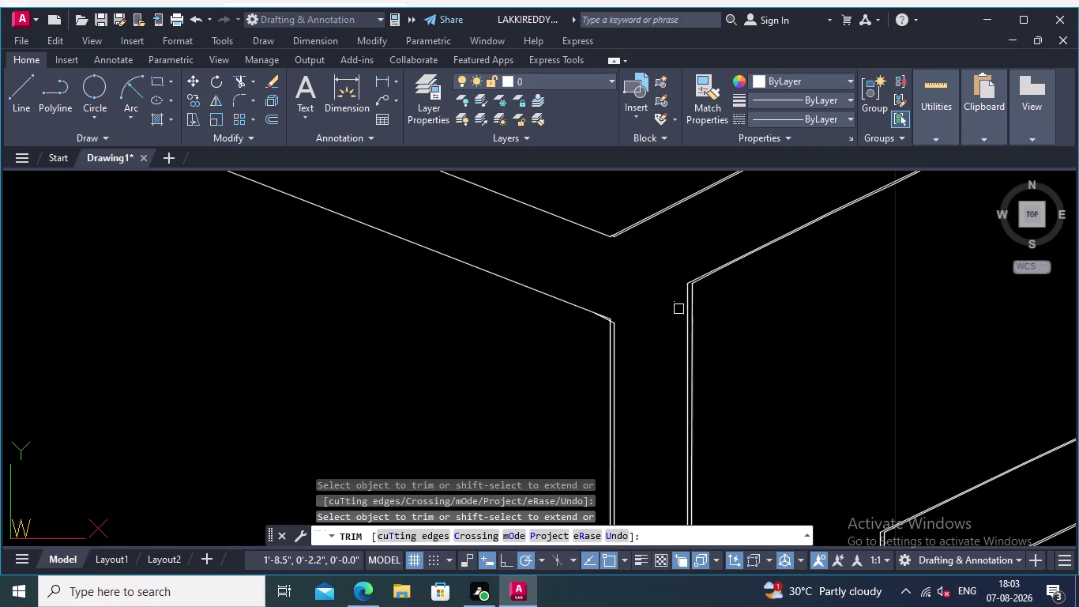
scroll(down, 3)
scroll(down, 3)
scroll(up, 3)
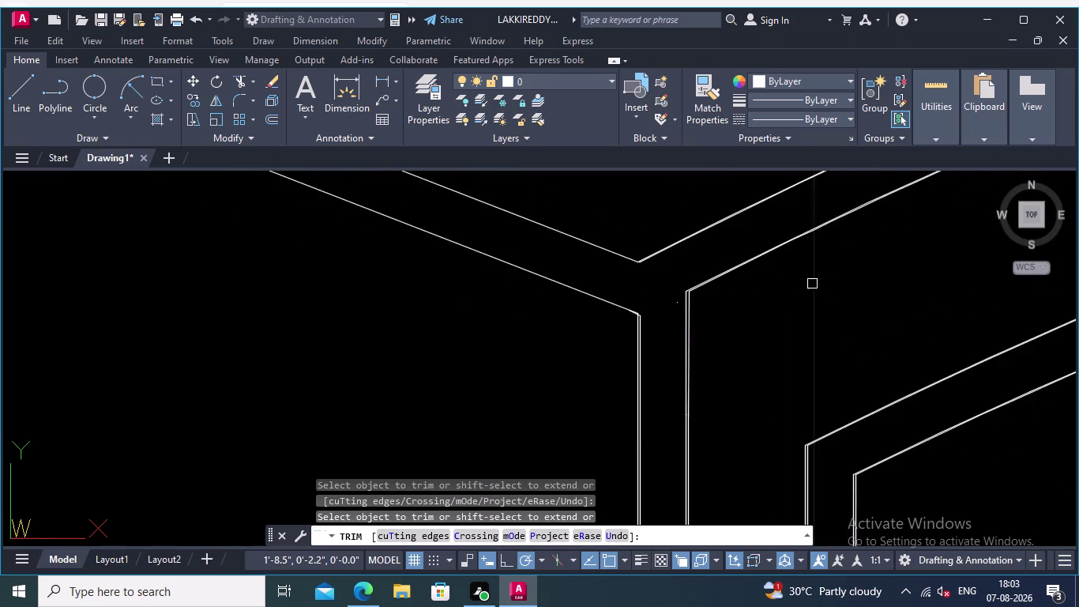
scroll(up, 3)
scroll(up, 3)
scroll(up, 3)
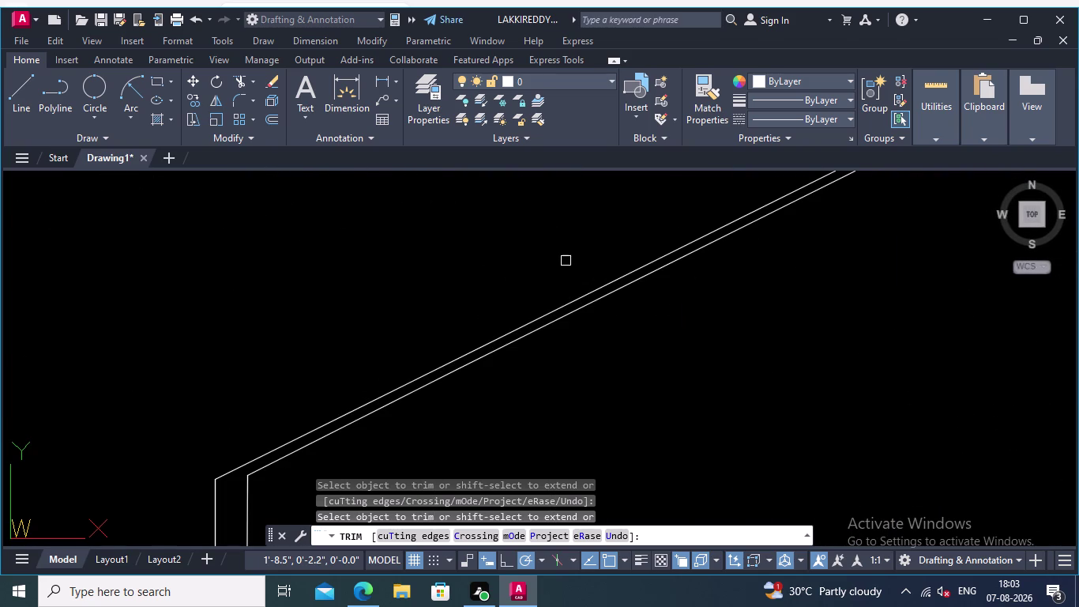
middle_drag(644, 372, 880, 194)
middle_drag(366, 309, 383, 305)
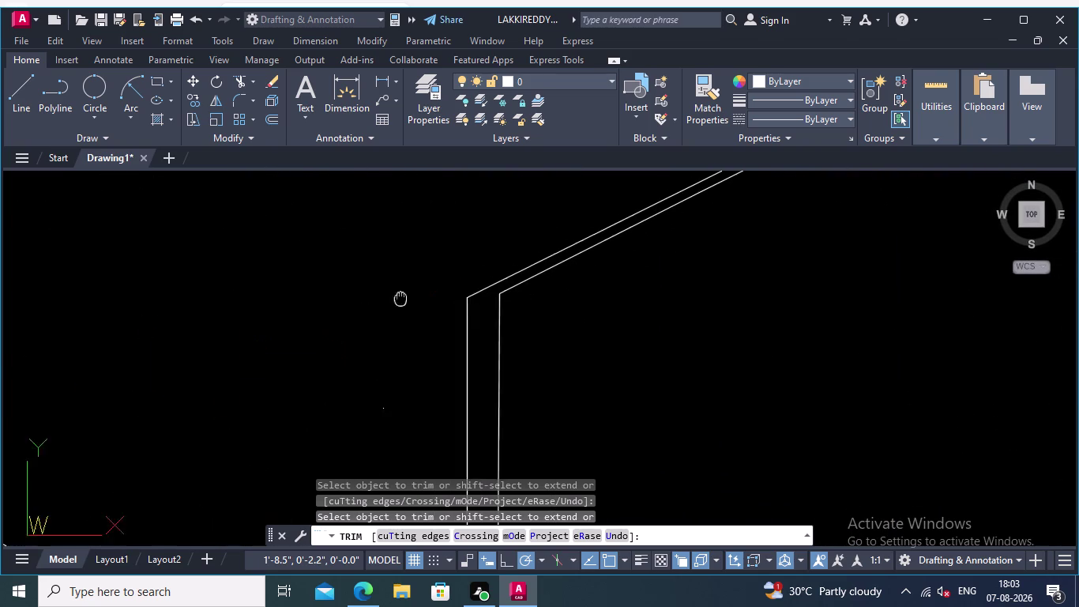
middle_drag(382, 306, 783, 139)
scroll(up, 3)
middle_drag(426, 301, 605, 196)
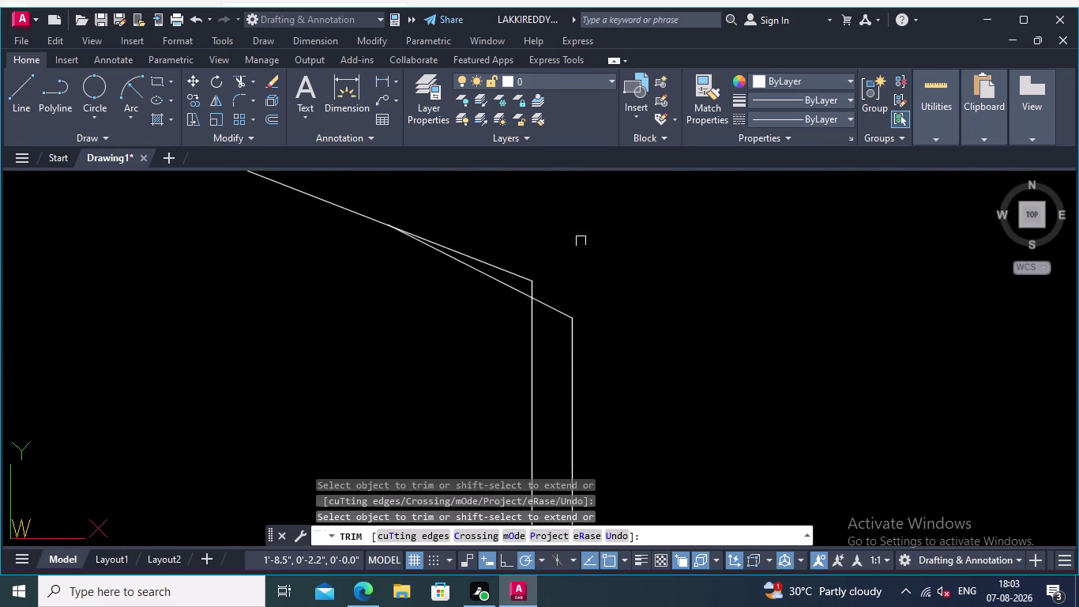
scroll(down, 3)
scroll(down, 3)
scroll(down, 3)
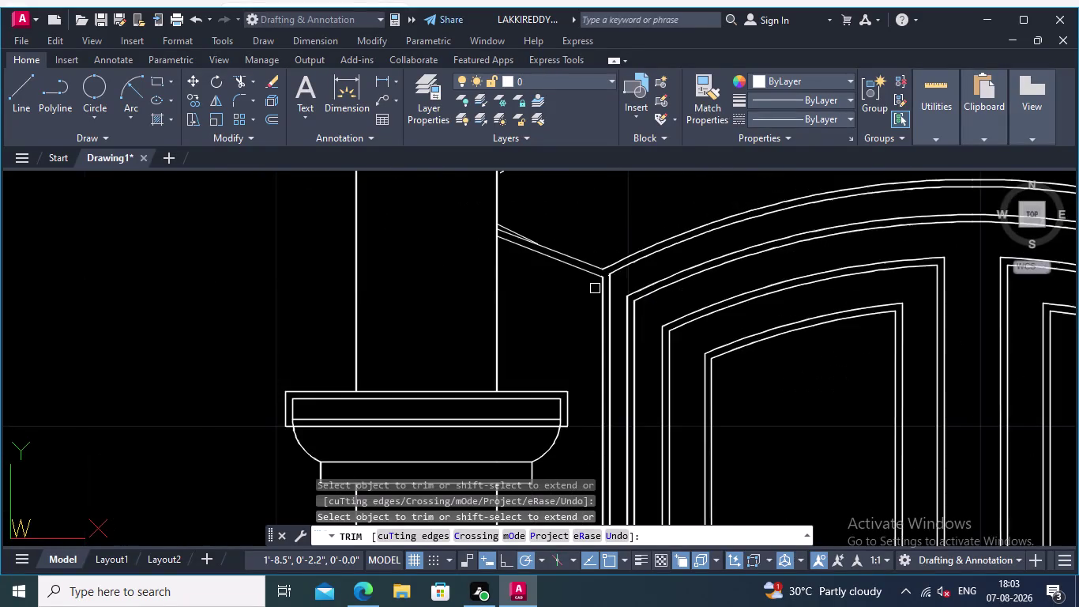
scroll(up, 3)
scroll(up, 3)
scroll(up, 3)
scroll(down, 3)
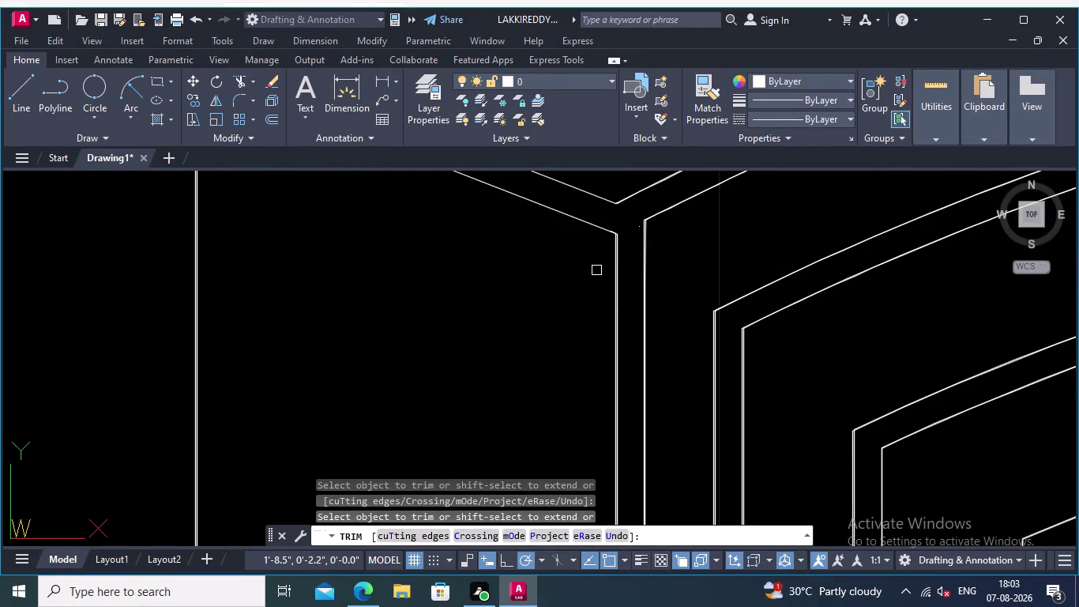
Cancel the trim and undo the junction trims and the mirrored copy.
key(Escape)
key(ctrl+z)
key(ctrl+z)
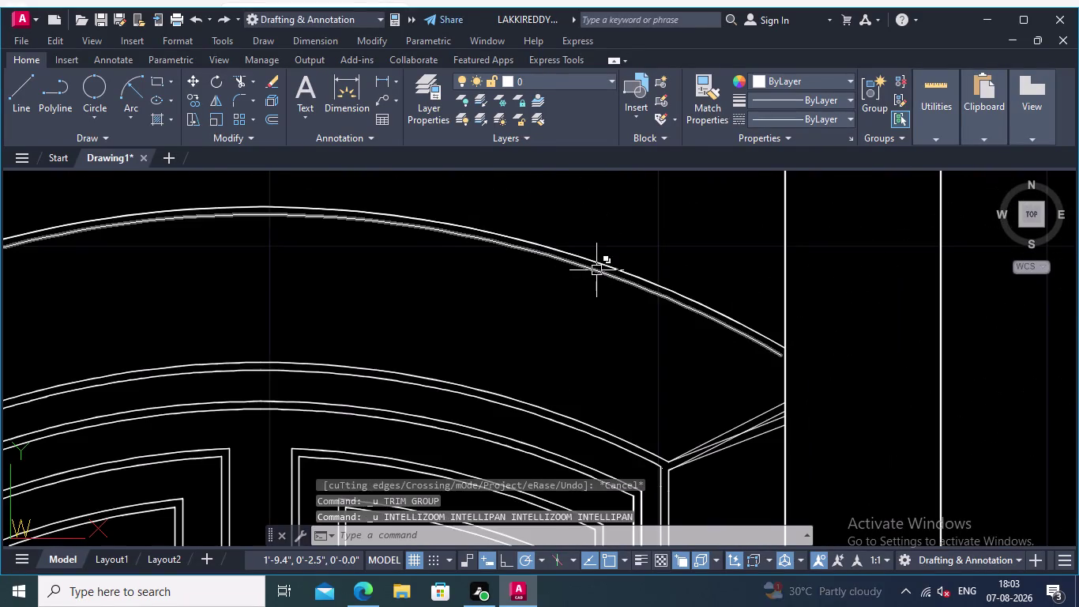
key(ctrl+z)
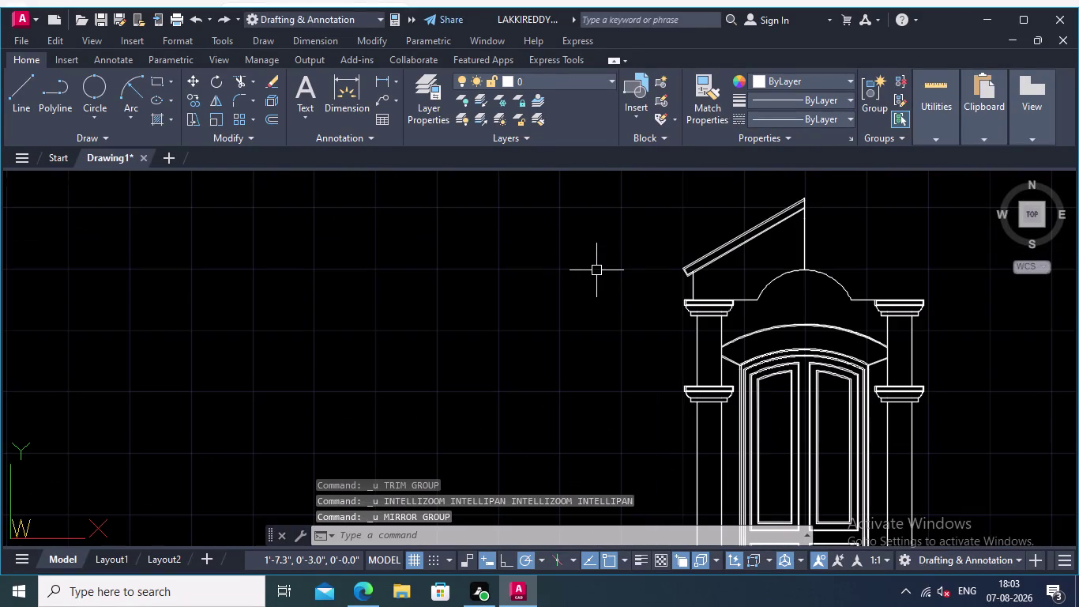
scroll(up, 3)
middle_drag(943, 243, 781, 246)
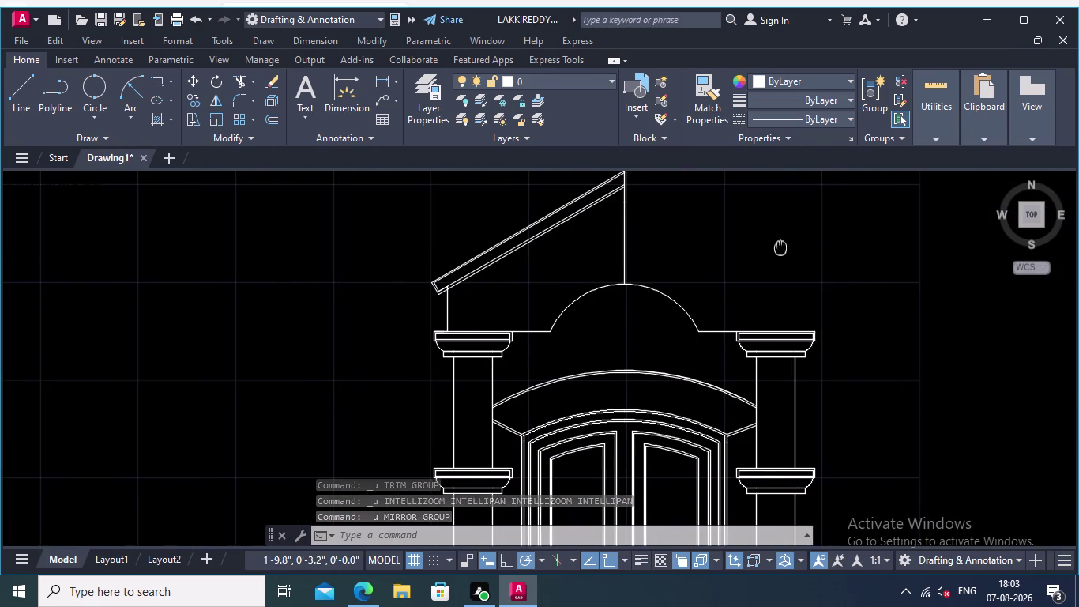
scroll(up, 3)
middle_drag(799, 304, 900, 219)
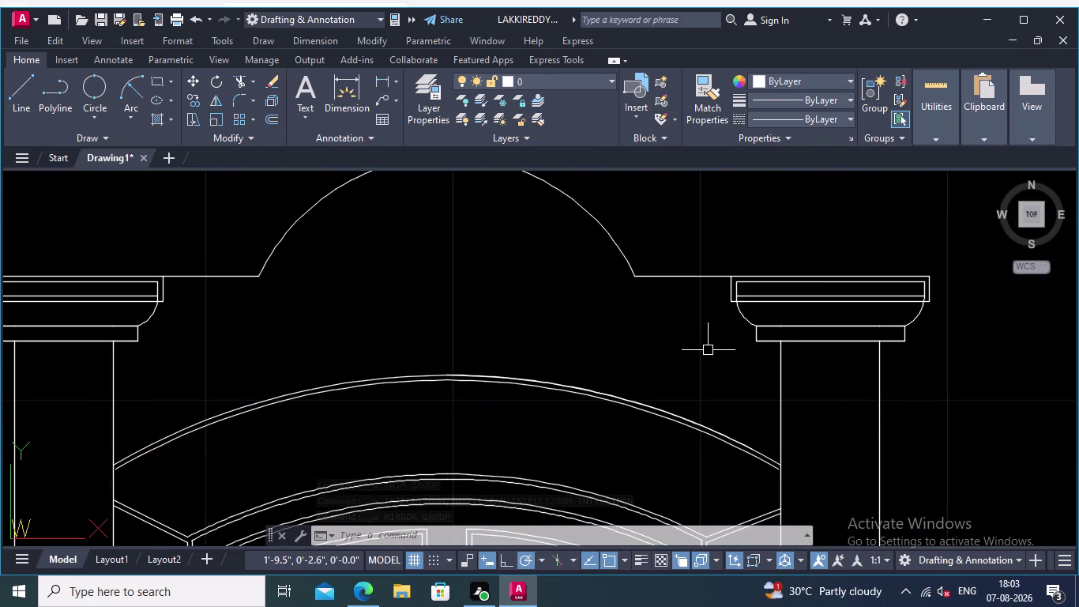
middle_drag(708, 350, 771, 297)
scroll(up, 3)
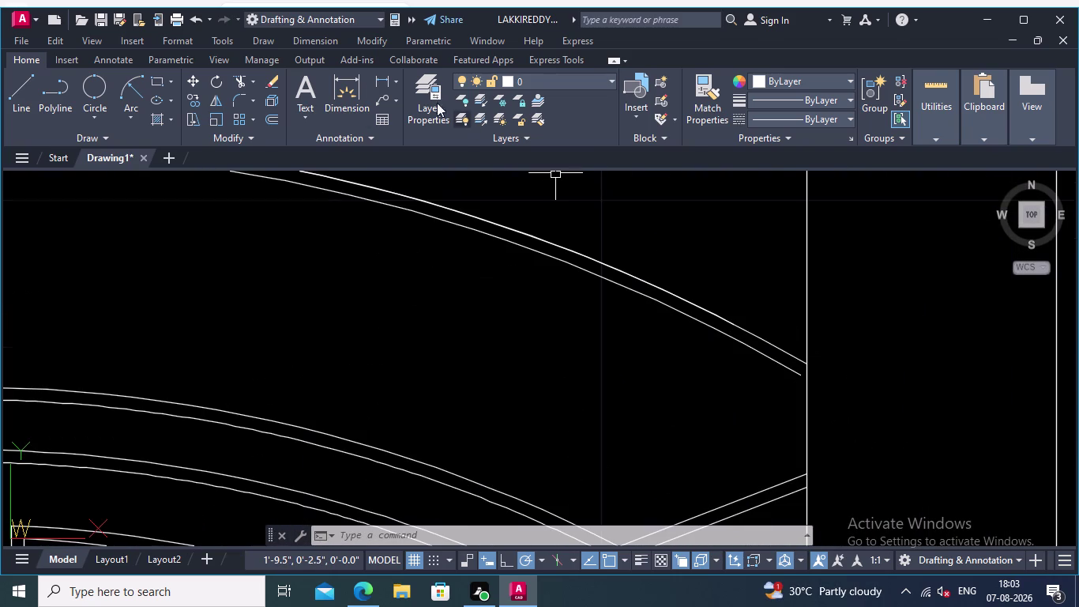
Extend the outer and inner arch lines to the column edge.
click(250, 79)
click(270, 135)
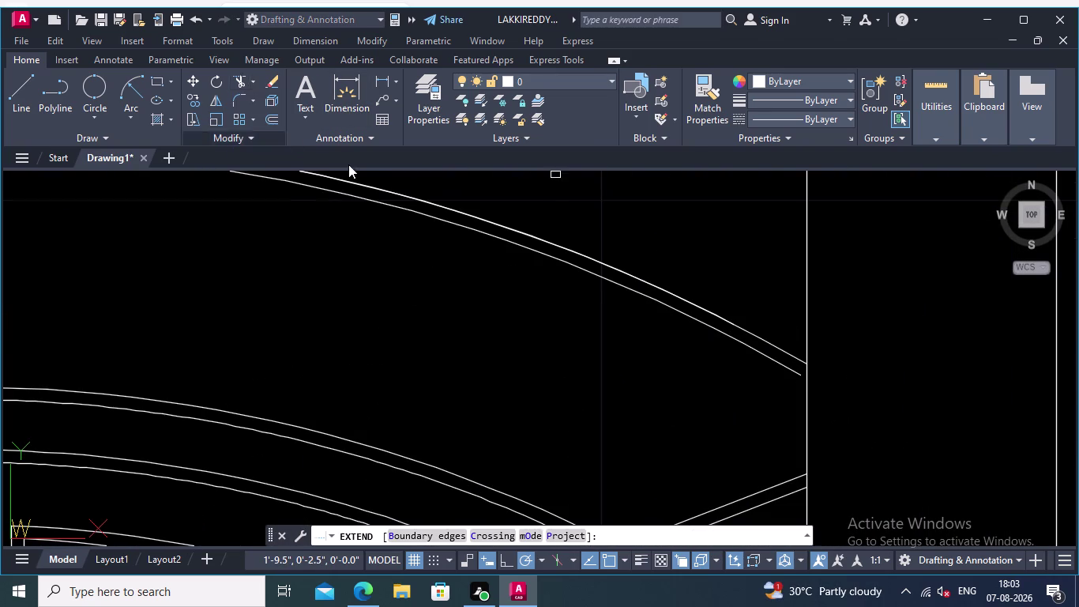
click(697, 315)
middle_drag(511, 324, 1042, 421)
scroll(down, 3)
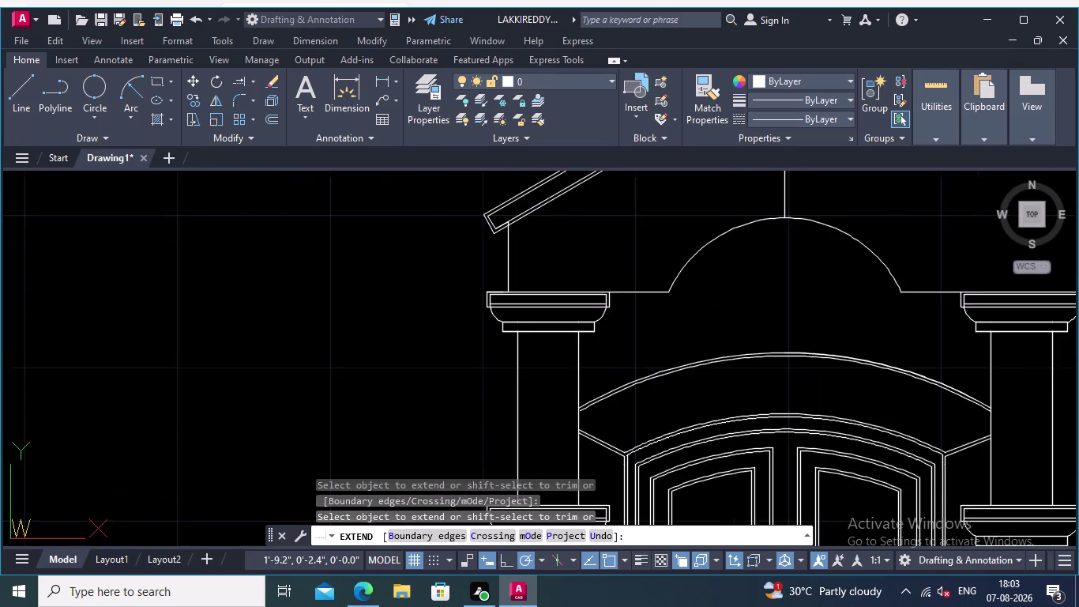
middle_drag(800, 380, 1039, 336)
scroll(up, 3)
scroll(up, 3)
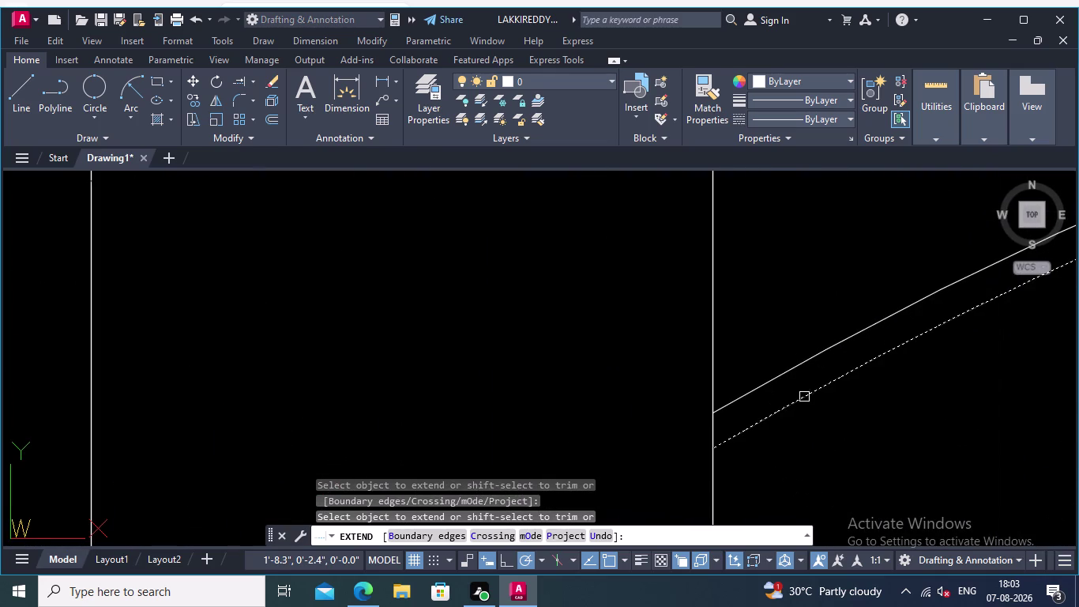
click(794, 403)
scroll(down, 3)
scroll(down, 3)
Pan along the arch bands up to the slanted canopy slab's top end.
middle_drag(895, 358, 809, 251)
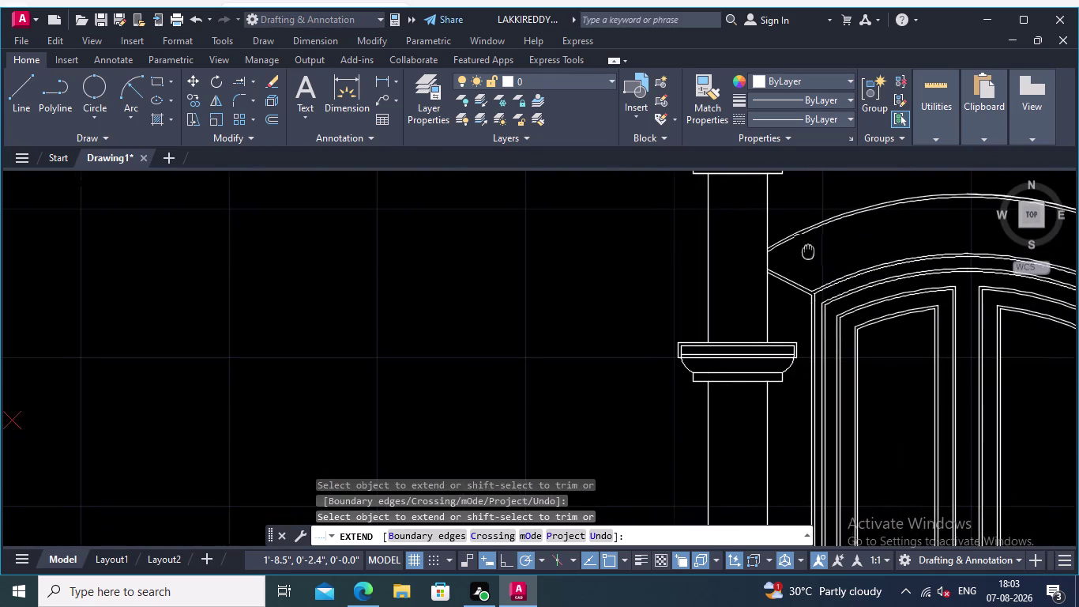
middle_drag(809, 250, 804, 251)
scroll(up, 3)
middle_drag(851, 260, 588, 307)
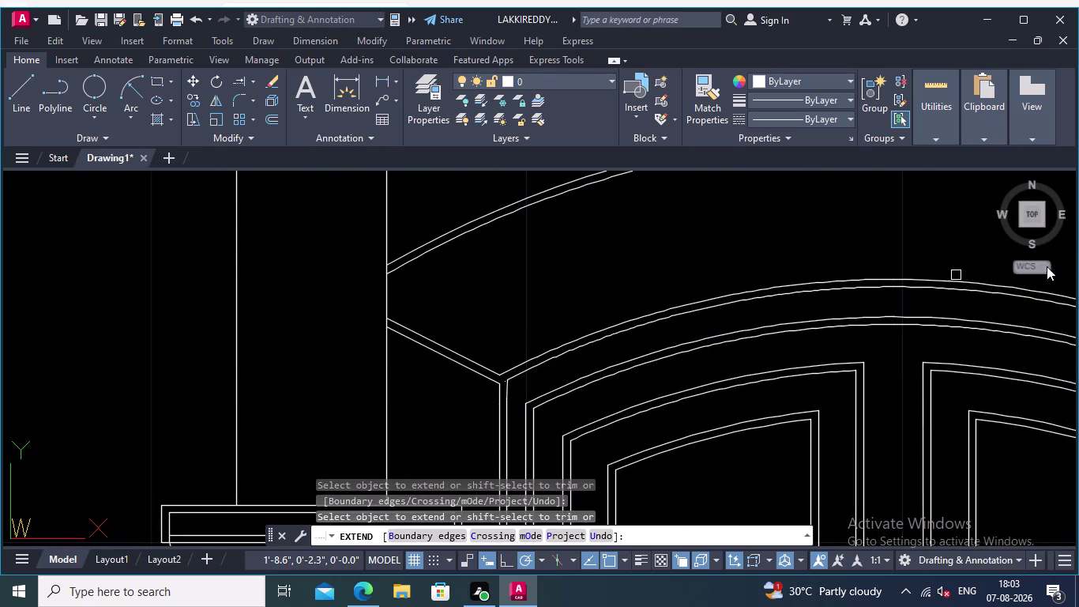
middle_drag(927, 250, 548, 309)
middle_drag(845, 319, 769, 293)
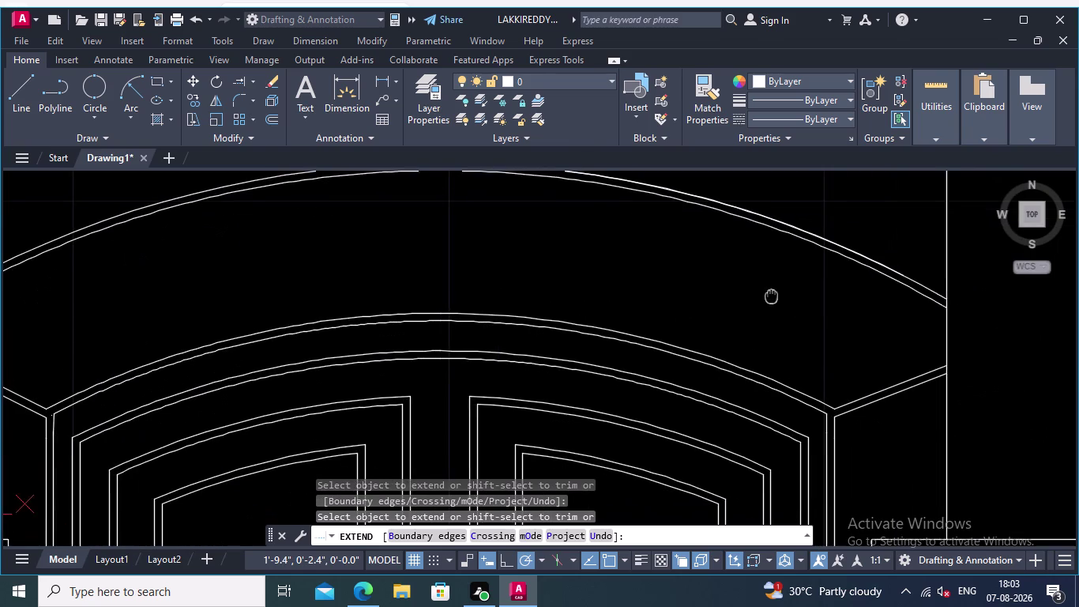
middle_drag(770, 293, 767, 294)
middle_drag(1022, 365, 1015, 233)
scroll(down, 3)
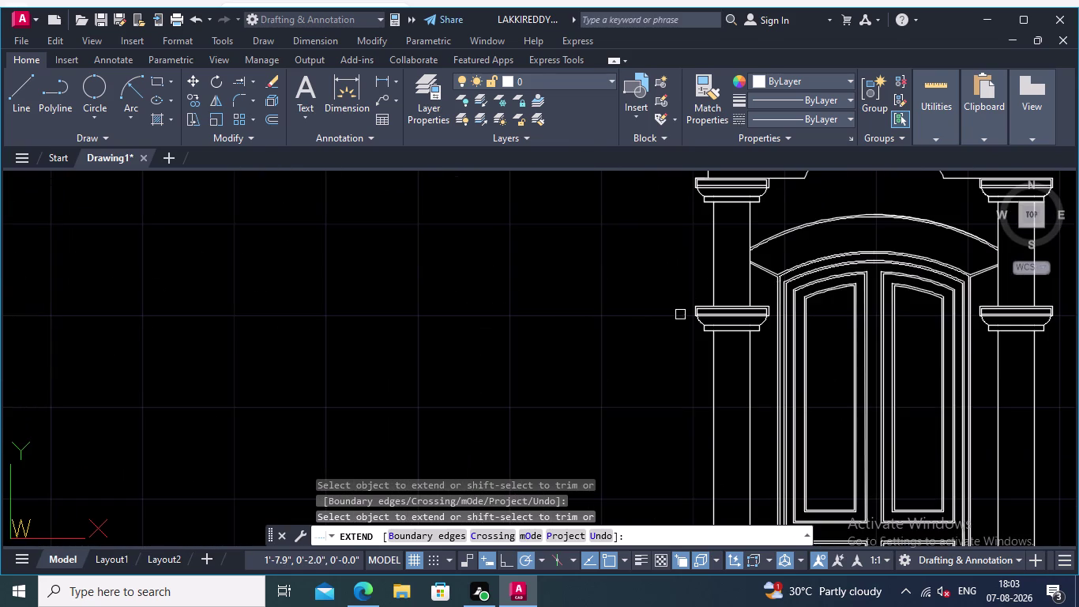
middle_drag(674, 324, 628, 400)
middle_drag(632, 361, 616, 402)
scroll(up, 3)
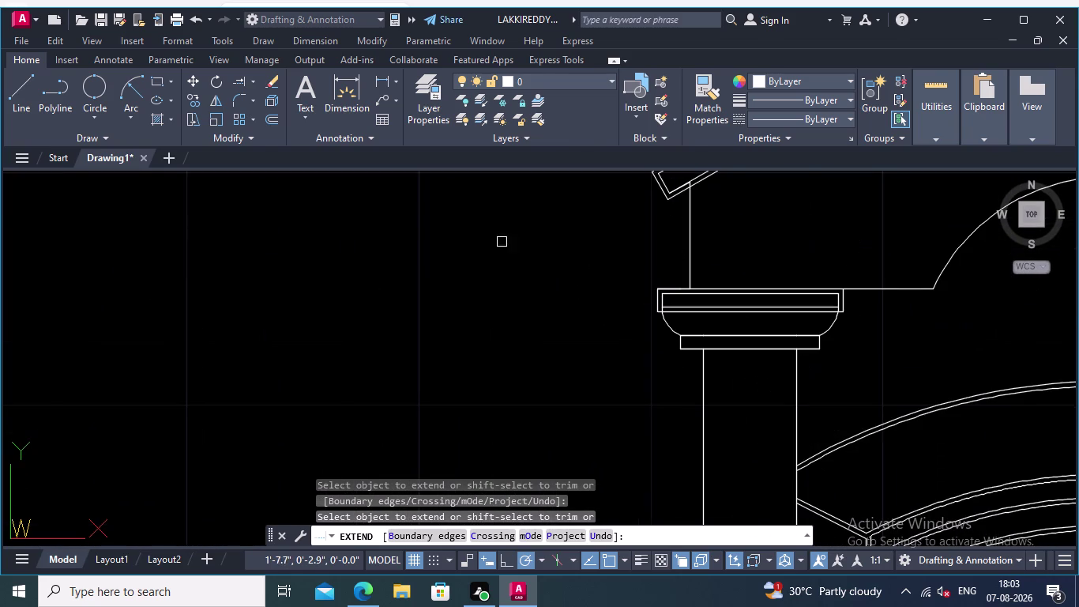
scroll(down, 3)
middle_drag(331, 279, 253, 376)
scroll(up, 3)
middle_drag(608, 300, 996, 378)
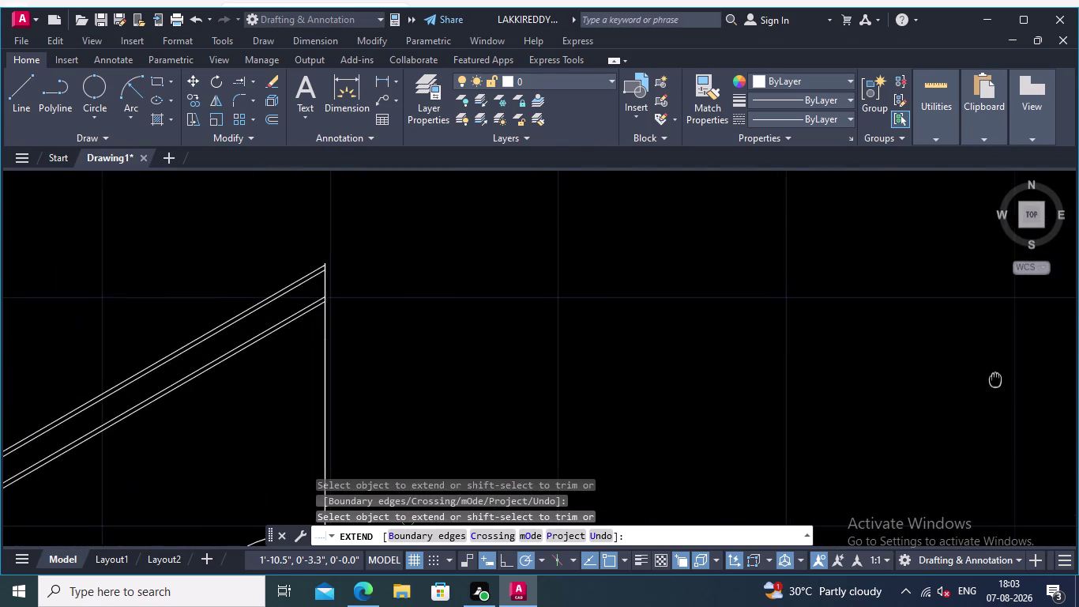
middle_drag(996, 377, 993, 377)
middle_drag(692, 338, 1034, 342)
scroll(up, 3)
scroll(up, 3)
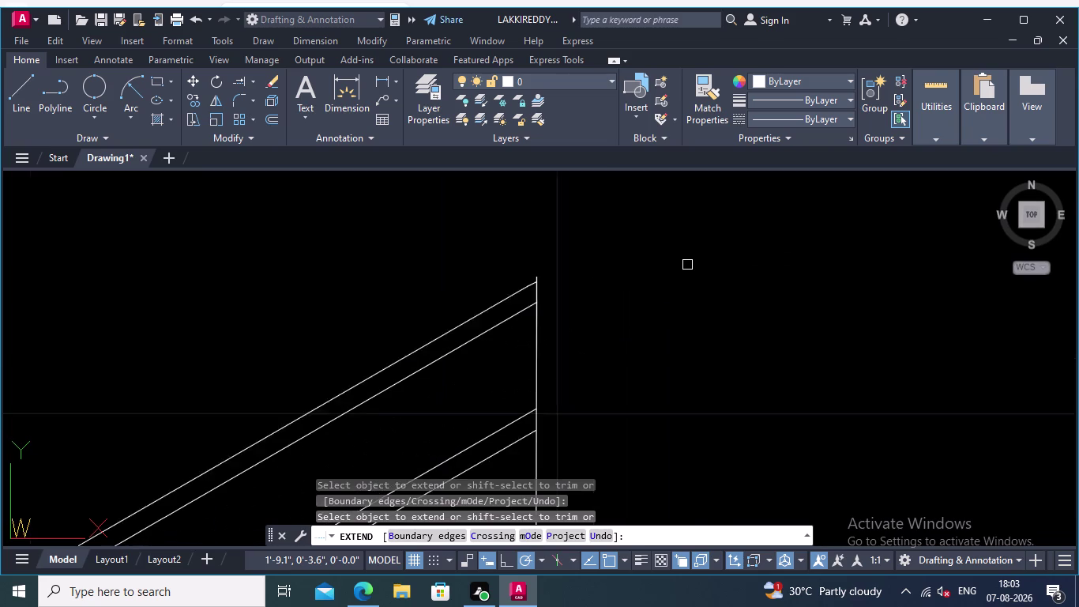
middle_drag(687, 264, 1042, 310)
scroll(up, 3)
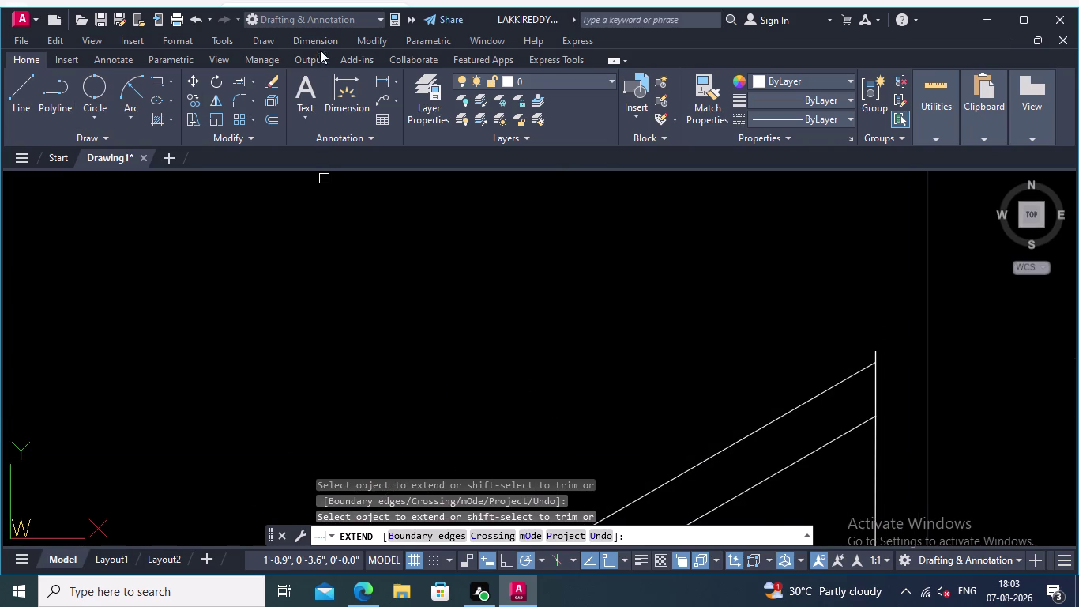
Fence-trim the slab line ends overshooting the vertical line above the dome.
click(255, 76)
click(259, 105)
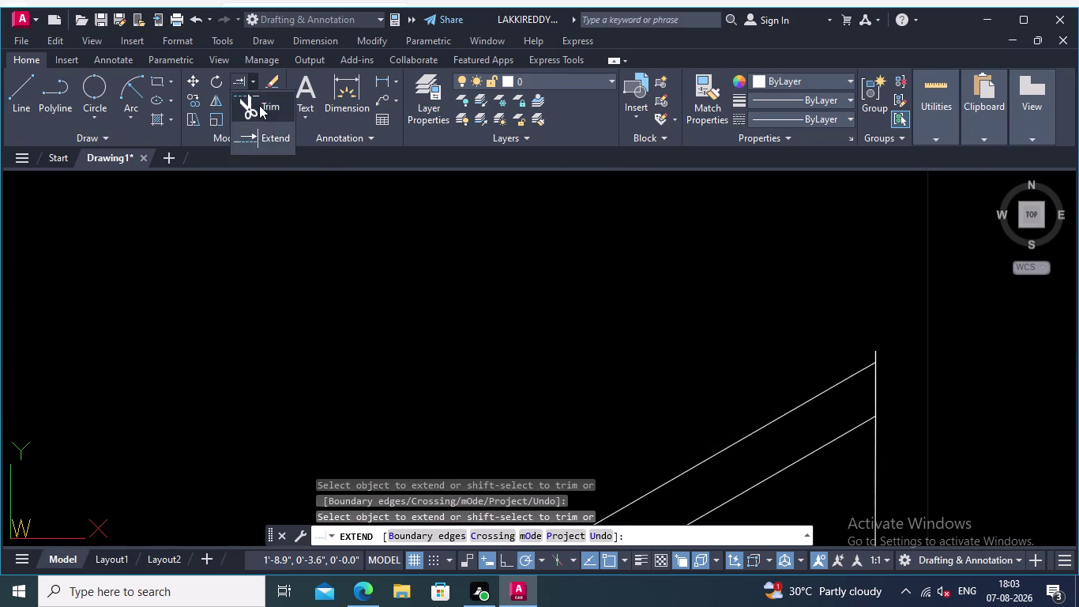
scroll(up, 3)
scroll(up, 3)
drag(891, 342, 833, 357)
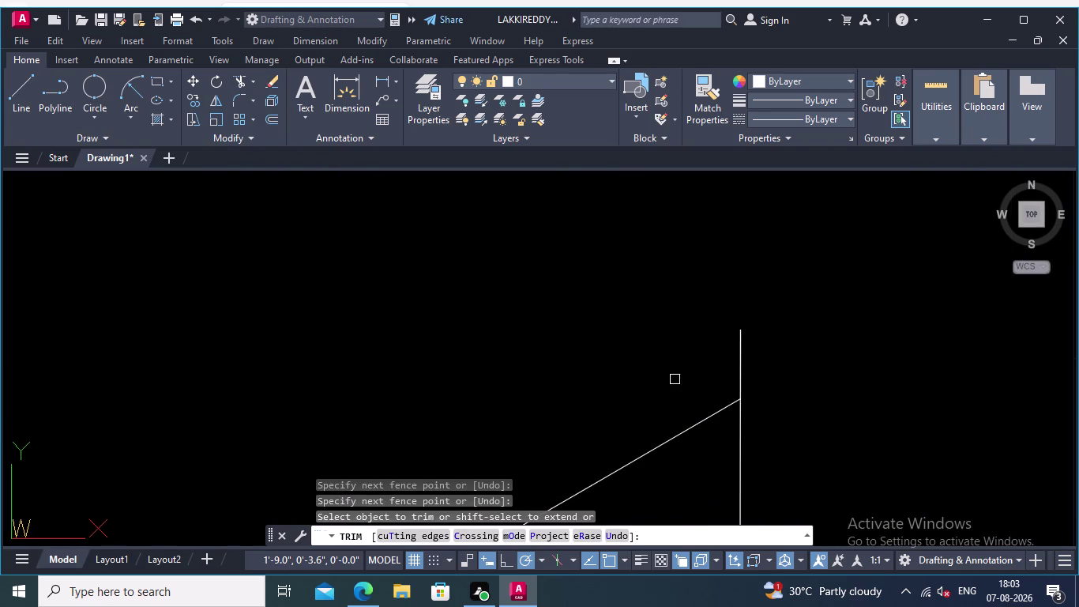
drag(701, 365, 808, 361)
scroll(down, 3)
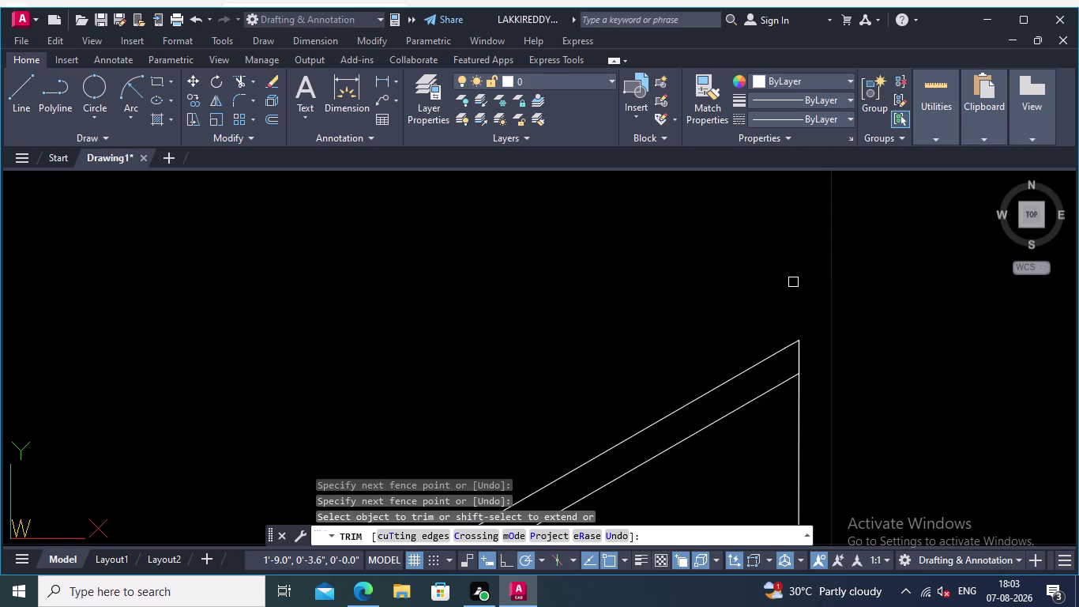
key(Return)
Zoom out and recentre to review the trimmed canopy, dome and door.
scroll(down, 3)
middle_drag(903, 365, 763, 276)
scroll(down, 3)
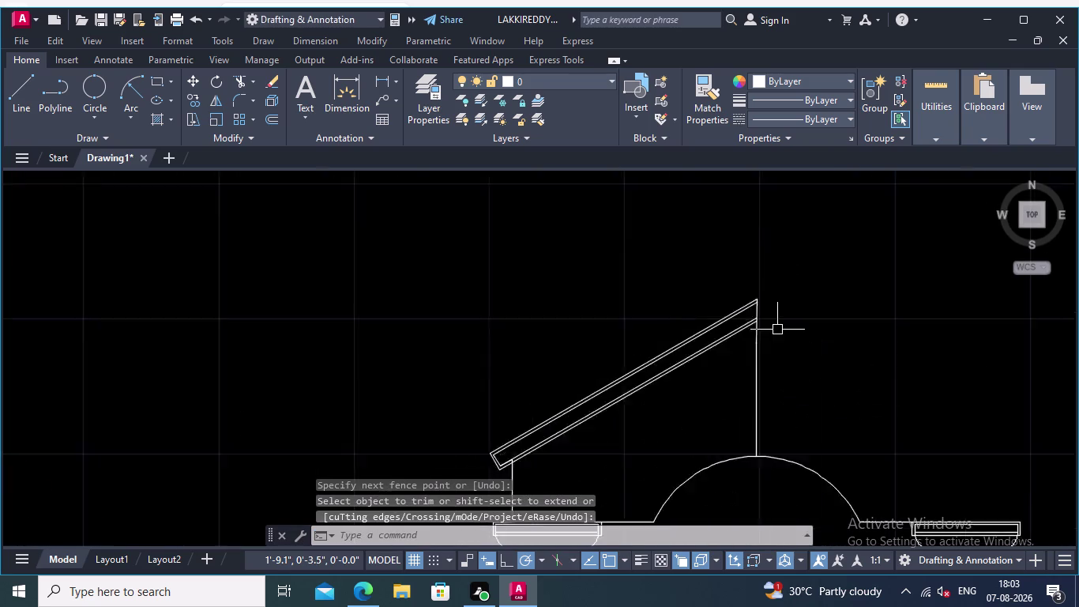
scroll(down, 3)
middle_drag(813, 330, 737, 297)
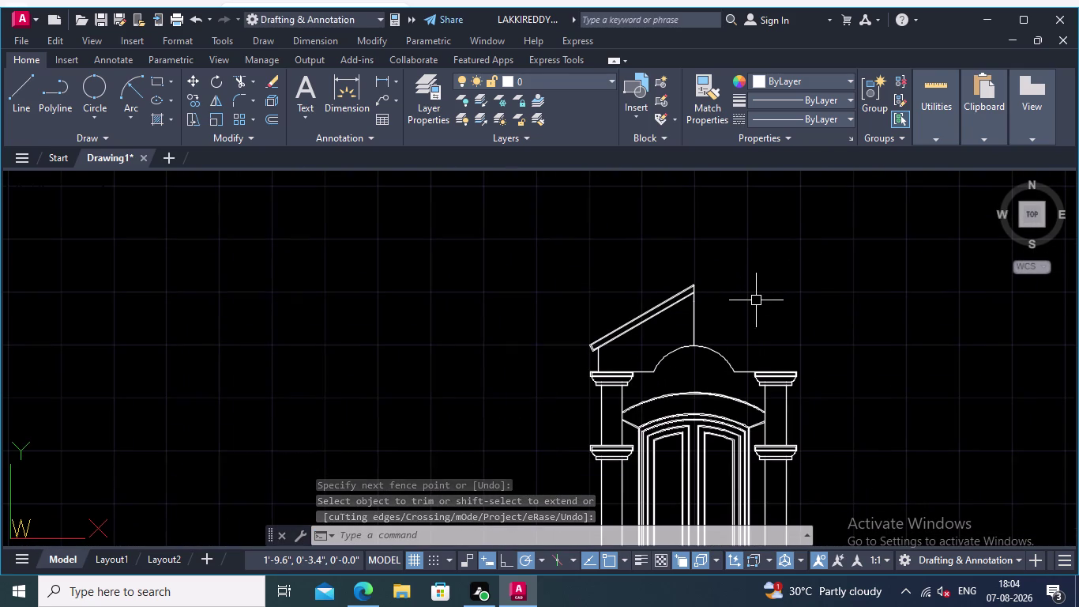
middle_drag(756, 300, 661, 291)
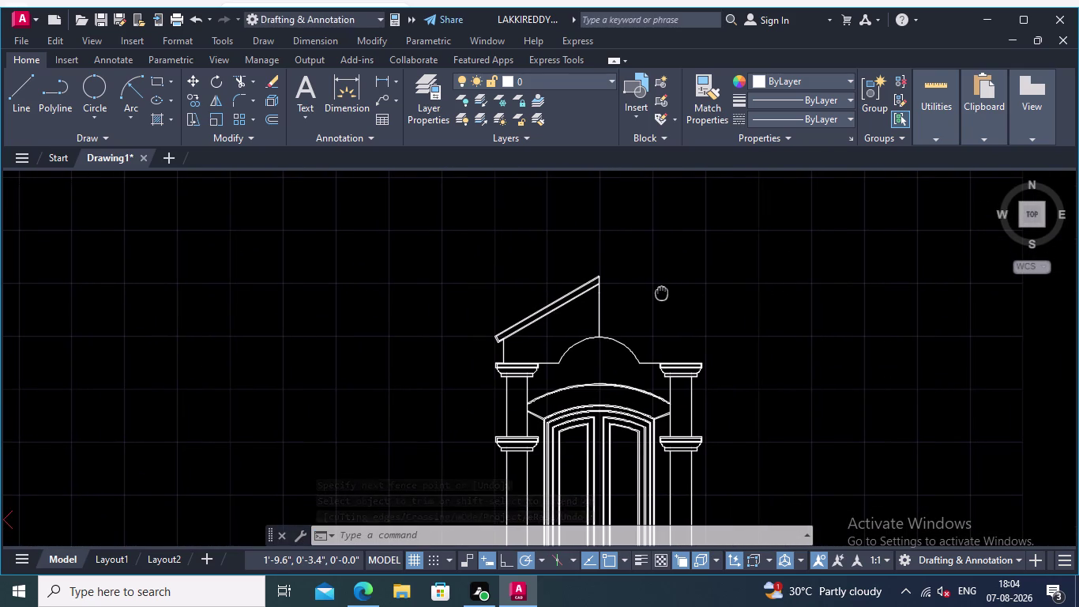
middle_drag(661, 292, 659, 292)
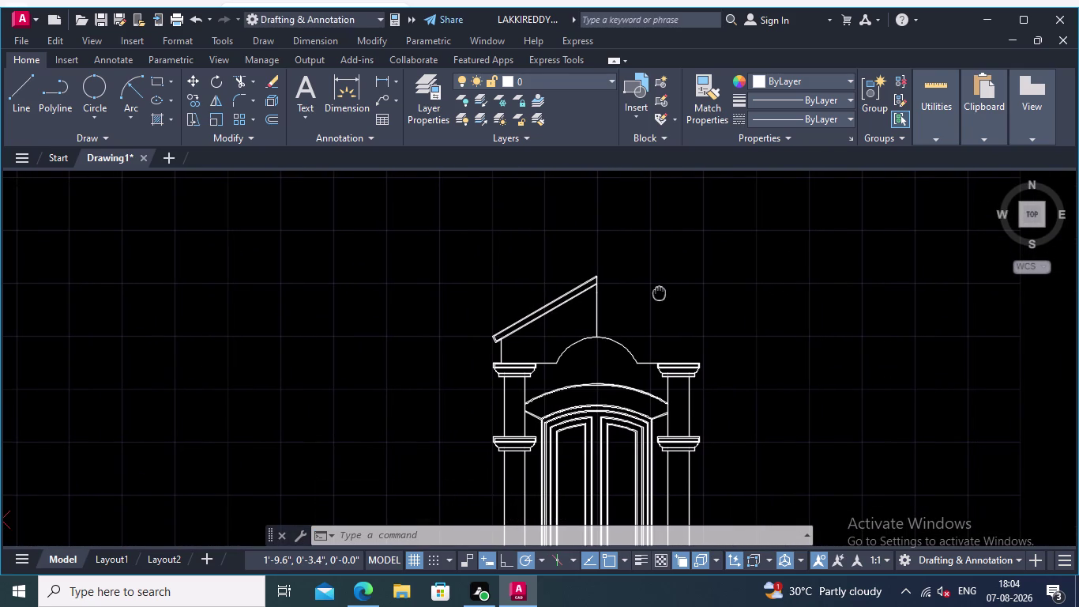
middle_drag(659, 292, 655, 292)
scroll(up, 3)
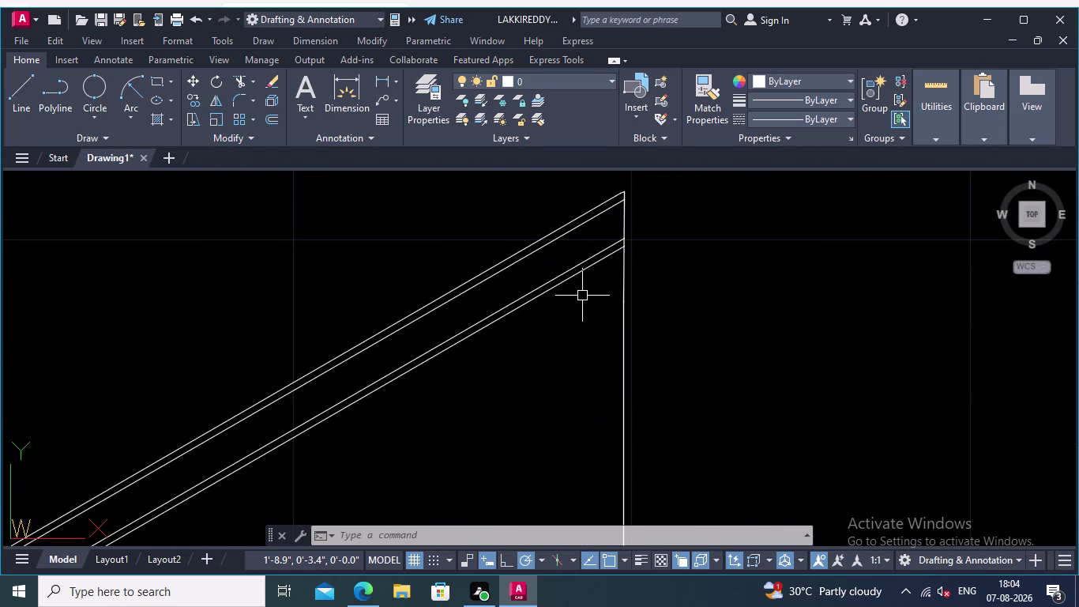
scroll(down, 3)
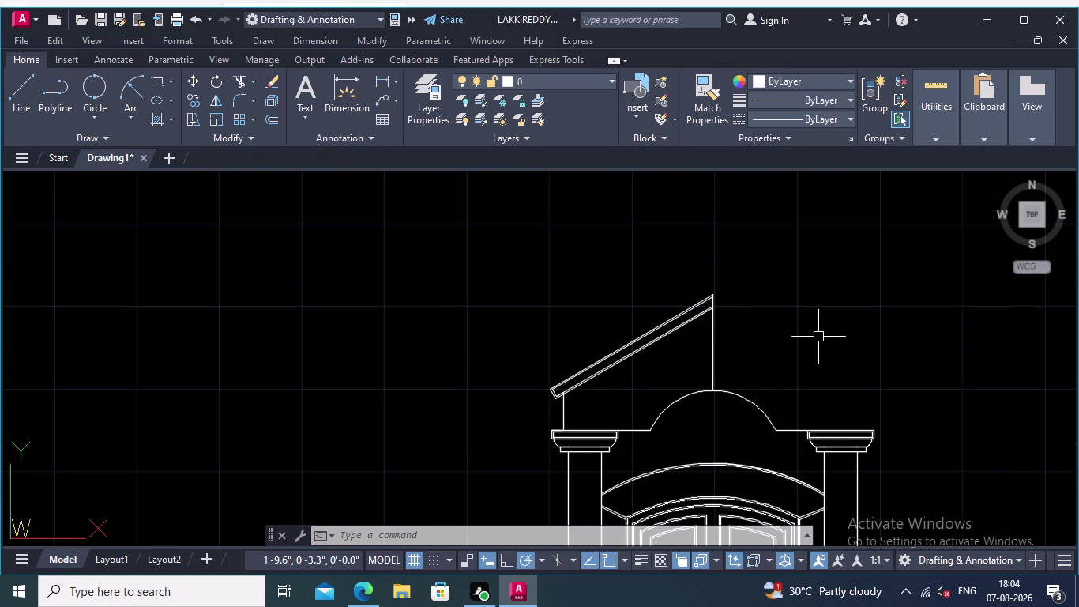
middle_drag(819, 337, 735, 318)
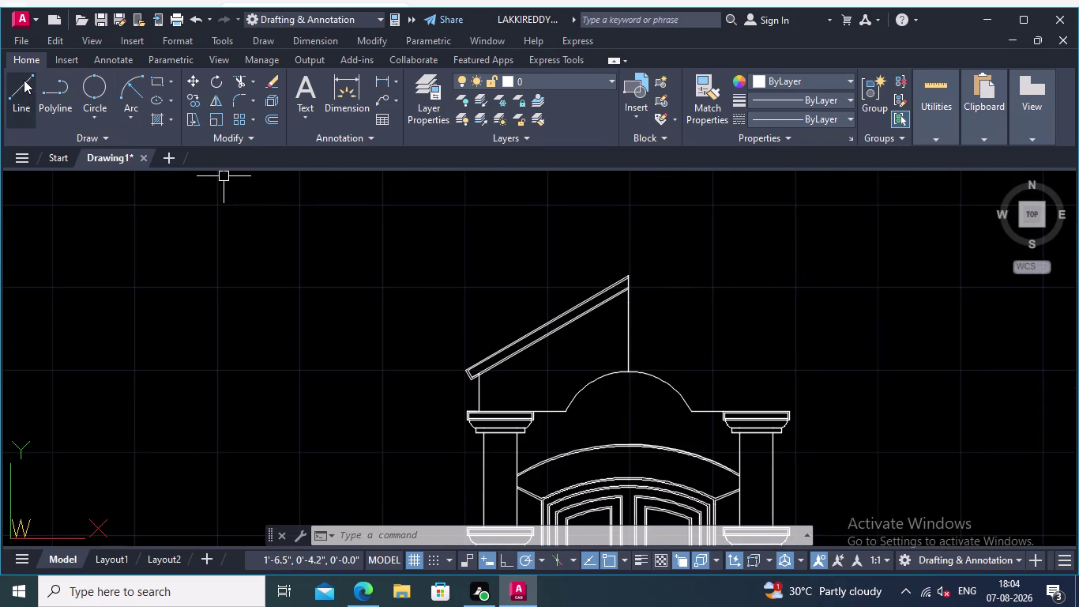
Start a line on the right column capital top and draw a 0.05 segment with Ortho on.
click(24, 80)
scroll(up, 3)
middle_drag(773, 368, 724, 270)
scroll(up, 3)
scroll(up, 3)
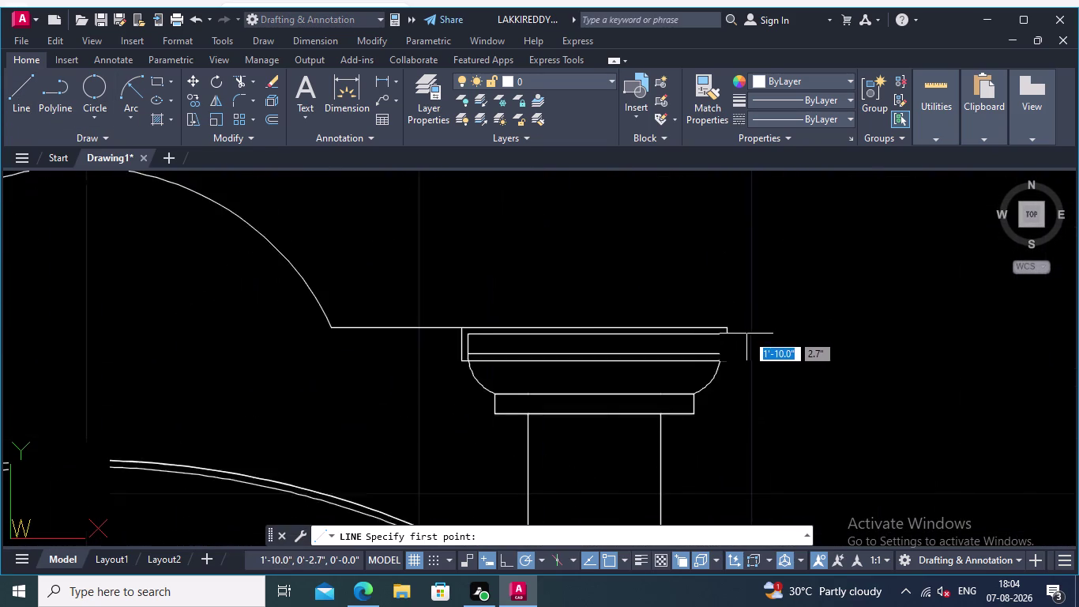
middle_drag(752, 330, 879, 369)
scroll(up, 3)
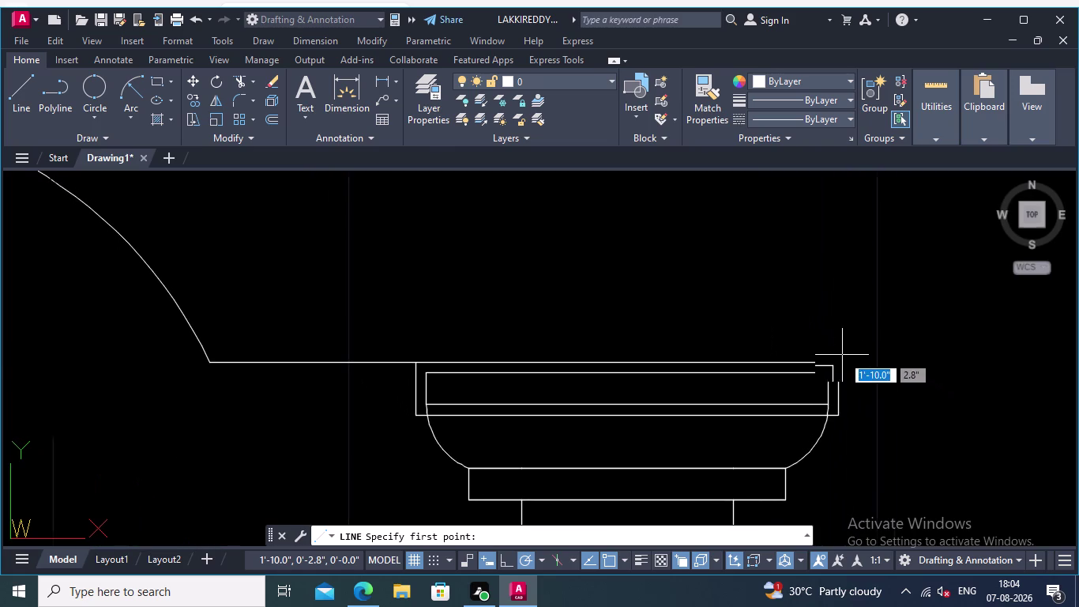
scroll(down, 3)
click(834, 362)
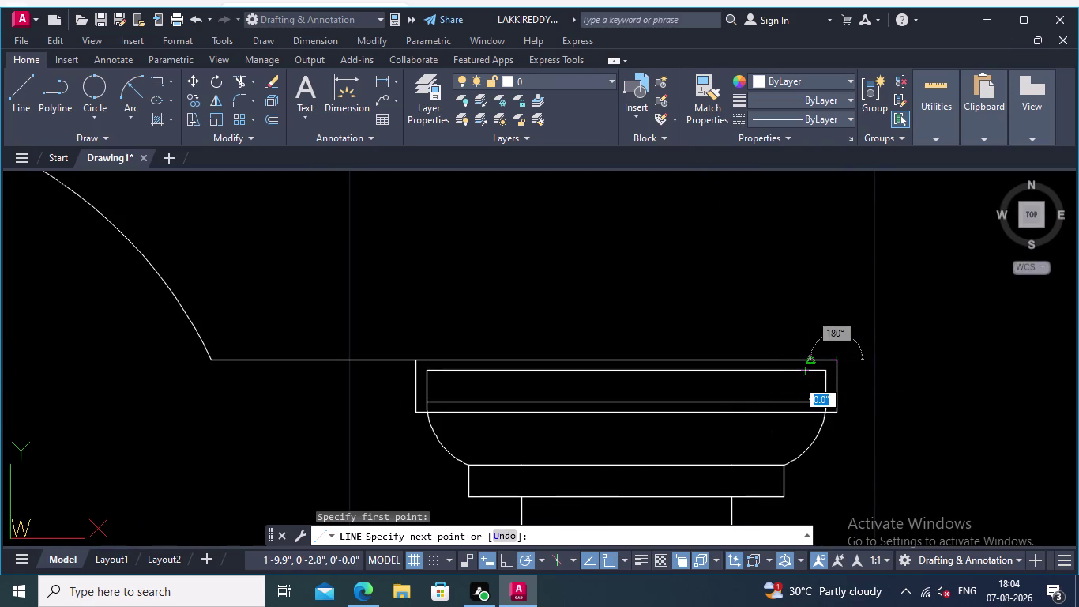
text(0.0)
click(503, 557)
click(508, 560)
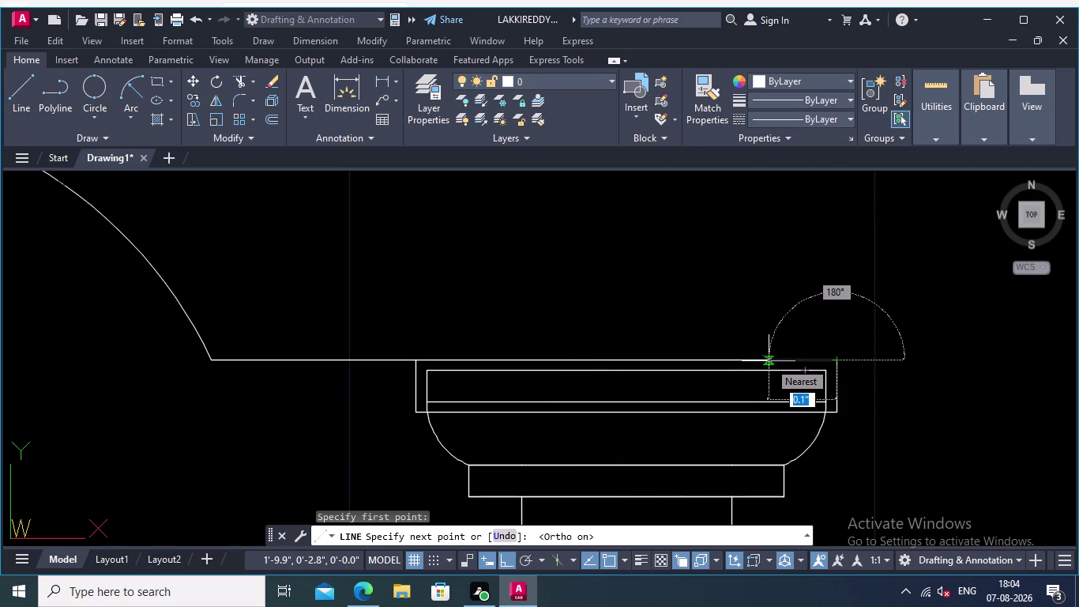
key(0)
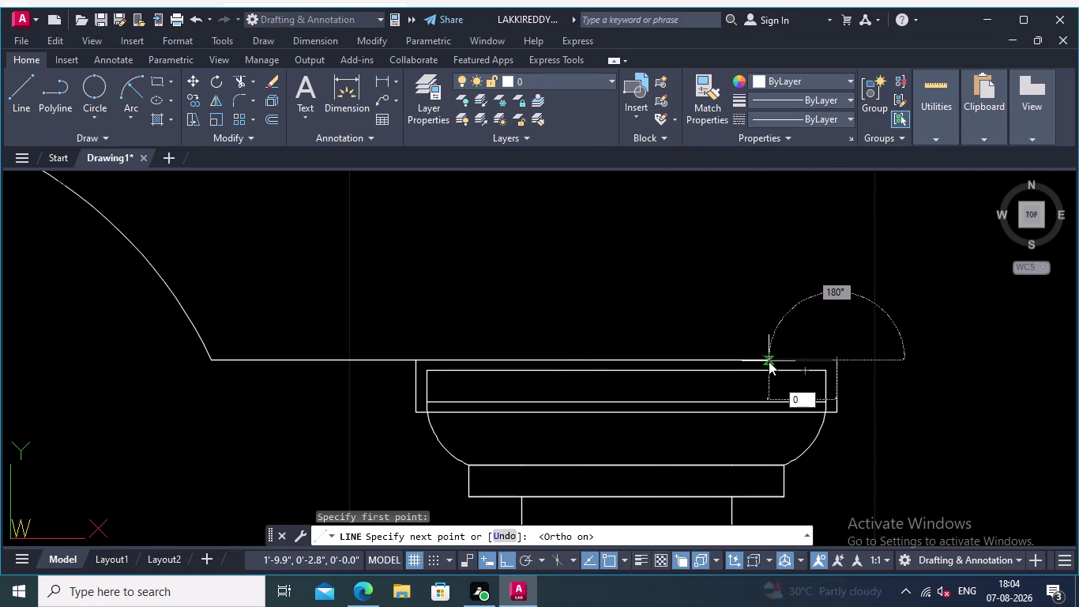
text(.05)
key(Return)
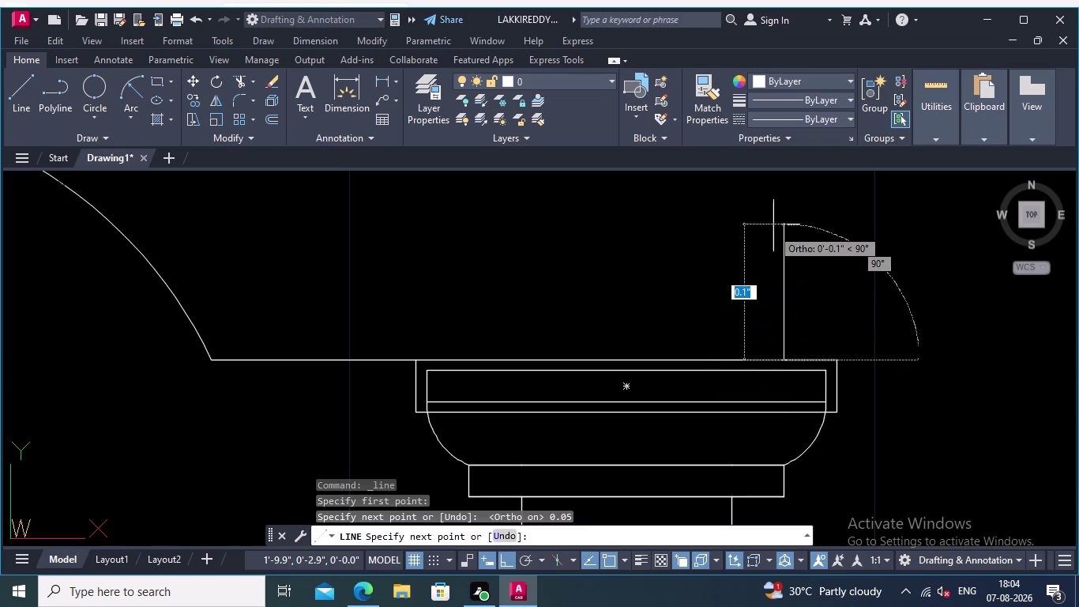
Continue the line 0.23 upward to form the right canopy post, then end it.
scroll(down, 3)
scroll(down, 3)
middle_drag(775, 214, 787, 276)
scroll(up, 3)
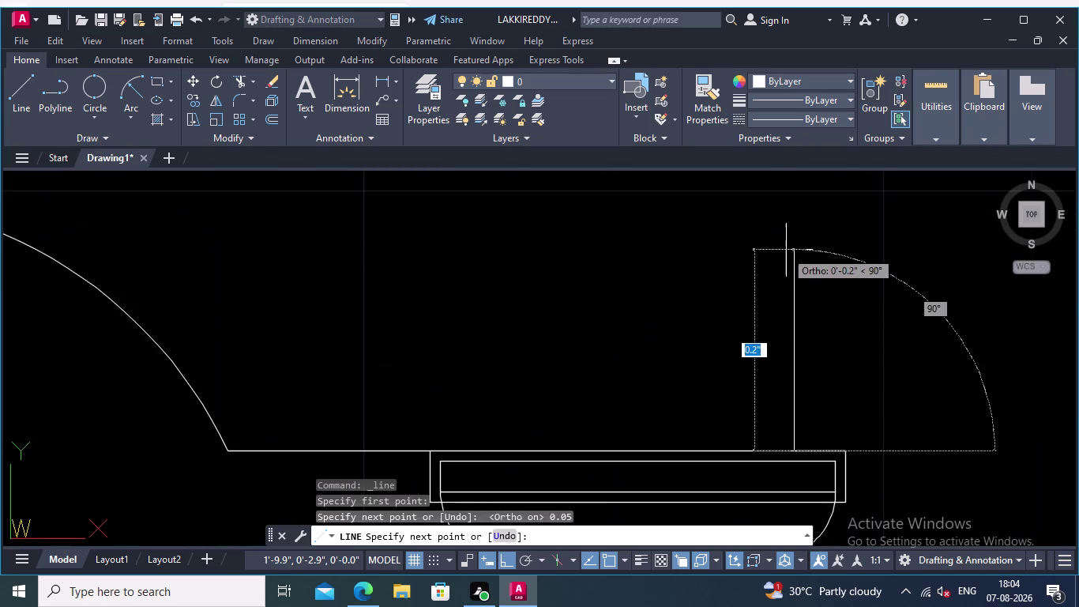
scroll(up, 3)
middle_drag(786, 250, 793, 124)
scroll(down, 3)
scroll(down, 3)
scroll(down, 3)
scroll(up, 3)
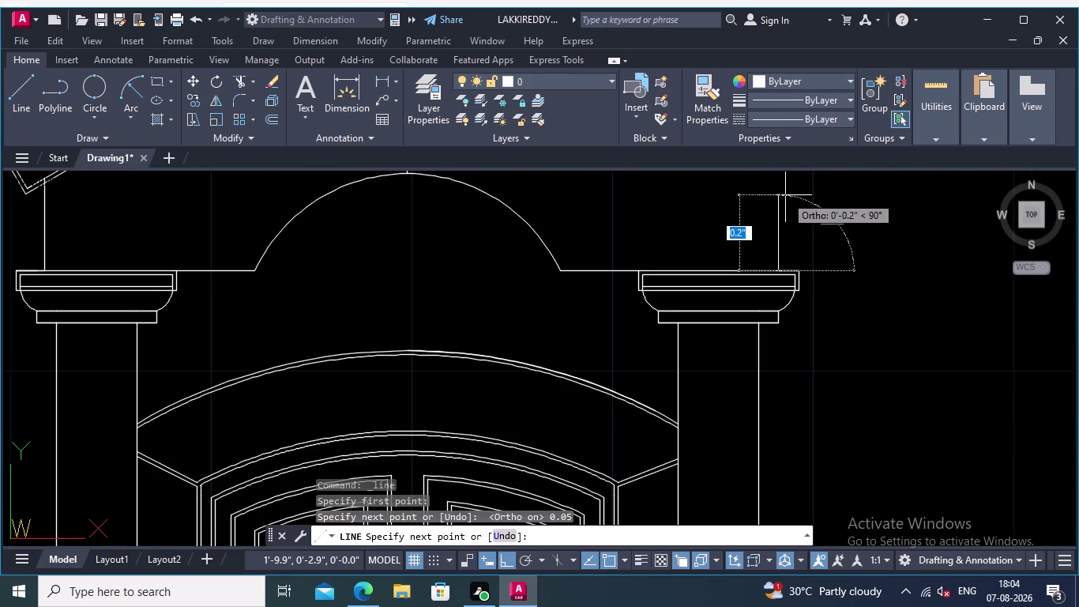
middle_drag(786, 196, 781, 253)
text(0.)
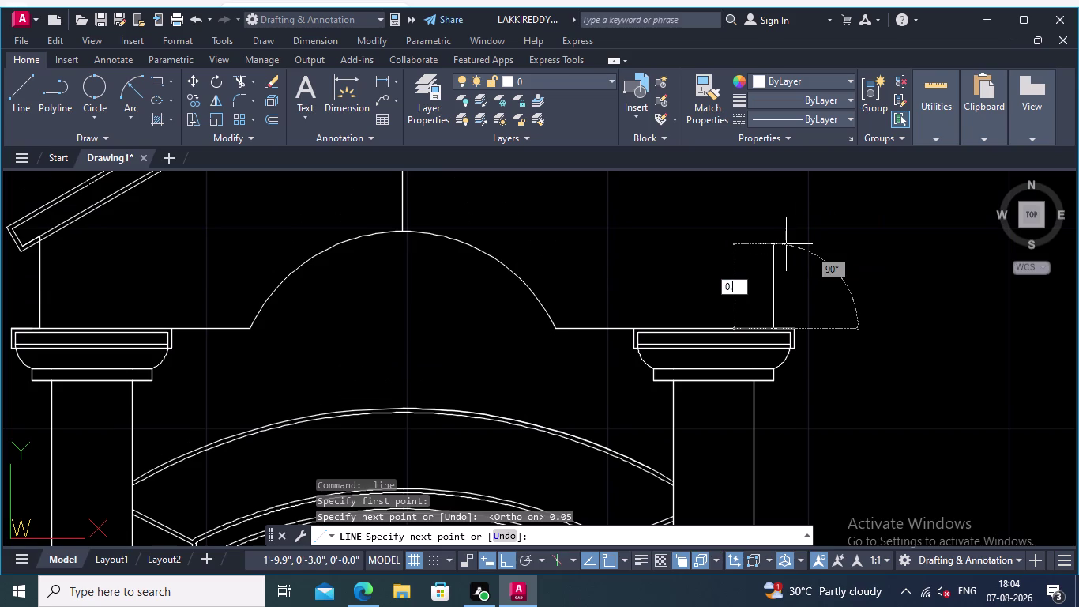
text(23)
key(Return)
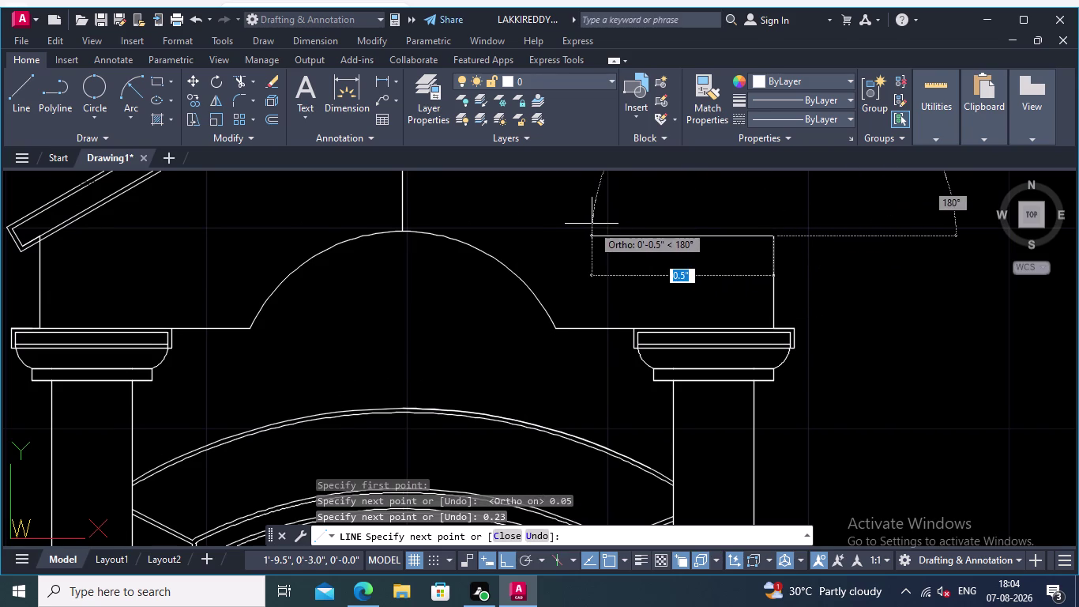
middle_drag(592, 224, 659, 224)
middle_drag(658, 221, 693, 332)
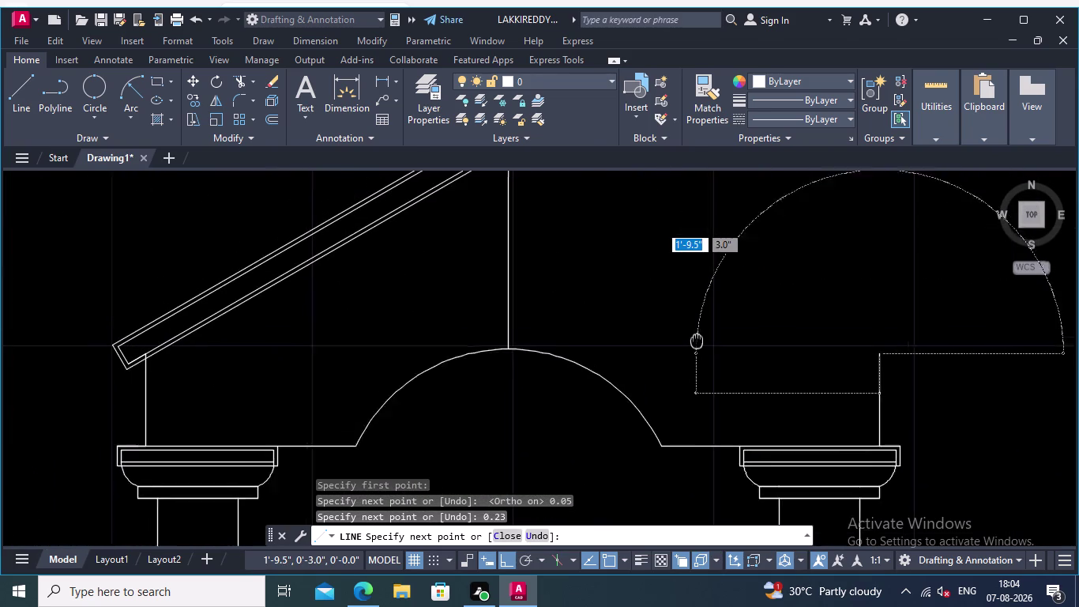
middle_drag(693, 331, 706, 370)
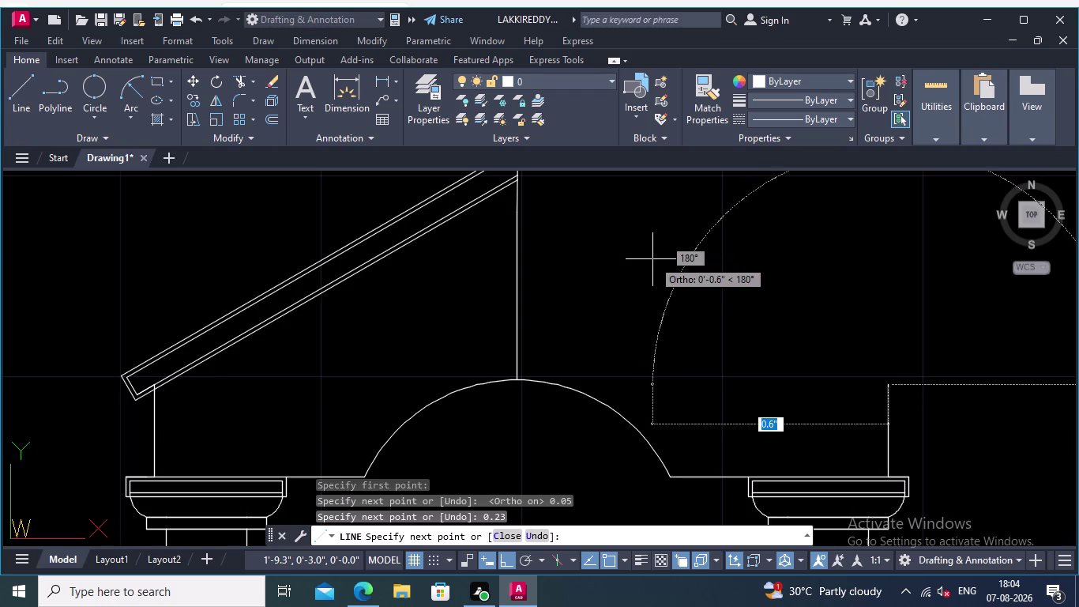
key(Return)
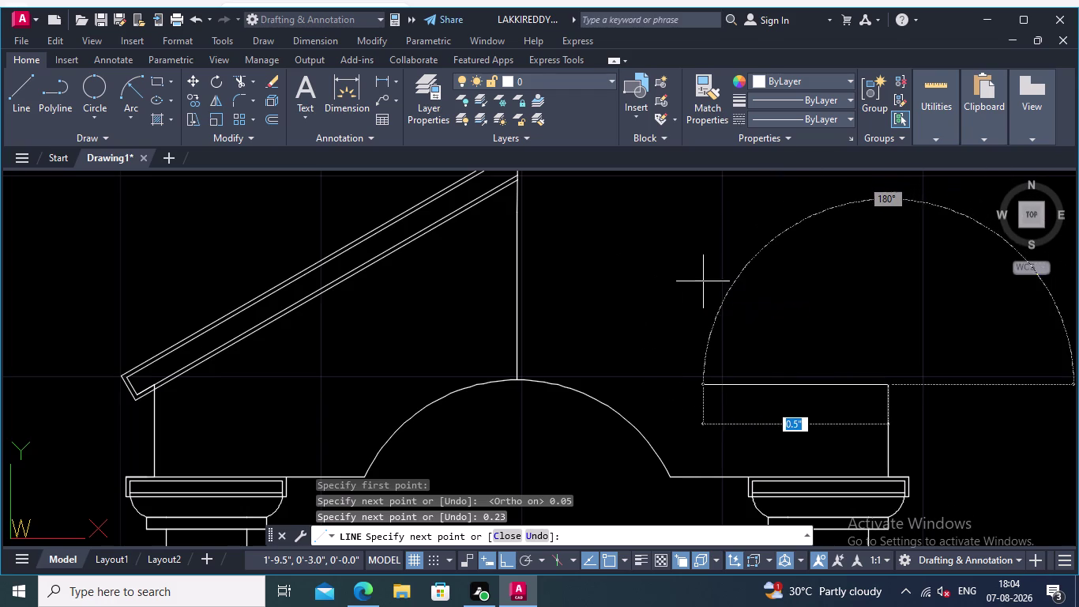
middle_drag(809, 306, 797, 347)
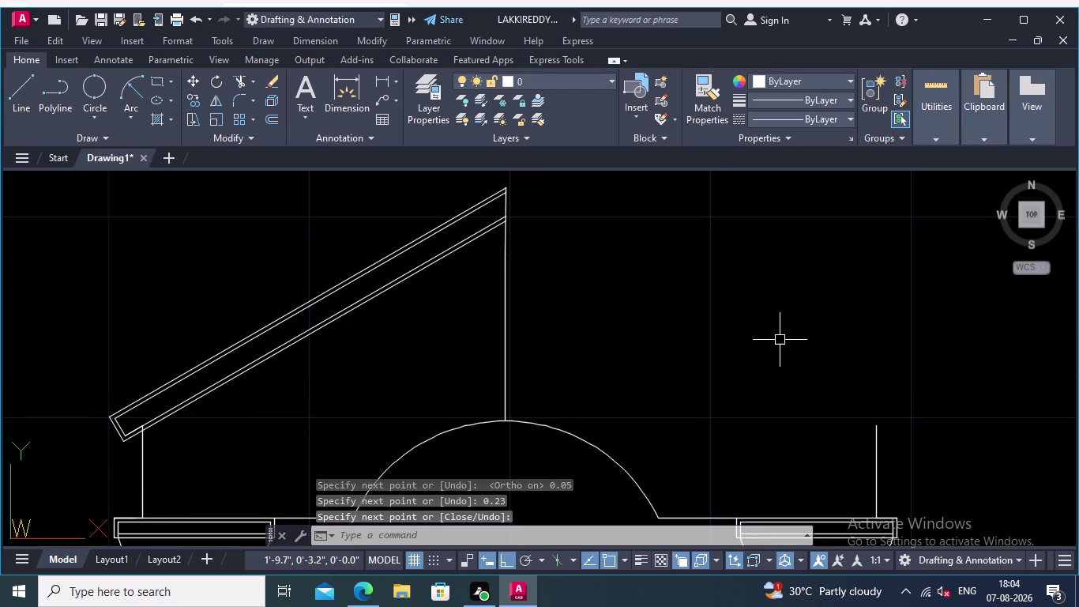
middle_drag(779, 334, 738, 289)
middle_drag(781, 347, 745, 319)
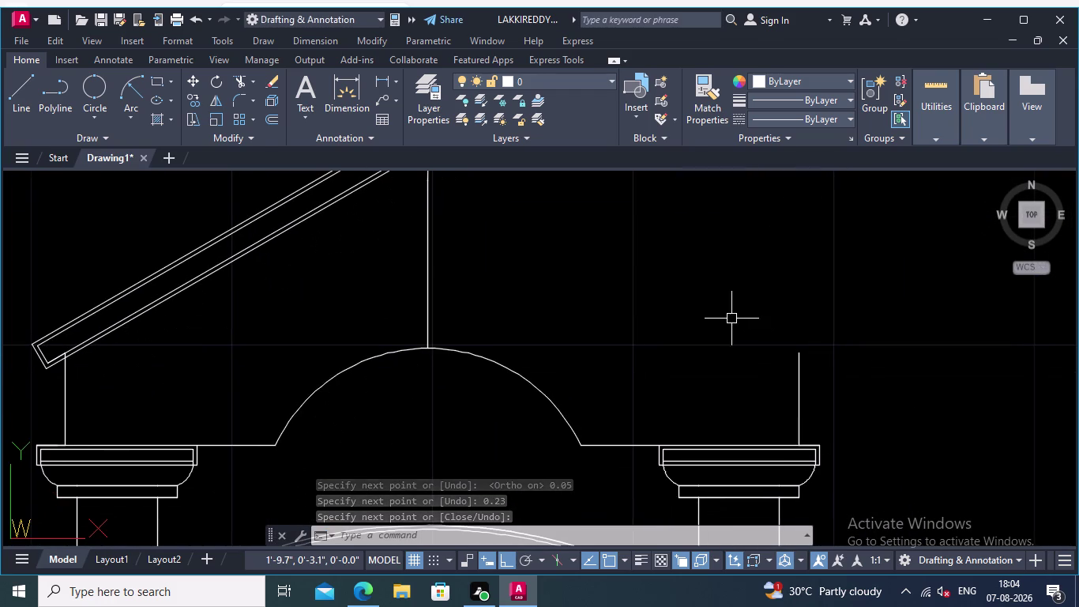
Draw a 0.05 stub sloping down at 330° from the right post top, Ortho off.
click(16, 84)
scroll(up, 3)
middle_drag(810, 334, 738, 263)
scroll(up, 3)
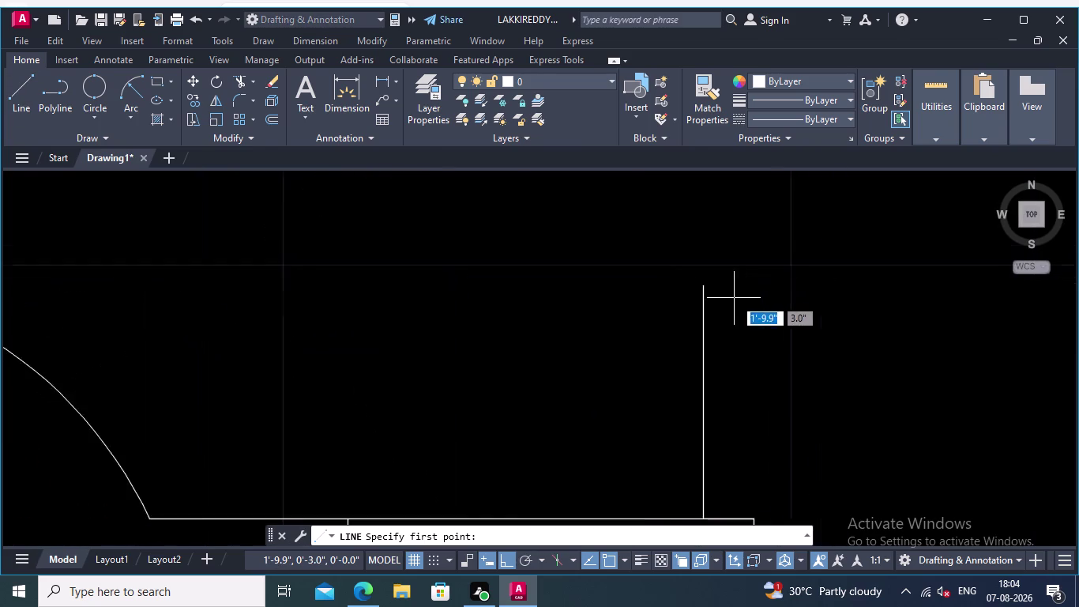
click(681, 277)
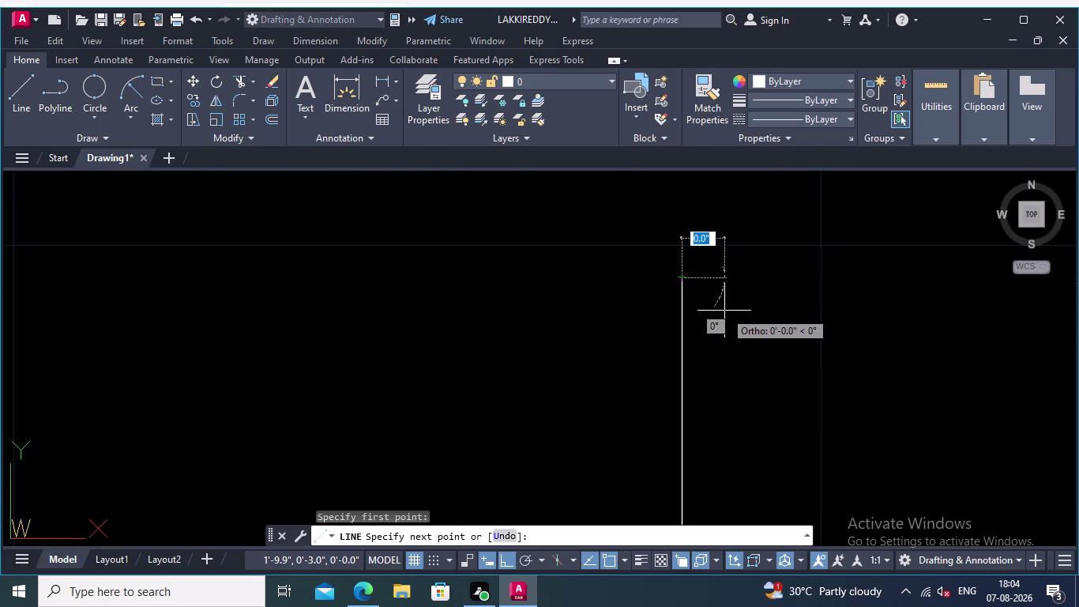
click(509, 559)
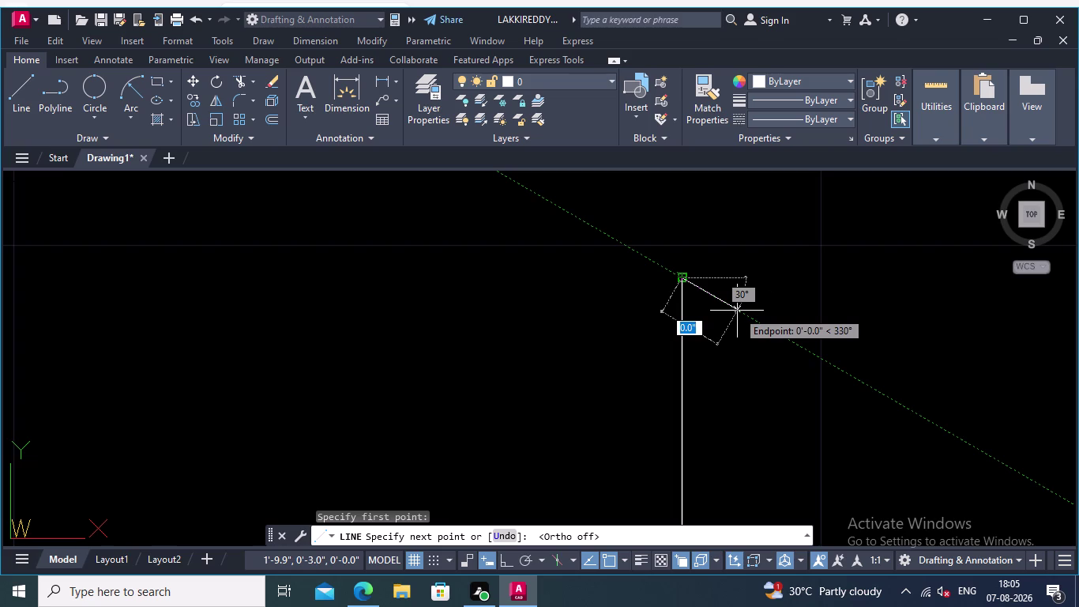
key(5)
key(BackSpace)
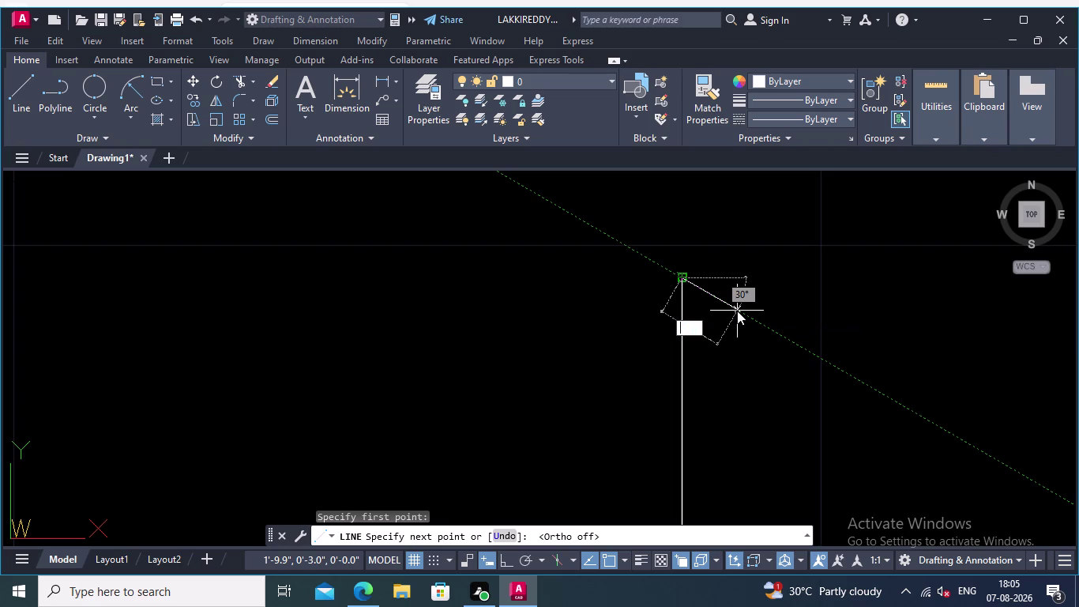
text(0.0)
text(5)
key(Return)
key(Return)
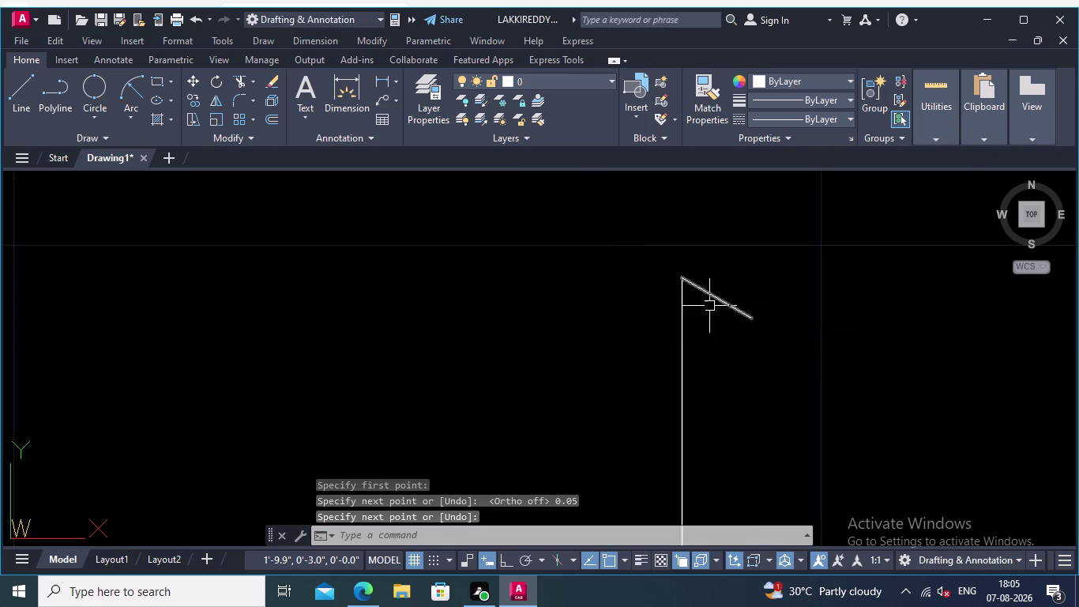
scroll(down, 3)
scroll(down, 3)
scroll(up, 3)
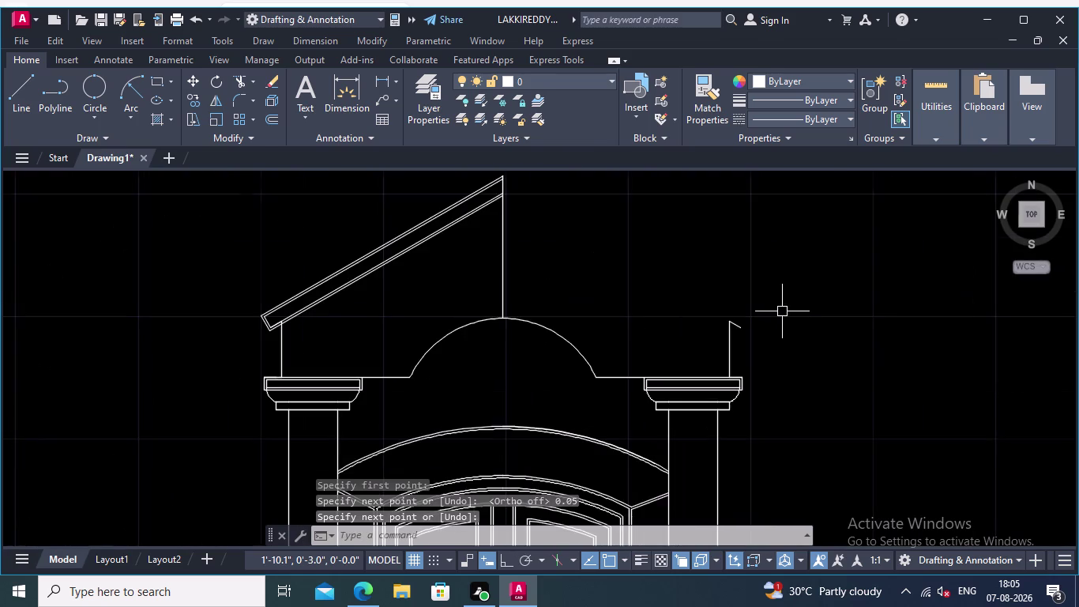
scroll(down, 3)
middle_drag(786, 308, 839, 299)
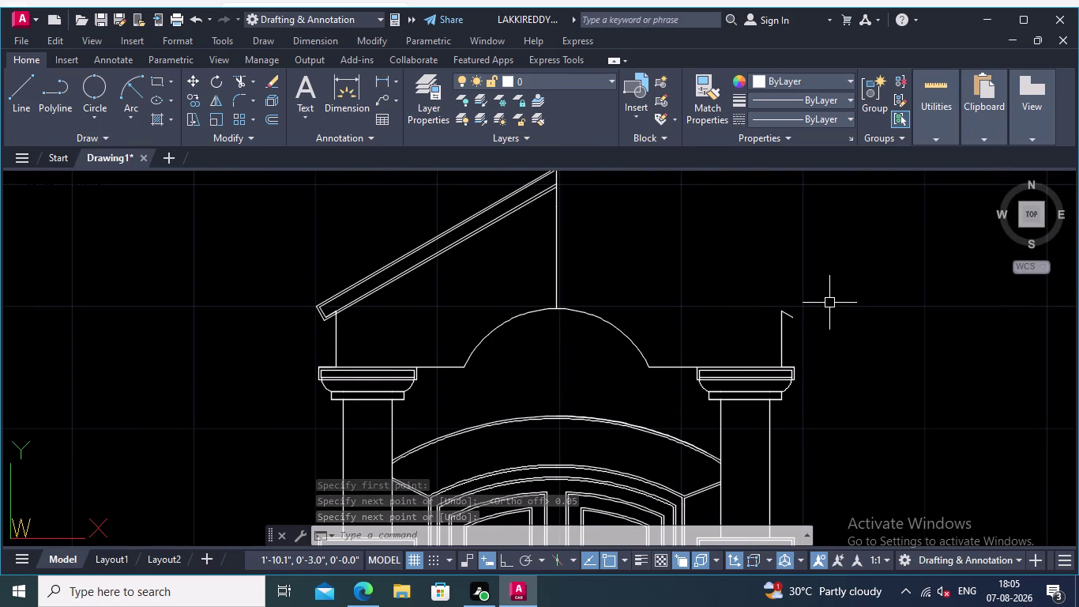
scroll(up, 3)
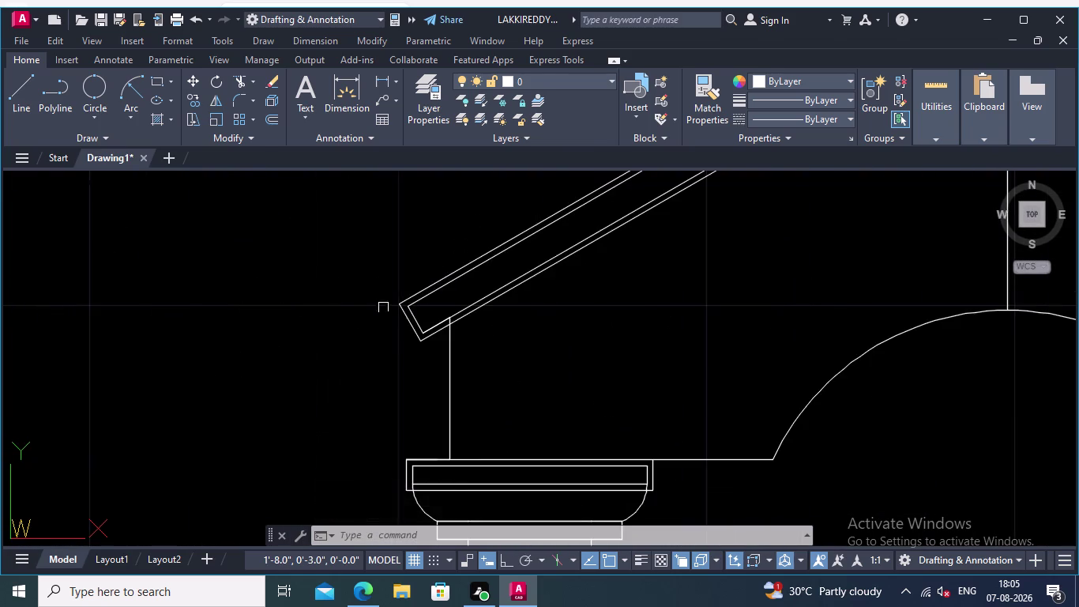
Trim the left post line inside the slab end using a fence.
scroll(up, 3)
scroll(down, 3)
scroll(up, 3)
scroll(up, 3)
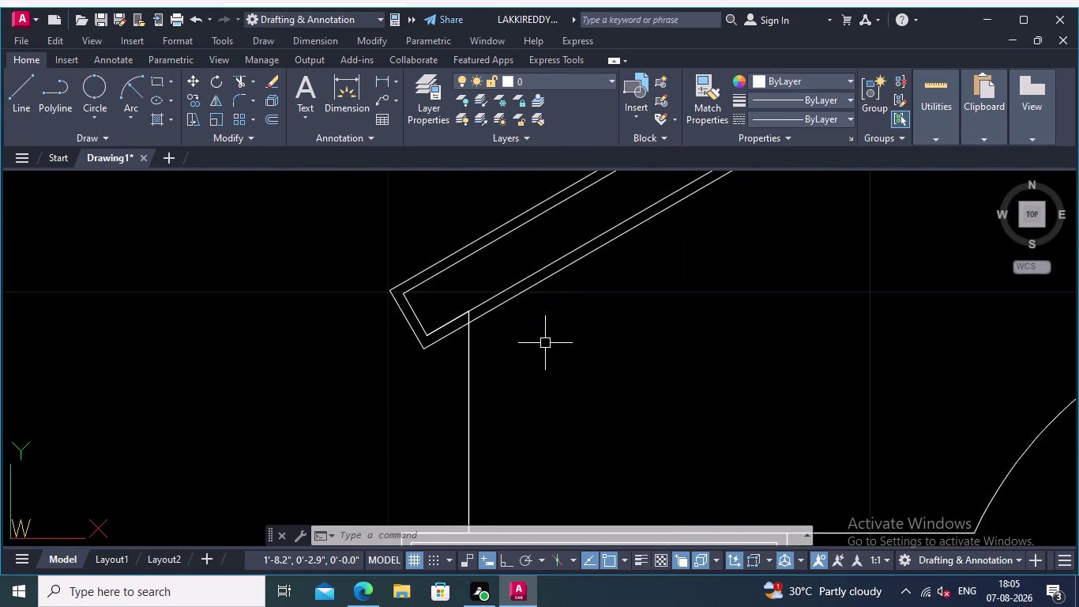
scroll(up, 3)
middle_drag(541, 346, 564, 366)
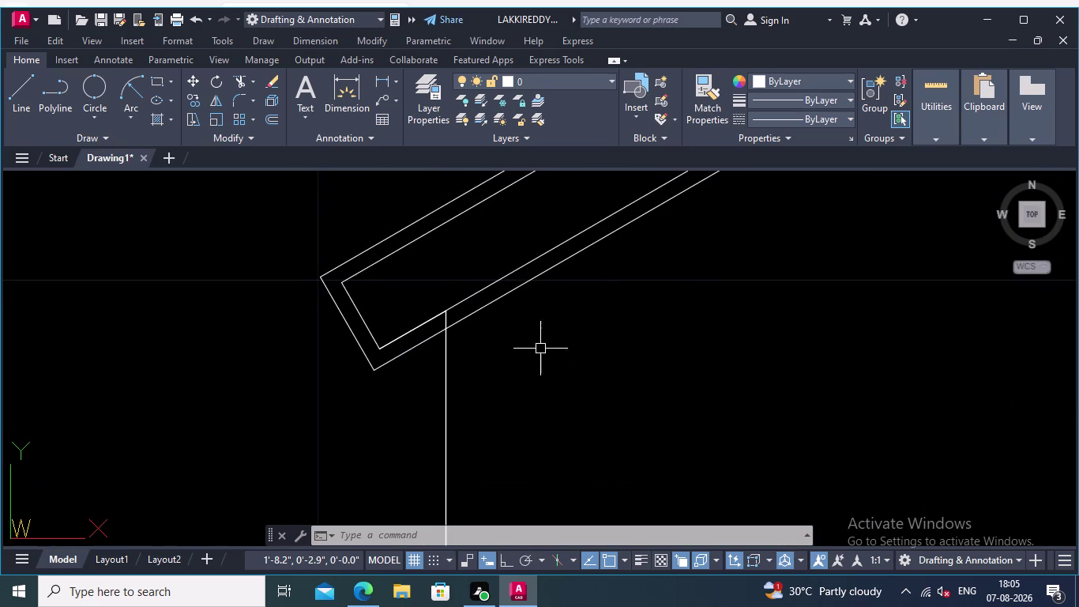
click(235, 74)
scroll(up, 3)
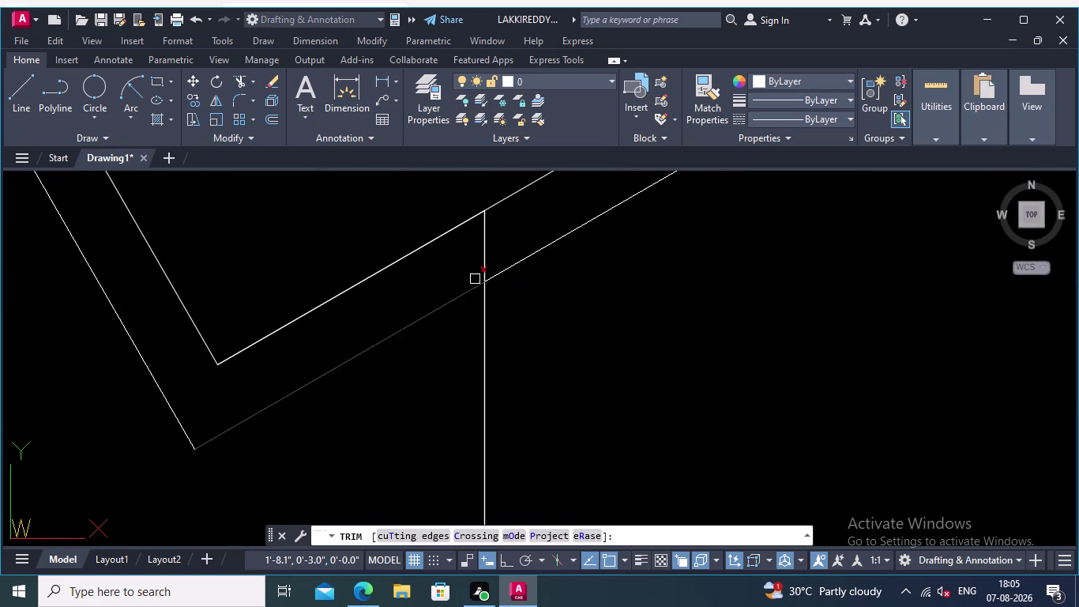
click(500, 241)
click(453, 258)
scroll(down, 3)
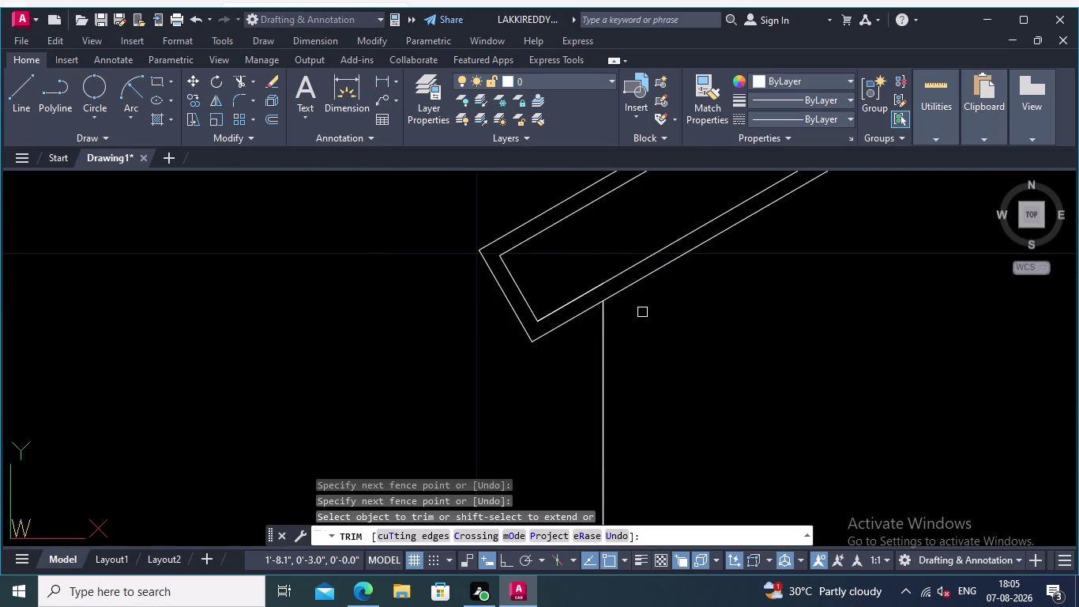
middle_drag(643, 312, 421, 343)
scroll(down, 3)
middle_drag(543, 329, 341, 388)
middle_drag(660, 324, 529, 345)
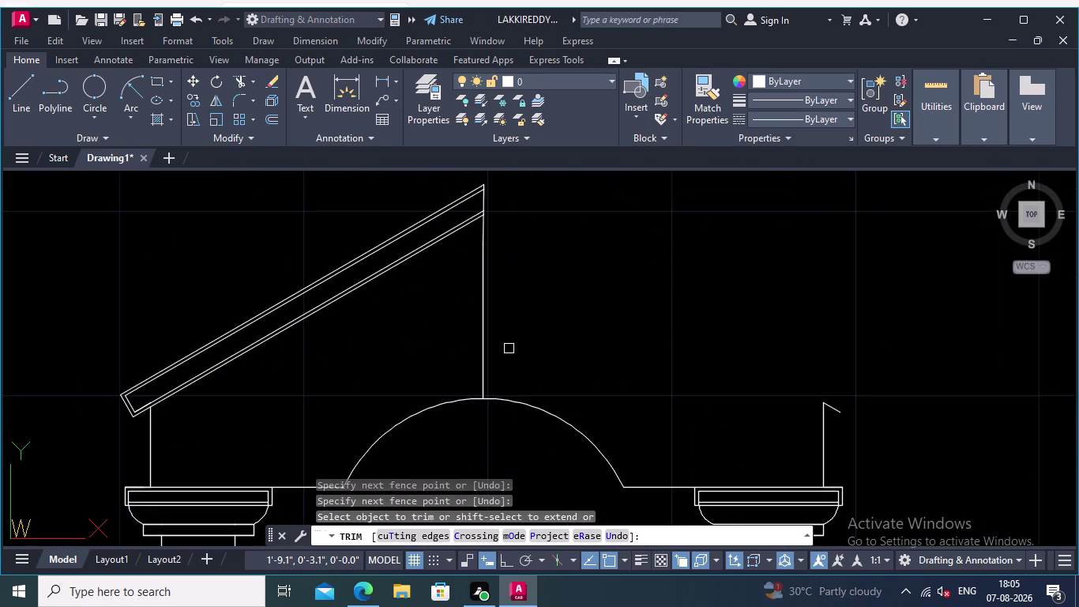
From the right stub, draw a 0.05 slab end, then the outer slope to the apex.
click(18, 79)
middle_drag(852, 347, 806, 333)
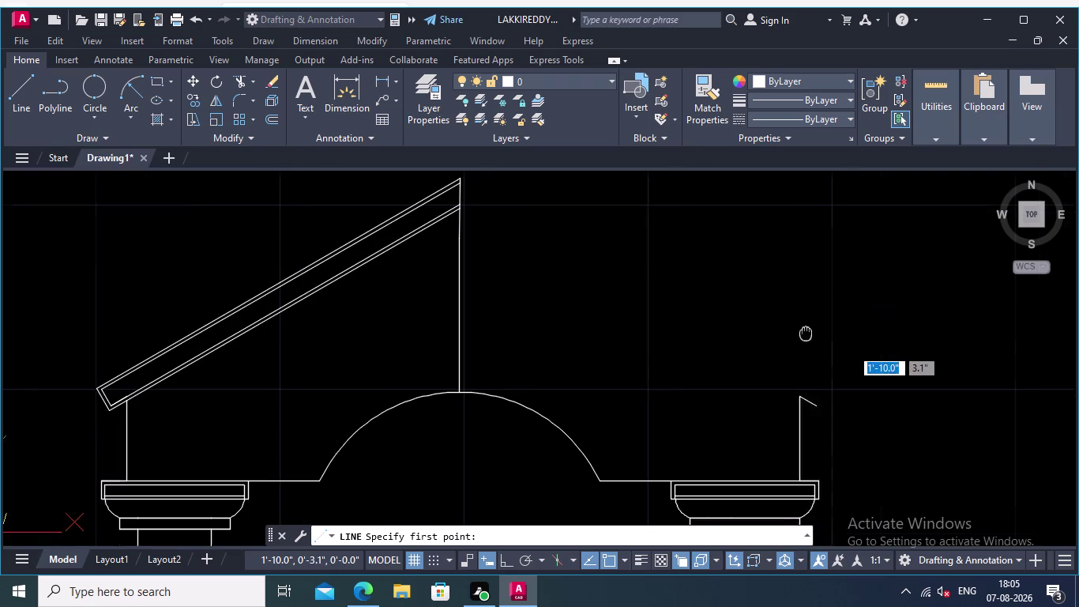
middle_drag(806, 334, 688, 299)
scroll(up, 3)
scroll(up, 3)
click(678, 388)
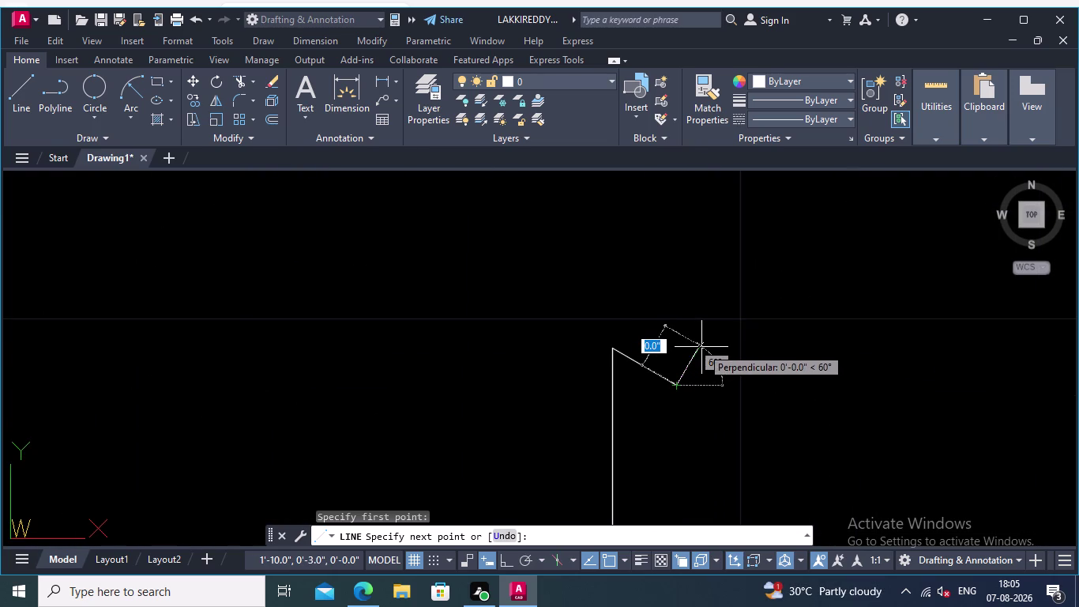
text(0.05)
key(Return)
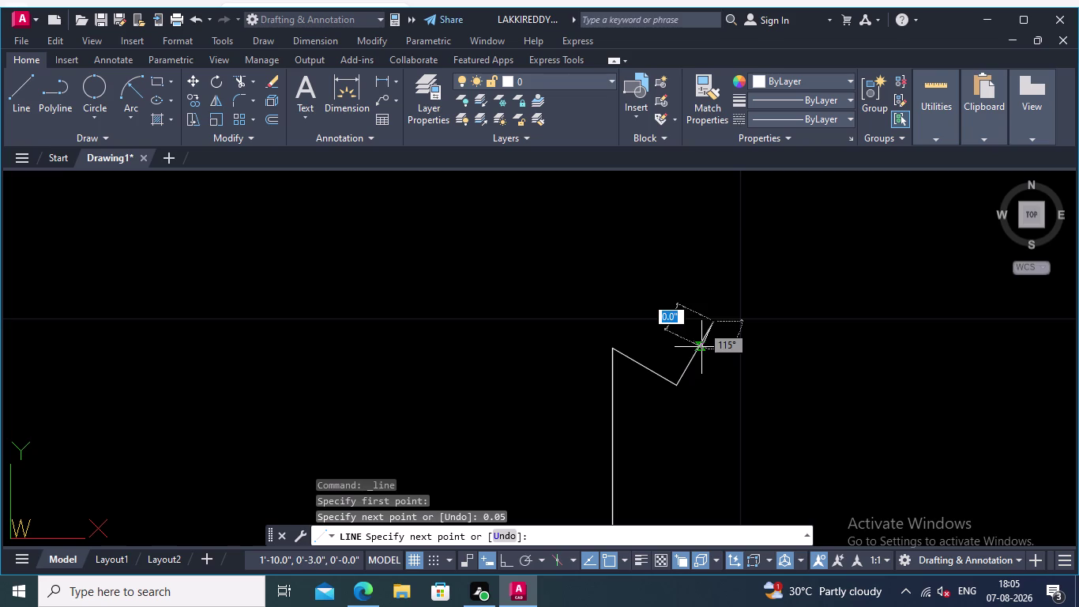
middle_drag(610, 273, 702, 354)
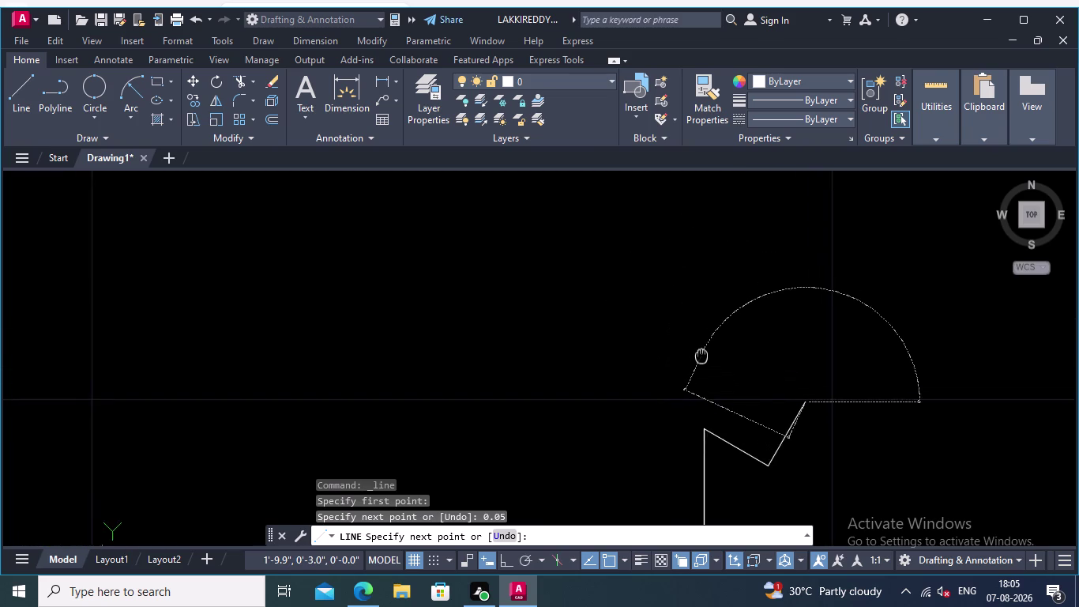
middle_drag(702, 354, 726, 373)
scroll(down, 3)
middle_drag(720, 357, 795, 389)
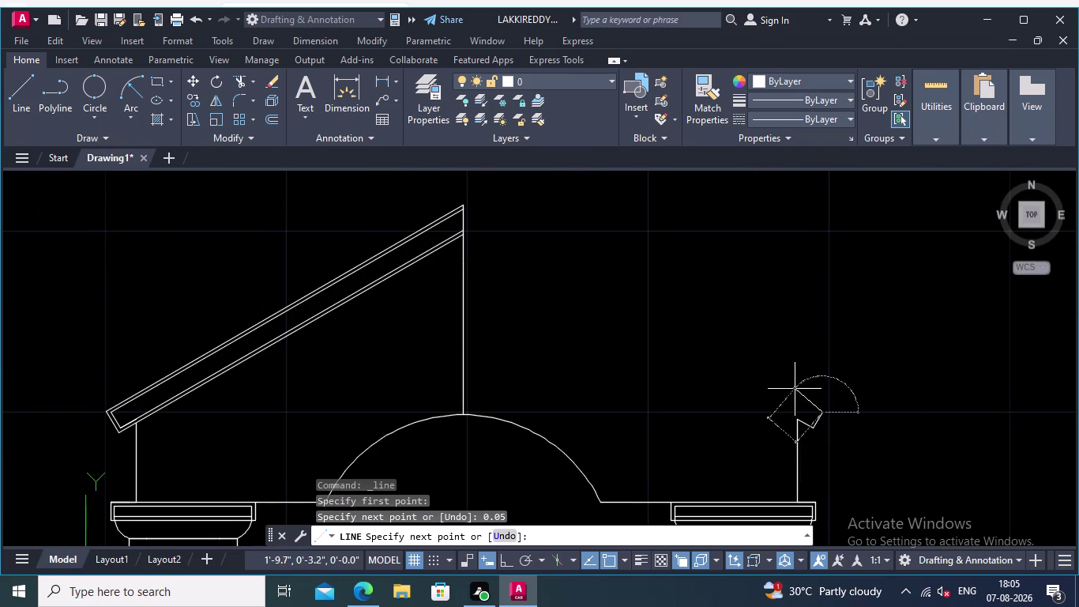
middle_drag(506, 211, 547, 227)
scroll(up, 3)
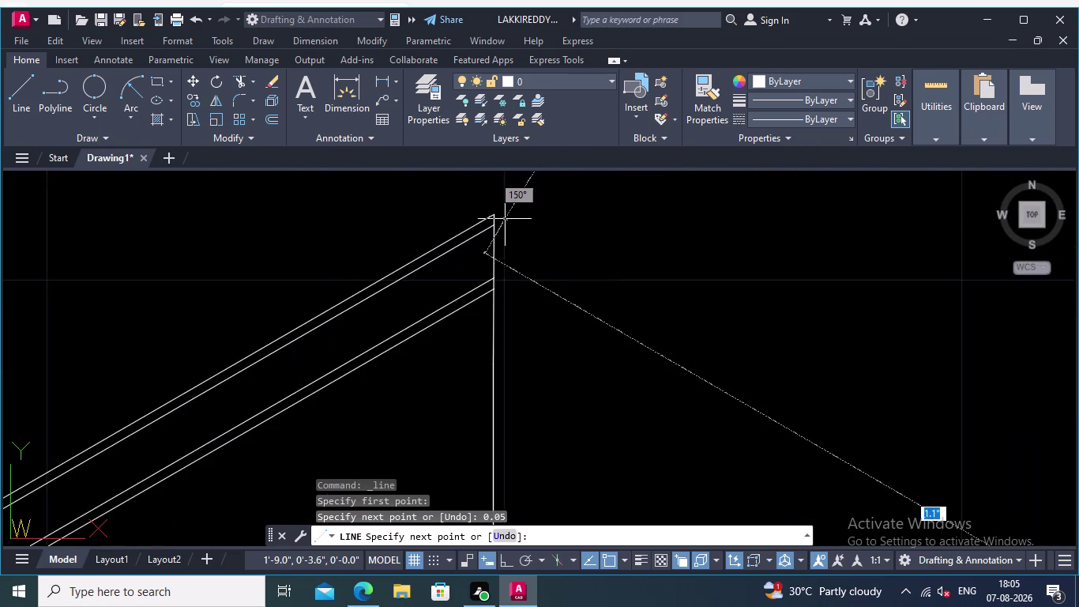
scroll(up, 3)
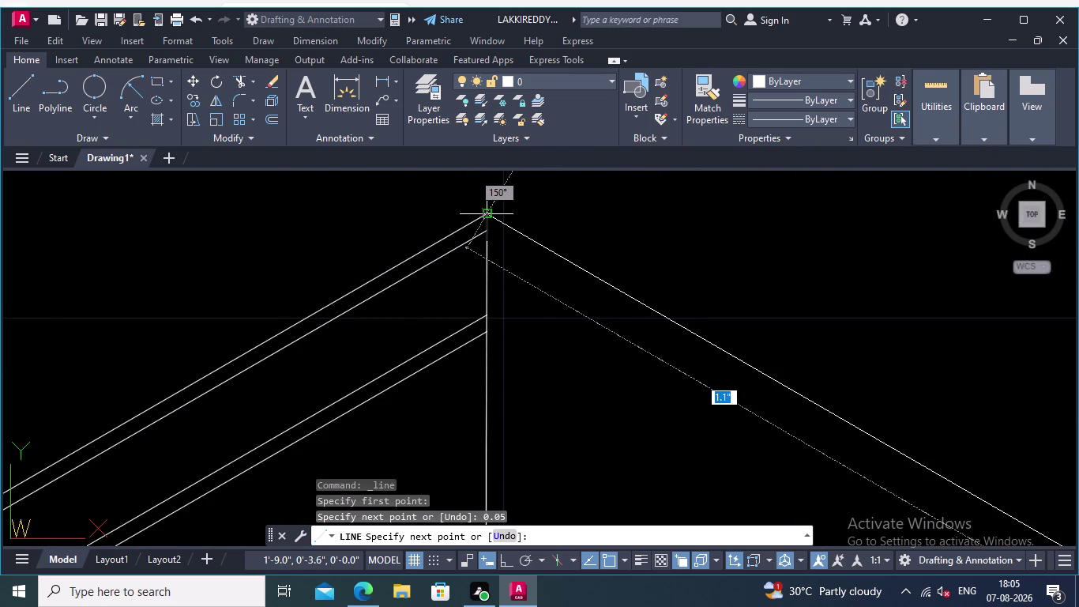
click(490, 213)
key(Return)
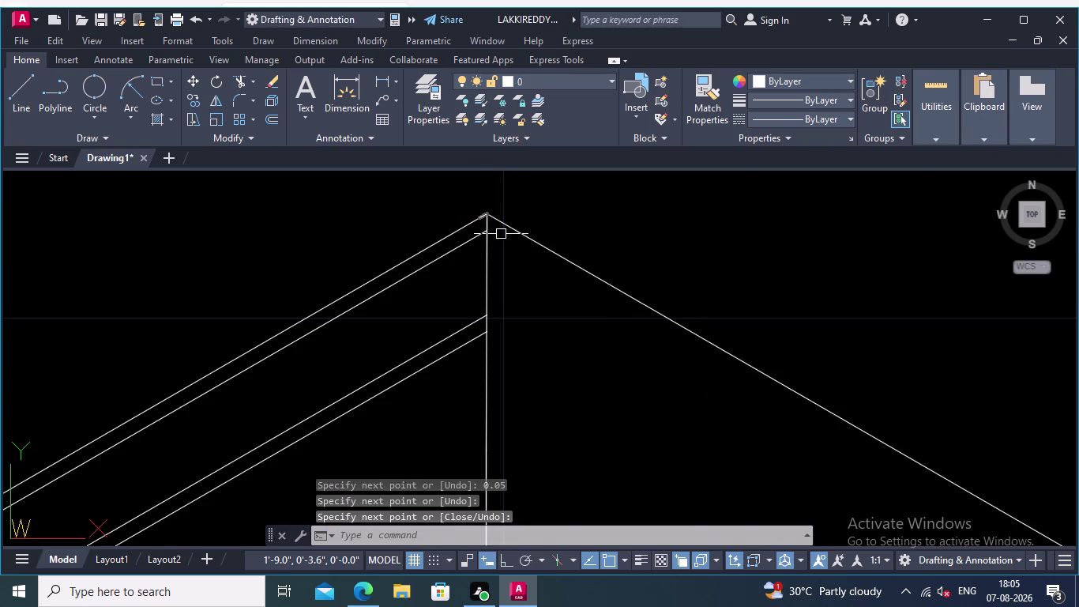
scroll(down, 3)
middle_drag(767, 309, 759, 266)
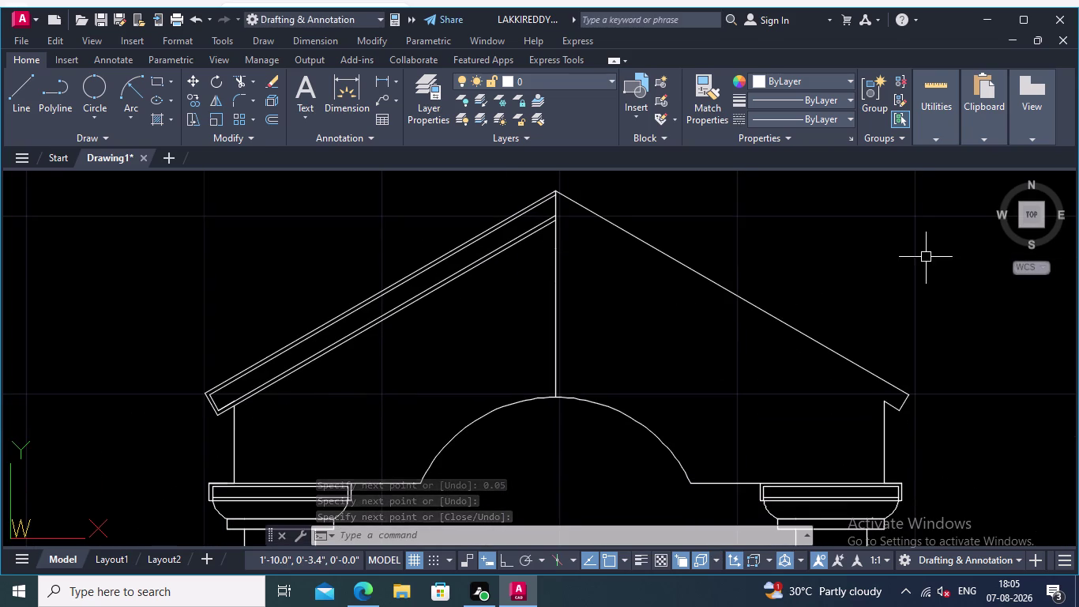
Repeat LINE and start a new line at the right post top.
right_click(902, 254)
click(948, 262)
scroll(up, 3)
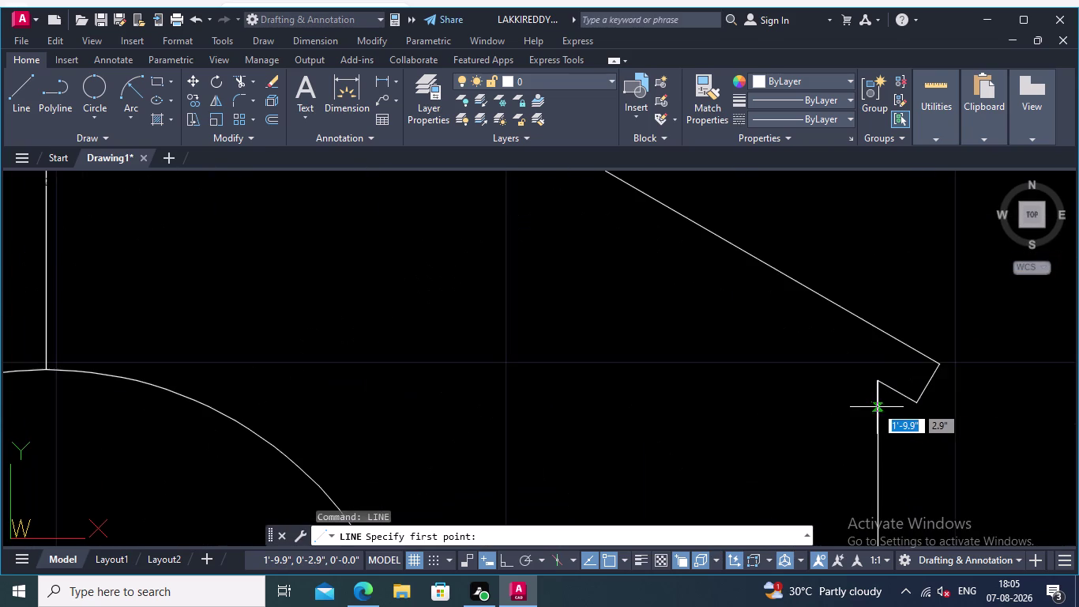
click(877, 384)
middle_drag(760, 354, 883, 439)
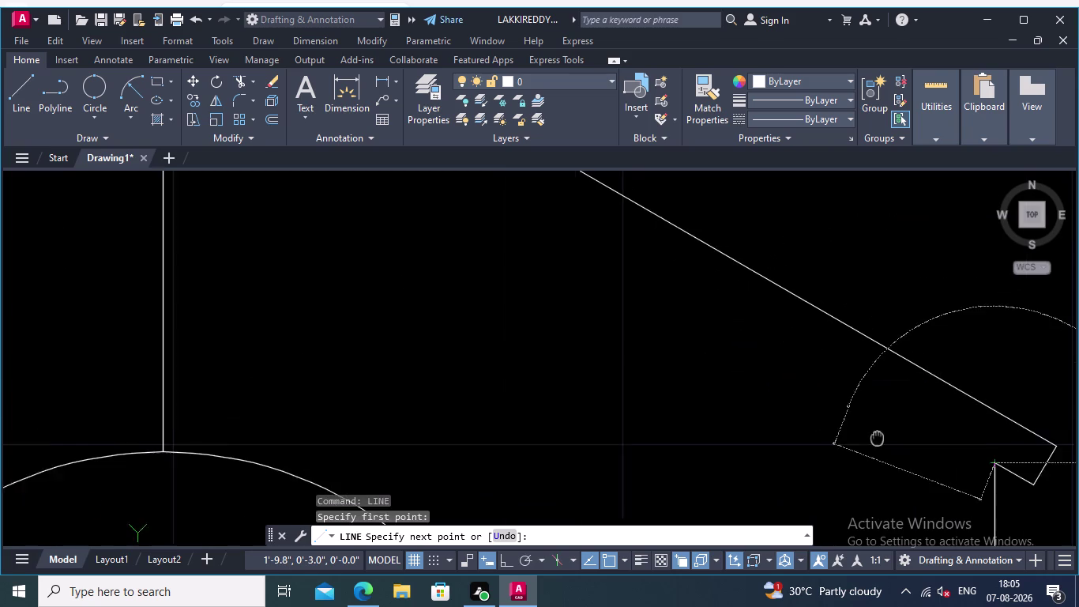
middle_drag(883, 439, 886, 439)
scroll(down, 3)
middle_drag(599, 282, 803, 428)
scroll(up, 3)
middle_drag(644, 317, 883, 482)
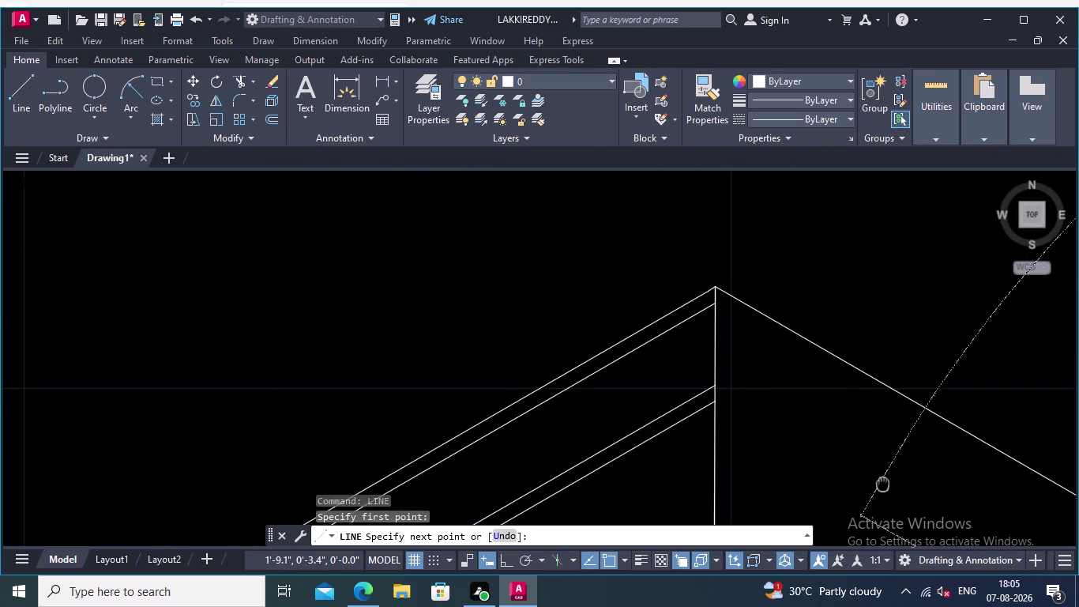
middle_drag(883, 482, 878, 481)
End the lower sloping line on the central vertical line, joining the right stub.
scroll(up, 3)
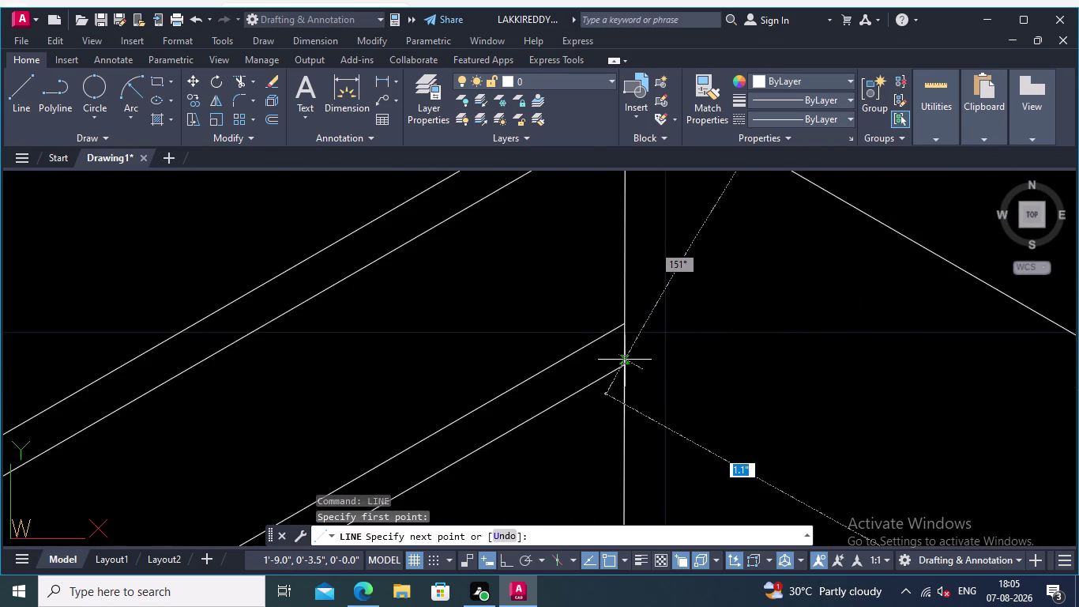
click(625, 364)
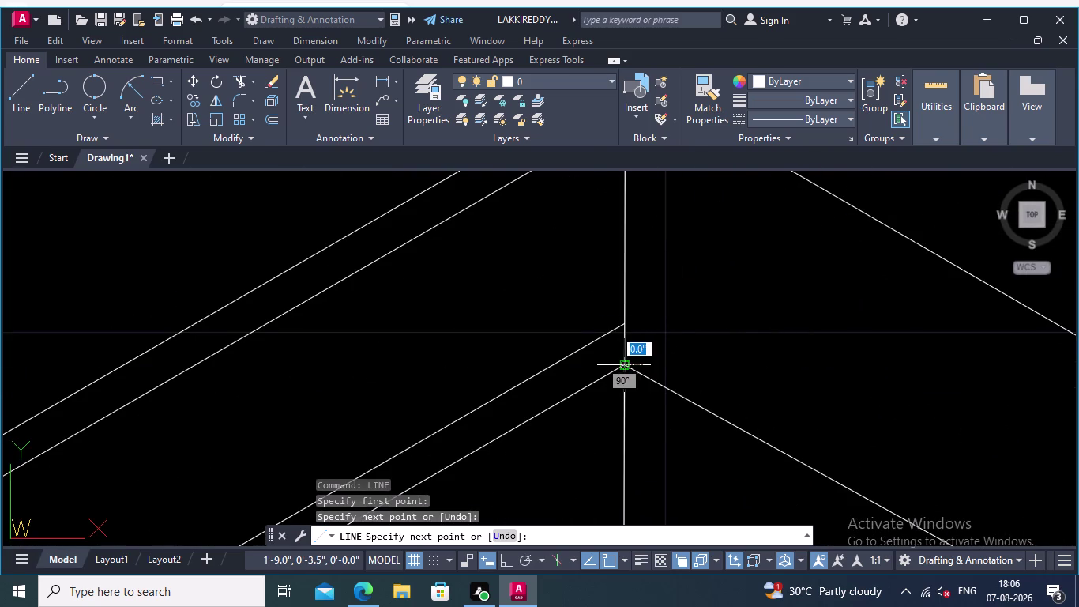
key(Return)
scroll(down, 3)
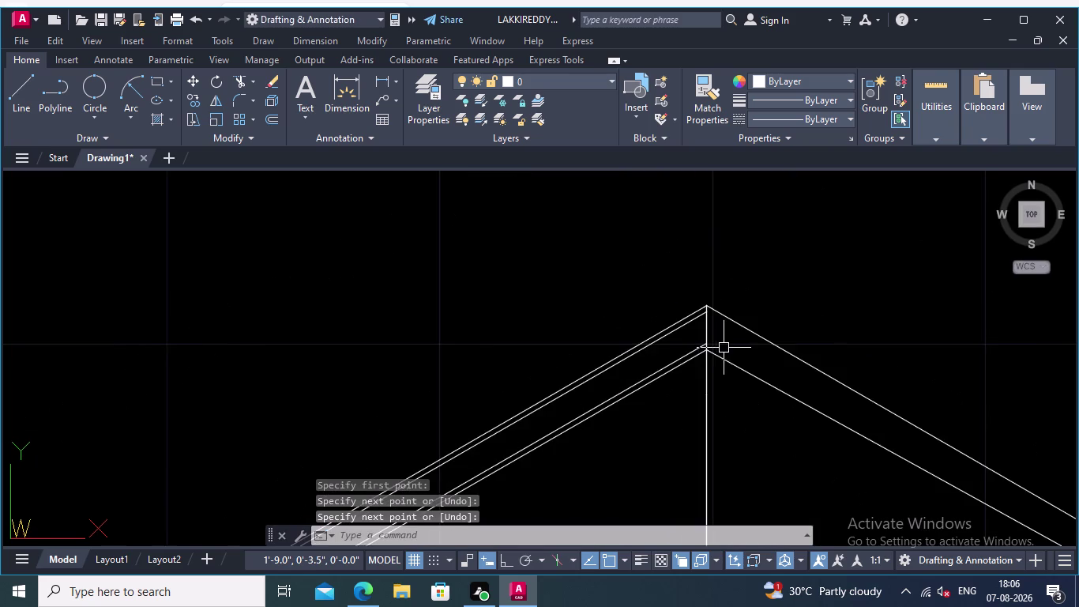
scroll(up, 3)
middle_drag(712, 341, 620, 293)
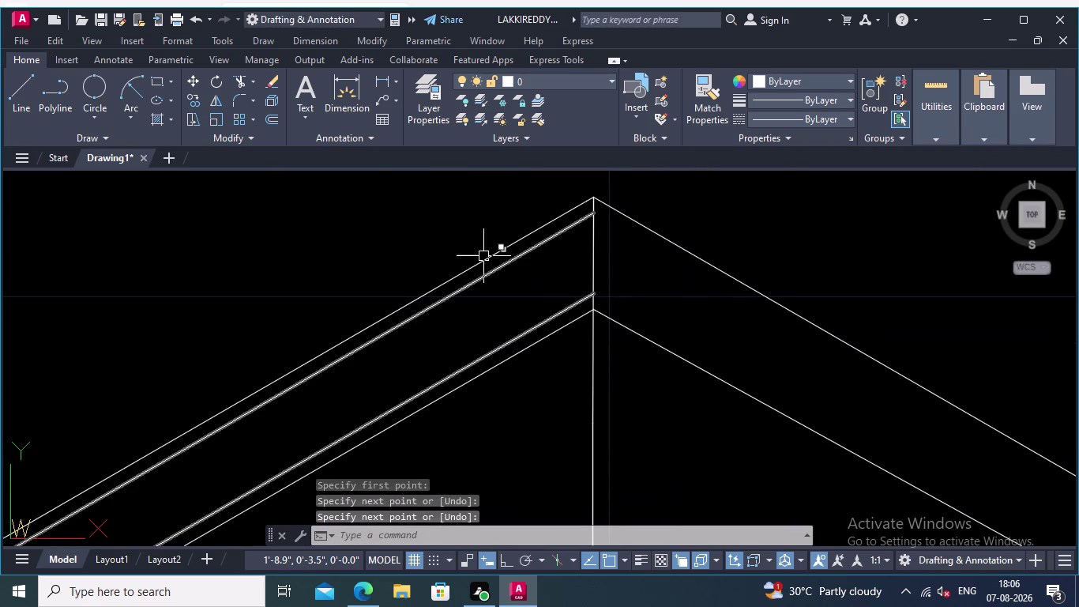
click(273, 118)
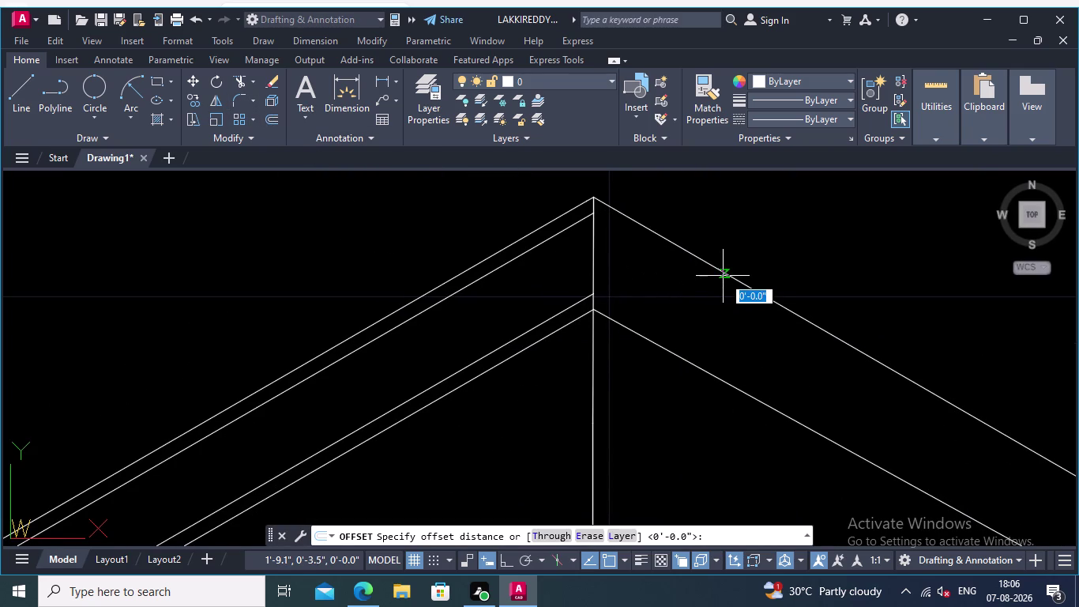
Offset the first canopy roof line inward by 0.01.
click(726, 272)
text(0.)
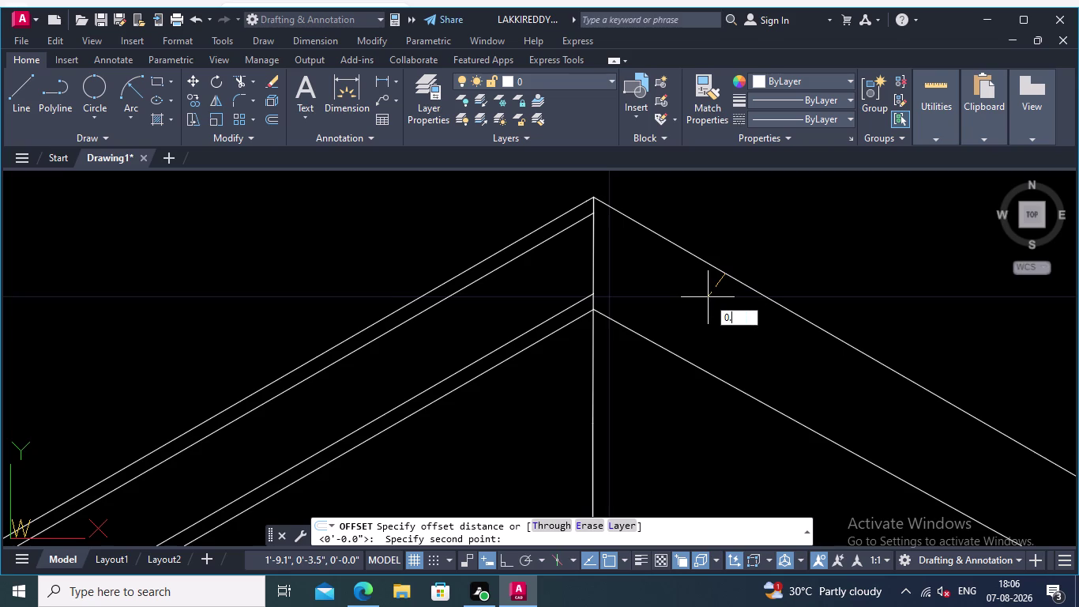
text(01)
key(Return)
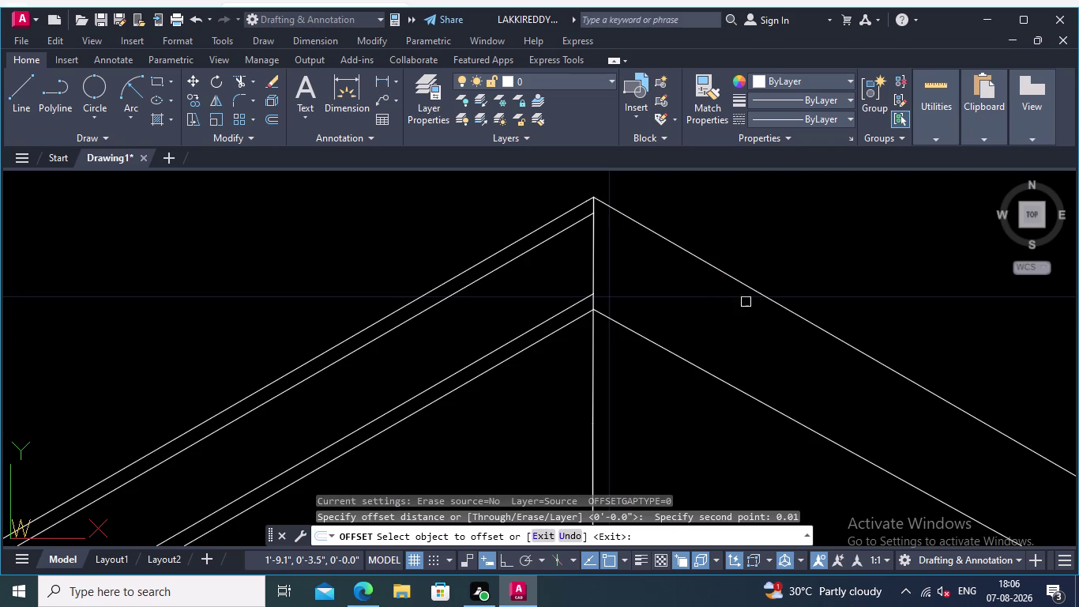
click(760, 293)
click(755, 313)
Offset the right roof line 0.01 below itself and review the canopy.
middle_drag(751, 330, 746, 306)
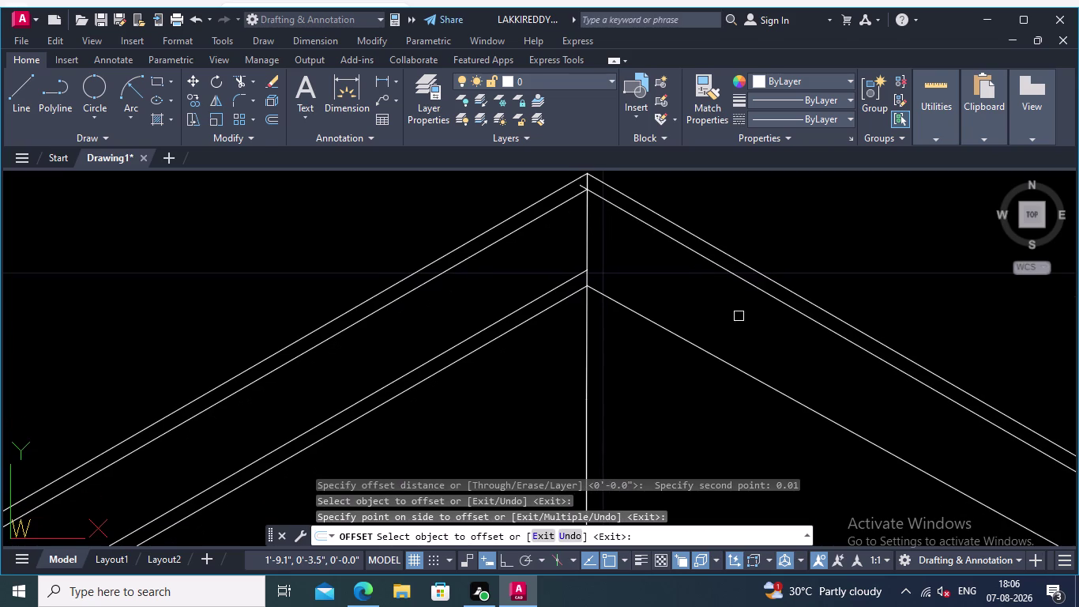
click(728, 363)
click(740, 348)
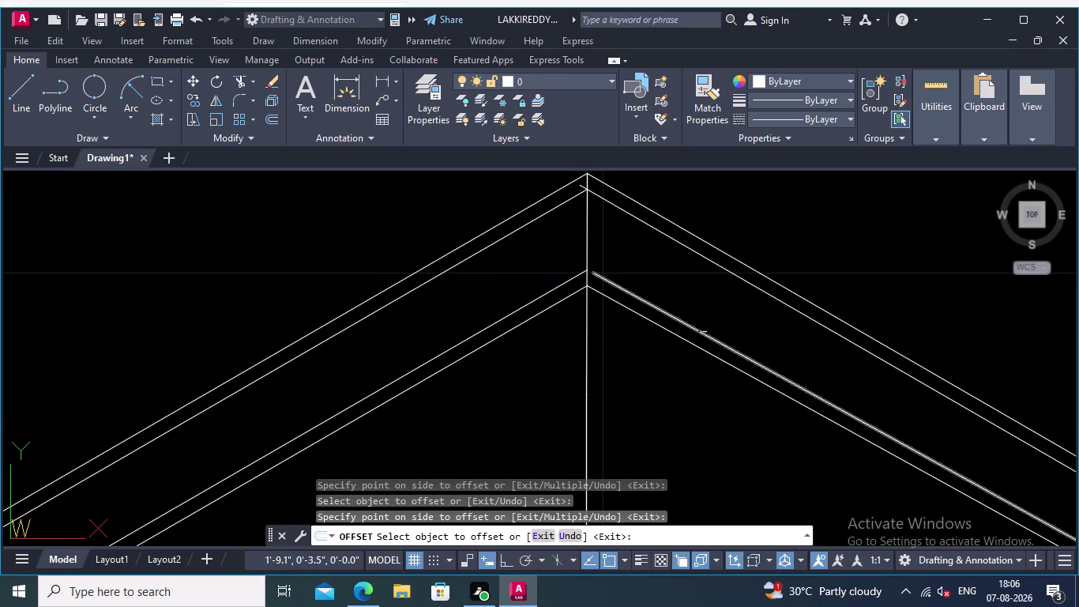
middle_drag(720, 323, 641, 245)
scroll(down, 3)
middle_drag(772, 382, 499, 234)
scroll(up, 3)
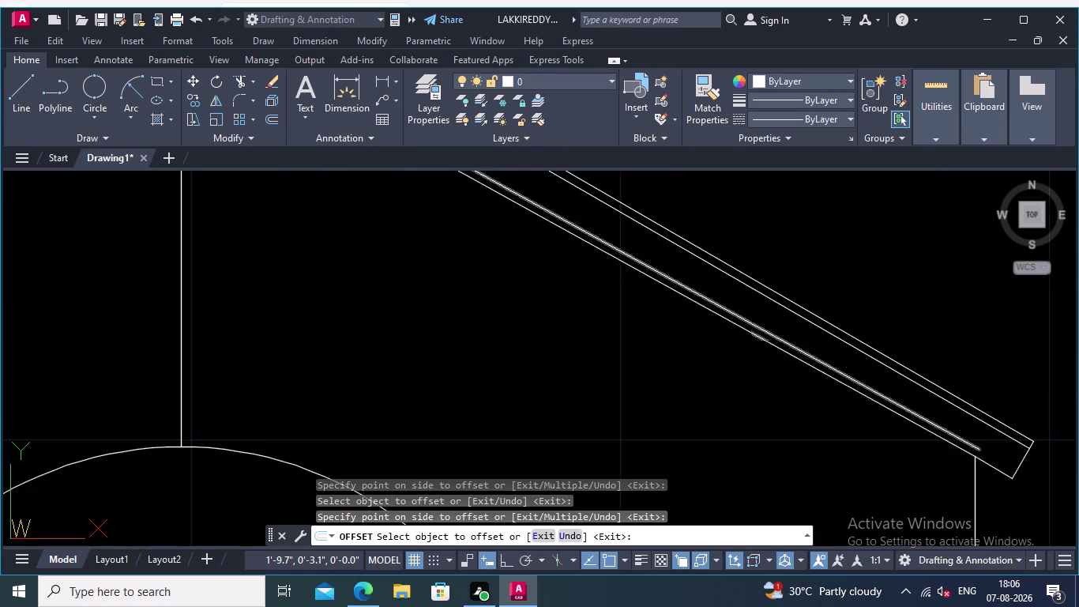
middle_drag(756, 338, 452, 235)
scroll(up, 3)
middle_drag(683, 334, 721, 384)
scroll(down, 3)
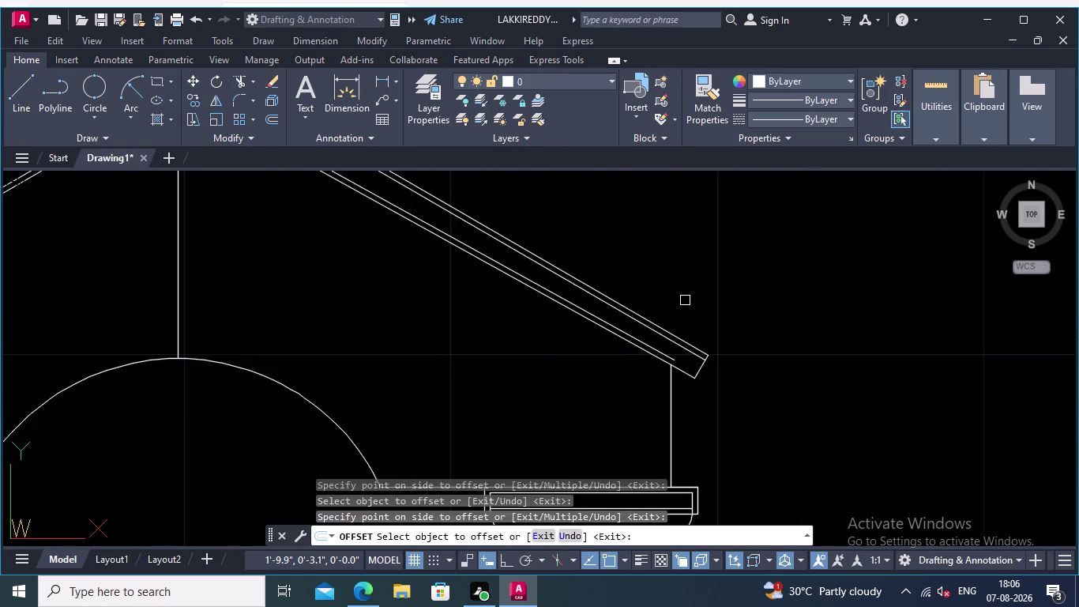
scroll(down, 3)
middle_drag(702, 284, 771, 300)
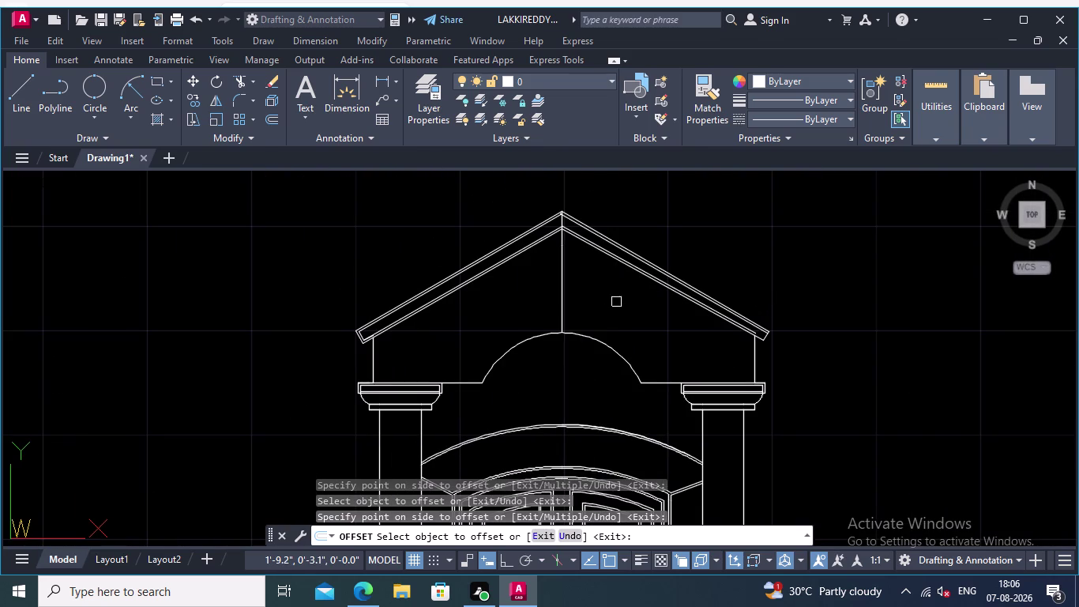
scroll(down, 3)
scroll(up, 3)
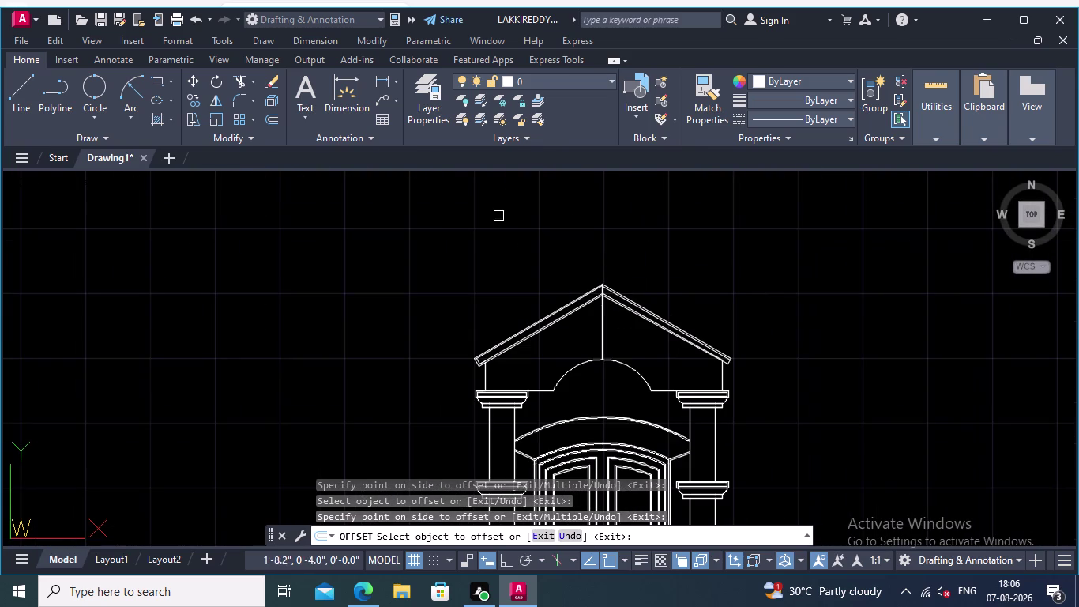
scroll(up, 3)
Trim the overshooting doubled canopy line ends at the apex.
click(241, 75)
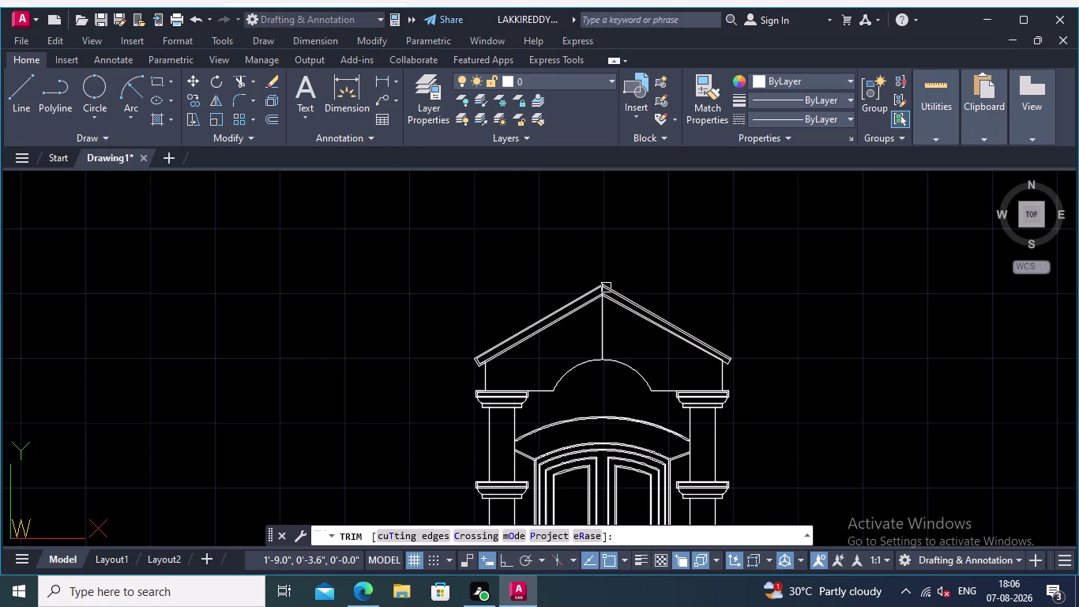
scroll(up, 3)
middle_drag(669, 235, 768, 260)
scroll(up, 3)
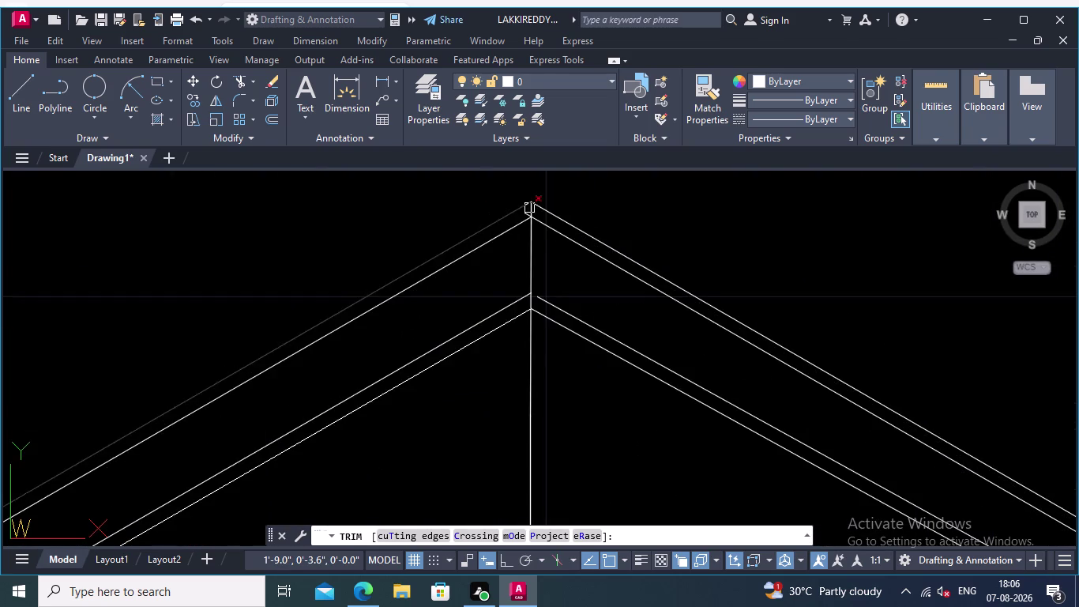
scroll(up, 3)
scroll(up, 3)
click(457, 266)
scroll(down, 3)
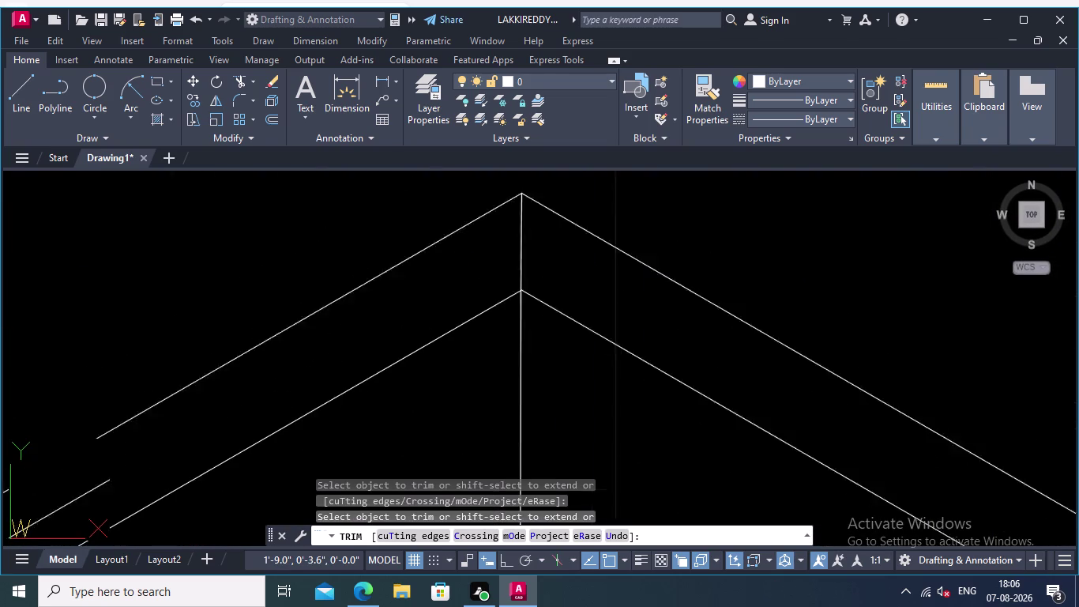
scroll(down, 3)
middle_drag(757, 251, 701, 241)
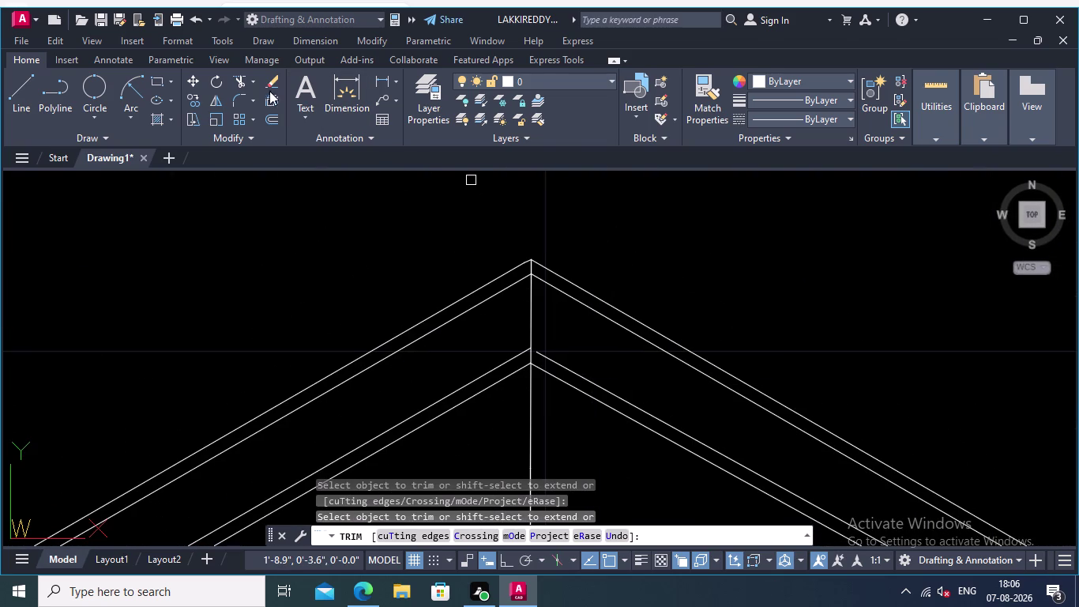
Switch to EXTEND and extend the roof lines to the apex and right eave end.
click(250, 81)
click(260, 134)
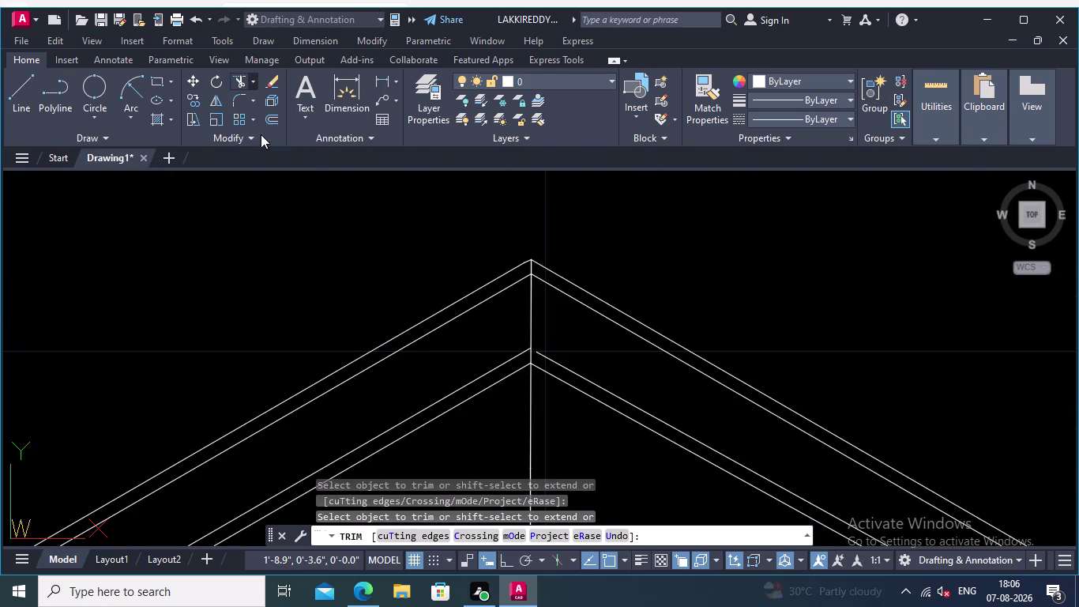
scroll(up, 3)
click(561, 366)
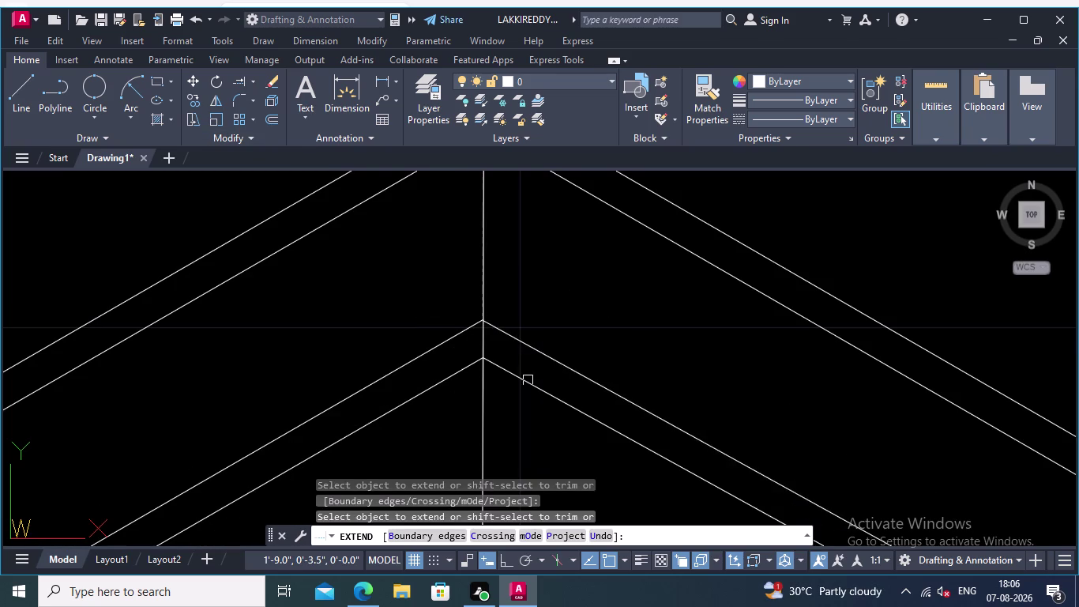
scroll(down, 3)
middle_drag(597, 359, 467, 253)
scroll(down, 3)
middle_drag(667, 428, 417, 226)
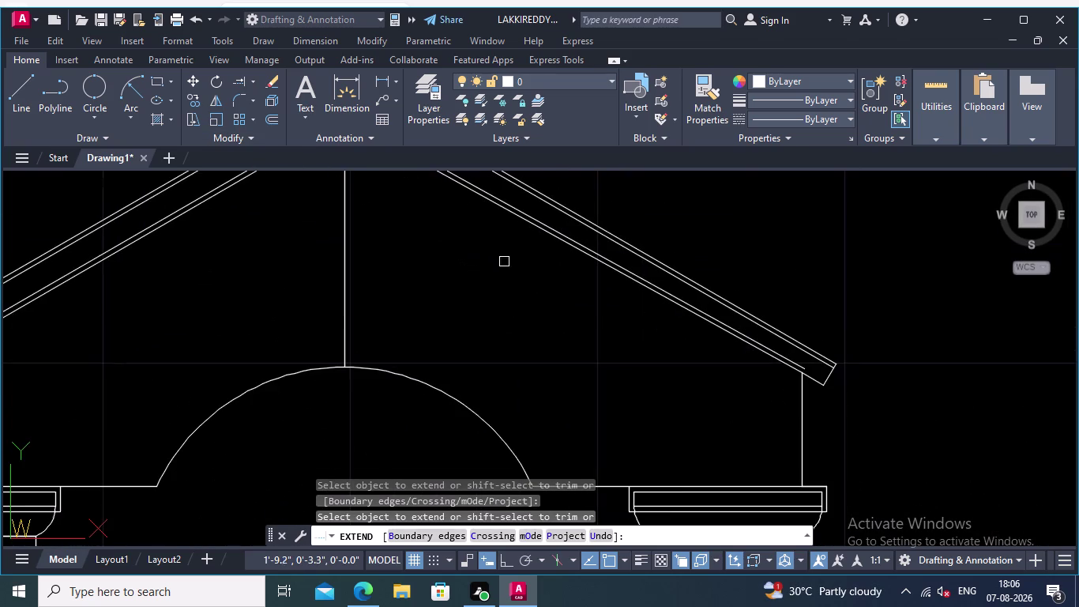
scroll(up, 3)
click(800, 337)
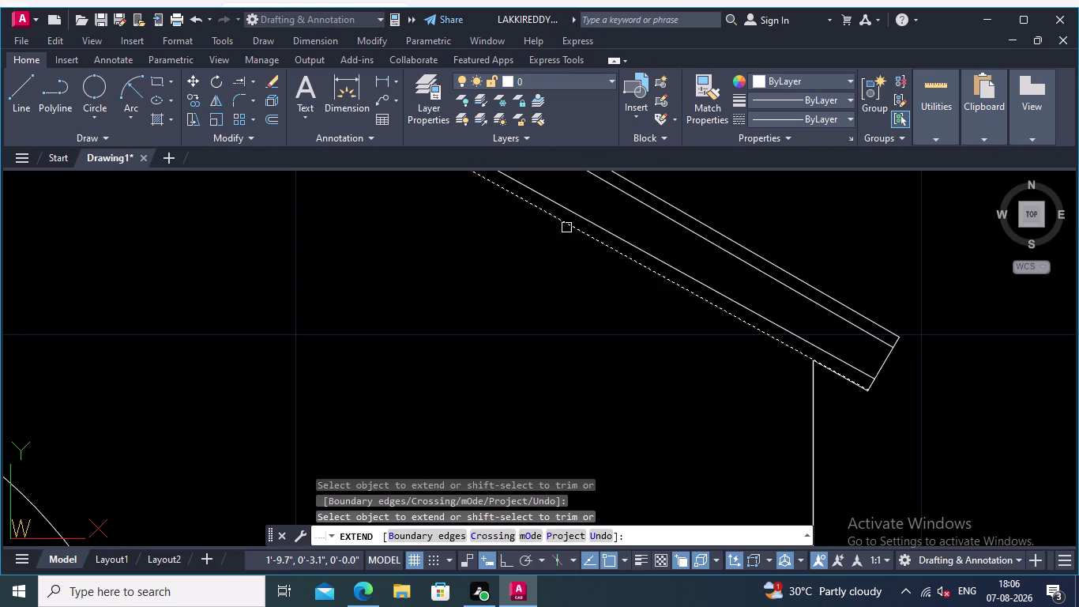
Check that the inner roof line reaches the right eave end, then finish extending.
scroll(down, 3)
scroll(up, 3)
scroll(up, 3)
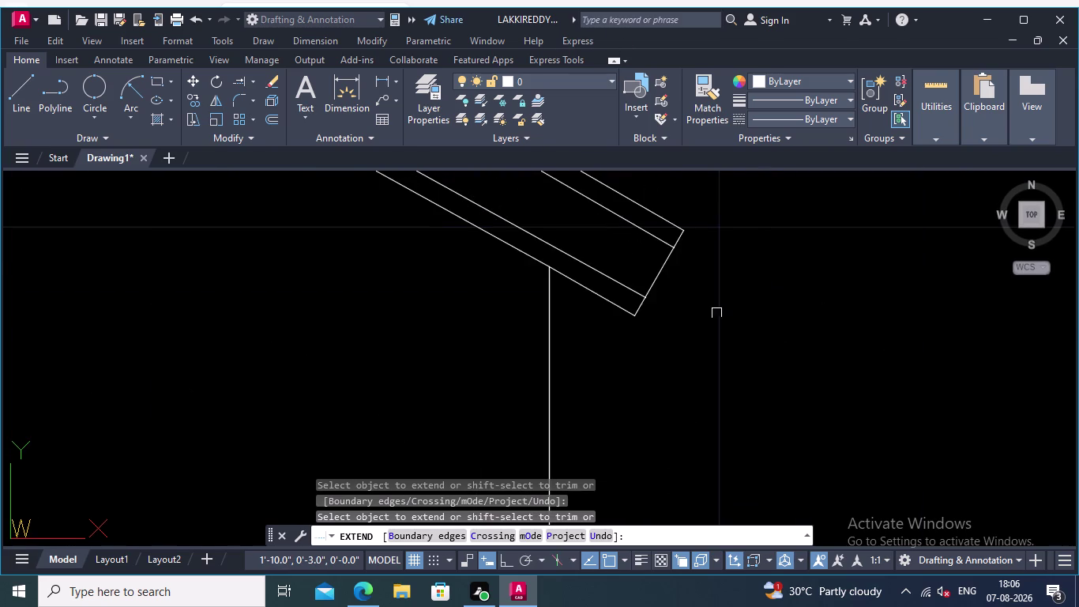
middle_drag(694, 294, 716, 354)
scroll(up, 3)
scroll(up, 3)
middle_drag(671, 326, 684, 533)
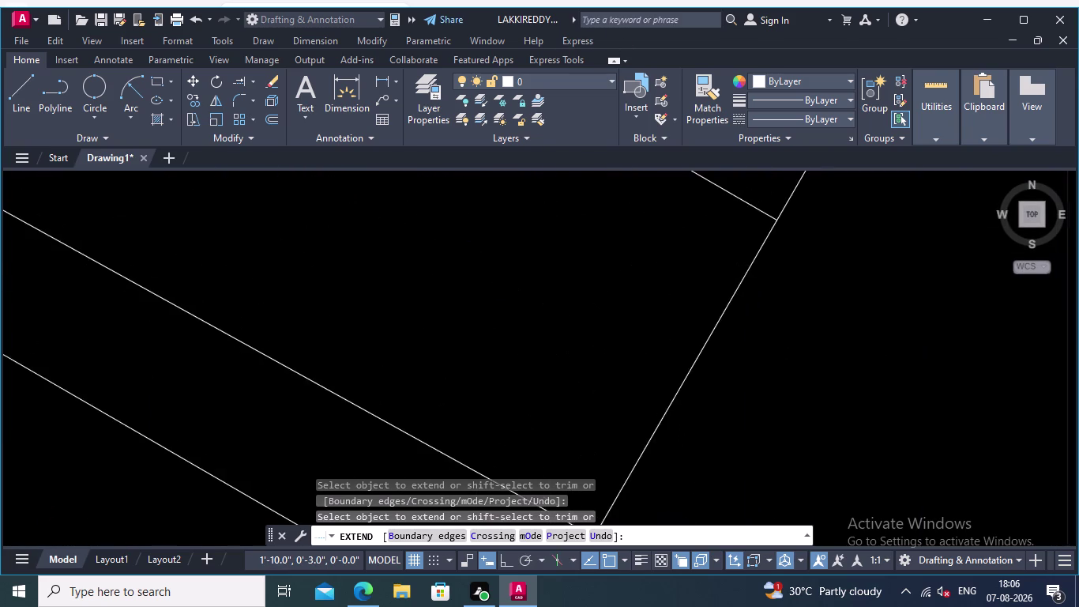
middle_drag(684, 534, 680, 537)
scroll(down, 3)
key(Return)
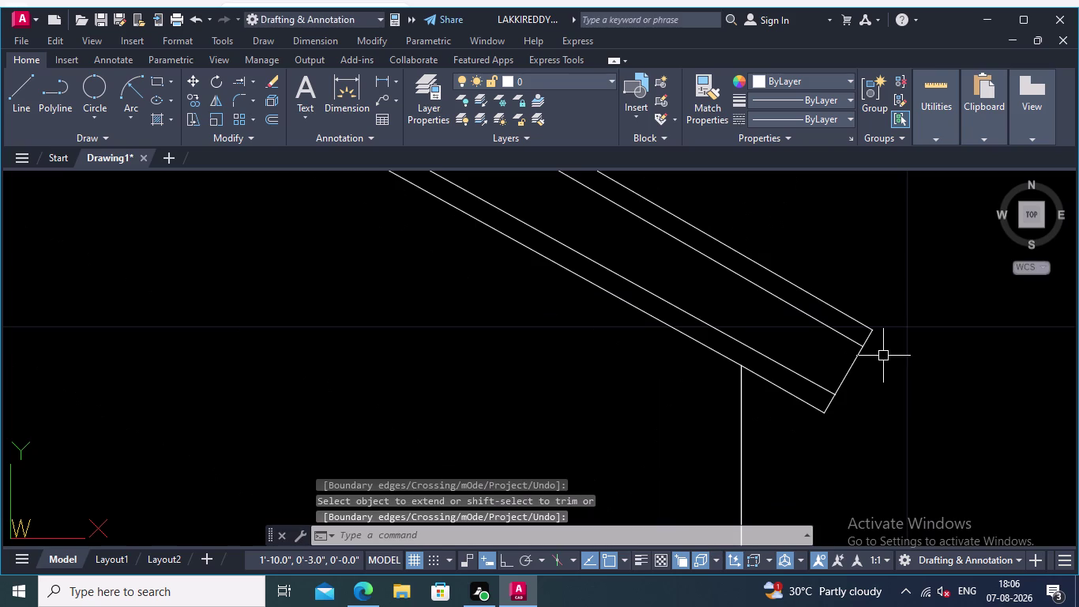
Zoom back to the whole canopy and select a stray line near the apex.
scroll(down, 3)
middle_drag(652, 395, 822, 409)
scroll(down, 3)
middle_drag(700, 392, 778, 463)
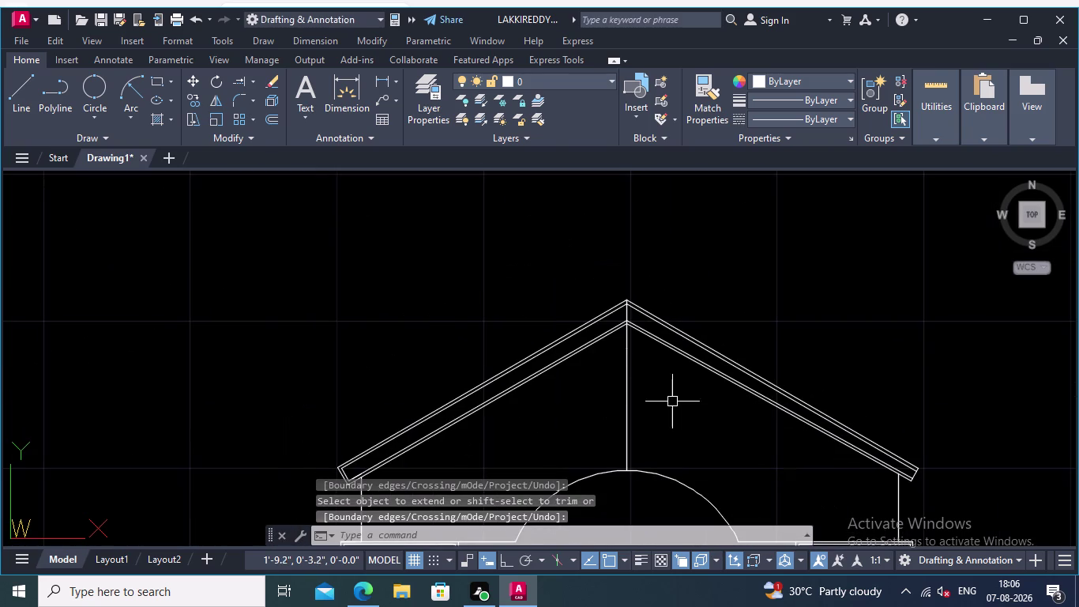
click(624, 401)
Delete the leftover apex lines, including the vertical line between the two peaks.
key(Delete)
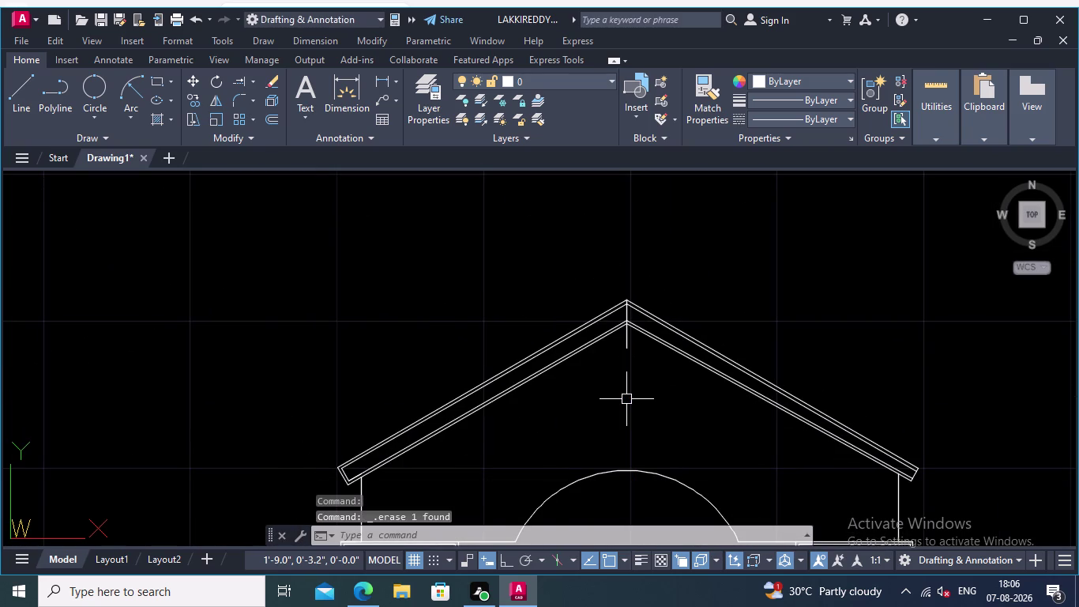
middle_drag(615, 375, 688, 491)
scroll(up, 3)
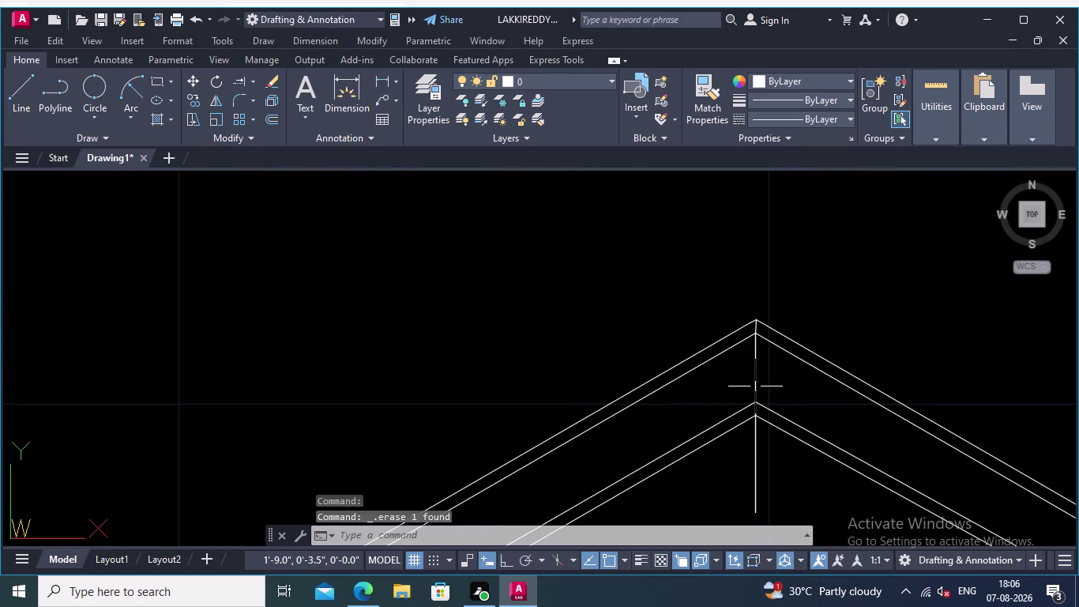
click(755, 381)
key(Delete)
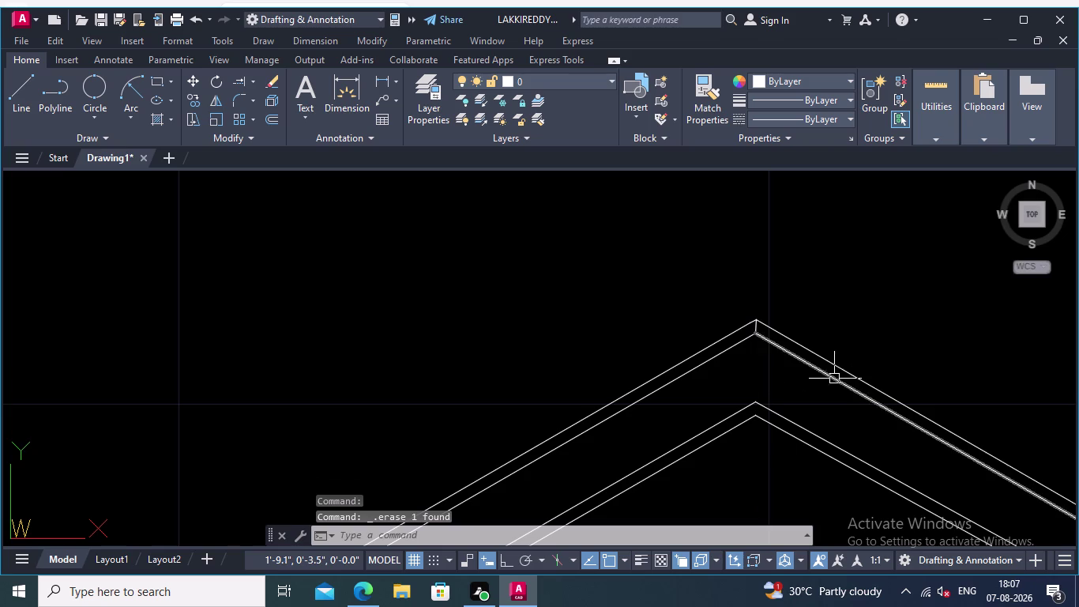
middle_drag(746, 384, 793, 463)
scroll(up, 3)
click(811, 404)
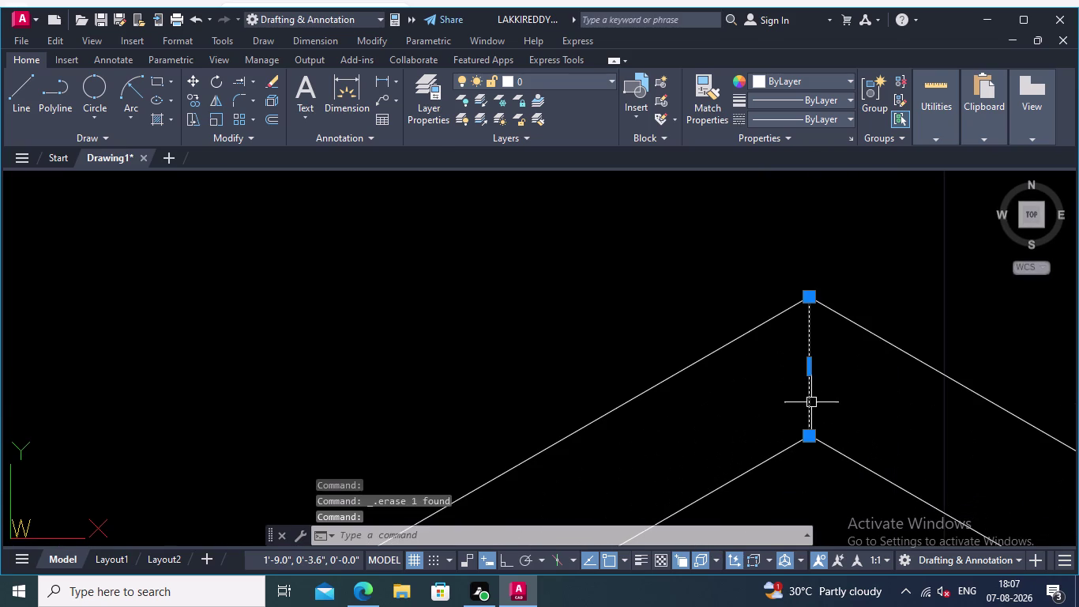
key(Delete)
Pan out to review the canopy, columns and doors, then centre on the arch.
scroll(down, 3)
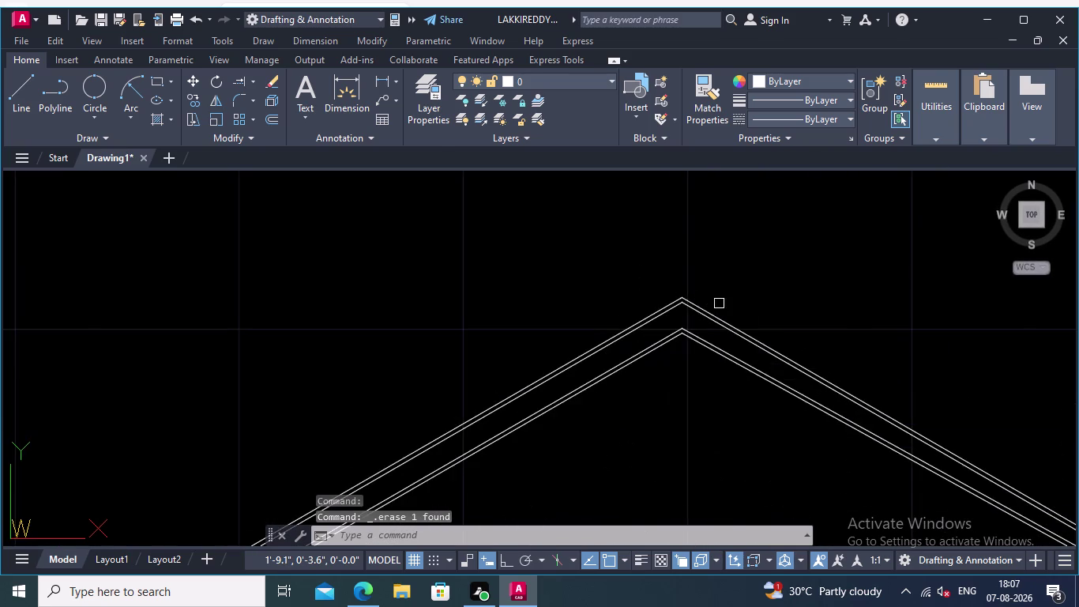
middle_drag(777, 286, 686, 182)
scroll(down, 3)
scroll(up, 3)
middle_drag(814, 292, 854, 219)
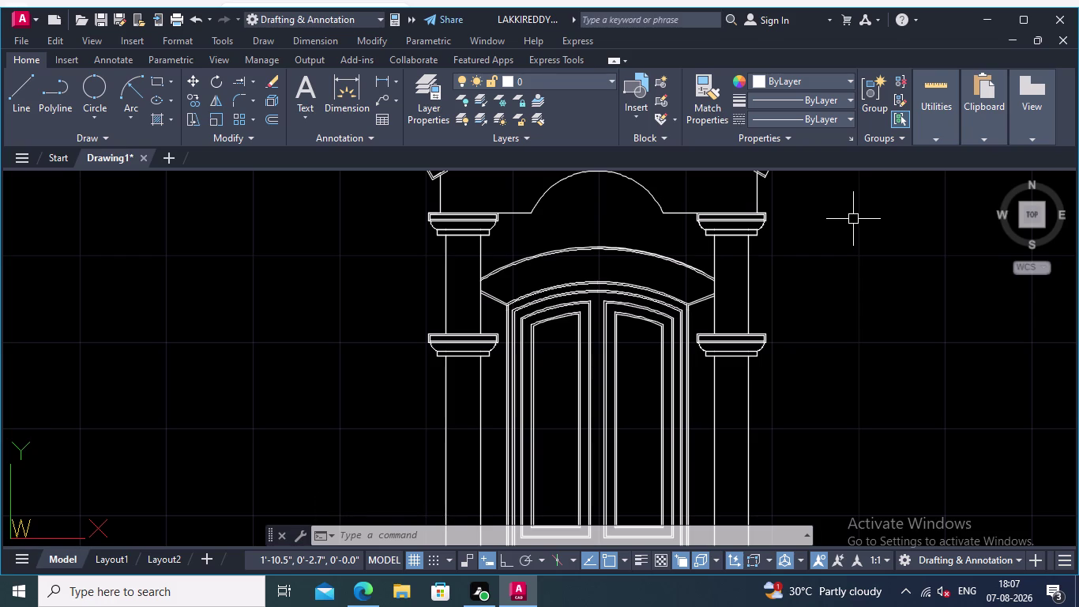
middle_drag(811, 335, 885, 429)
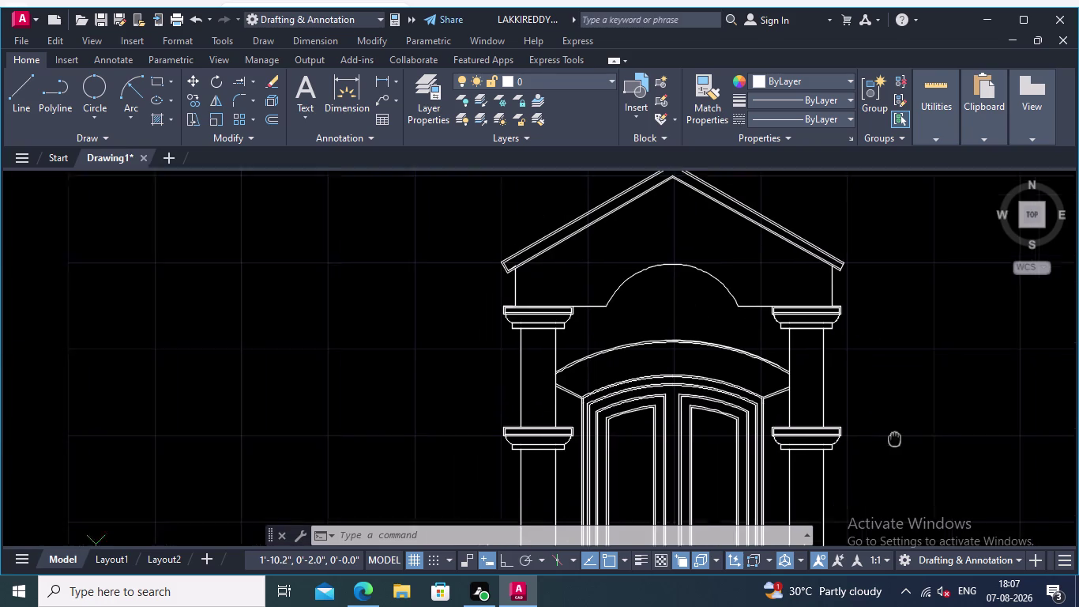
middle_drag(886, 428, 903, 449)
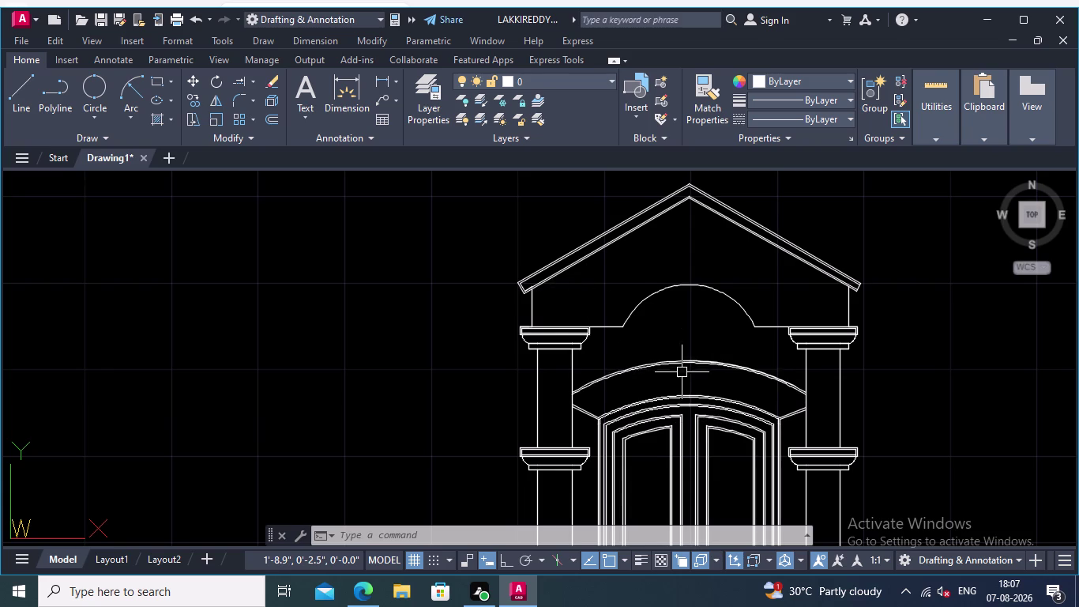
middle_drag(682, 372, 647, 323)
scroll(up, 3)
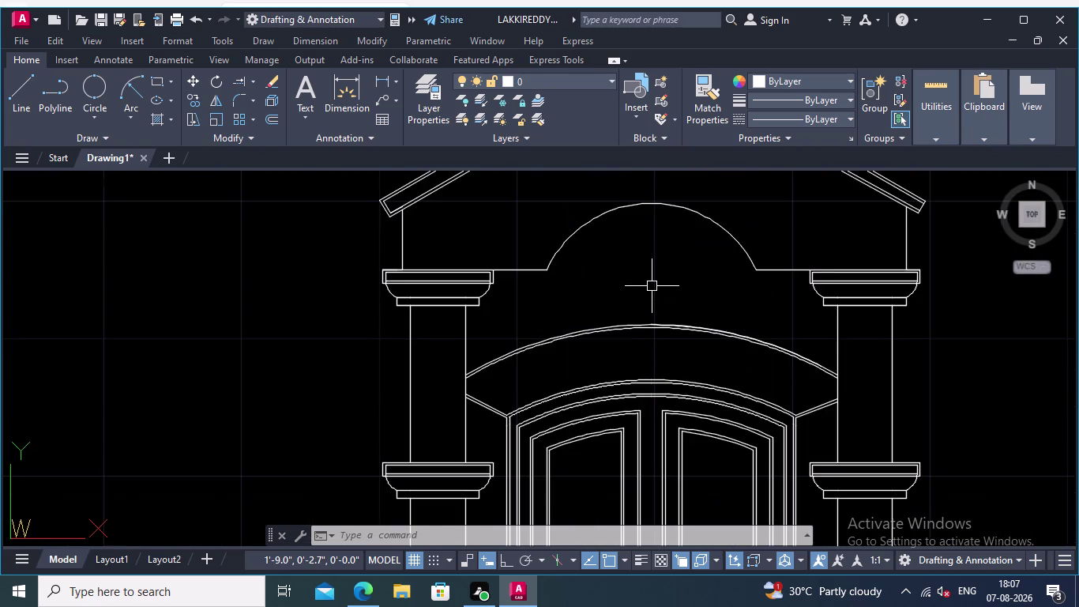
middle_drag(652, 286, 597, 248)
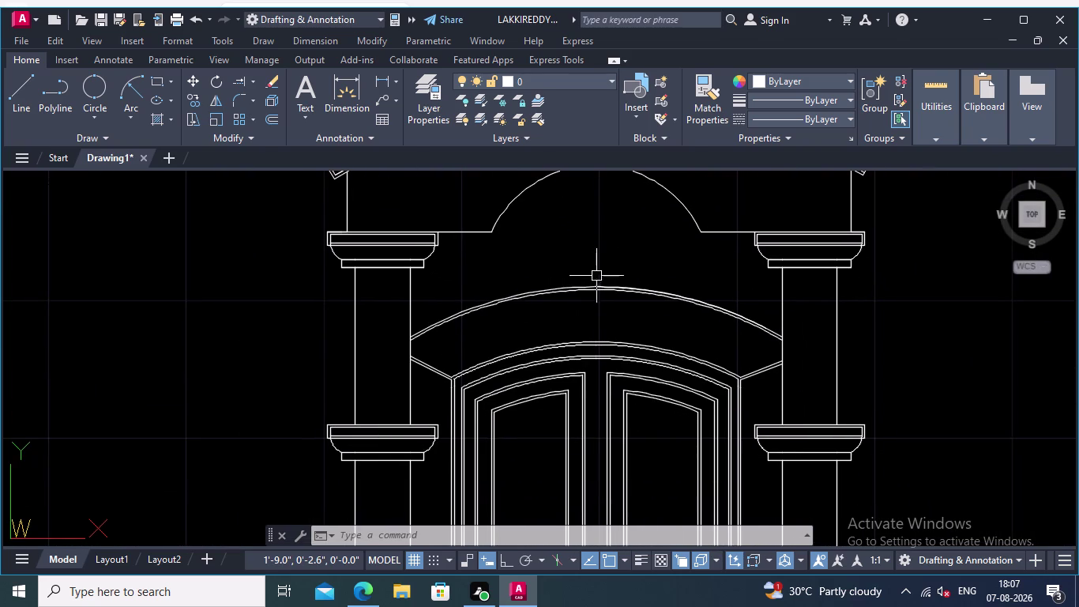
scroll(up, 3)
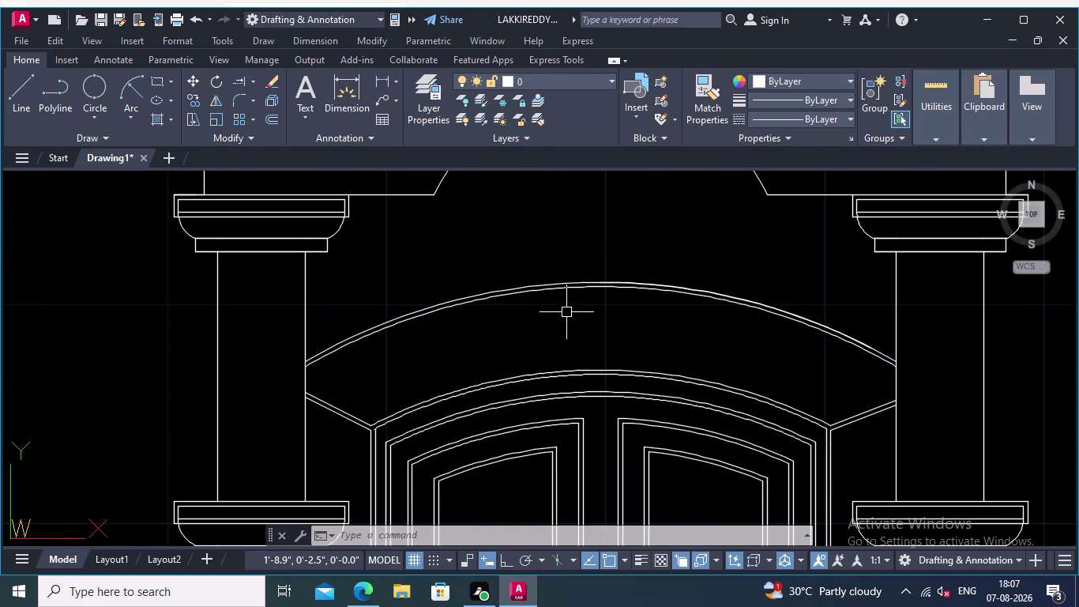
middle_drag(576, 341, 594, 323)
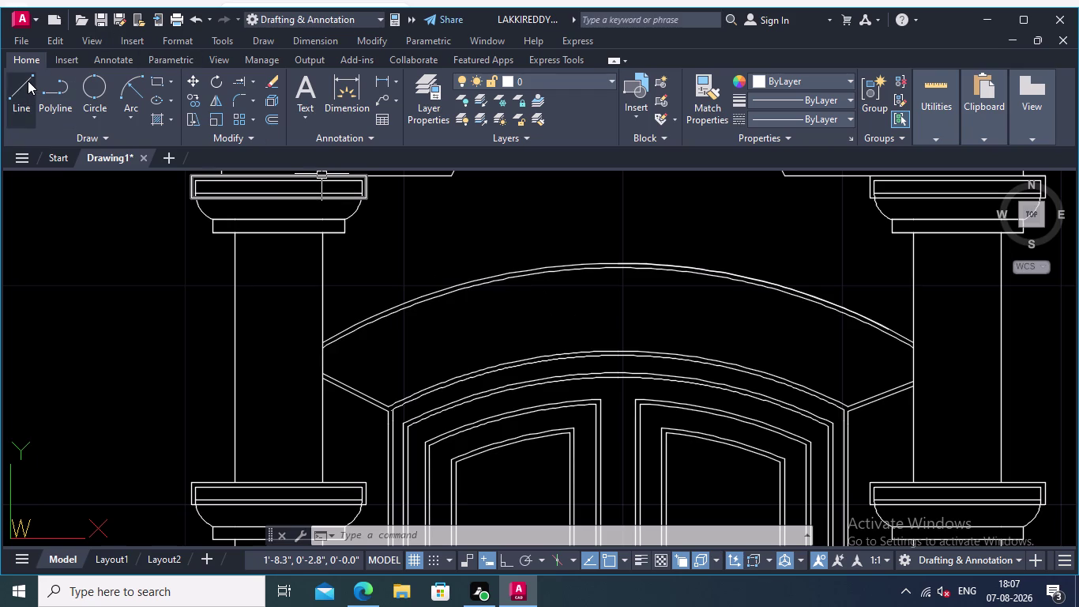
click(27, 81)
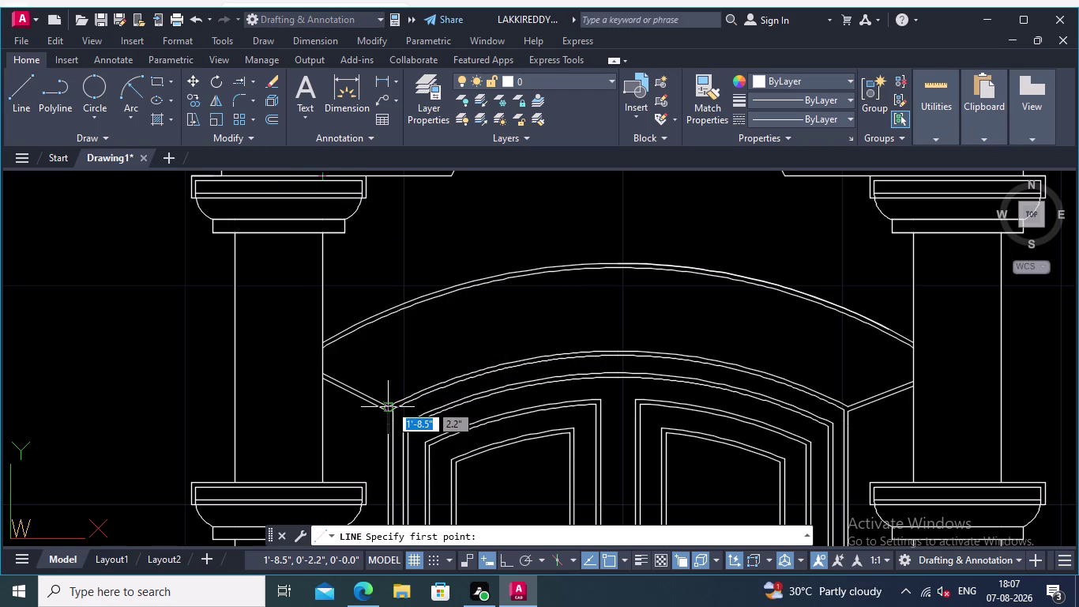
Draw a slanted joint line from the inner arch arc to the outer arc, left of the crown.
click(496, 364)
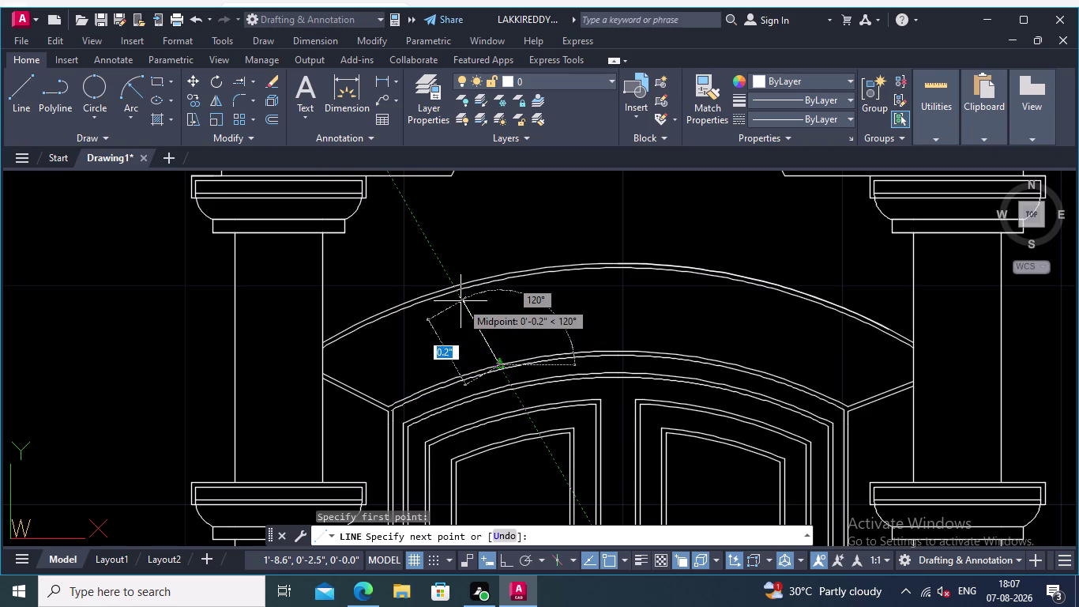
scroll(up, 3)
scroll(up, 3)
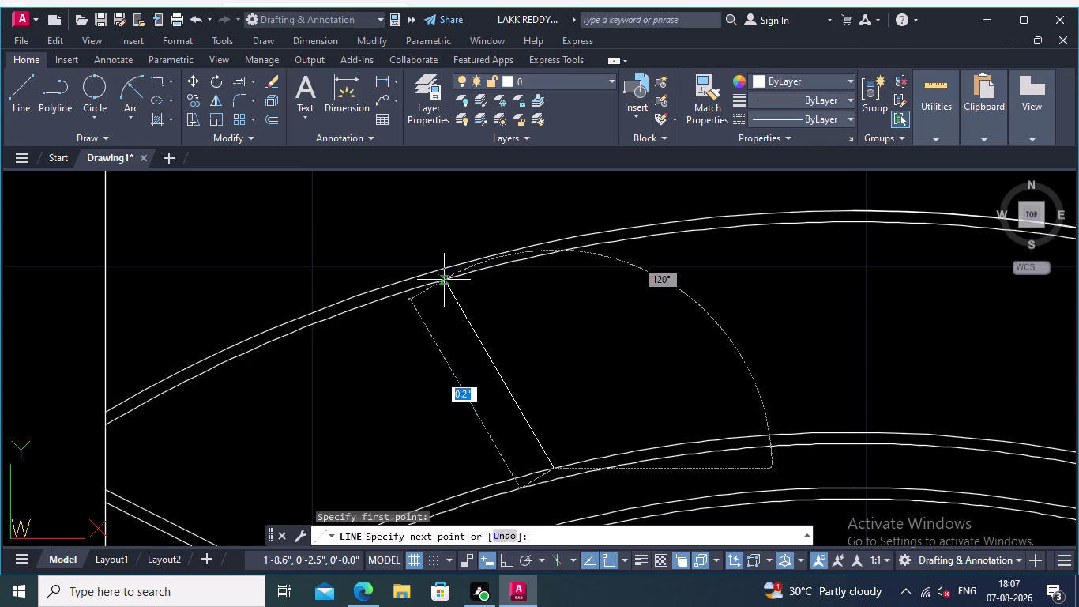
click(445, 280)
key(Return)
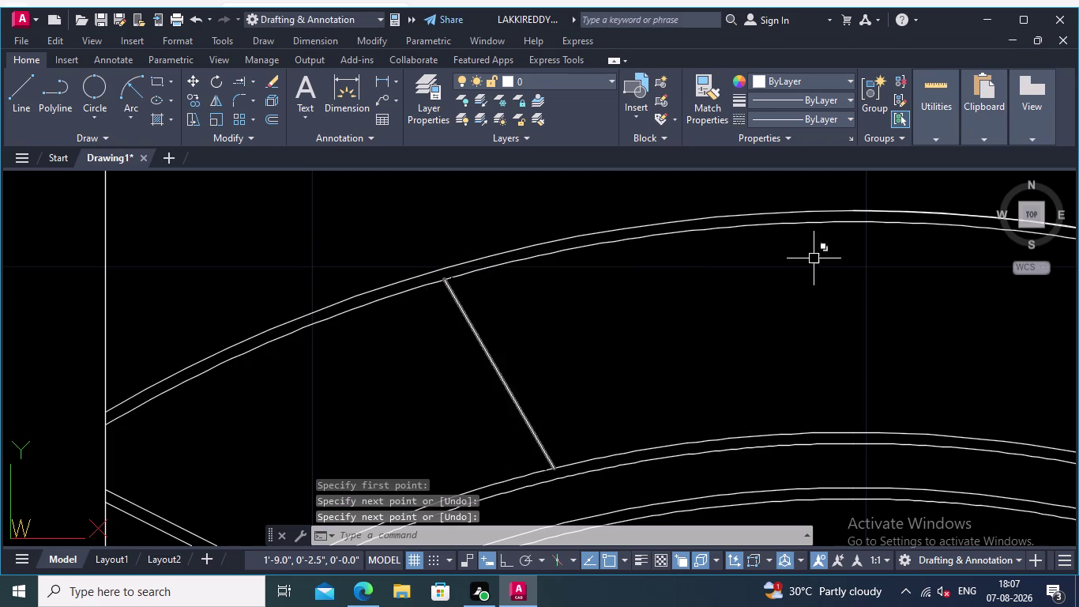
click(275, 117)
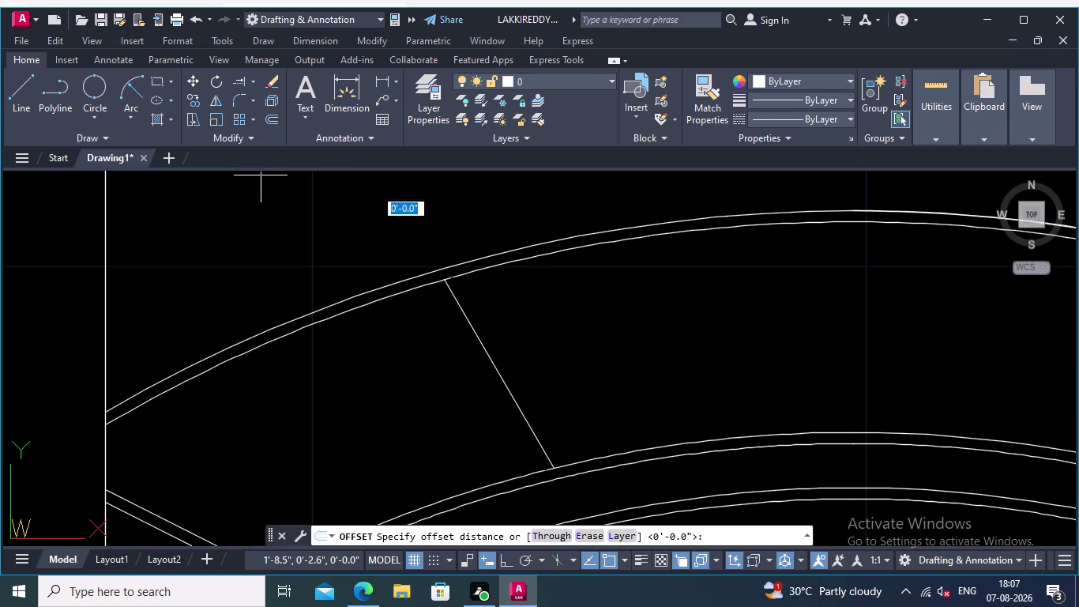
Offset the arch joint line by 0.01 to make a parallel copy.
drag(476, 329, 487, 325)
text(0)
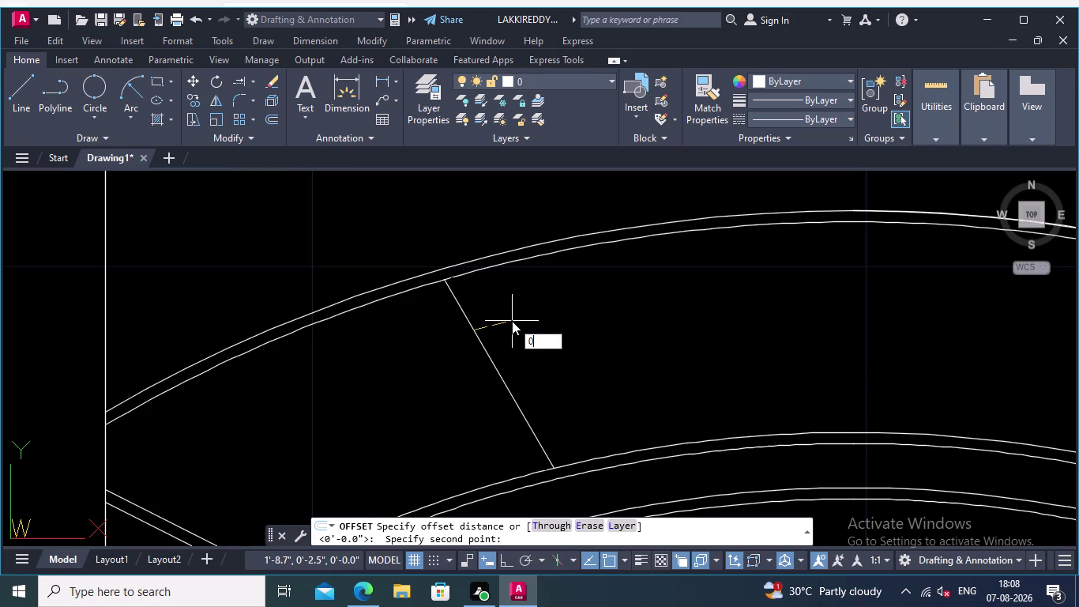
text(.01)
key(Return)
click(479, 330)
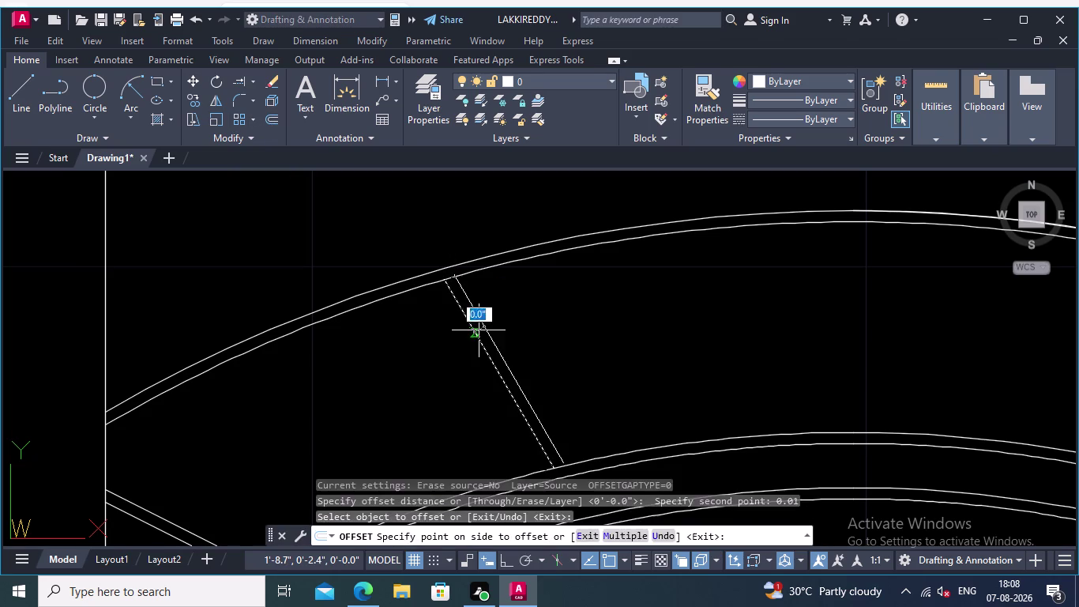
click(501, 321)
scroll(down, 3)
scroll(up, 3)
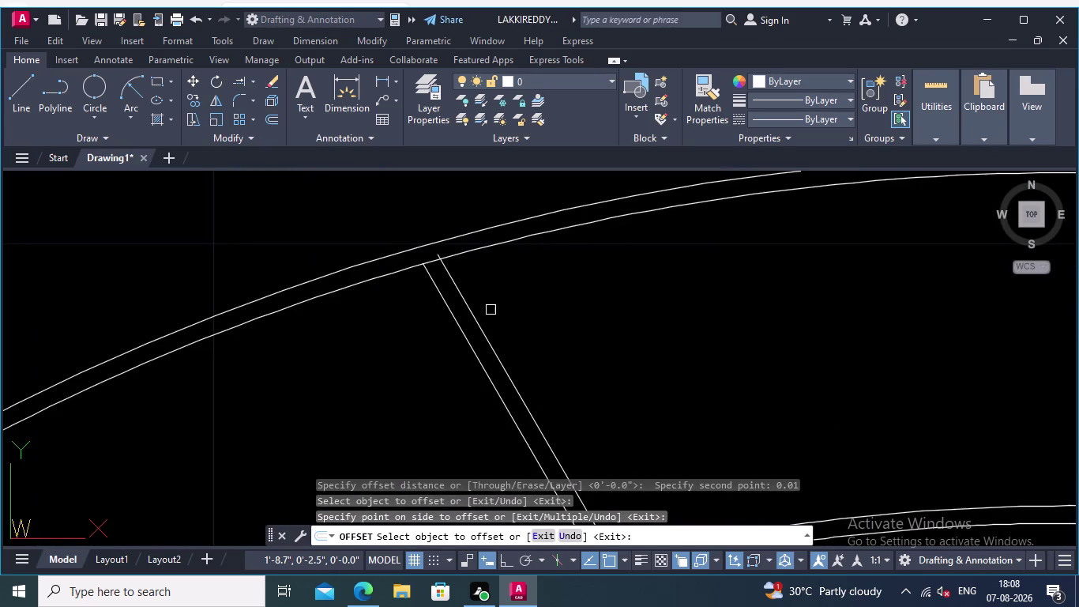
middle_drag(496, 305, 535, 340)
scroll(up, 3)
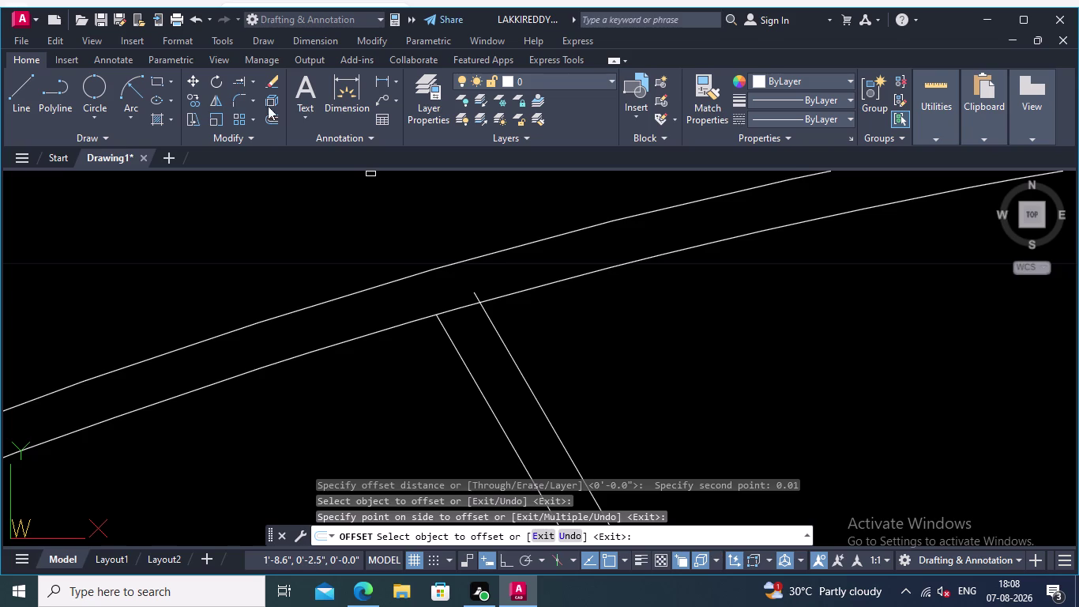
Trim the doubled joint line ends overshooting the outer arc.
click(251, 75)
click(258, 109)
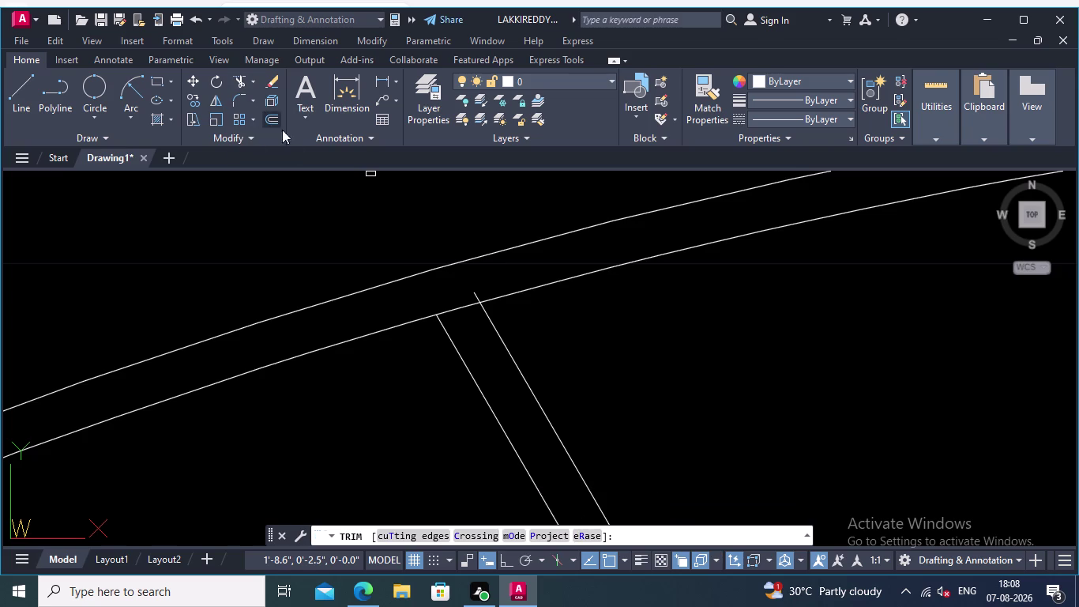
scroll(up, 3)
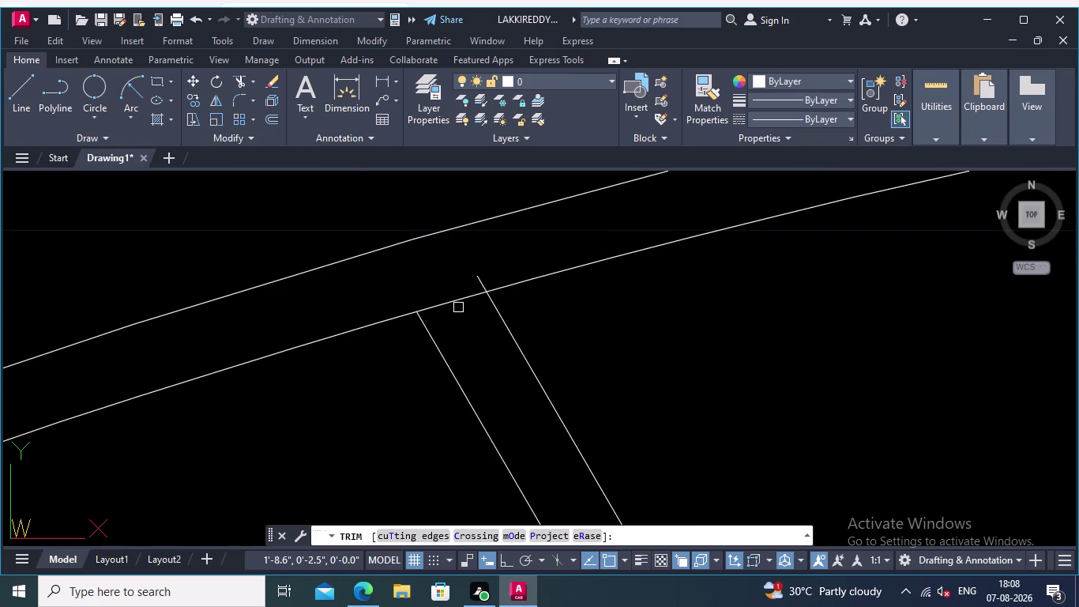
click(479, 281)
click(462, 286)
click(489, 344)
Trim the joint line ends at the inner arc, undoing a mistaken cut of the arc.
scroll(down, 3)
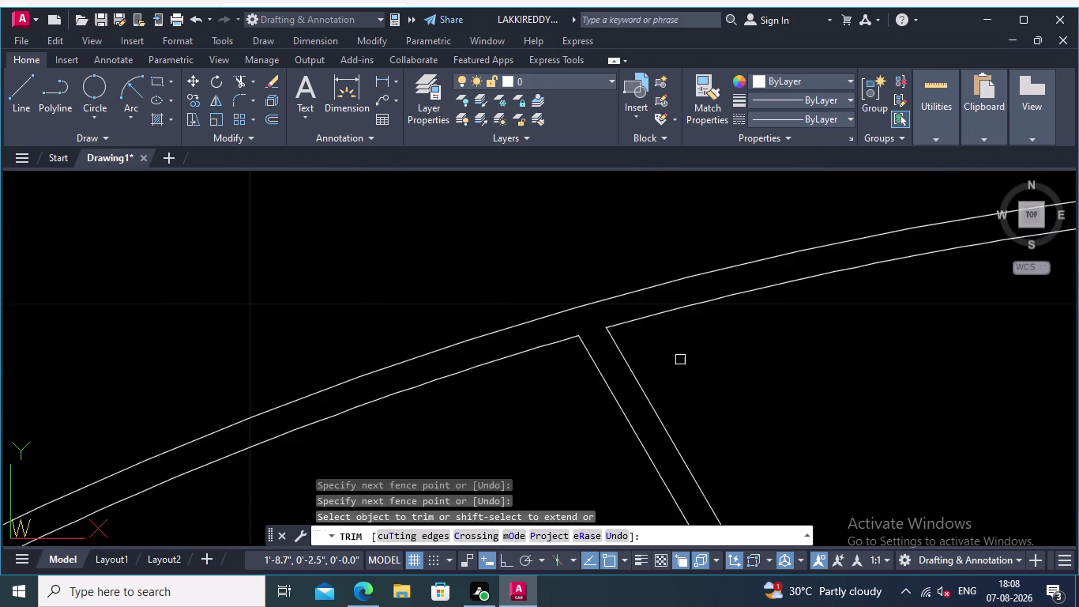
scroll(down, 3)
middle_drag(698, 398, 627, 280)
scroll(up, 3)
scroll(up, 3)
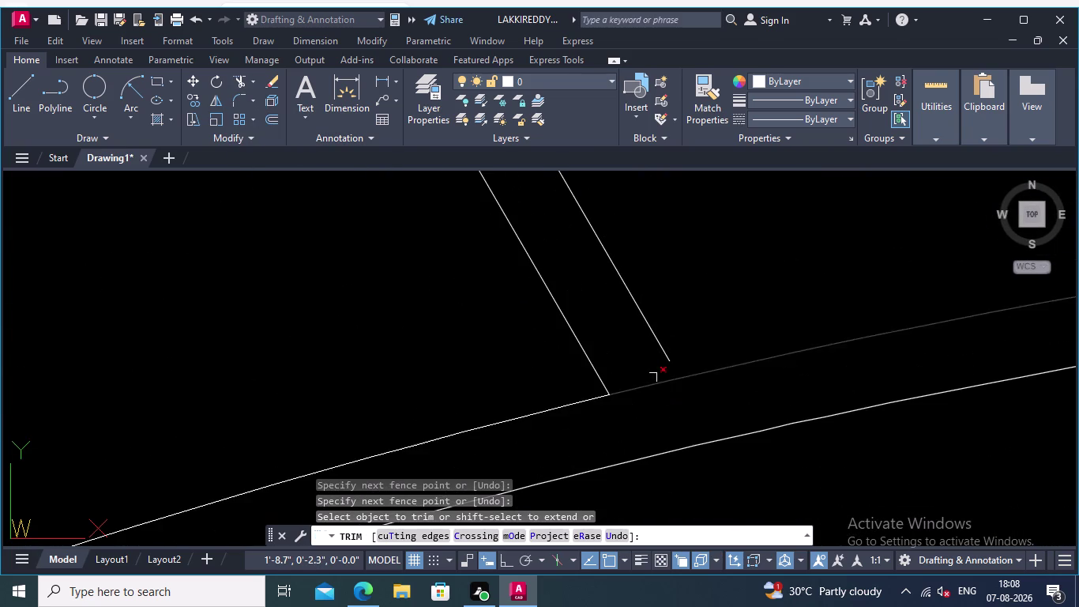
click(635, 372)
click(667, 412)
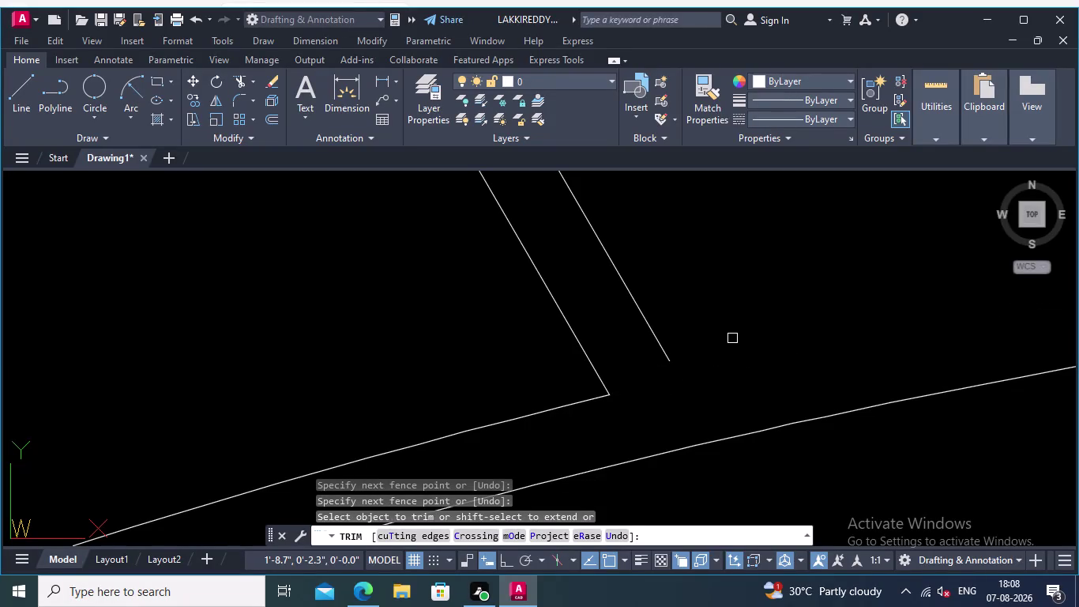
key(ctrl+z)
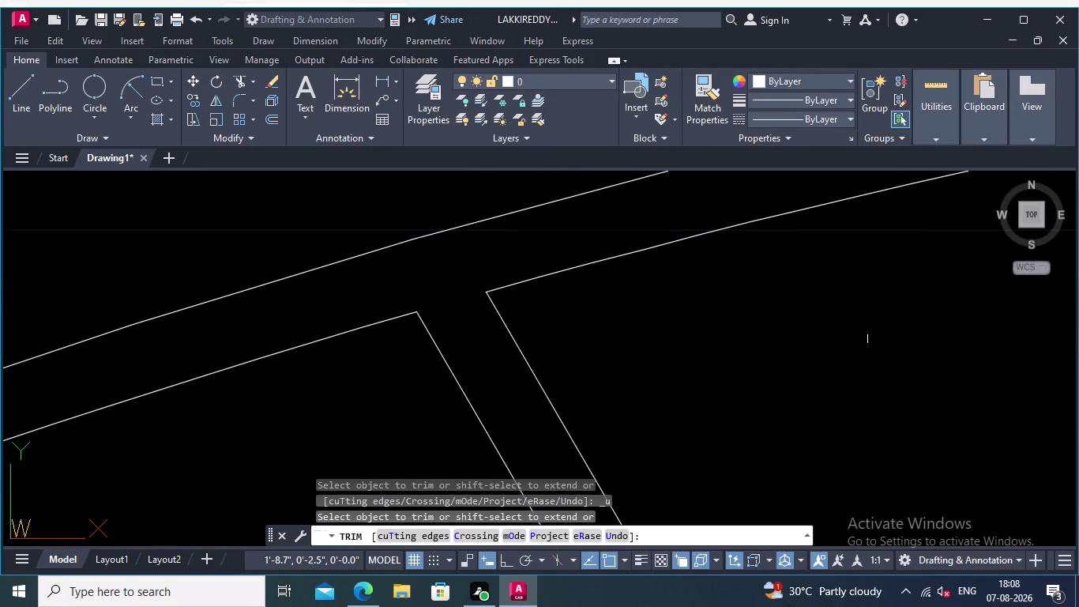
Extend the short joint line to the outer arc.
scroll(down, 3)
middle_drag(855, 355, 645, 91)
scroll(down, 3)
middle_drag(696, 296, 541, 88)
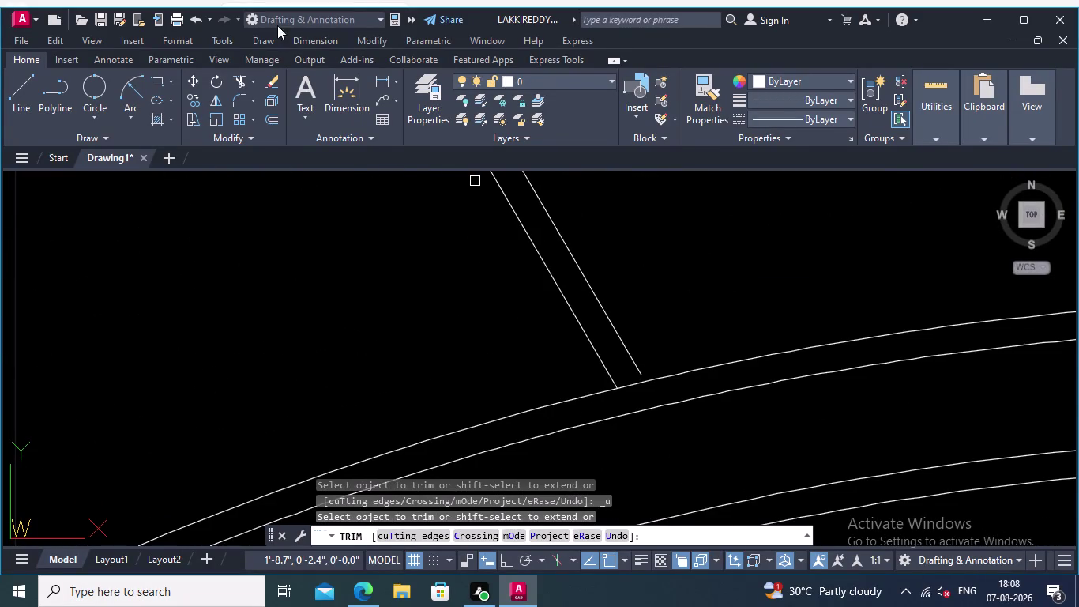
click(254, 79)
click(273, 131)
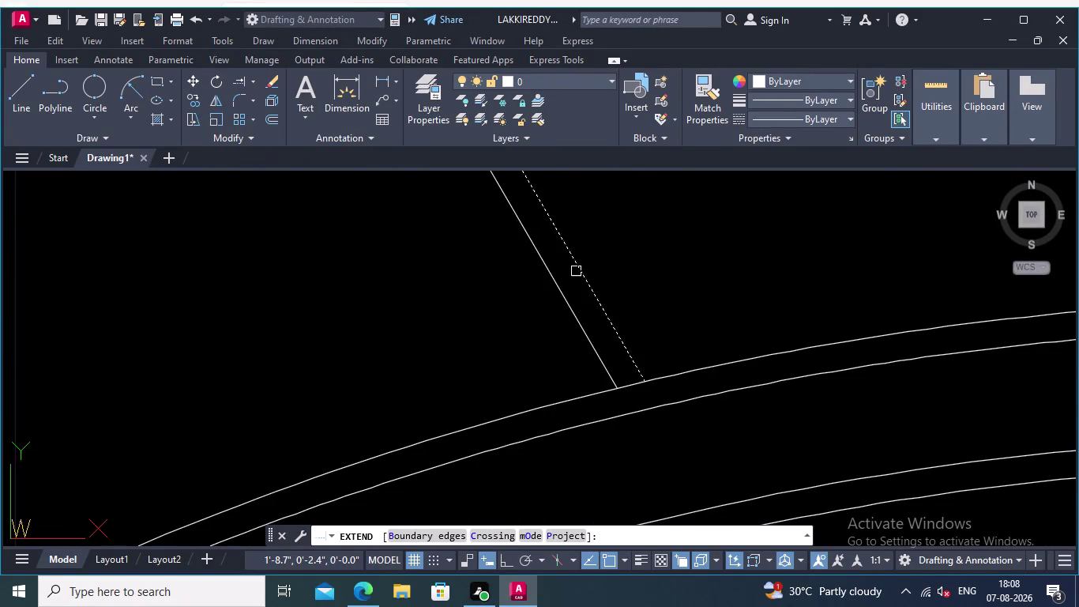
click(579, 273)
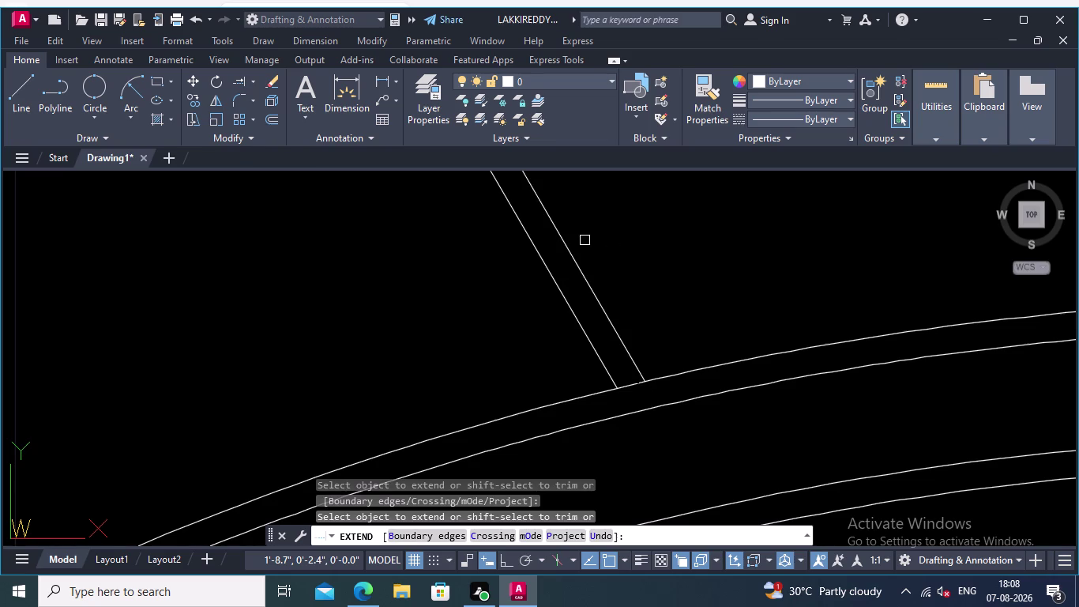
Trim the remaining overshooting joint line ends at the inner arc.
click(252, 74)
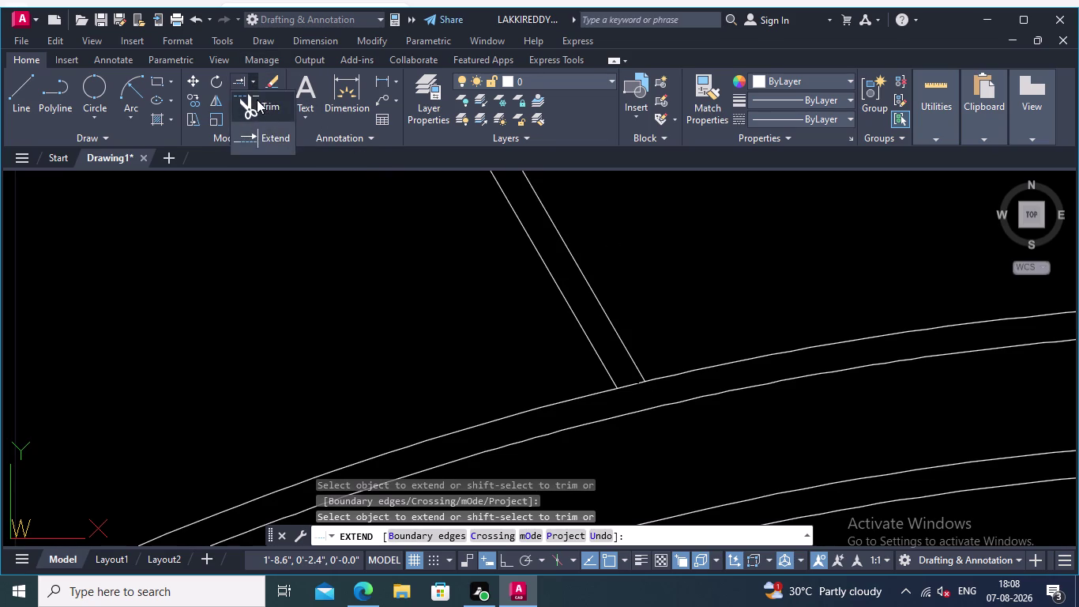
click(257, 100)
scroll(up, 3)
click(617, 362)
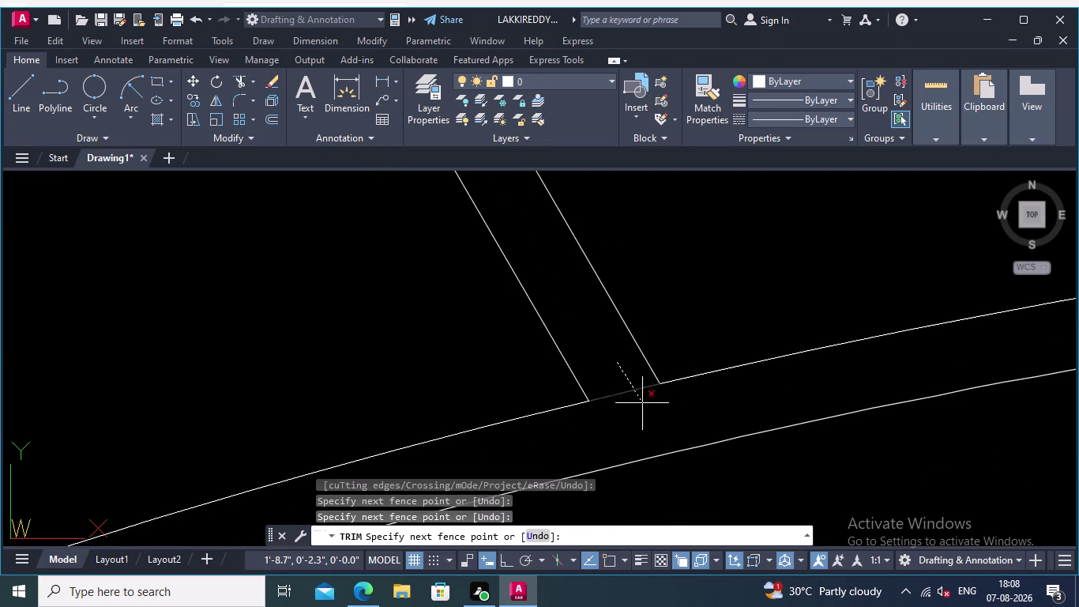
click(642, 403)
Pan out to review the whole arch with its doubled joint.
scroll(down, 3)
middle_drag(583, 276, 525, 317)
scroll(down, 3)
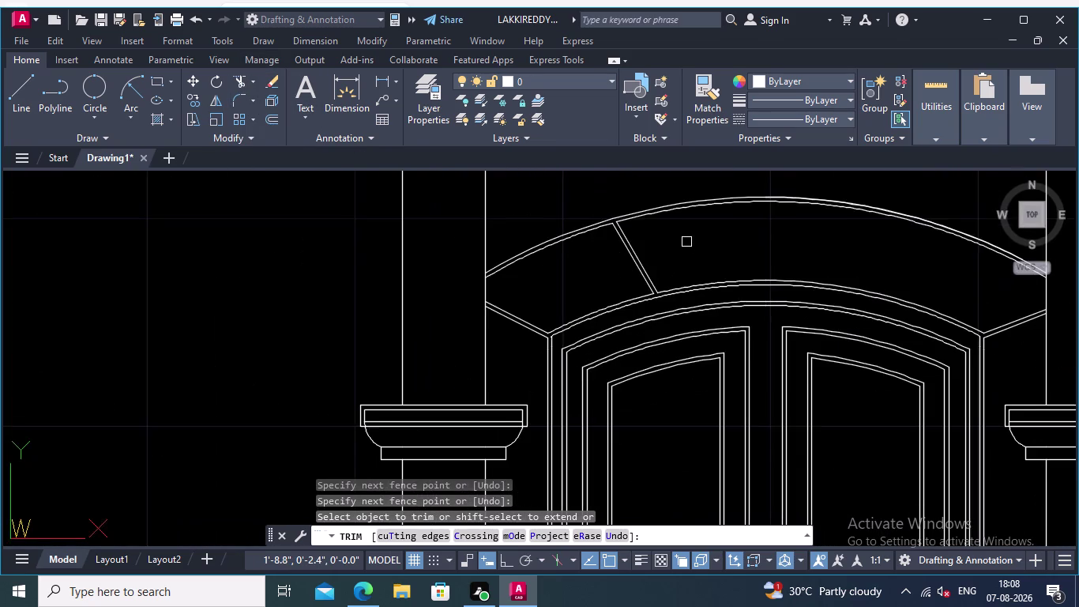
middle_drag(687, 242, 596, 284)
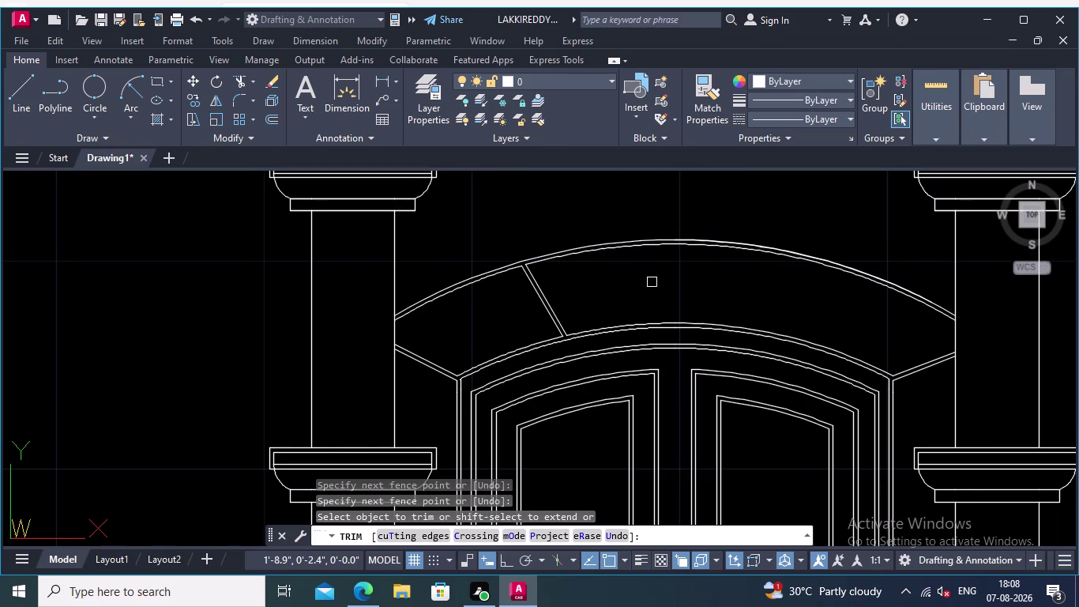
middle_drag(652, 281, 613, 281)
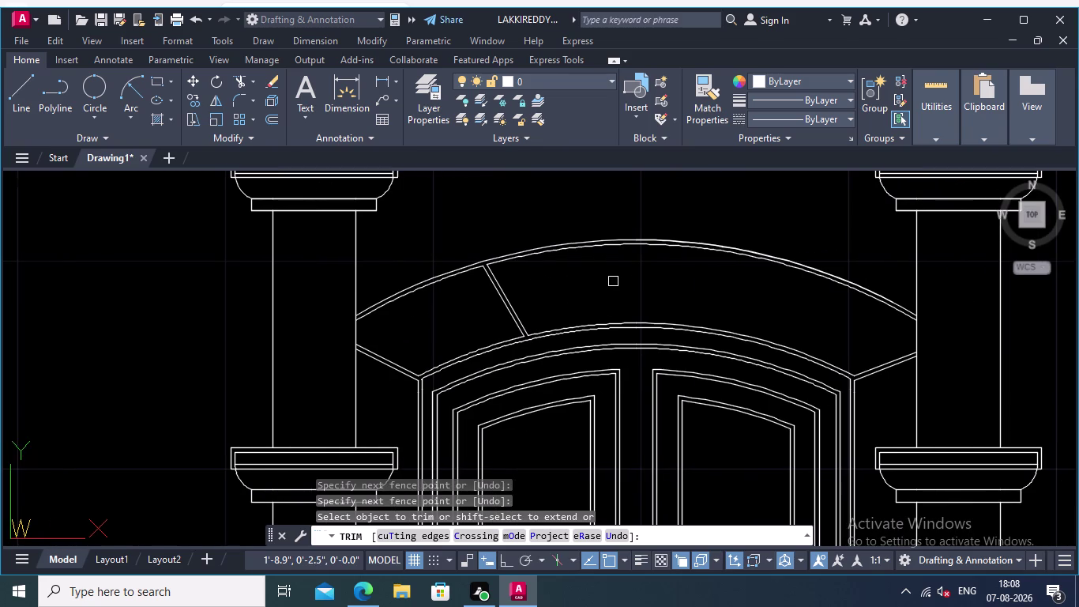
middle_drag(652, 284, 649, 285)
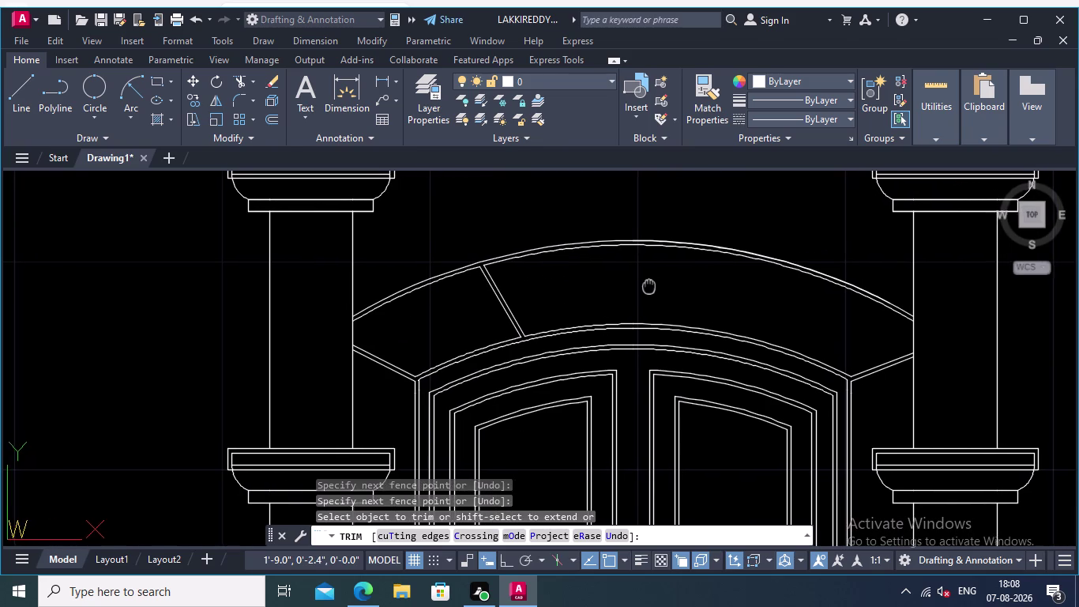
middle_drag(649, 285, 618, 290)
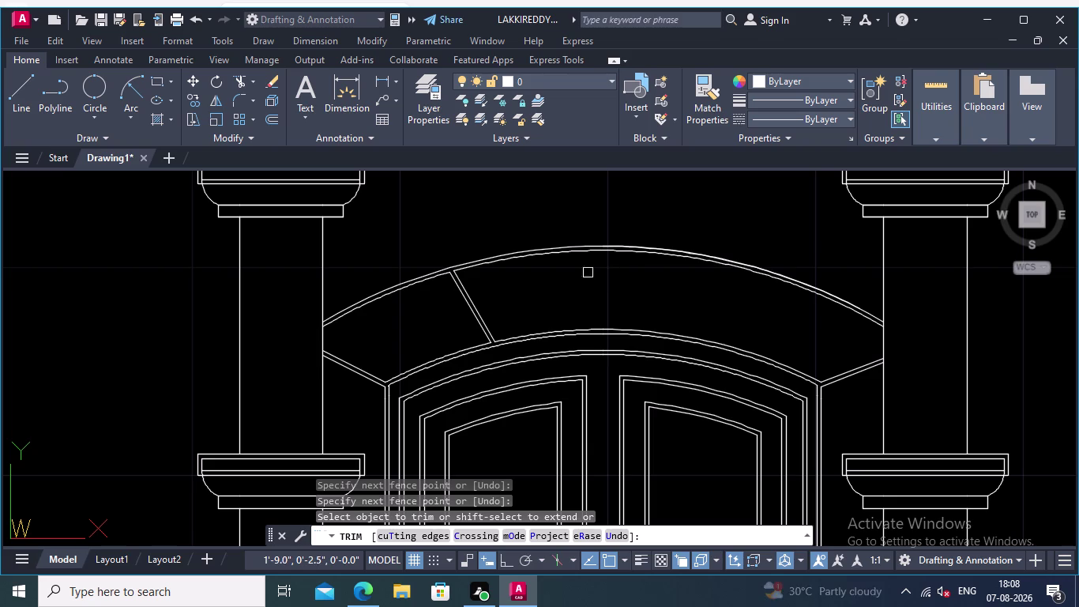
click(27, 78)
scroll(up, 3)
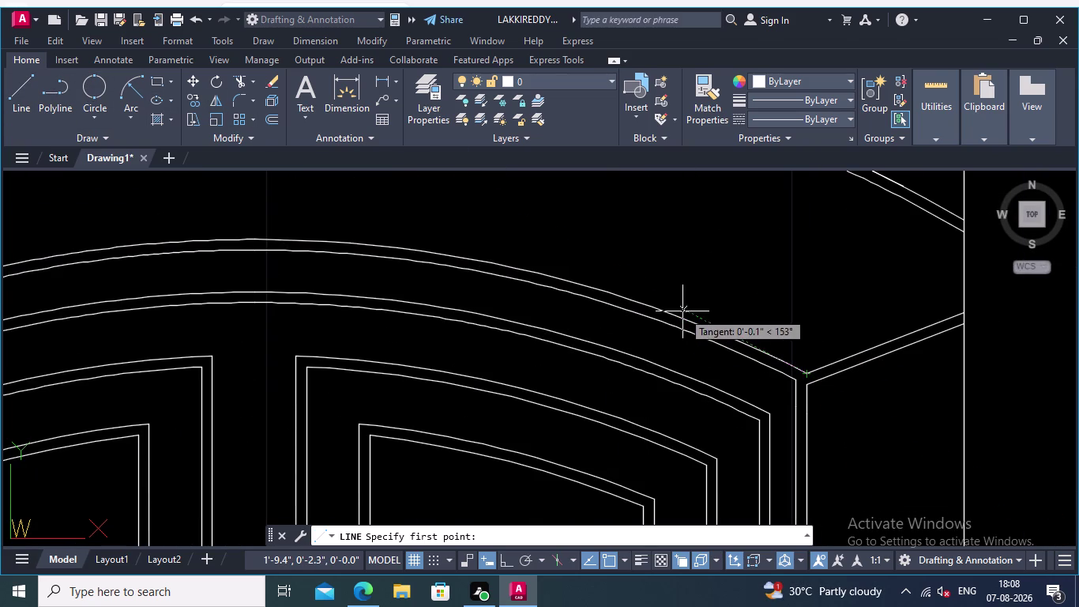
Draw a second slanted joint line across the right part of the arch band.
middle_drag(681, 322, 805, 373)
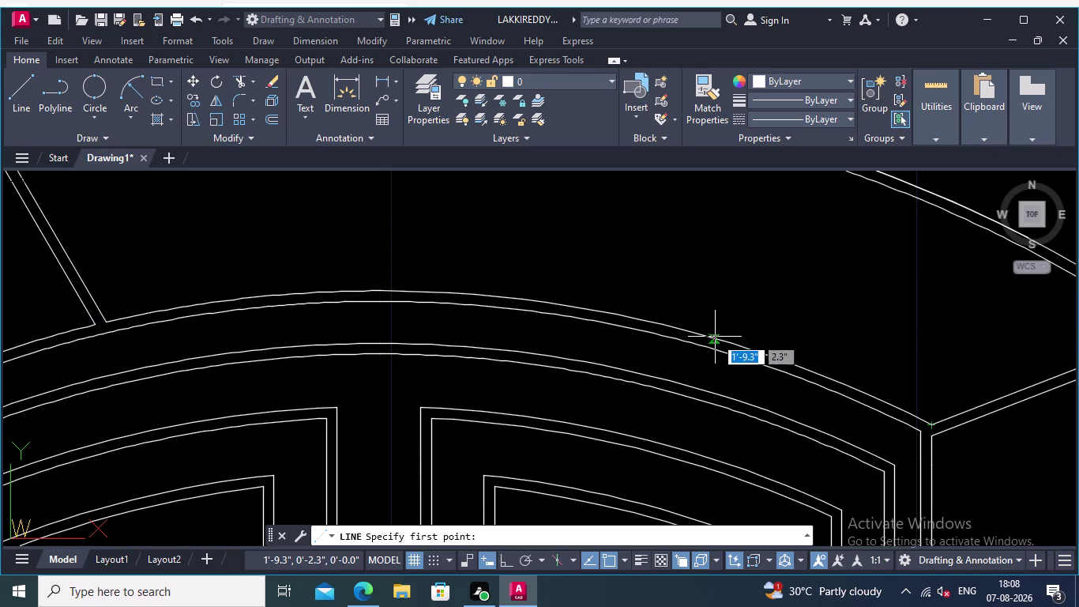
click(661, 323)
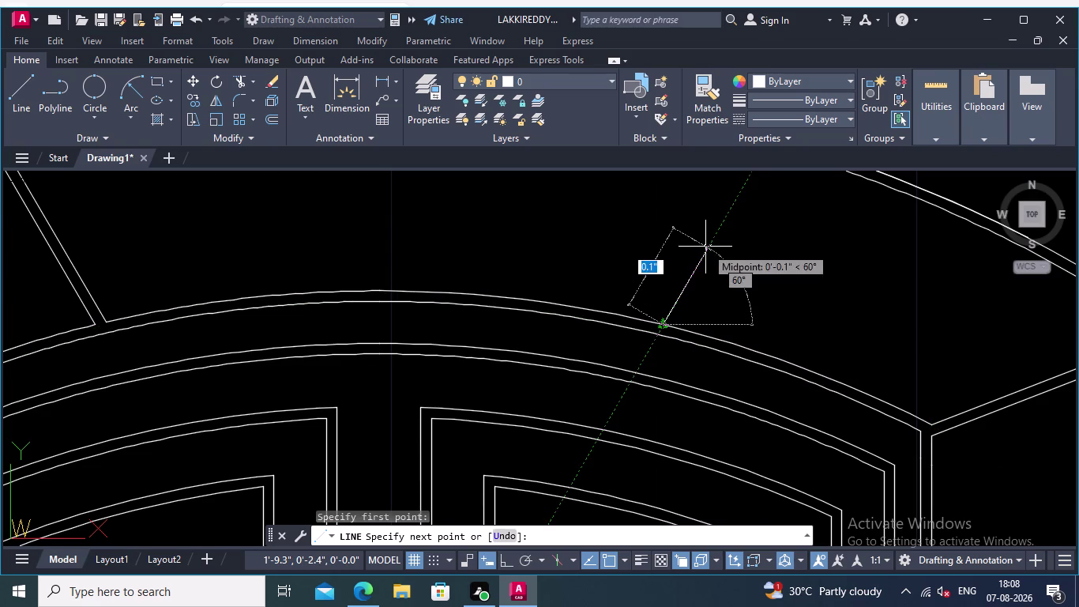
middle_drag(706, 246, 688, 313)
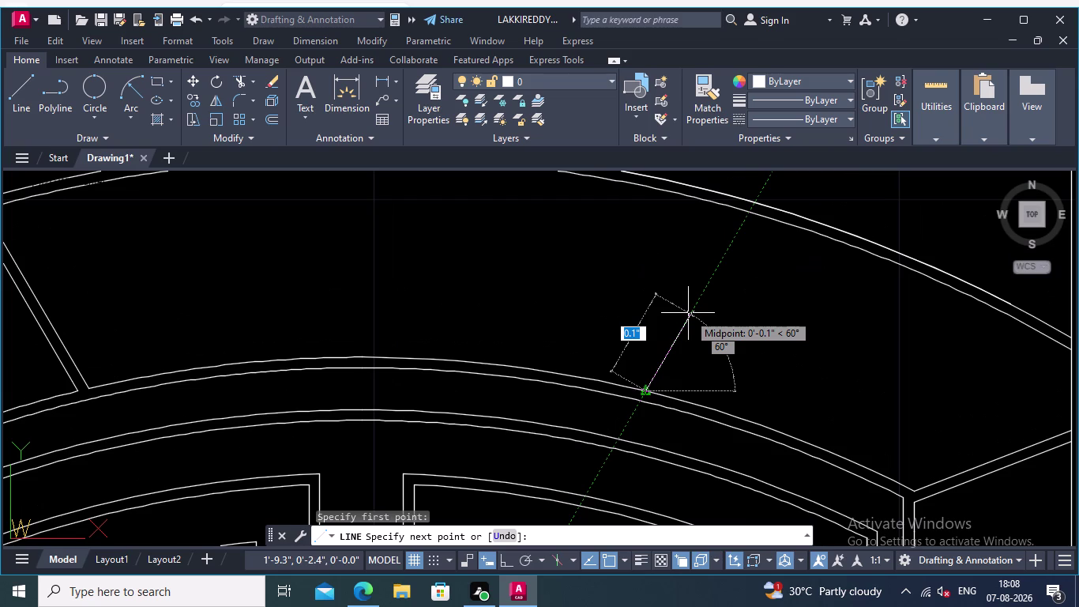
click(750, 215)
key(Return)
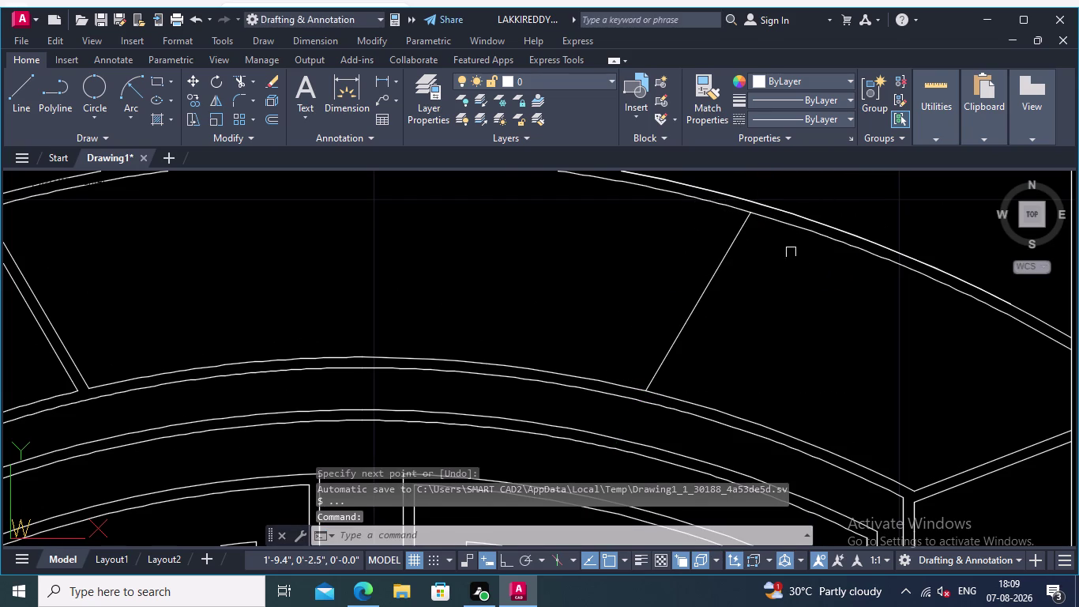
Offset the new voussoir joint line by 0.01 to make its parallel copy.
click(274, 112)
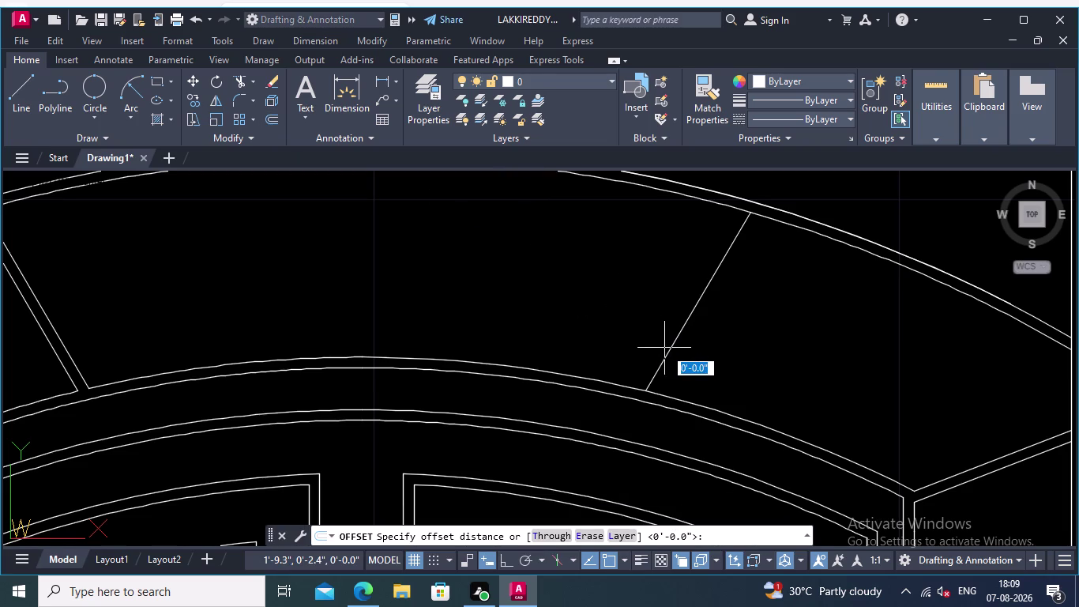
click(674, 350)
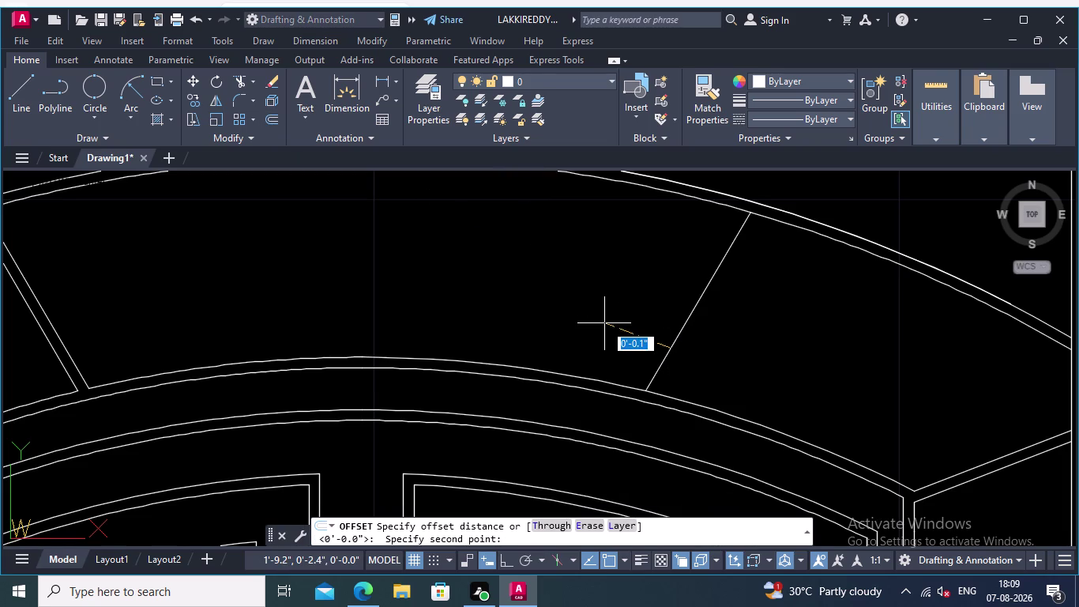
text(0.01)
key(Return)
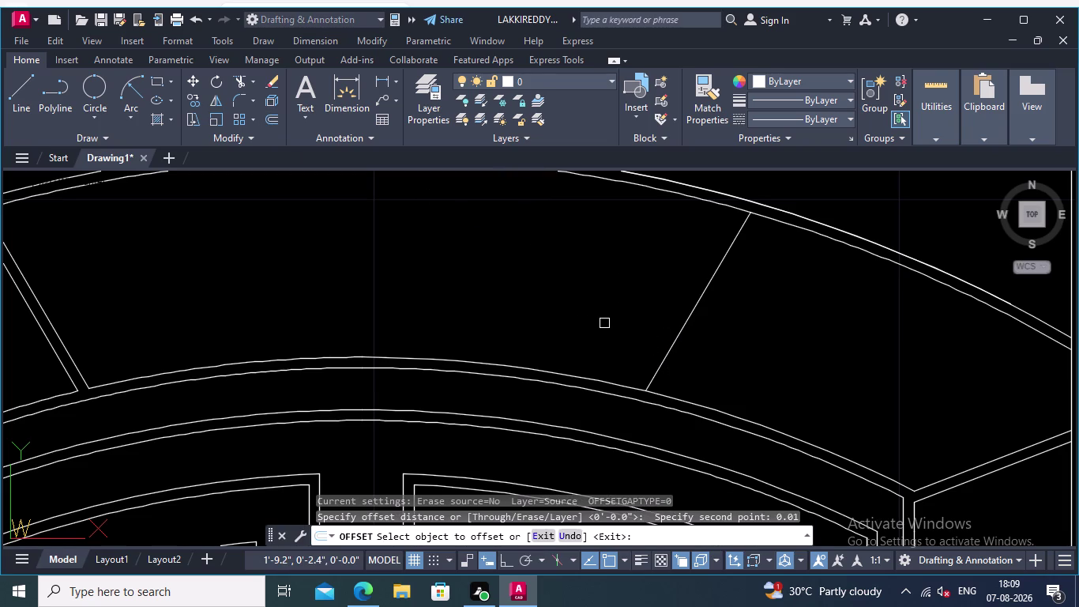
click(675, 340)
click(613, 320)
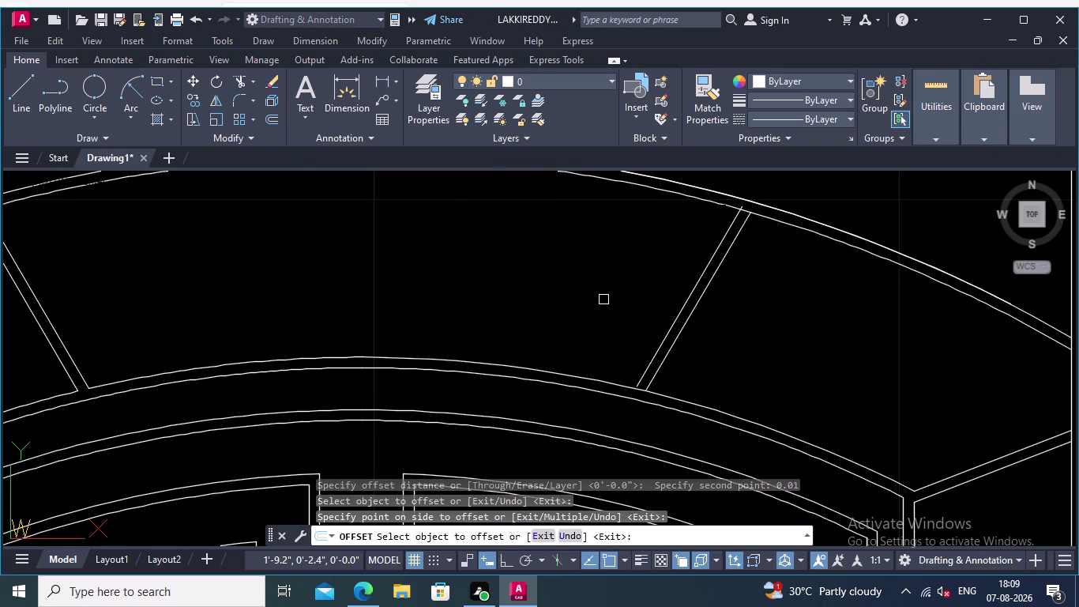
click(241, 78)
scroll(up, 3)
scroll(up, 3)
click(728, 192)
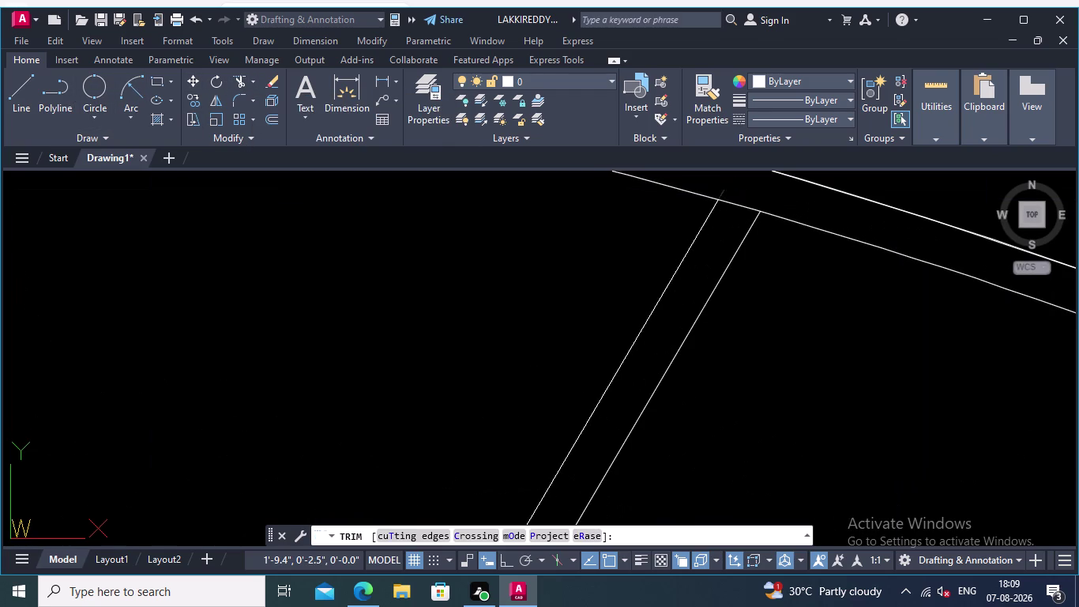
Extend the short voussoir double lines to meet the inner arch.
scroll(down, 3)
middle_drag(568, 271, 645, 206)
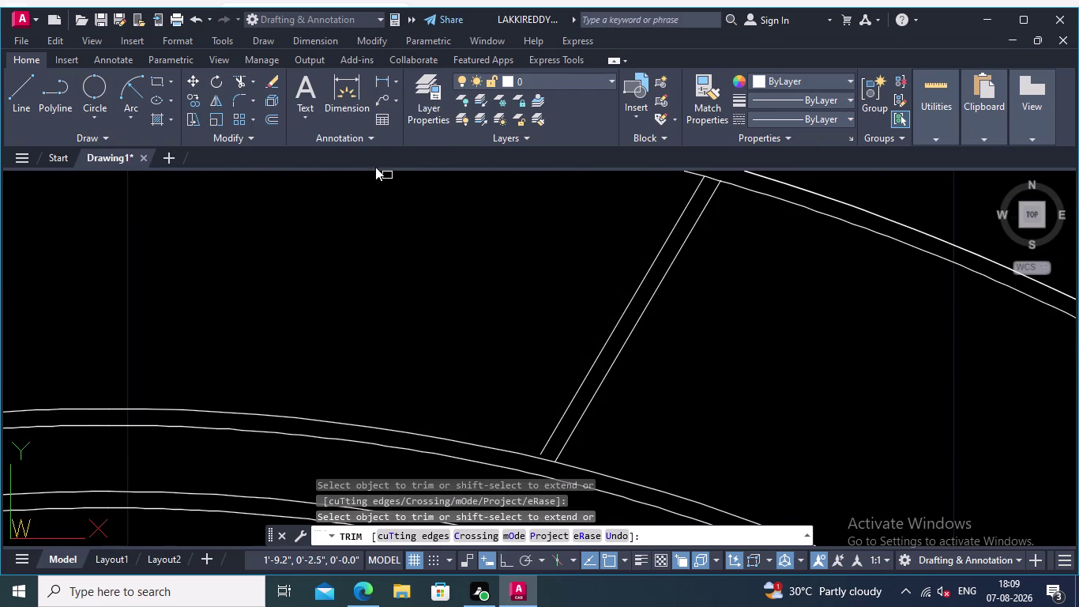
click(249, 75)
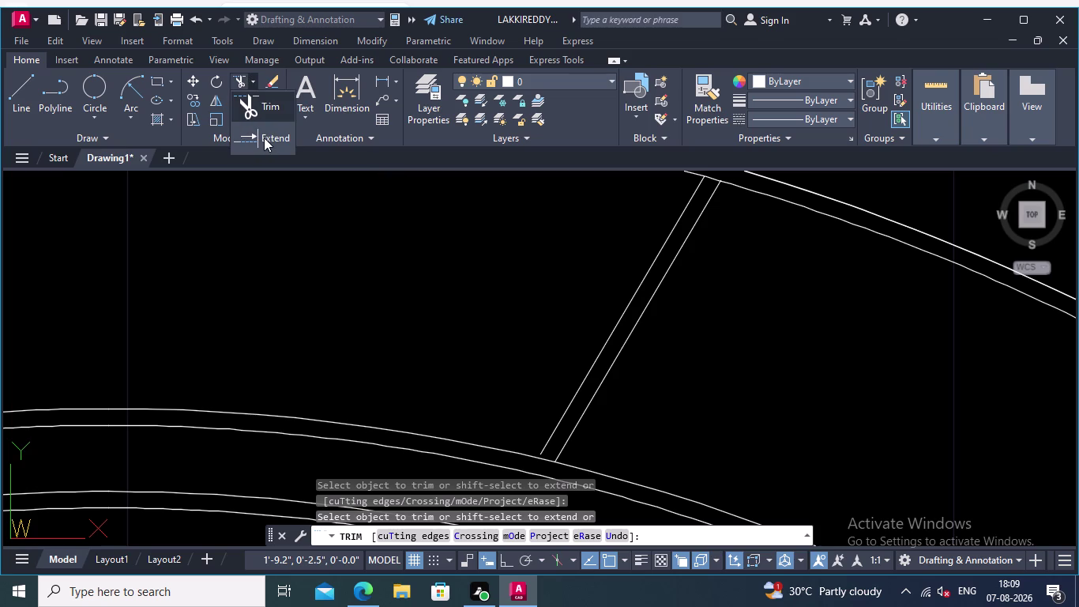
click(264, 136)
scroll(up, 3)
click(594, 306)
scroll(down, 3)
middle_drag(715, 297, 726, 267)
scroll(up, 3)
click(635, 351)
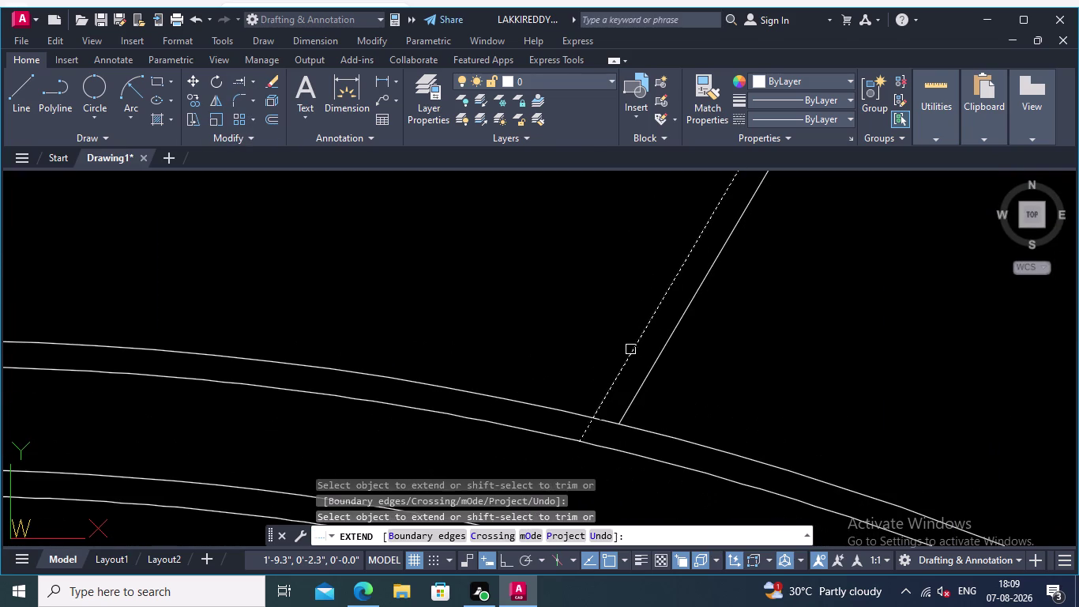
scroll(down, 3)
middle_drag(694, 335, 716, 370)
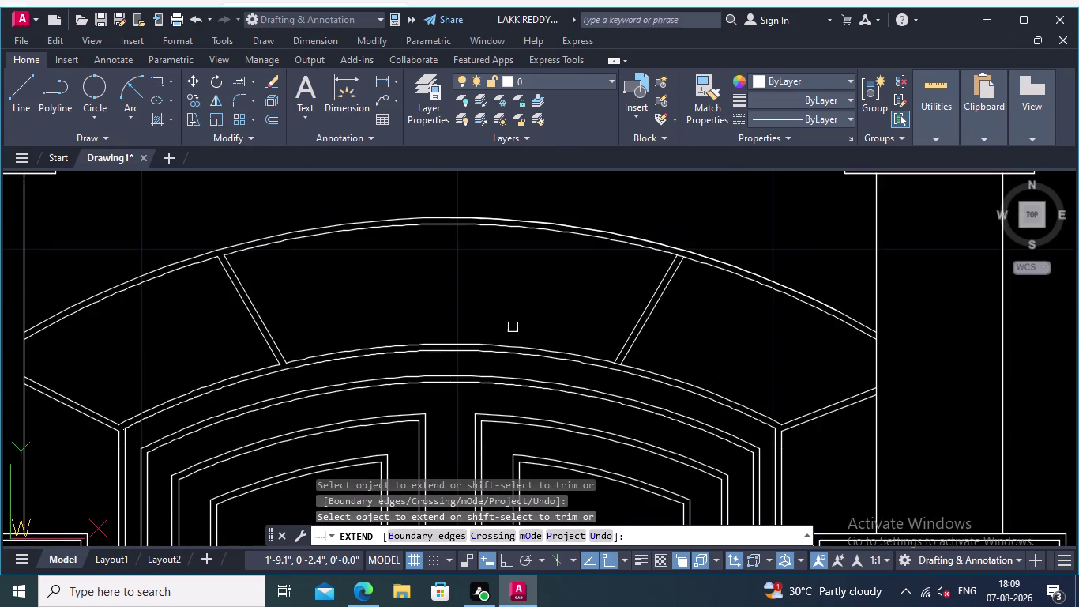
middle_drag(515, 328, 759, 273)
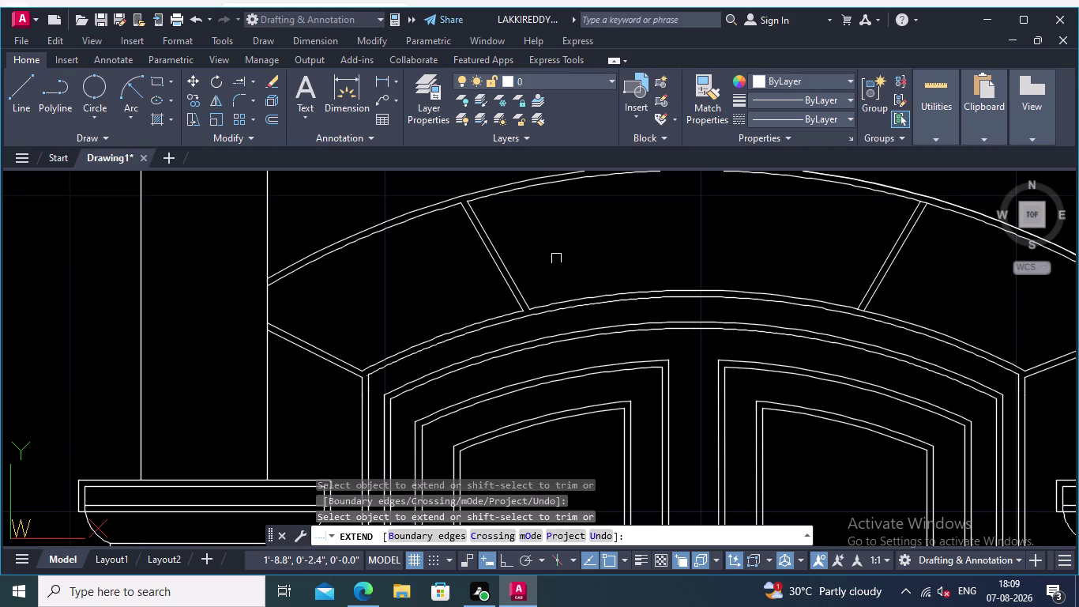
Window-select the left voussoir pair and delete it.
key(Escape)
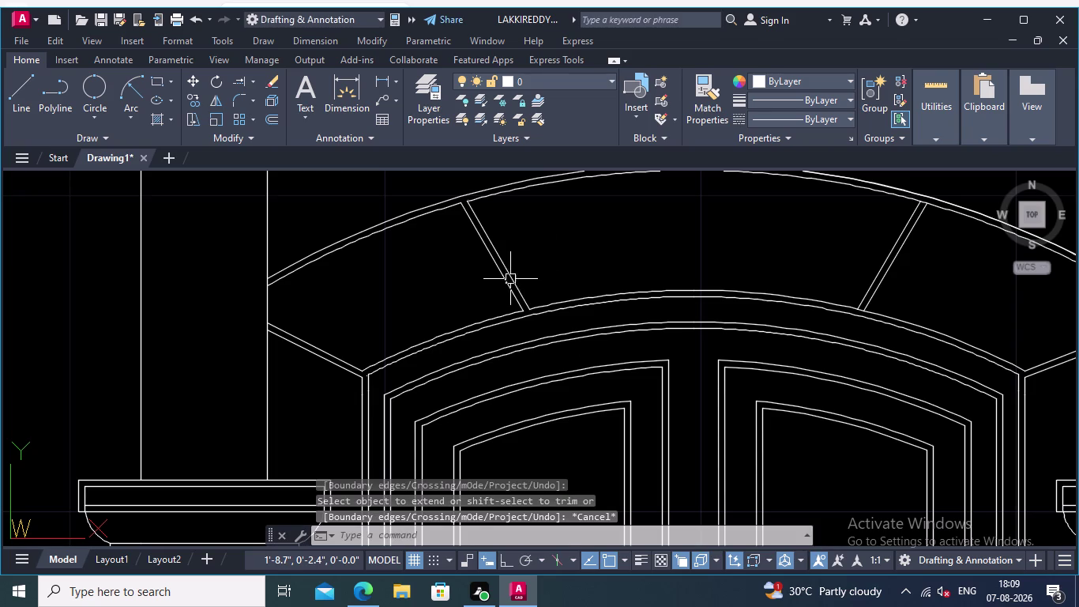
drag(556, 266, 540, 269)
click(495, 279)
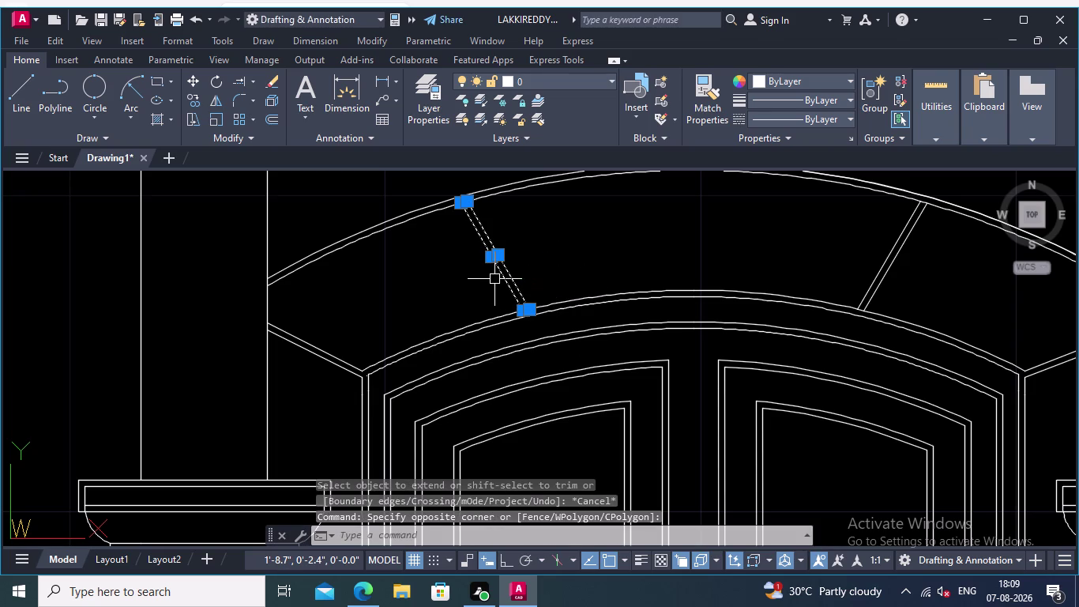
key(Delete)
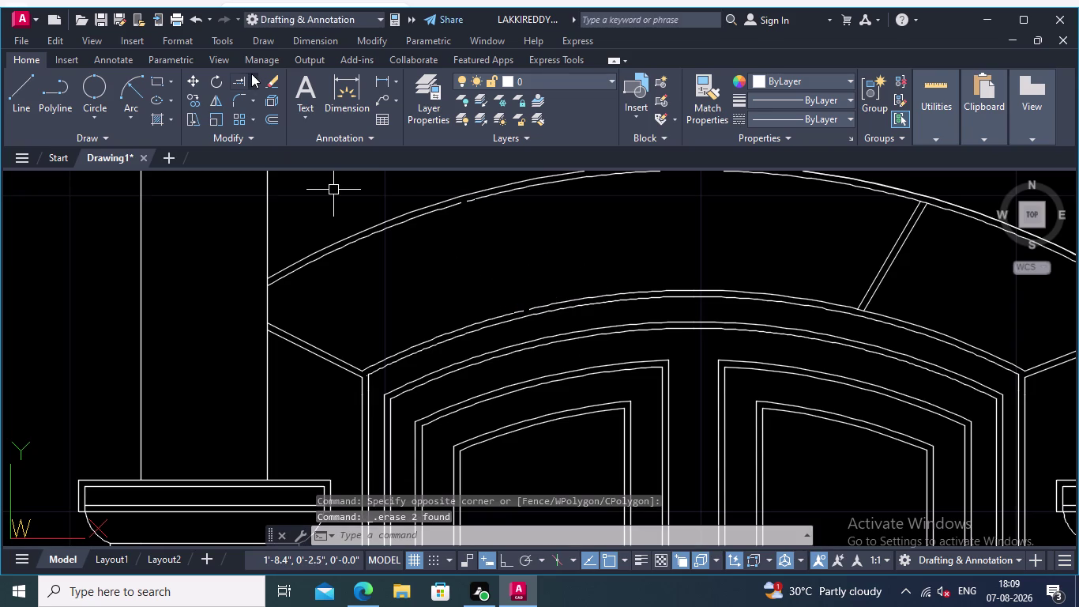
Extend two more lines to their arch boundary.
click(244, 76)
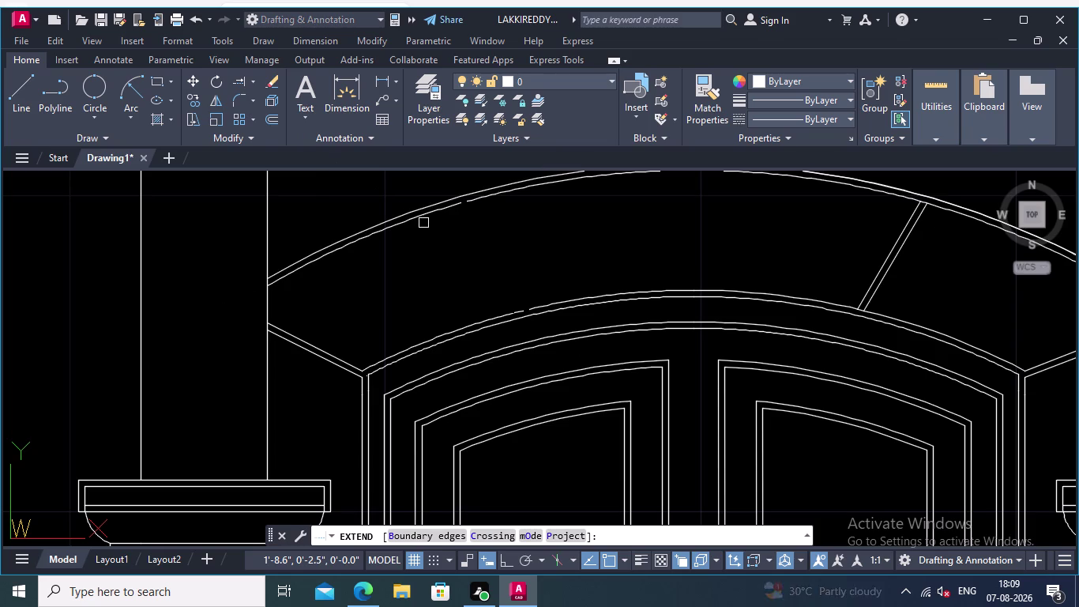
click(429, 217)
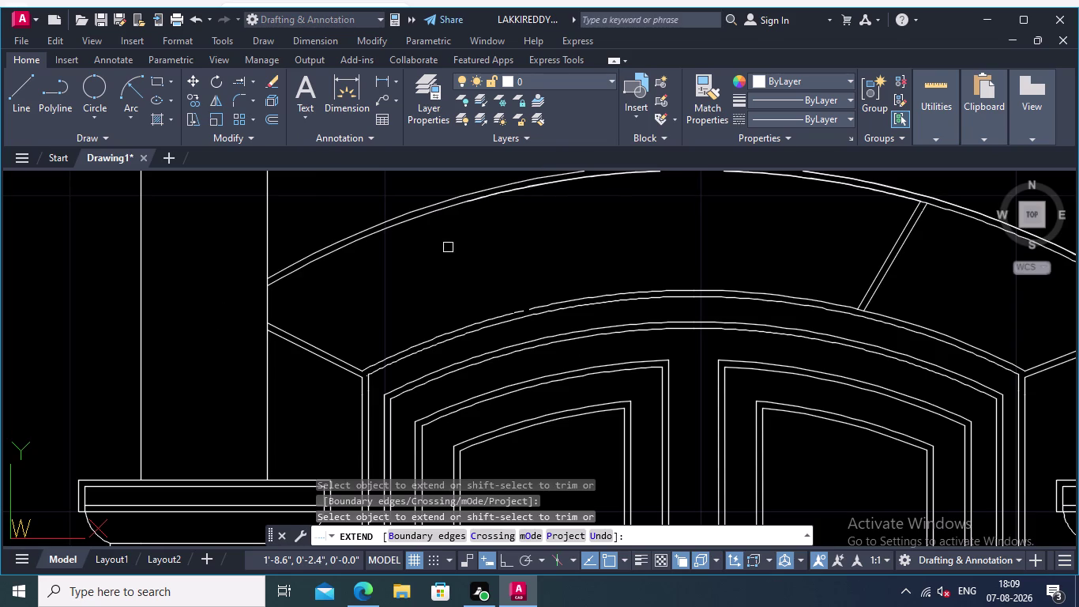
click(508, 310)
key(Return)
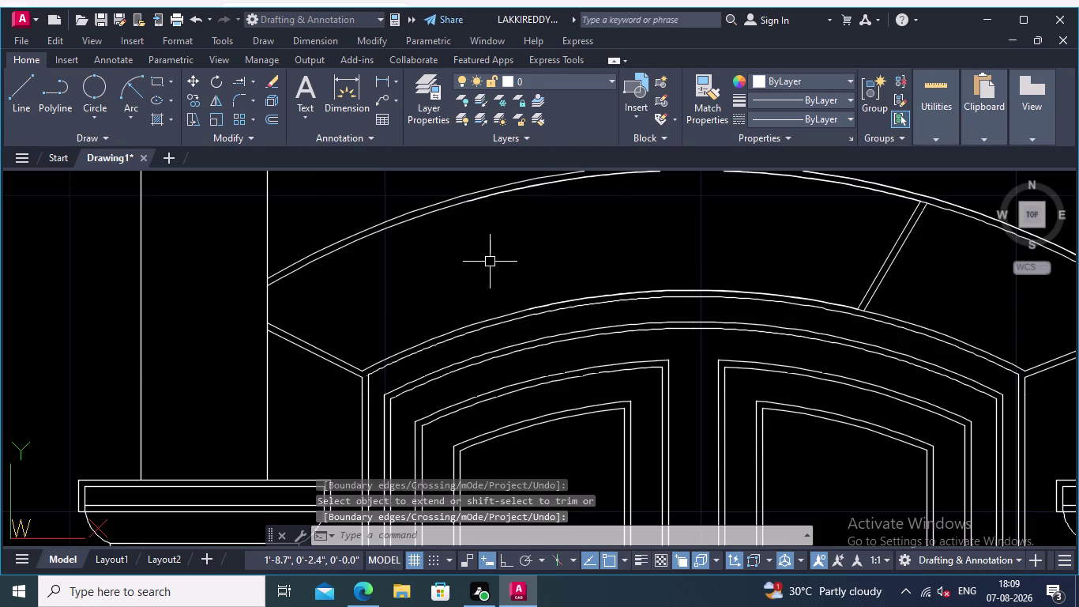
scroll(down, 3)
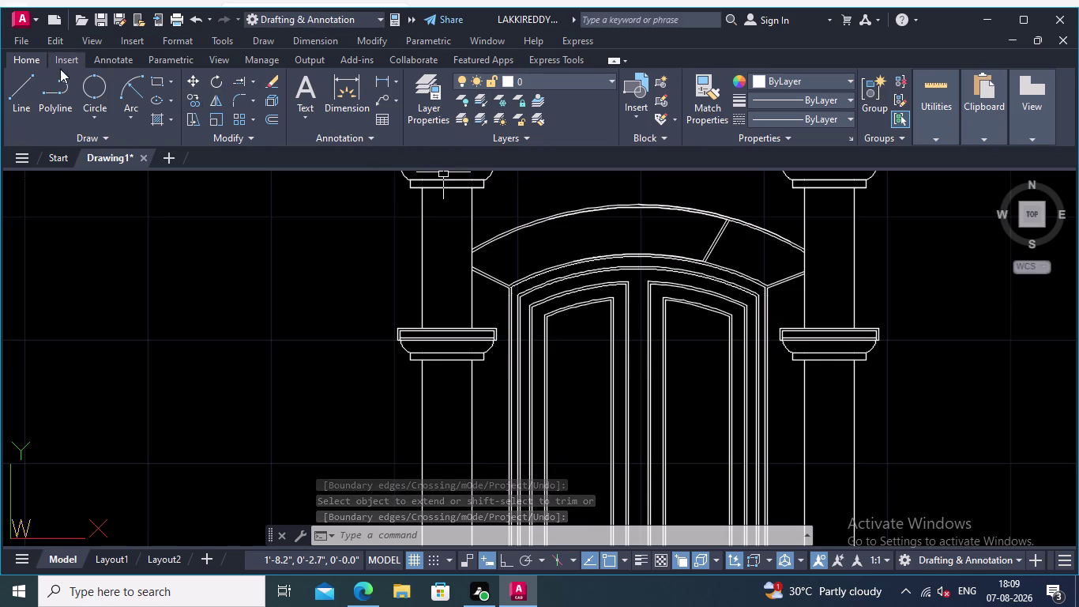
click(19, 81)
scroll(up, 3)
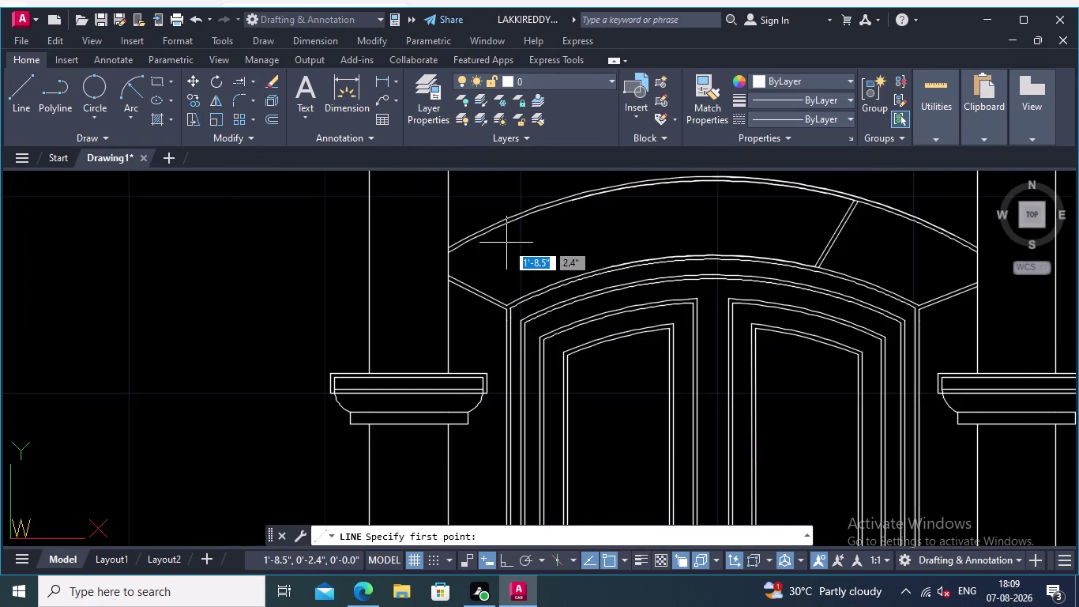
middle_drag(528, 246, 380, 237)
scroll(up, 3)
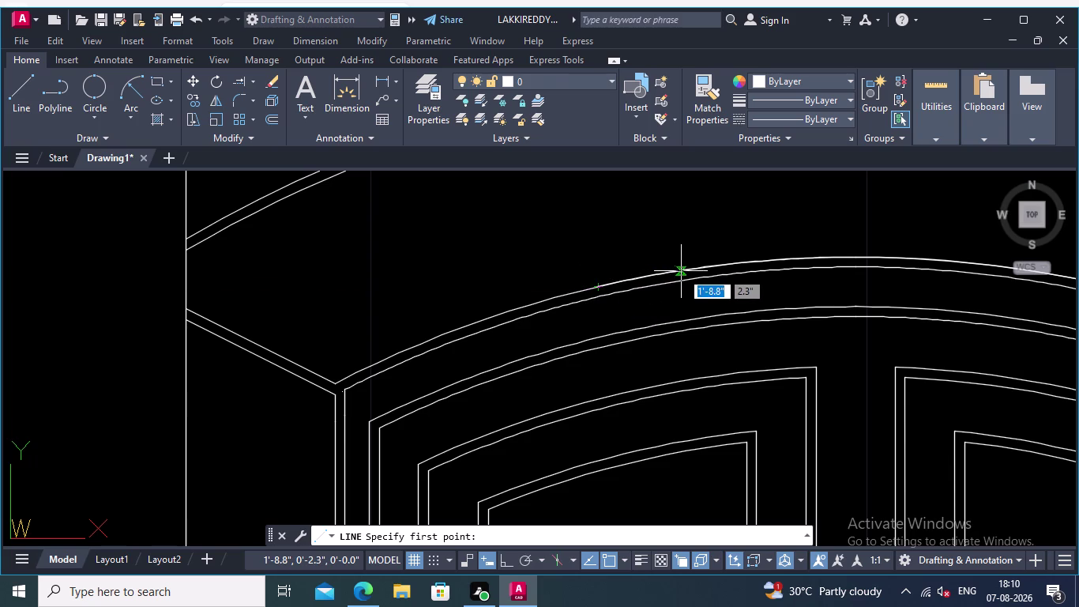
key(Escape)
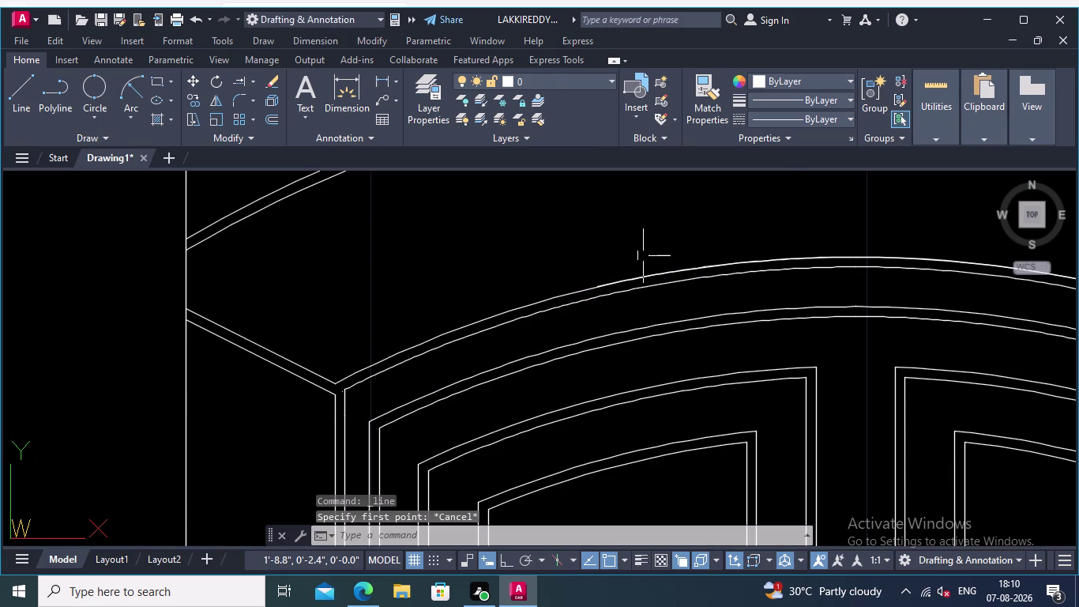
text(joi)
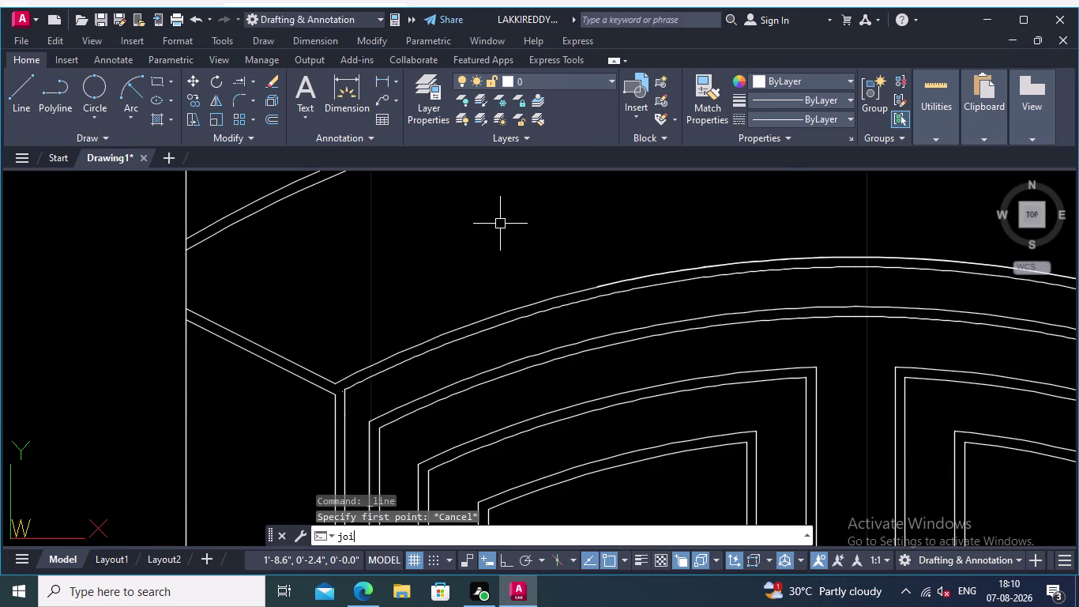
text(n)
key(Return)
scroll(up, 3)
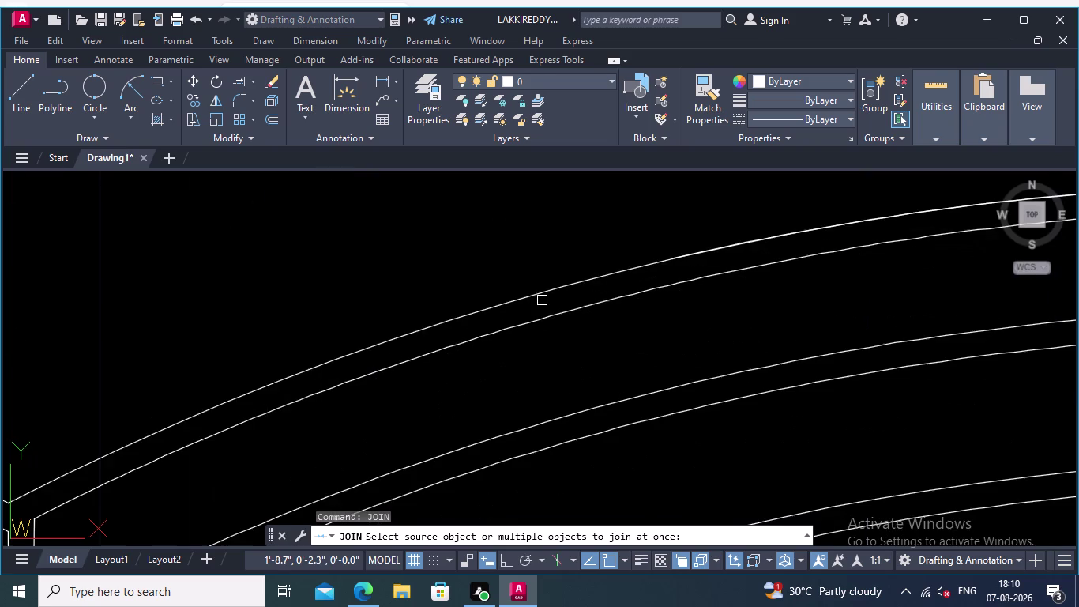
click(539, 293)
scroll(down, 3)
scroll(down, 3)
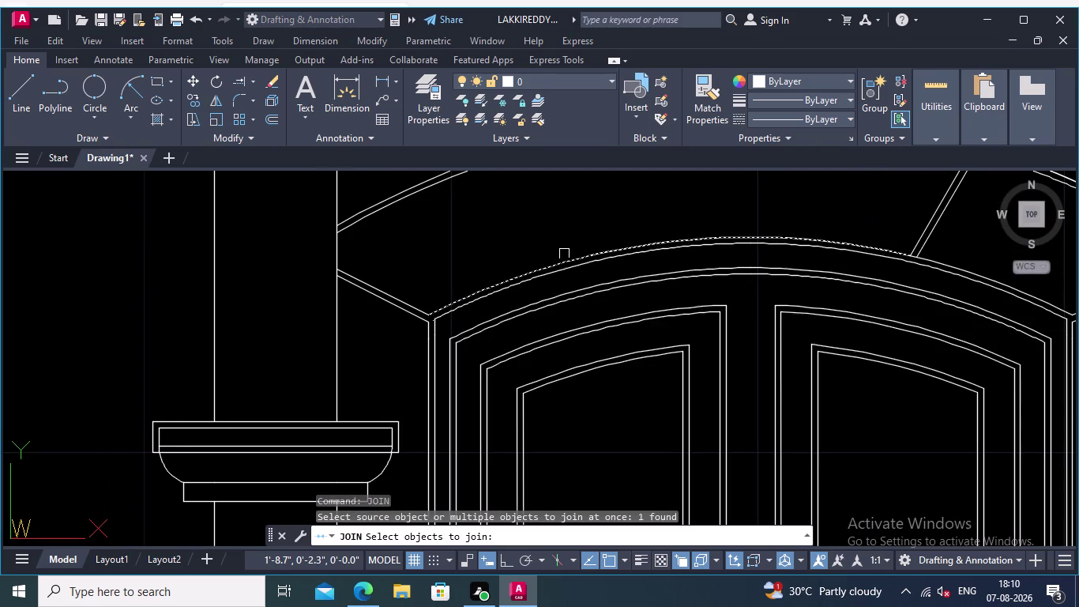
scroll(up, 3)
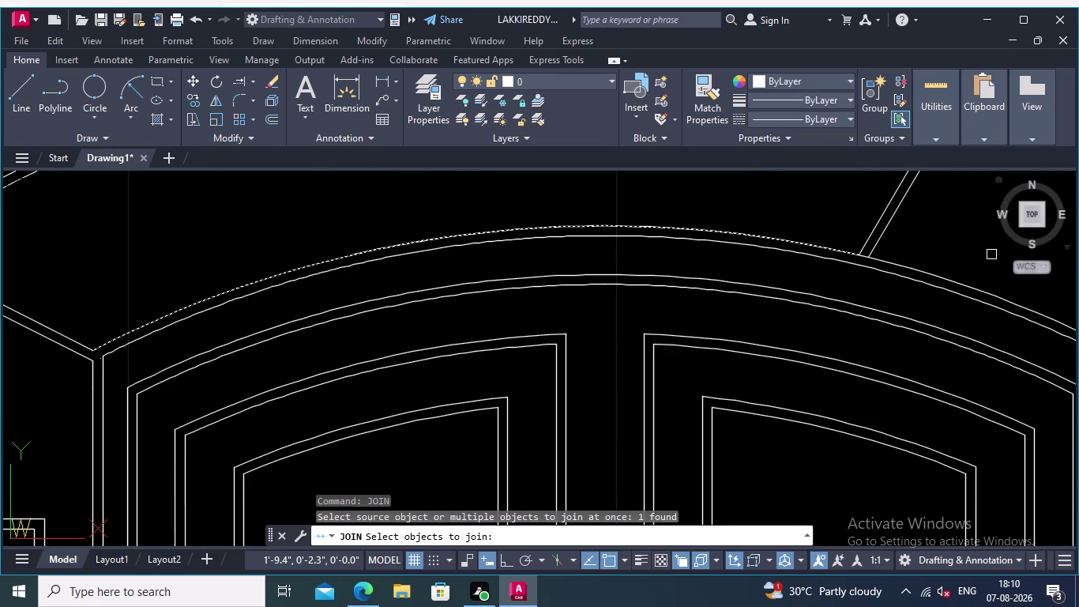
click(971, 283)
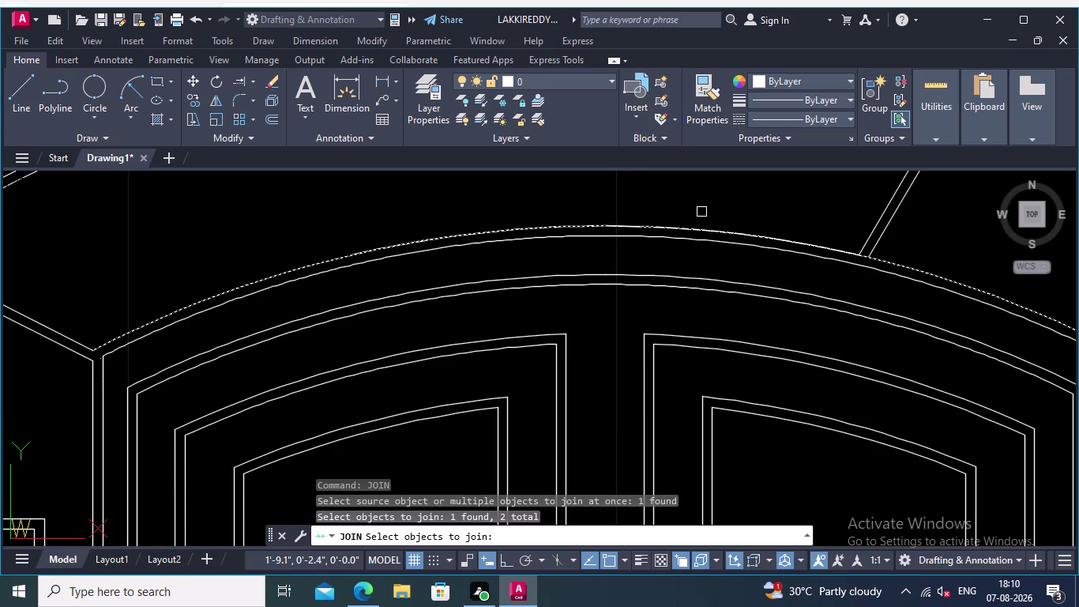
key(Escape)
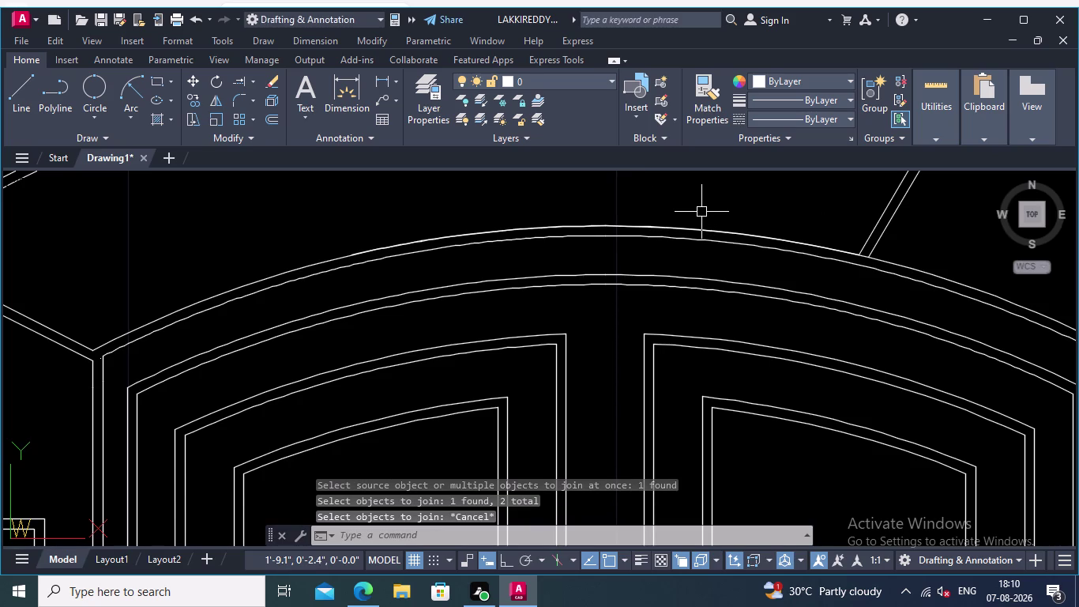
click(24, 86)
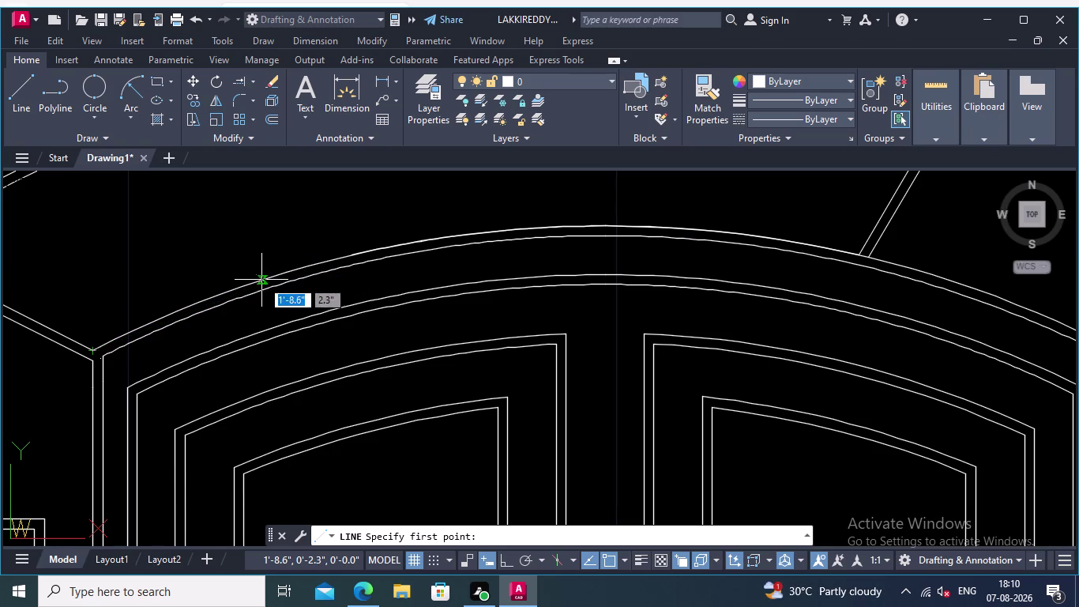
click(349, 254)
middle_drag(338, 221, 367, 264)
scroll(down, 3)
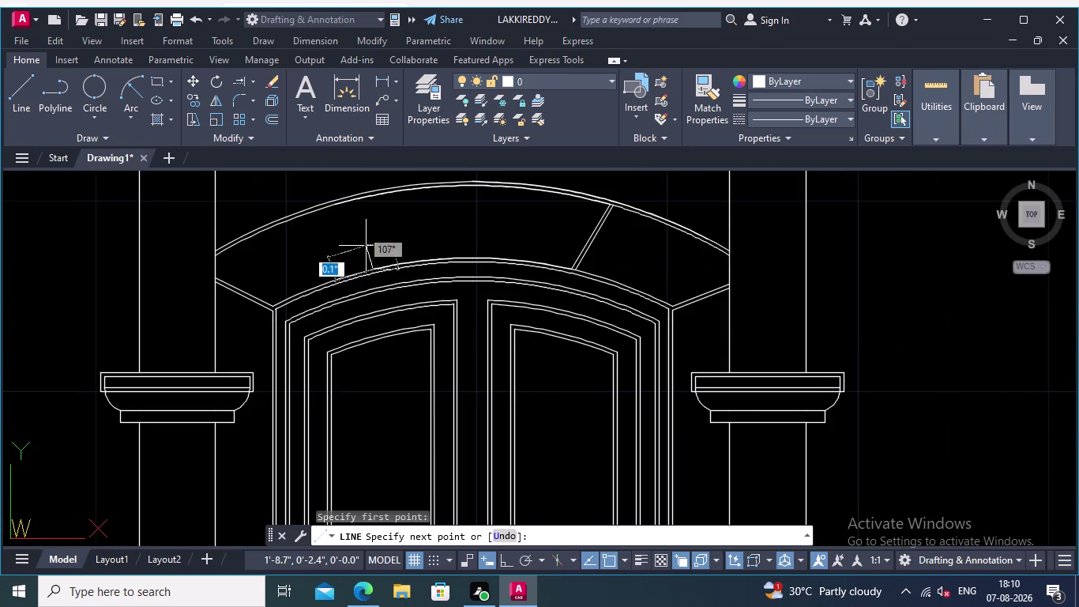
Finish the new voussoir line left of the crown at the outer arch edge.
middle_drag(366, 245, 369, 258)
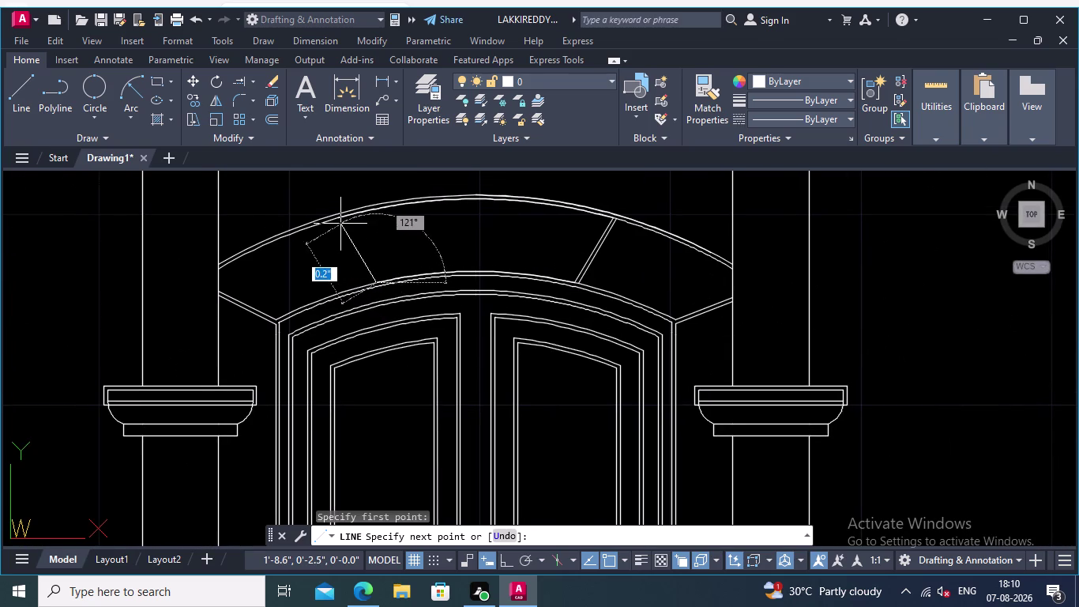
scroll(up, 3)
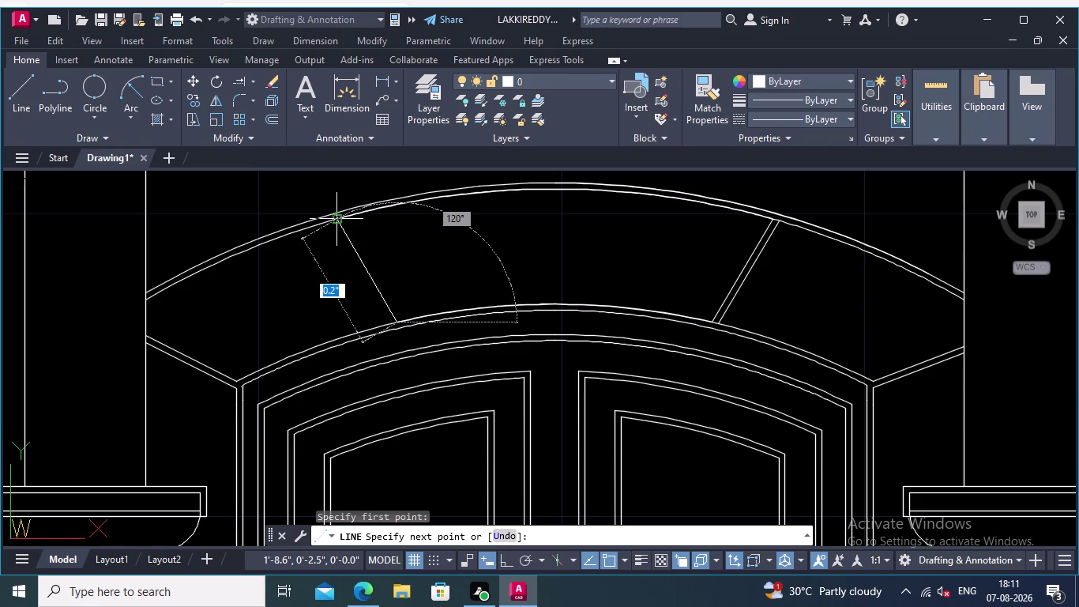
click(339, 219)
key(Return)
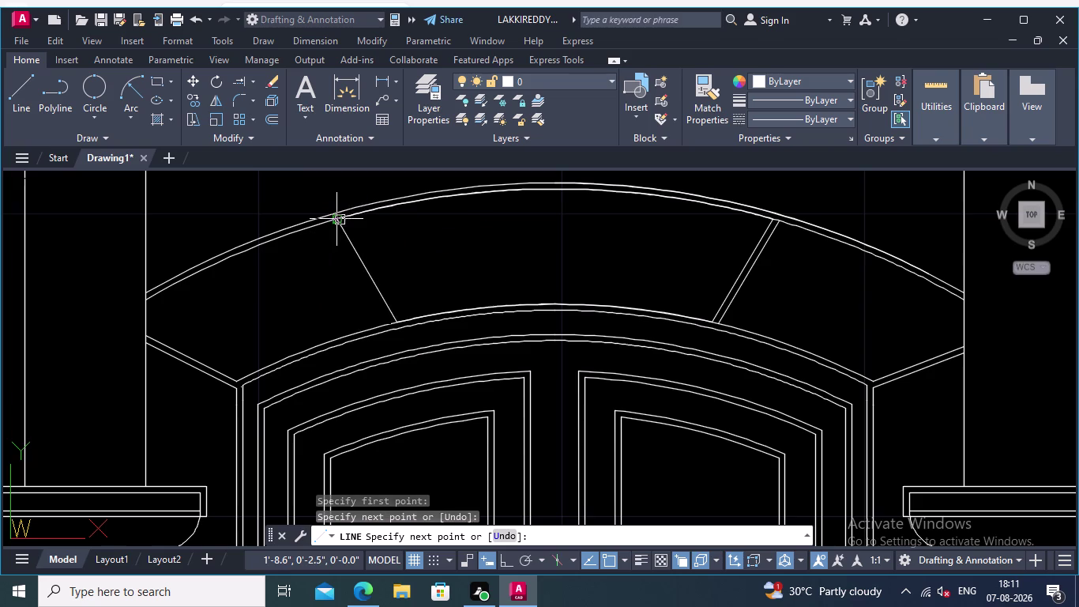
Offset the new voussoir line 0.01 to create a parallel copy.
click(277, 115)
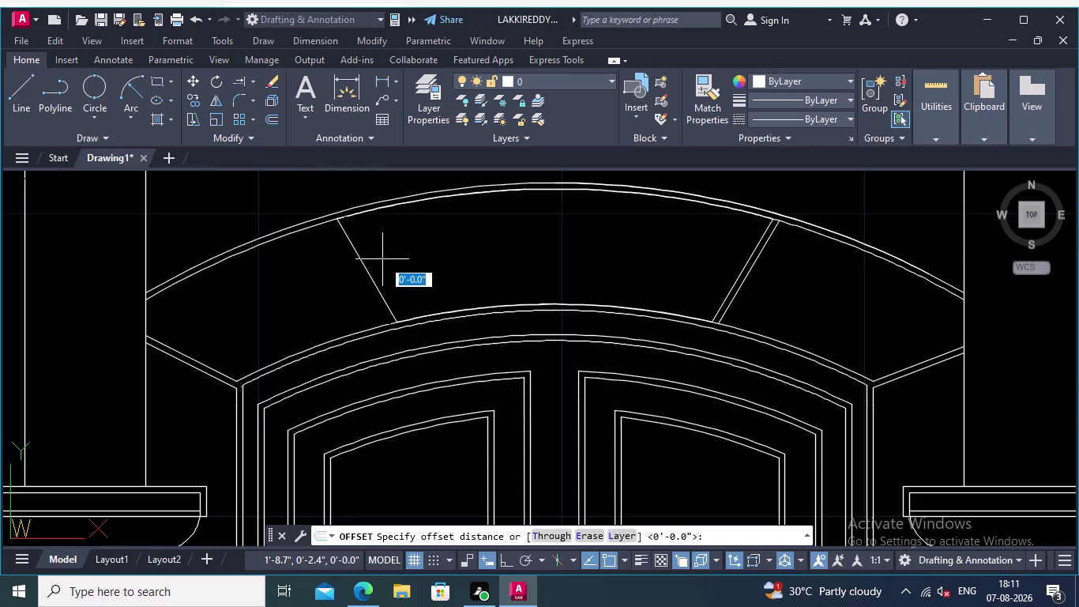
click(370, 280)
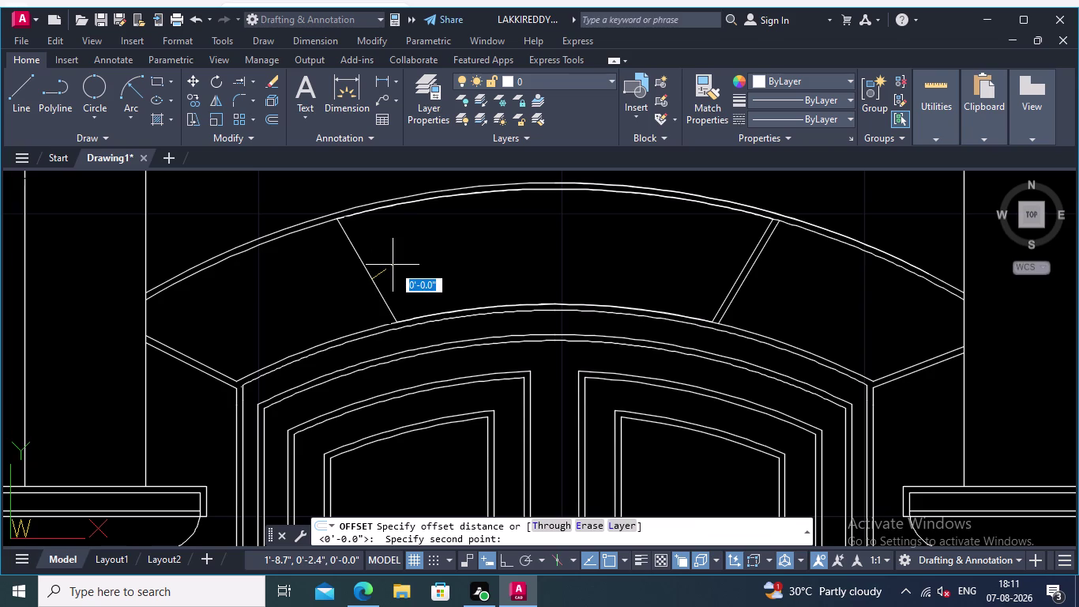
text(0.01)
key(Return)
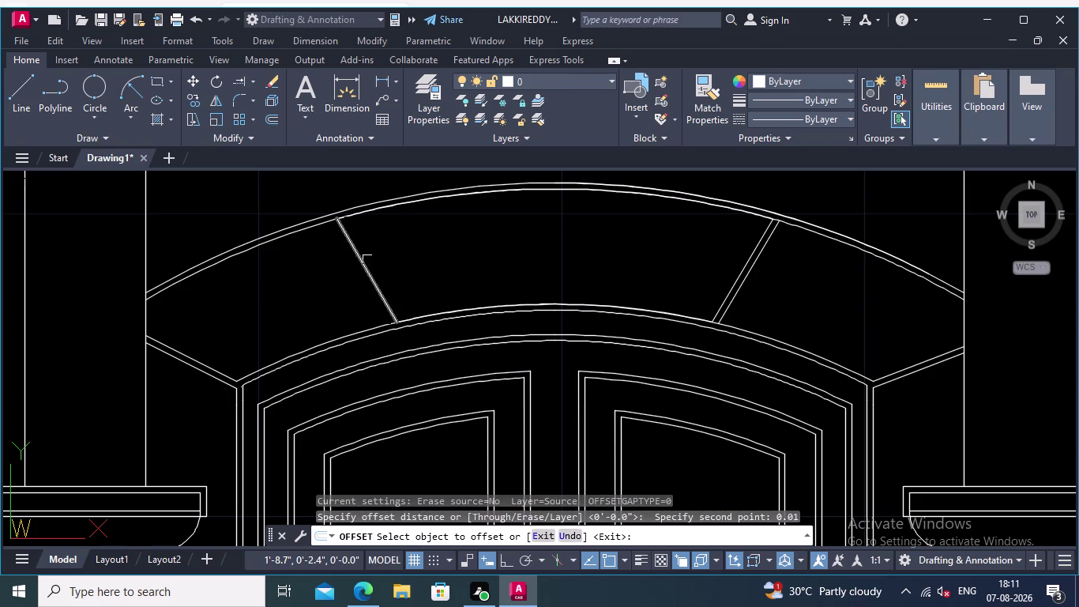
click(370, 259)
click(363, 268)
click(379, 262)
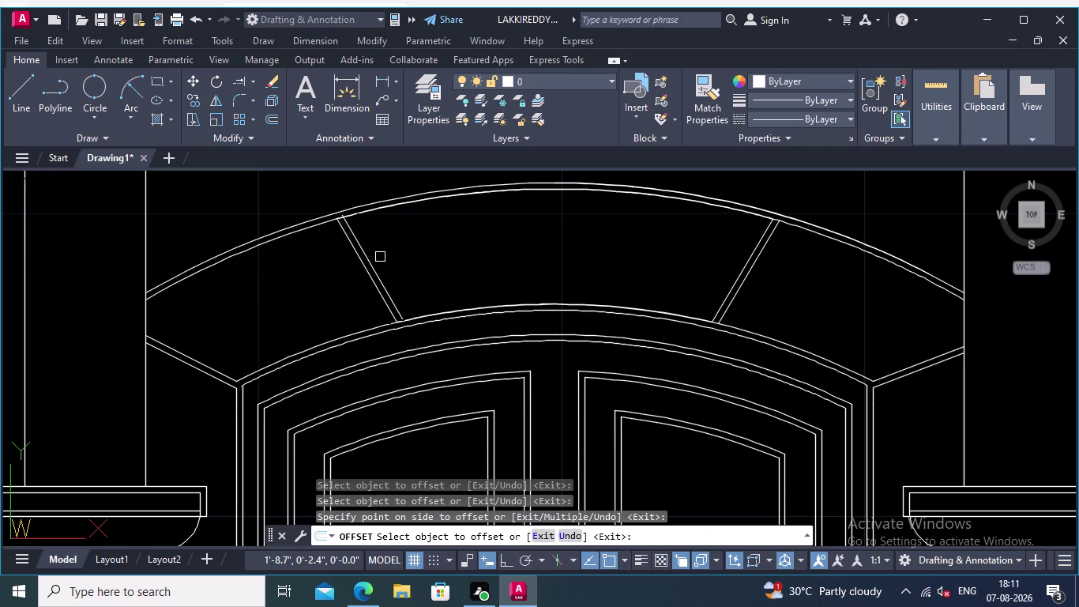
scroll(up, 3)
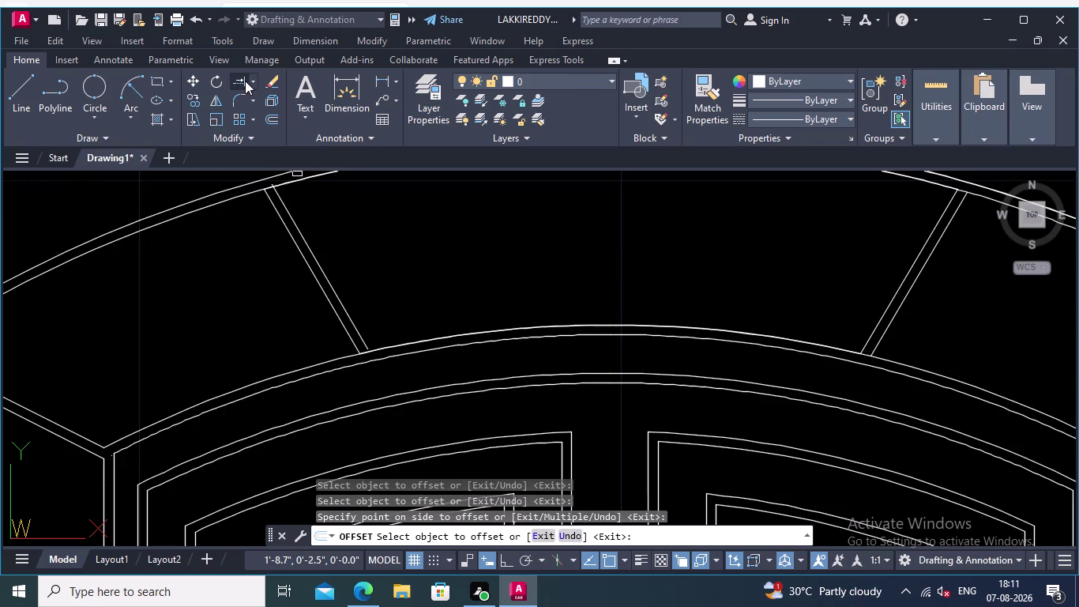
Fence-trim the overshooting ends of the left doubled voussoir joint.
click(238, 79)
click(332, 288)
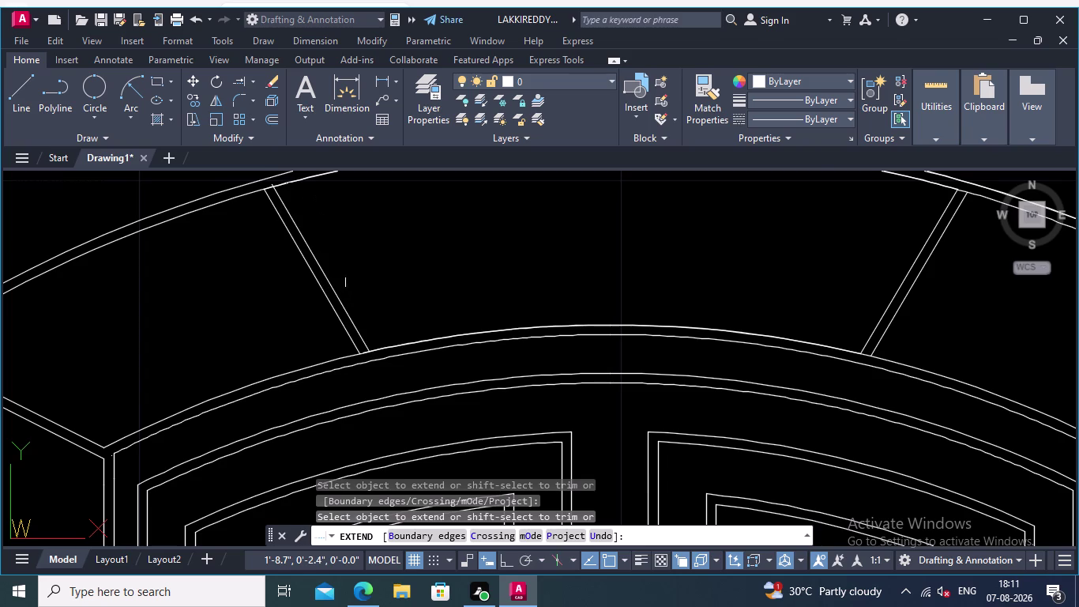
middle_drag(357, 268, 392, 315)
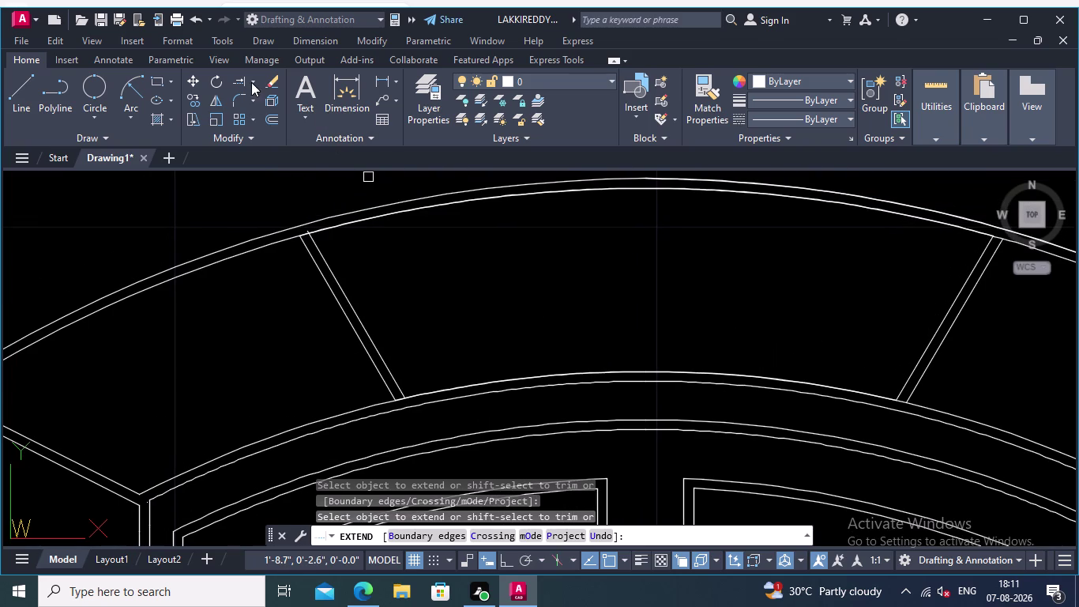
click(254, 75)
click(250, 105)
scroll(up, 3)
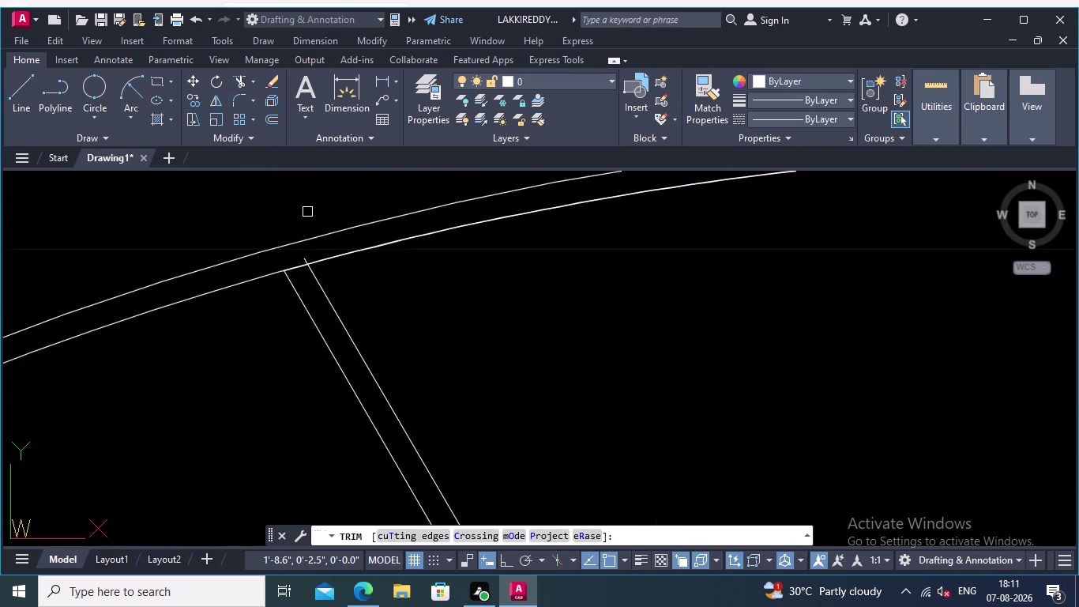
scroll(up, 3)
click(303, 272)
scroll(down, 3)
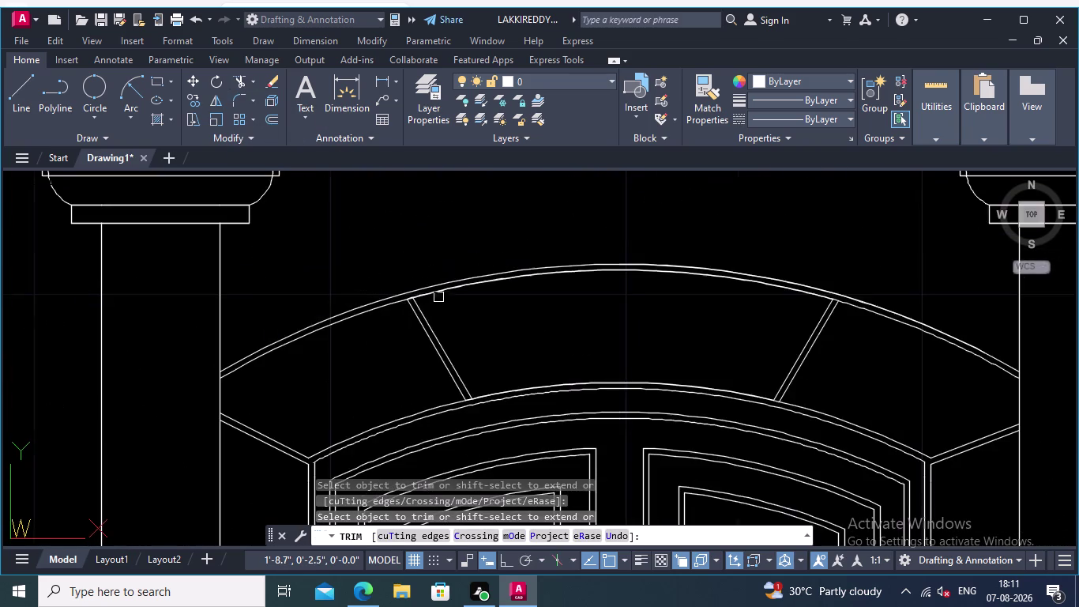
scroll(up, 3)
scroll(up, 3)
click(390, 277)
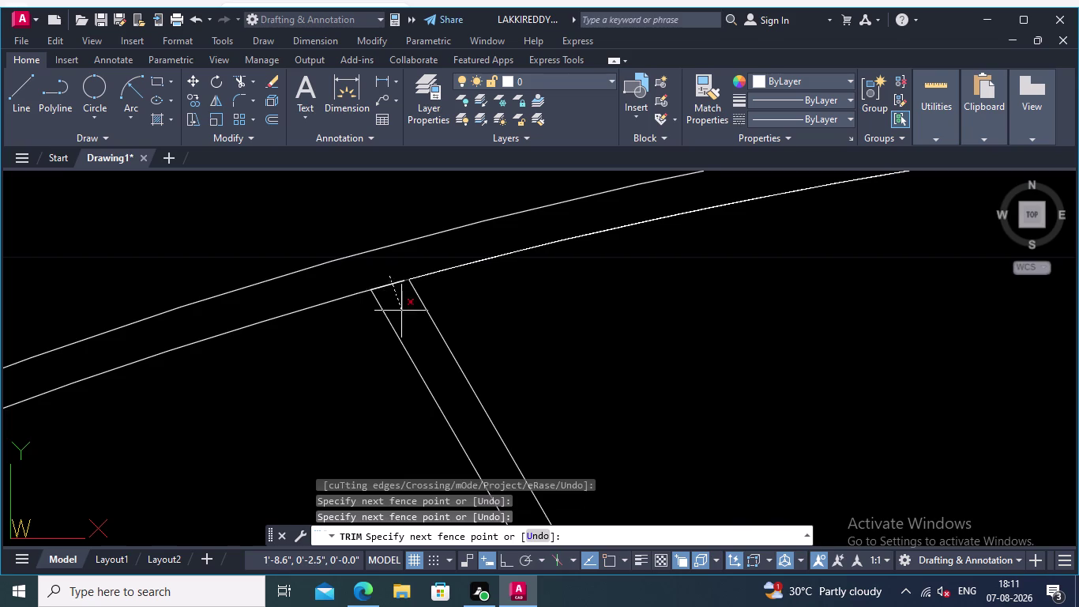
click(401, 310)
scroll(down, 3)
middle_drag(434, 361, 385, 340)
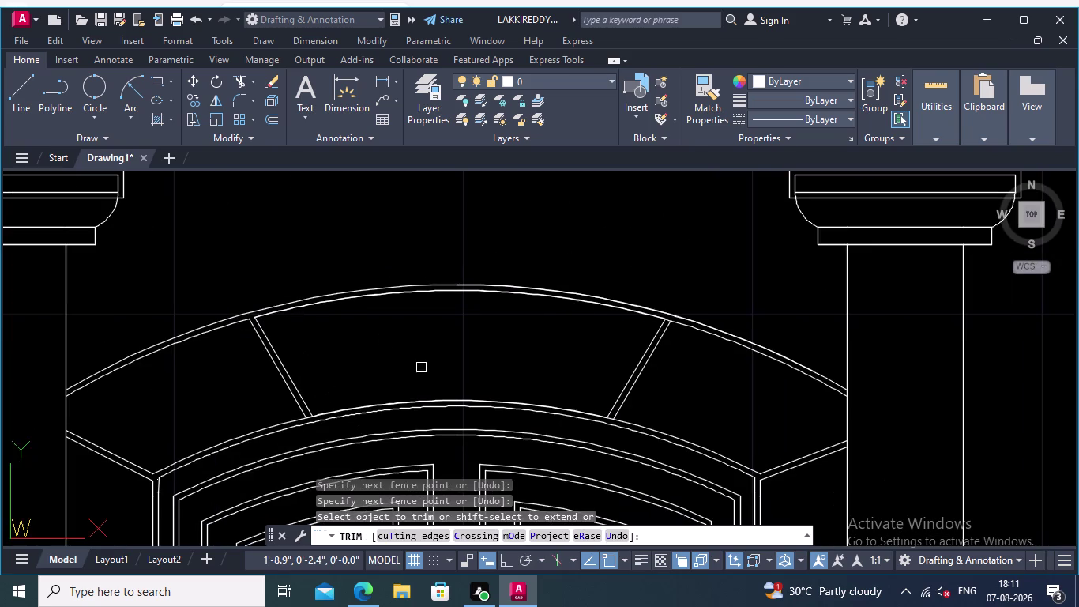
Trim the remaining protruding joint ends at the other arc and review the arch.
middle_drag(421, 367, 391, 338)
scroll(up, 3)
scroll(up, 3)
scroll(up, 3)
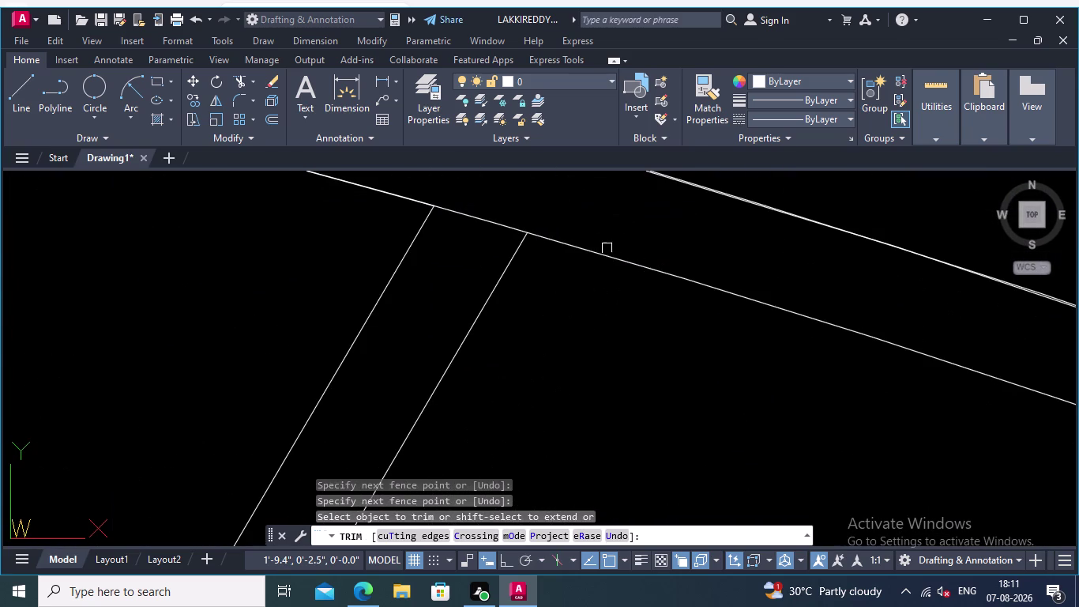
click(515, 211)
click(490, 262)
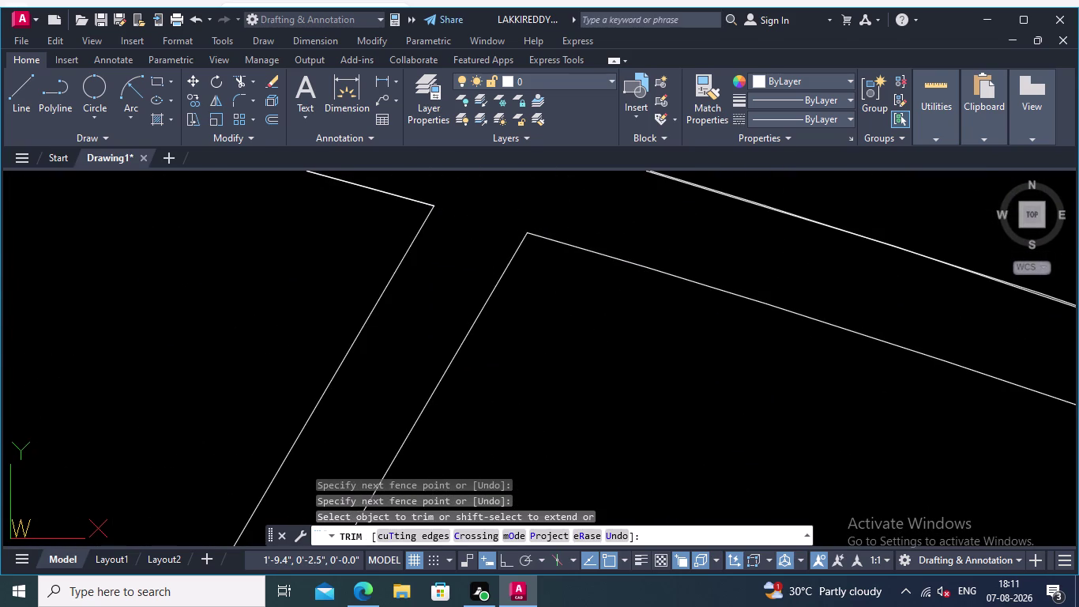
scroll(down, 3)
scroll(down, 3)
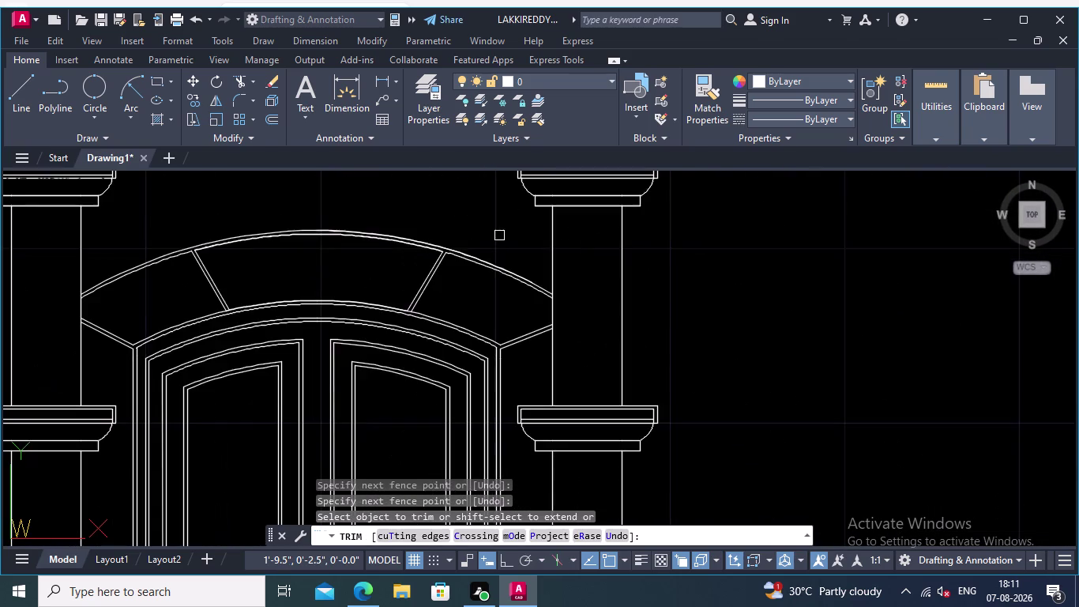
middle_drag(500, 236, 455, 162)
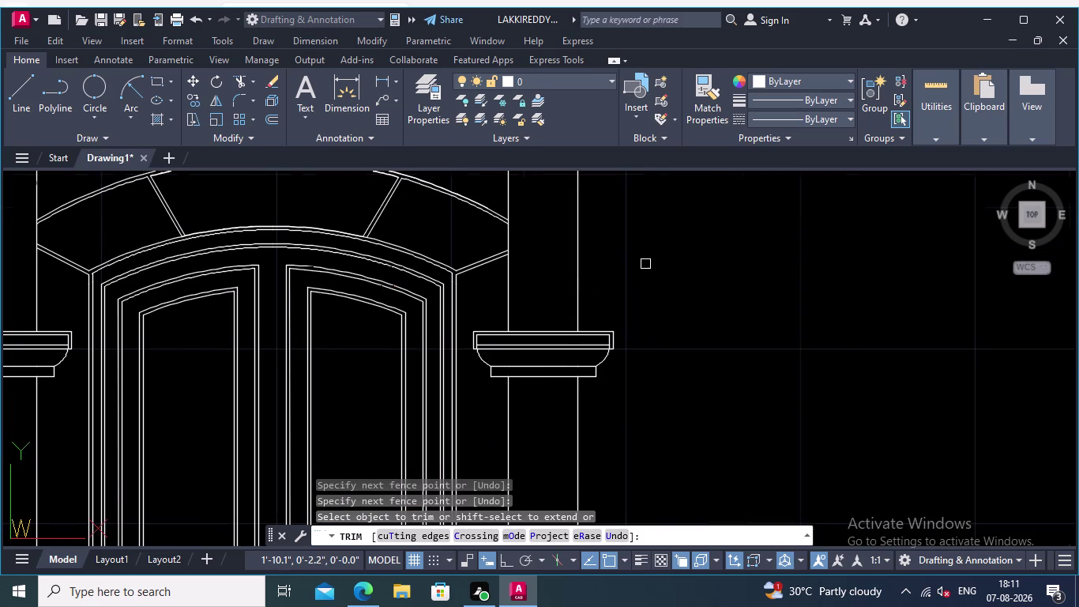
scroll(down, 3)
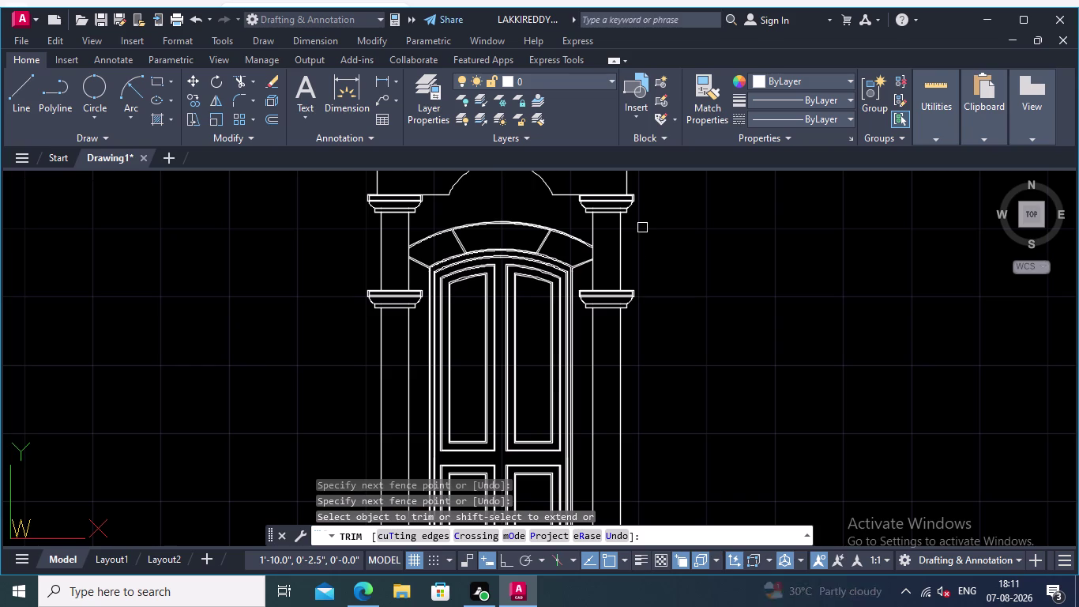
middle_drag(756, 260, 779, 263)
scroll(up, 3)
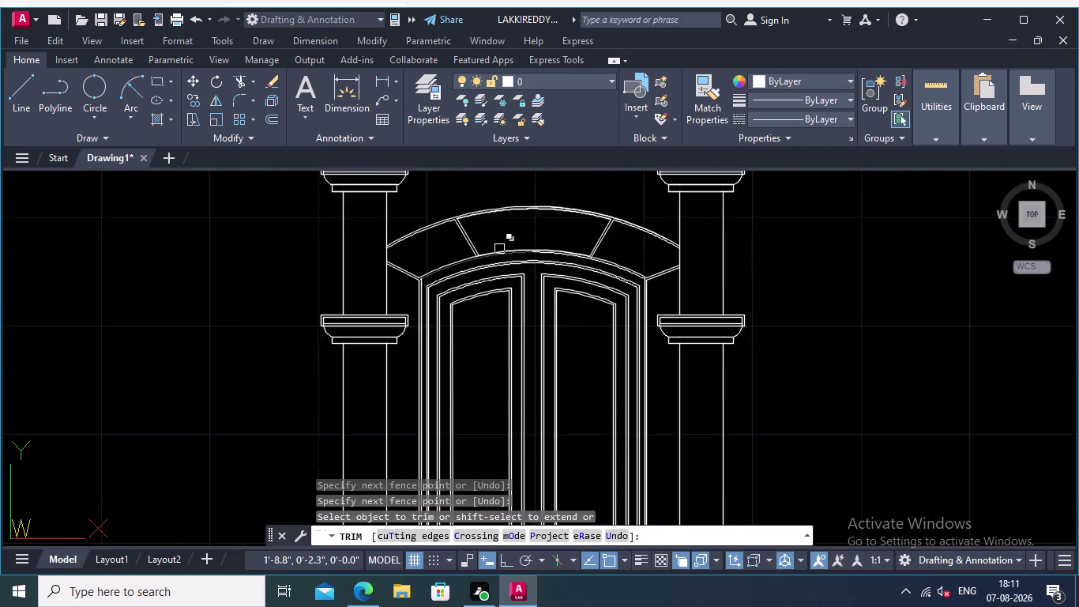
scroll(up, 3)
scroll(up, 3)
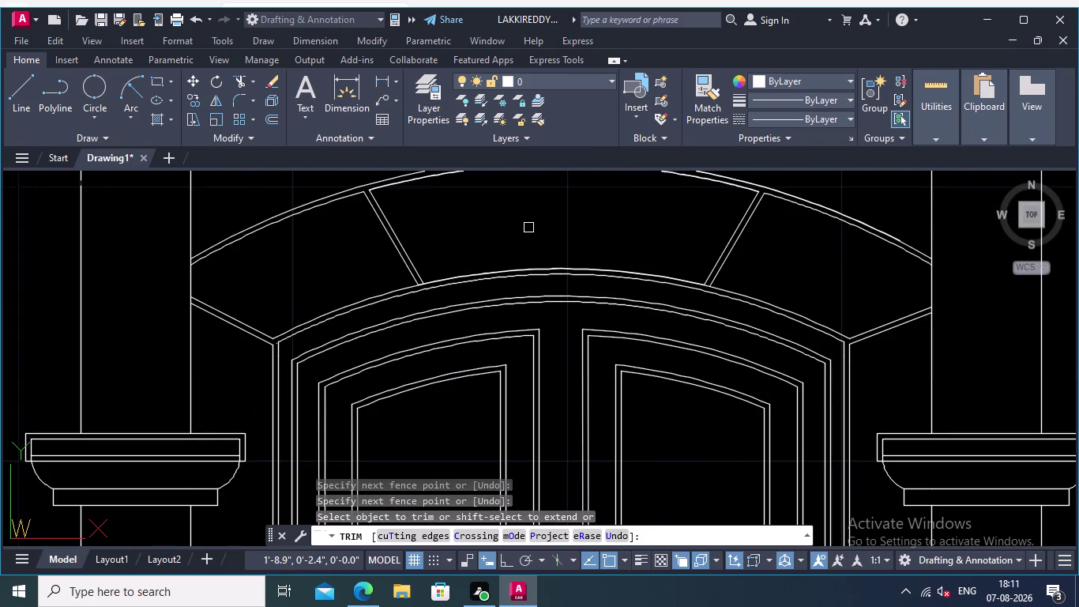
middle_drag(521, 230, 555, 352)
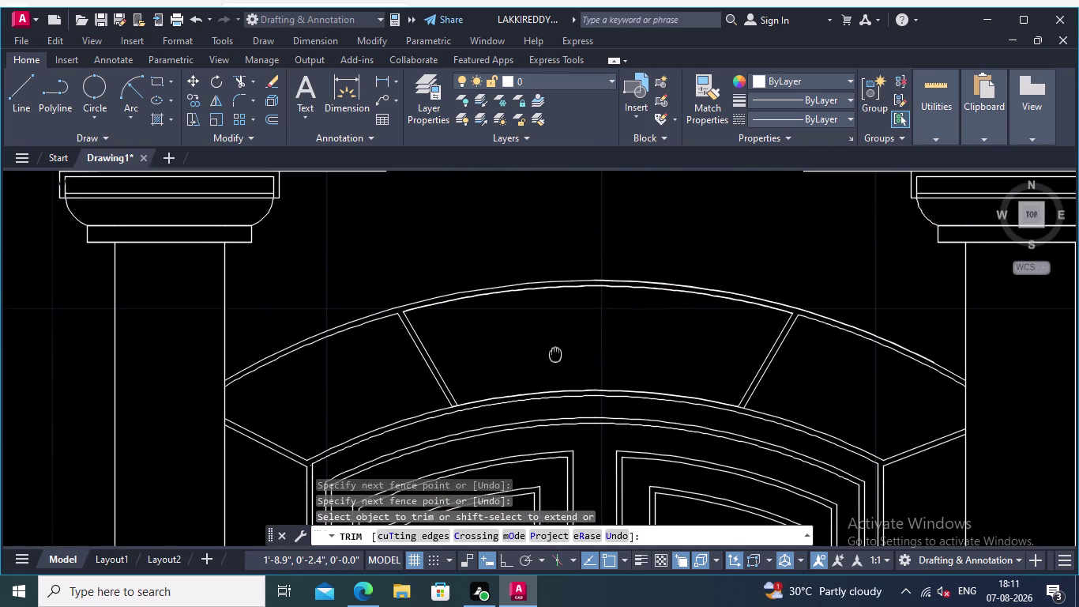
middle_drag(555, 352, 554, 356)
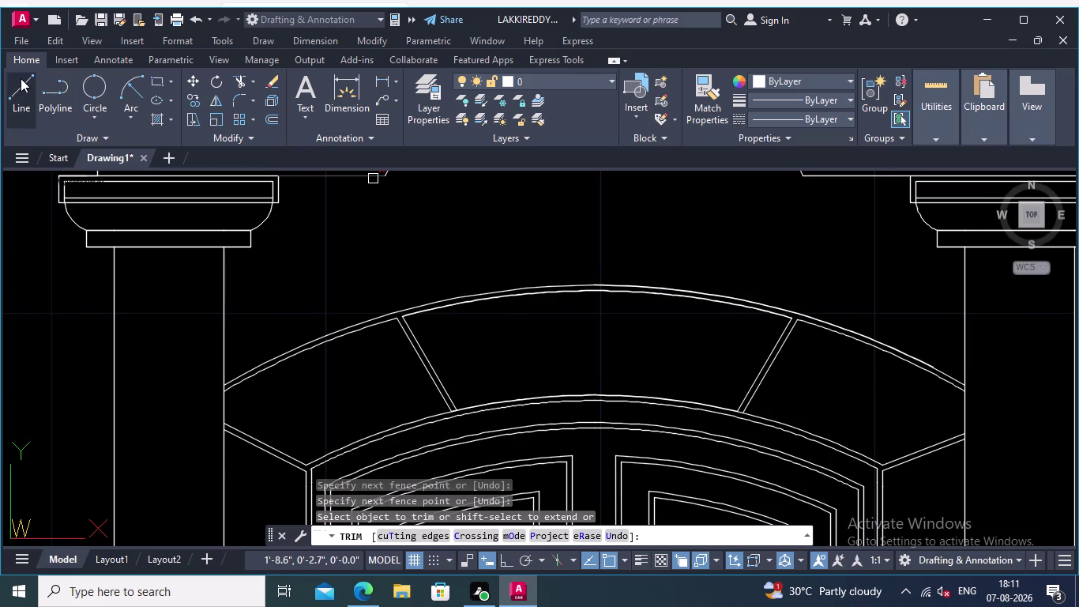
Draw a line from the dome's peak down to the top of the arch.
click(23, 82)
middle_drag(476, 288, 492, 407)
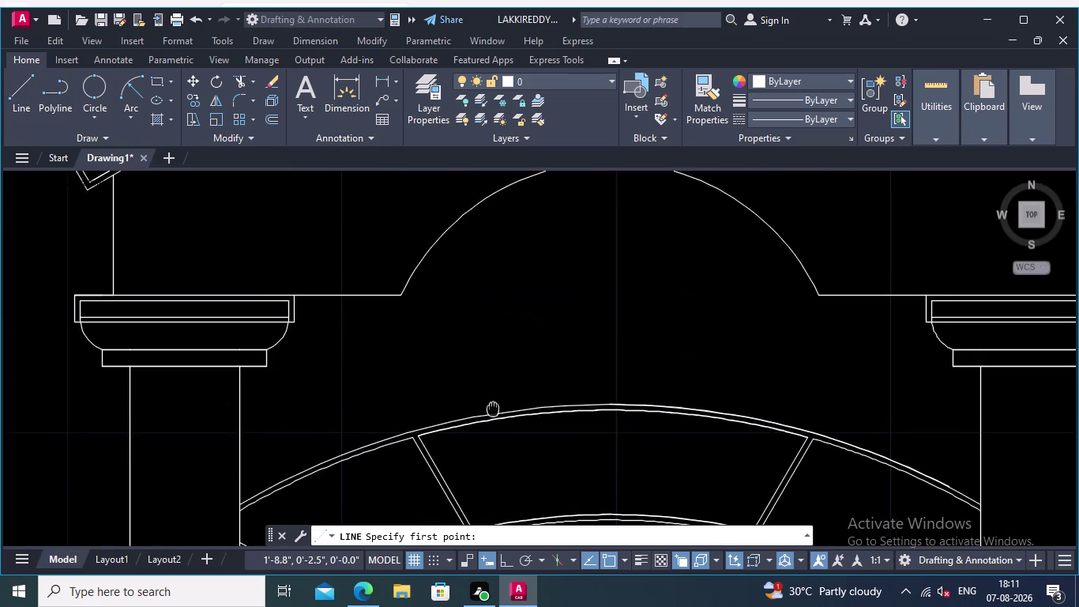
middle_drag(492, 407, 498, 398)
middle_drag(563, 286, 561, 332)
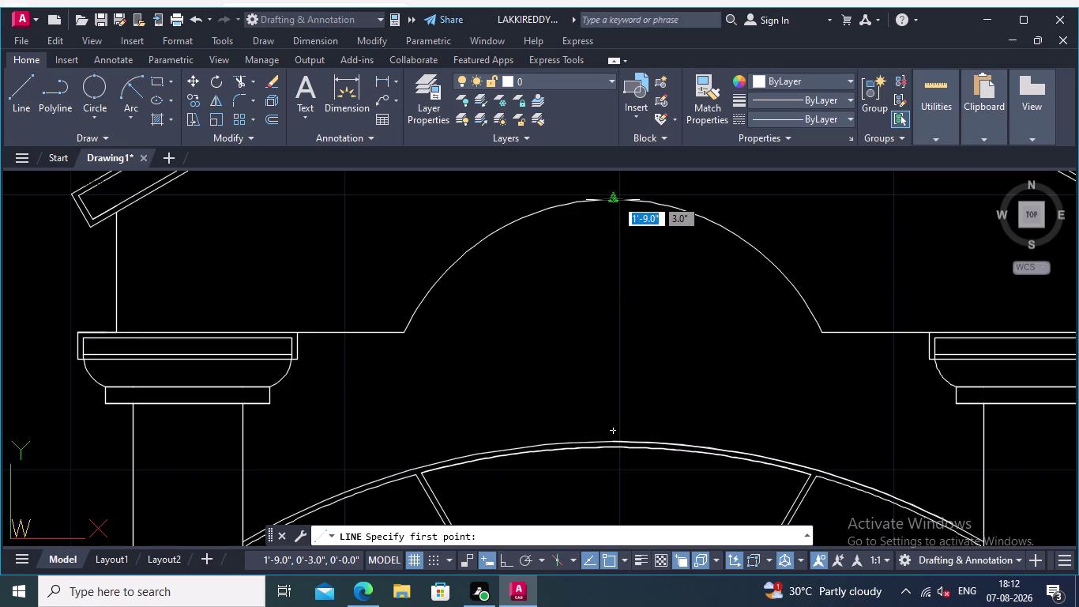
click(616, 198)
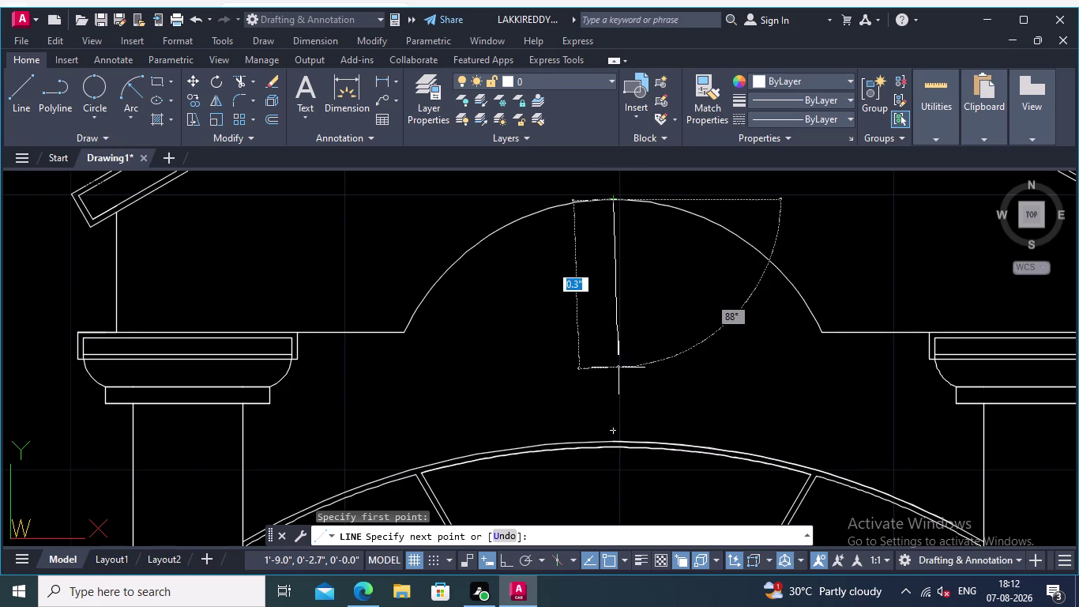
middle_drag(618, 367, 583, 147)
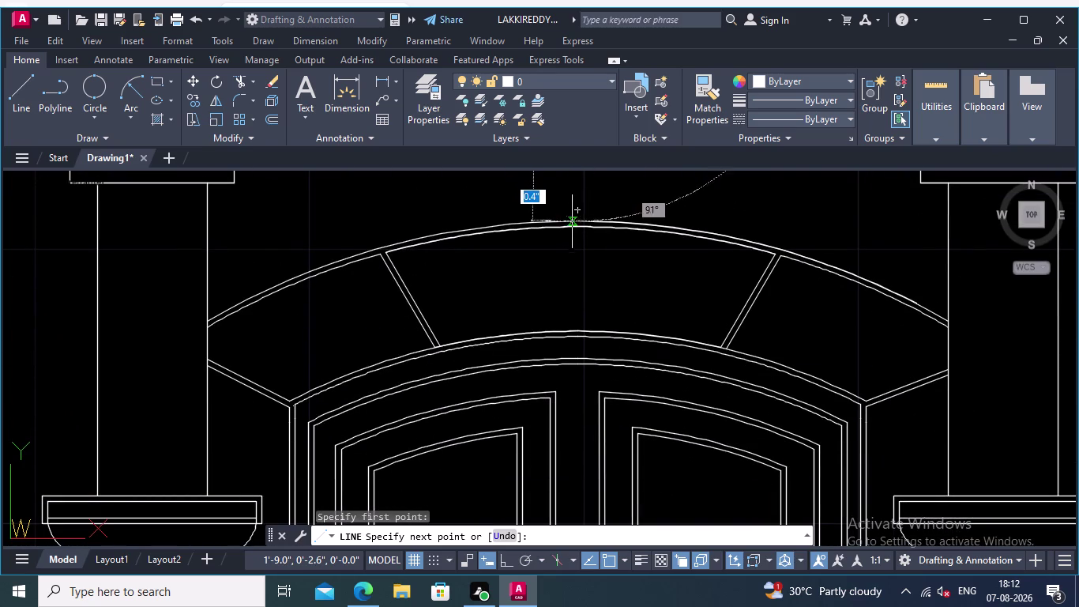
middle_drag(571, 283, 595, 413)
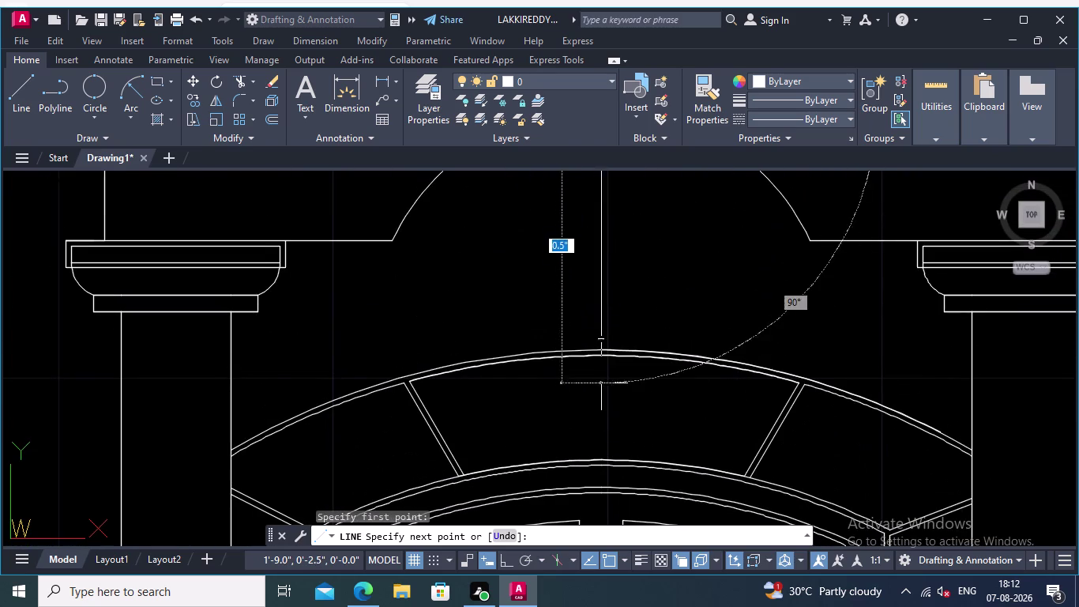
scroll(up, 3)
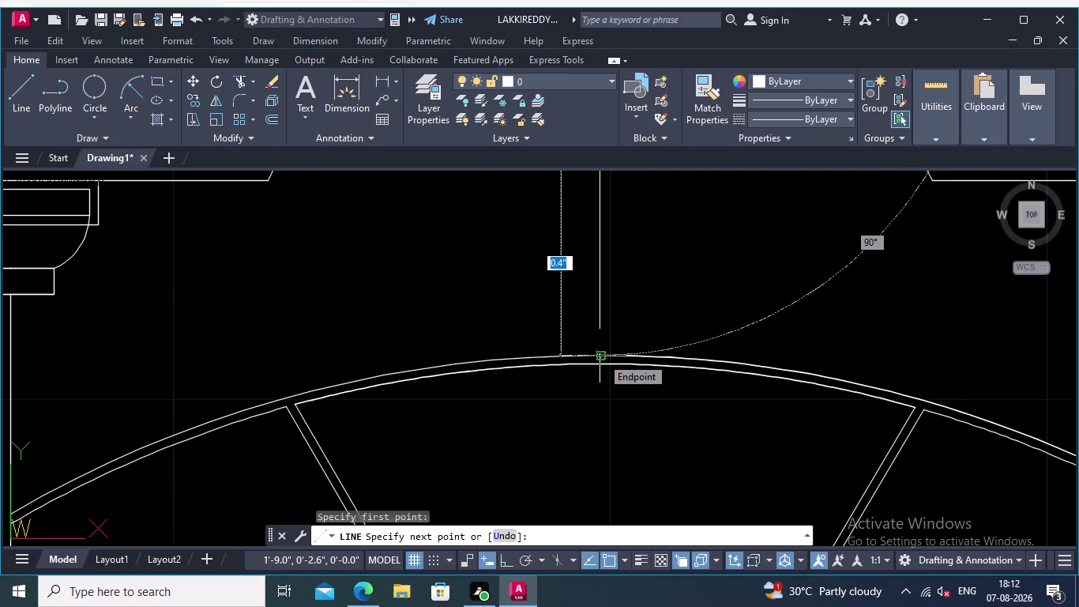
click(601, 357)
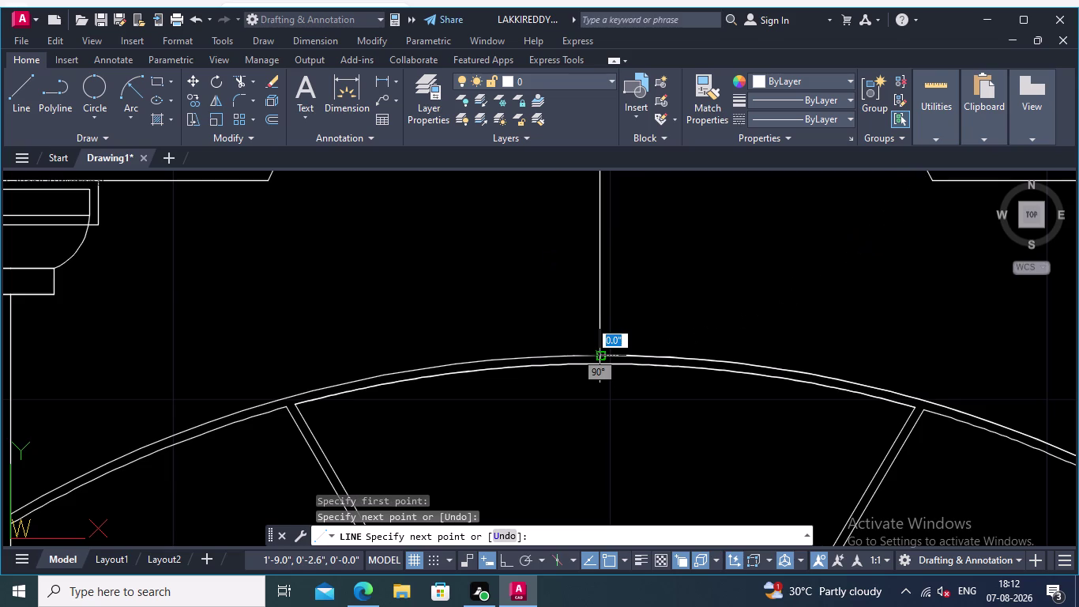
key(Return)
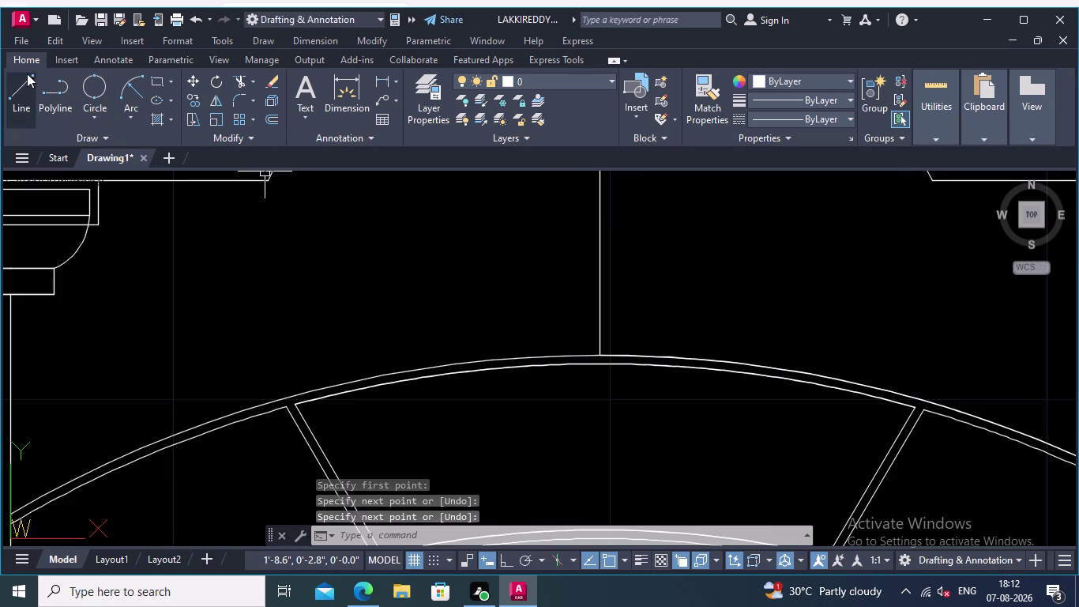
Draw a vertical line with Ortho on from the arch top to the inner arch.
click(17, 74)
middle_click(470, 299)
middle_drag(637, 381, 629, 365)
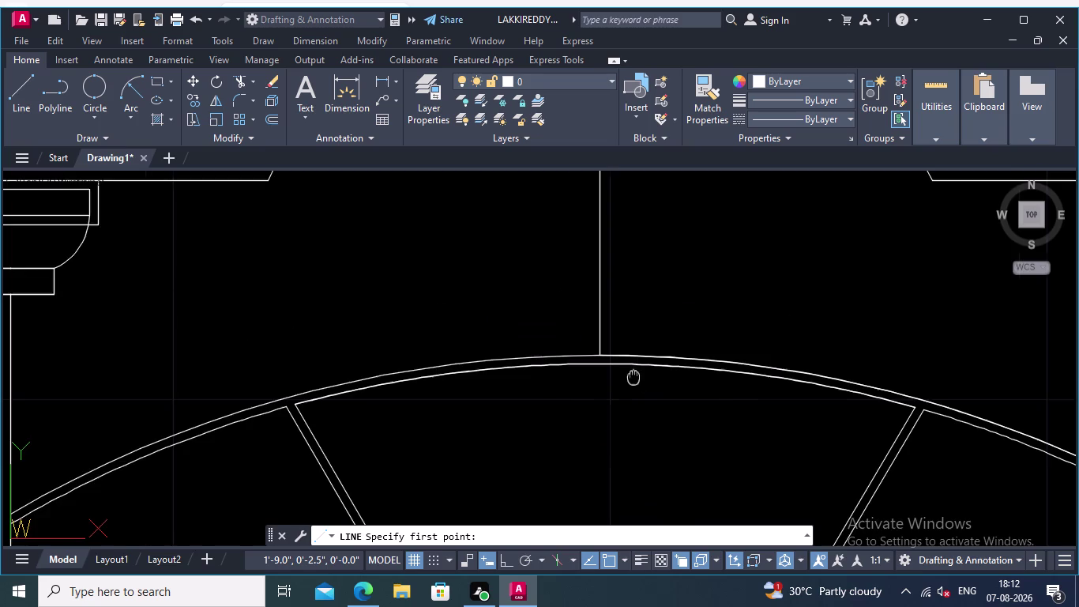
middle_drag(628, 365, 585, 279)
scroll(up, 3)
click(528, 235)
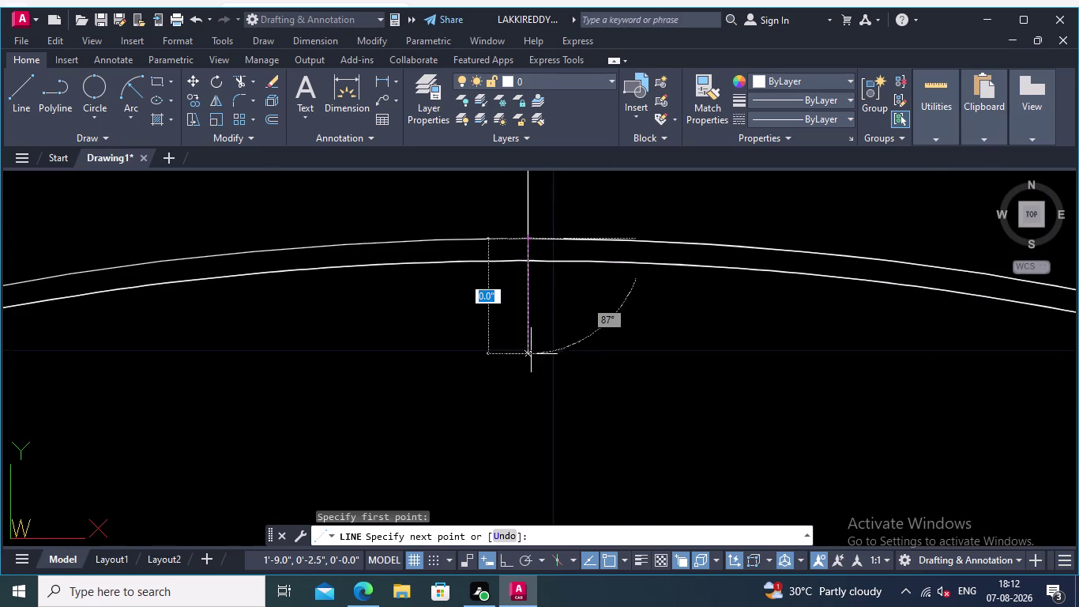
middle_drag(537, 379, 477, 195)
scroll(down, 3)
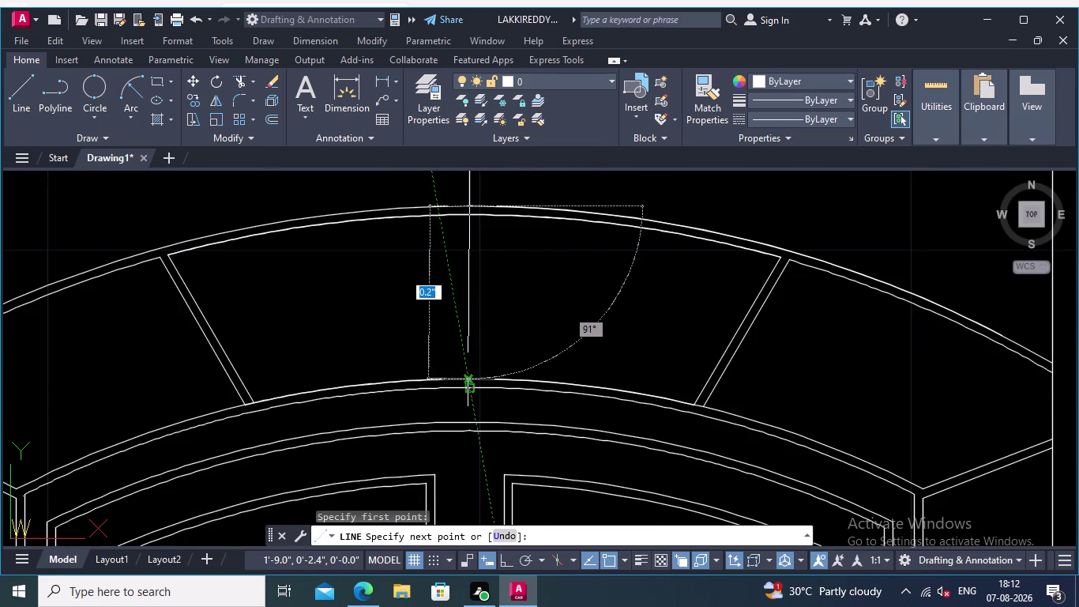
scroll(up, 3)
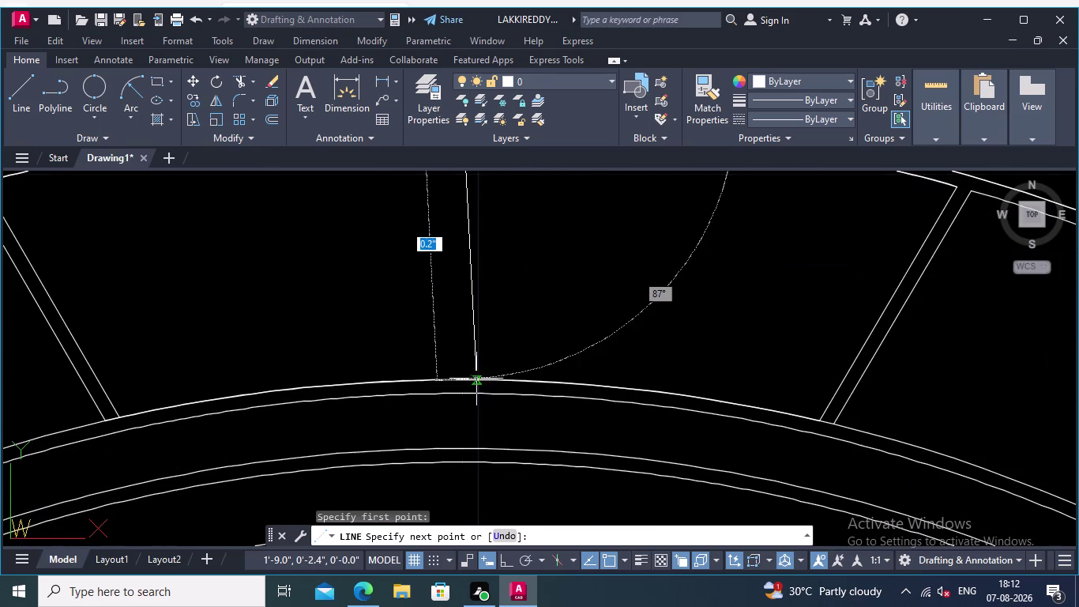
click(482, 559)
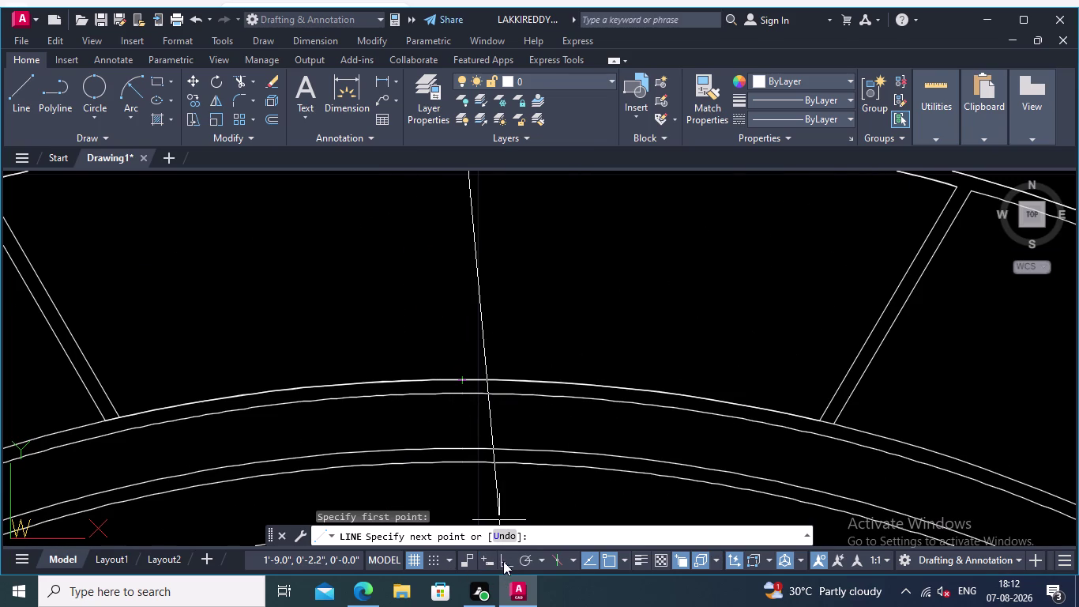
click(503, 561)
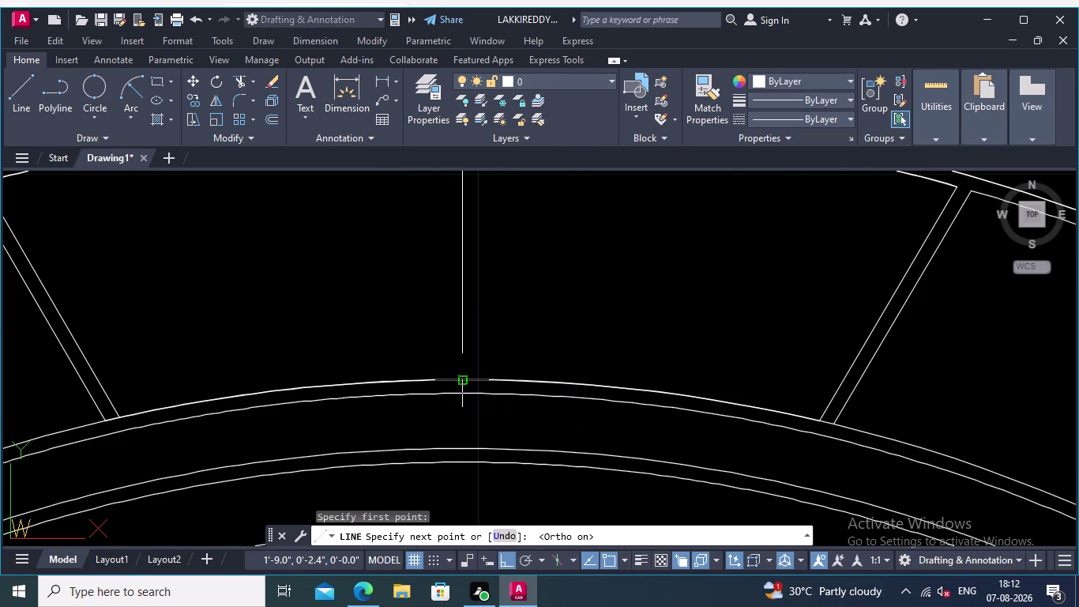
click(463, 378)
key(Return)
scroll(down, 3)
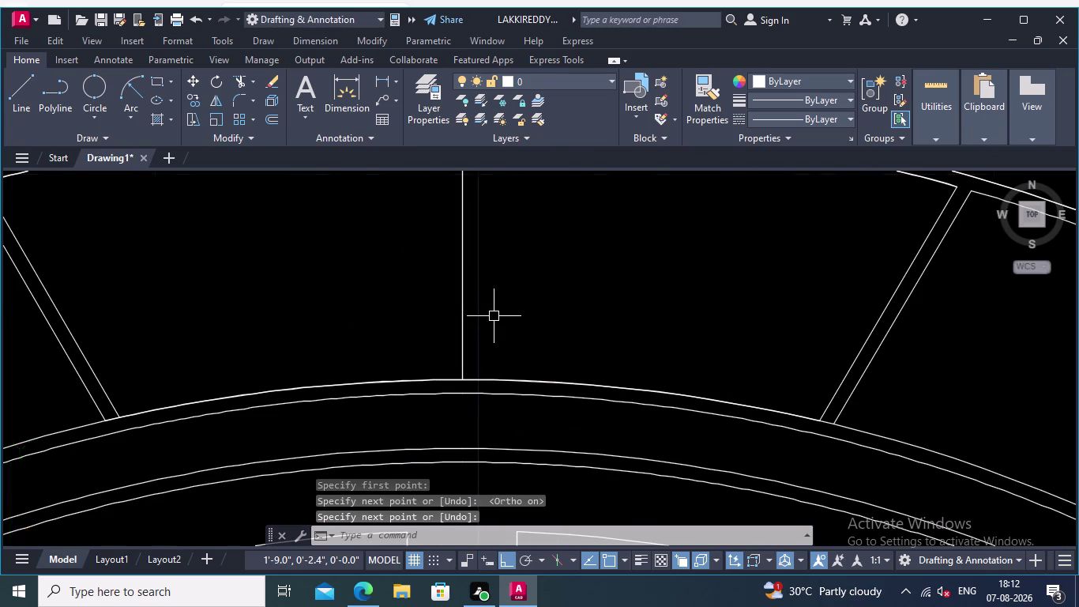
scroll(down, 3)
scroll(up, 3)
middle_drag(501, 278, 512, 316)
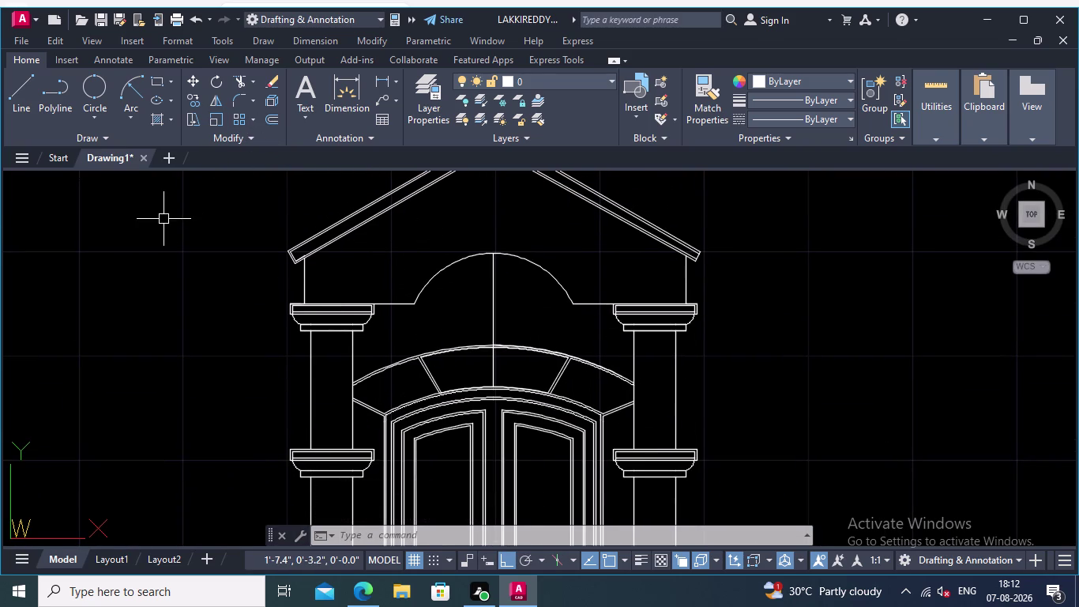
Offset the vertical centre line 0.01 to both sides.
click(275, 117)
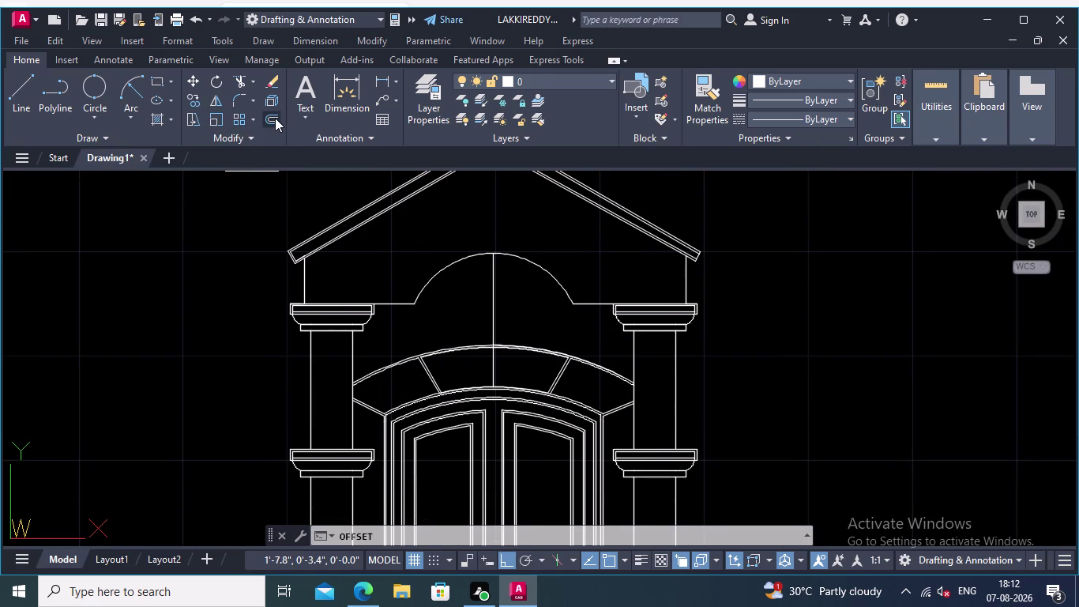
click(491, 308)
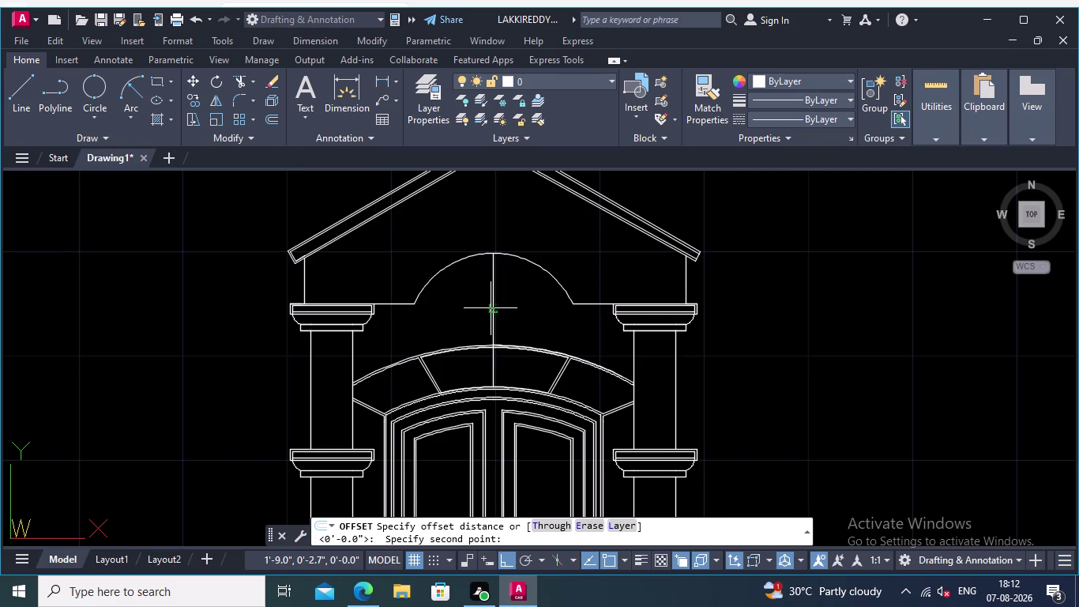
text(0.01)
key(Return)
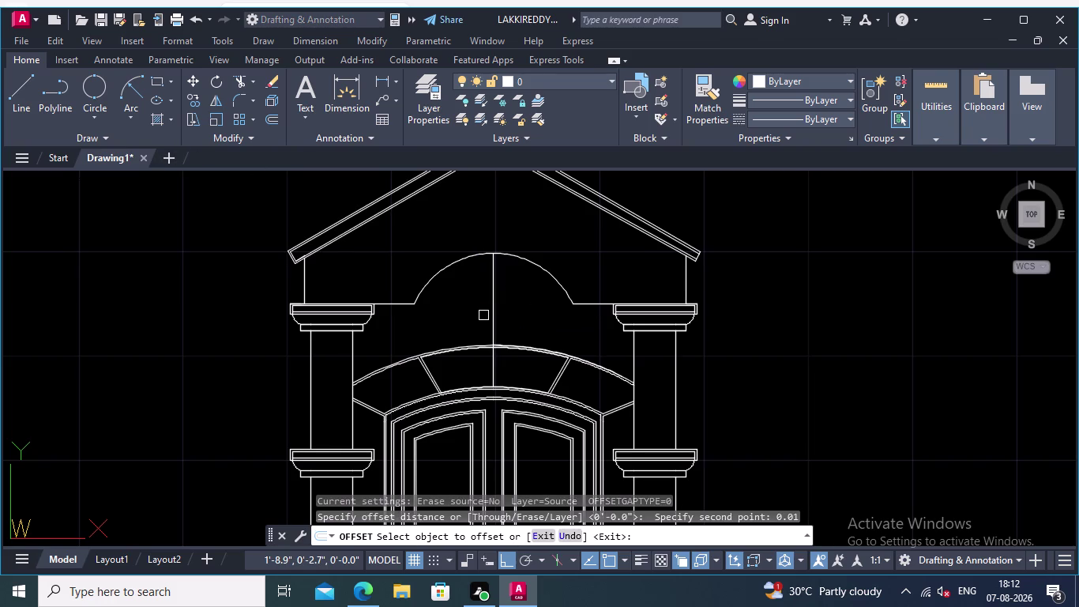
click(496, 320)
click(514, 321)
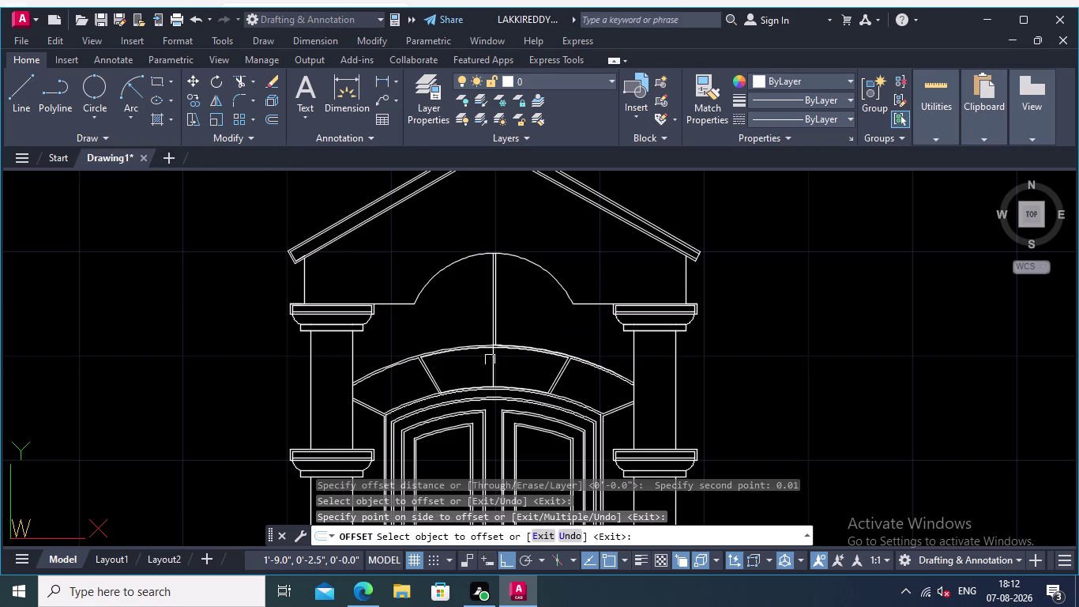
click(493, 378)
click(504, 373)
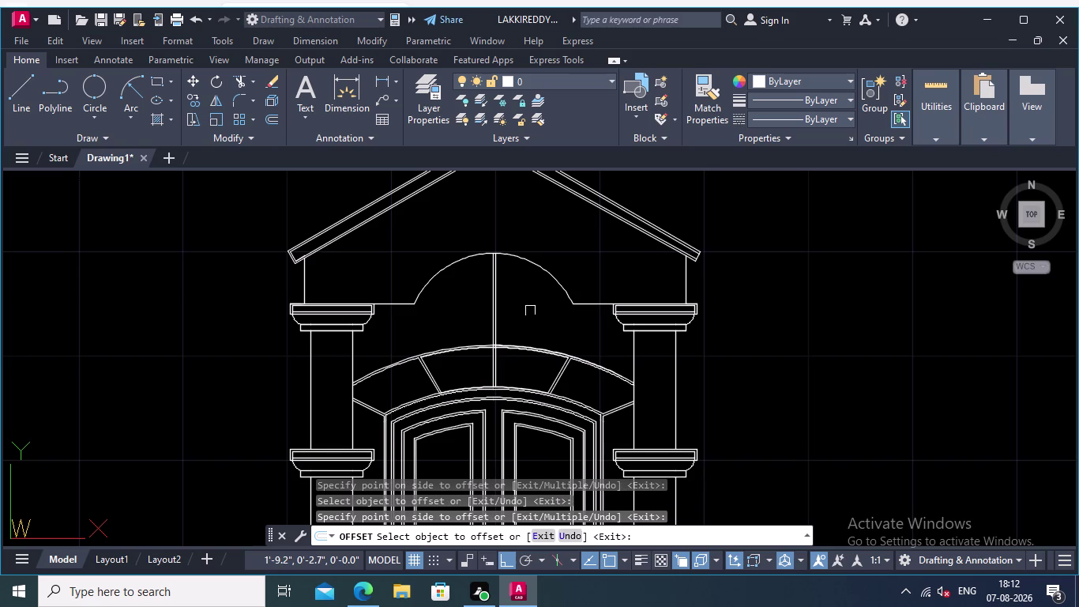
scroll(up, 3)
middle_drag(522, 308, 551, 282)
key(Return)
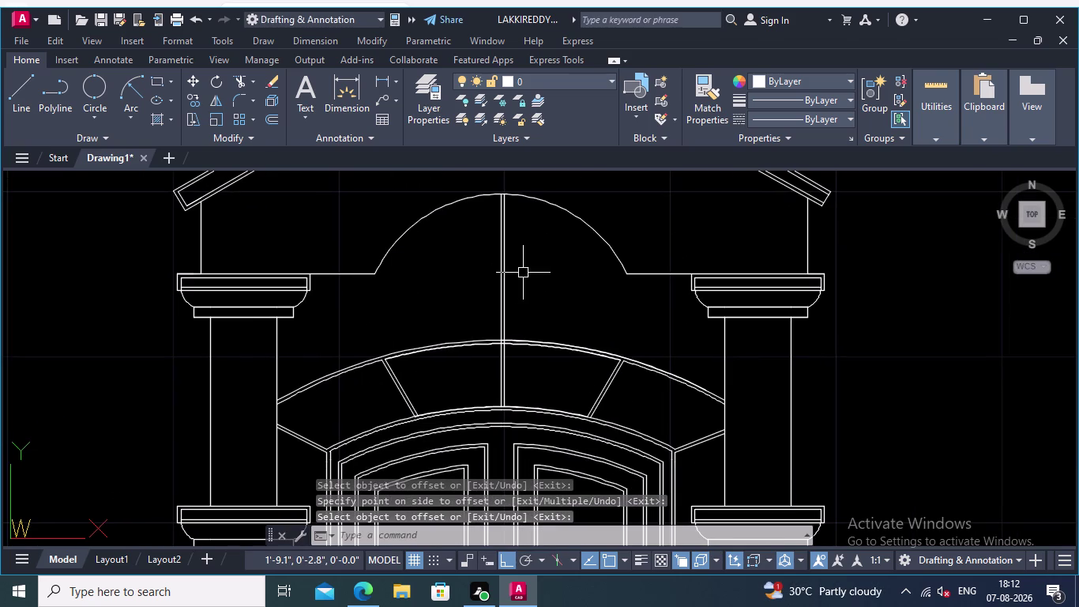
Erase the original centre line.
click(502, 282)
key(Delete)
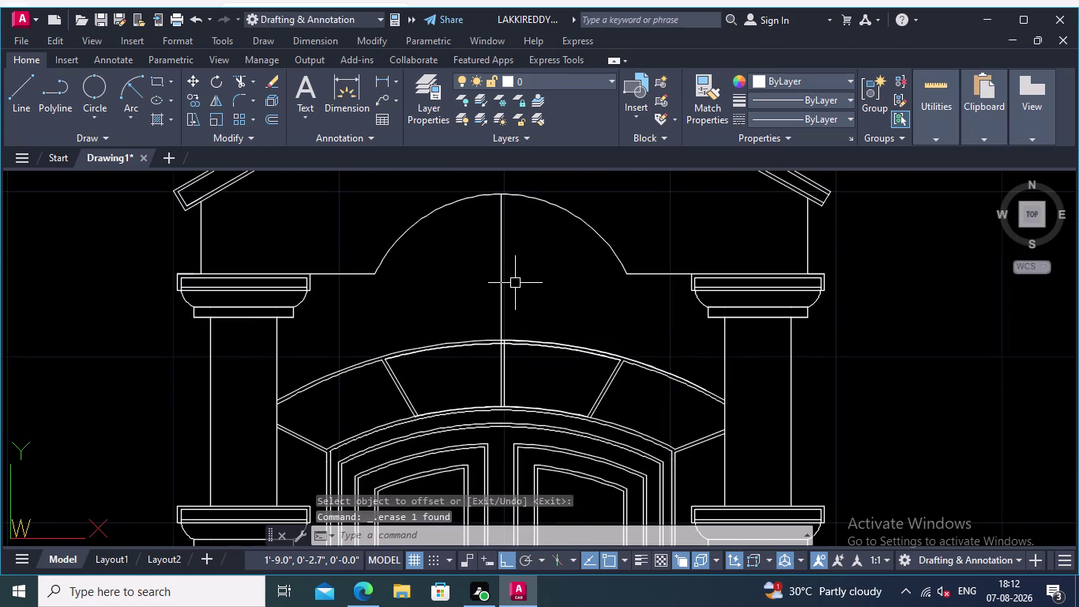
click(505, 291)
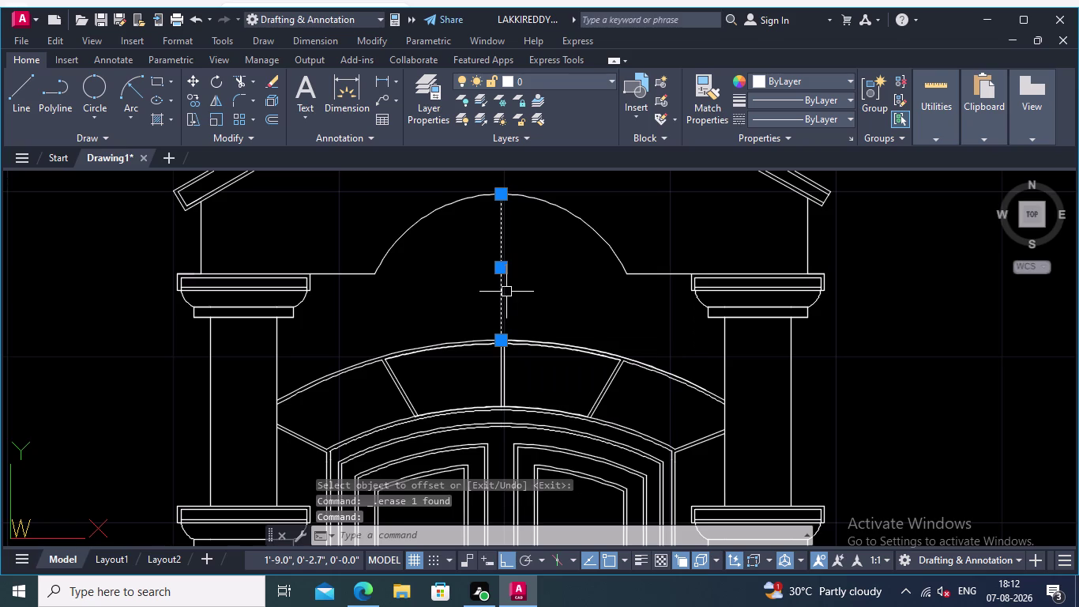
Delete the dome's centre line and fence-trim the divider pieces between the arch bands.
key(Delete)
click(239, 76)
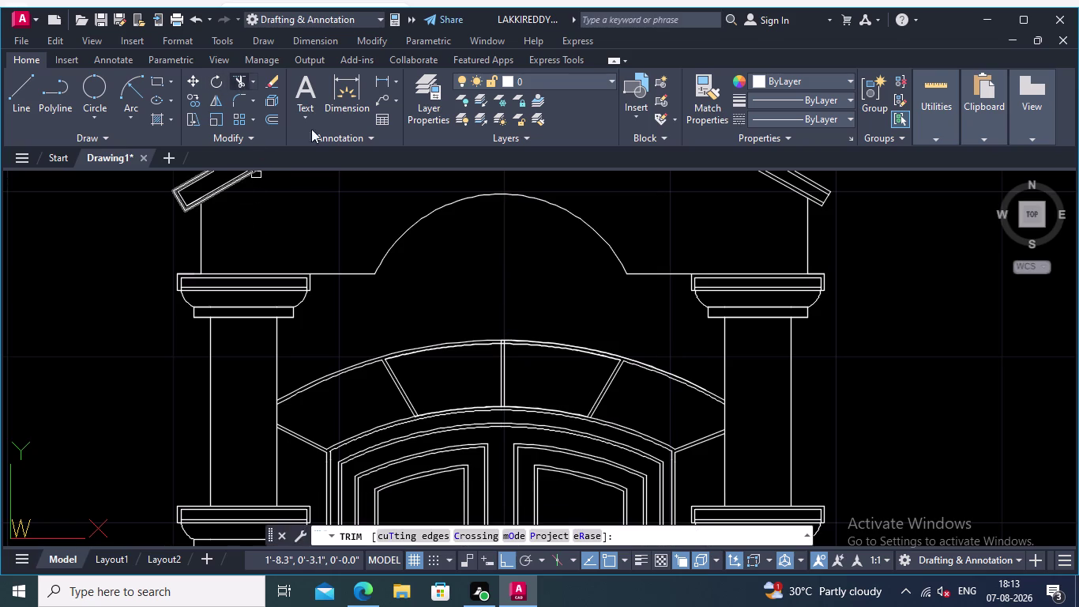
scroll(up, 3)
scroll(up, 3)
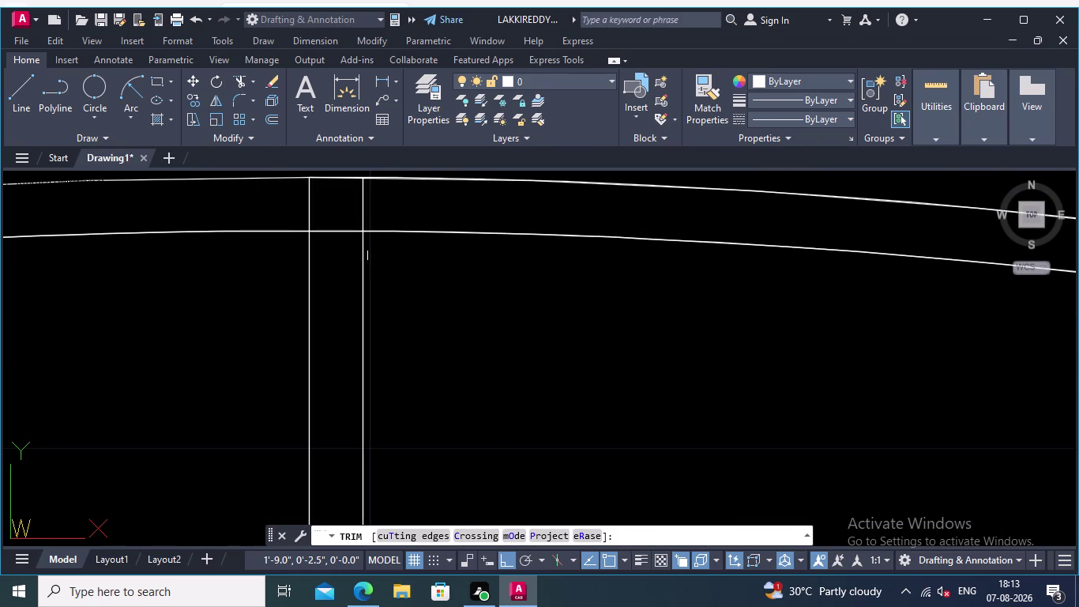
middle_drag(434, 334, 493, 430)
click(397, 315)
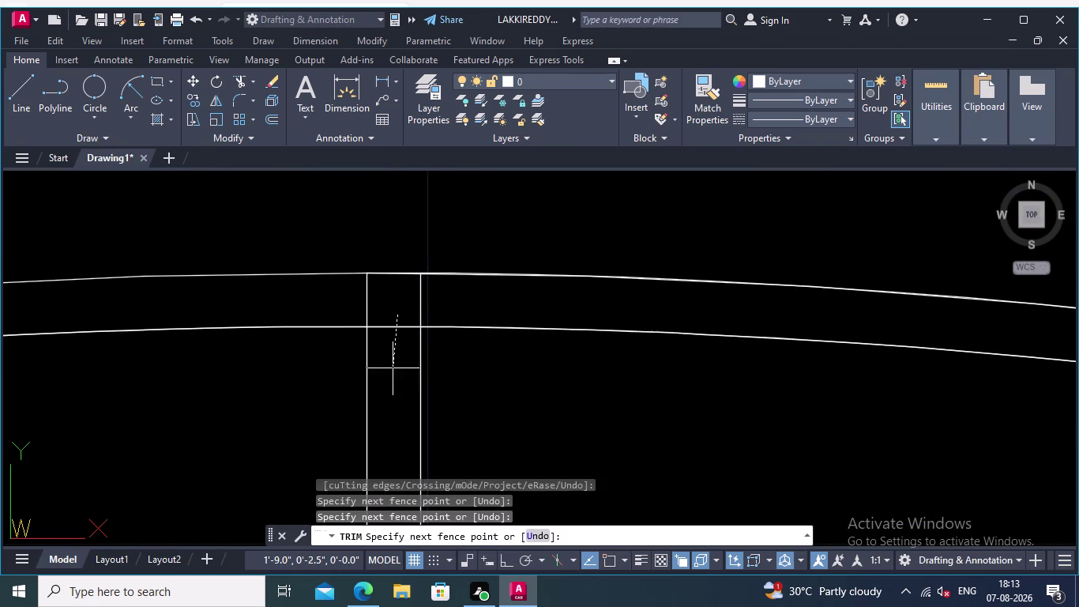
click(393, 370)
click(351, 297)
click(447, 291)
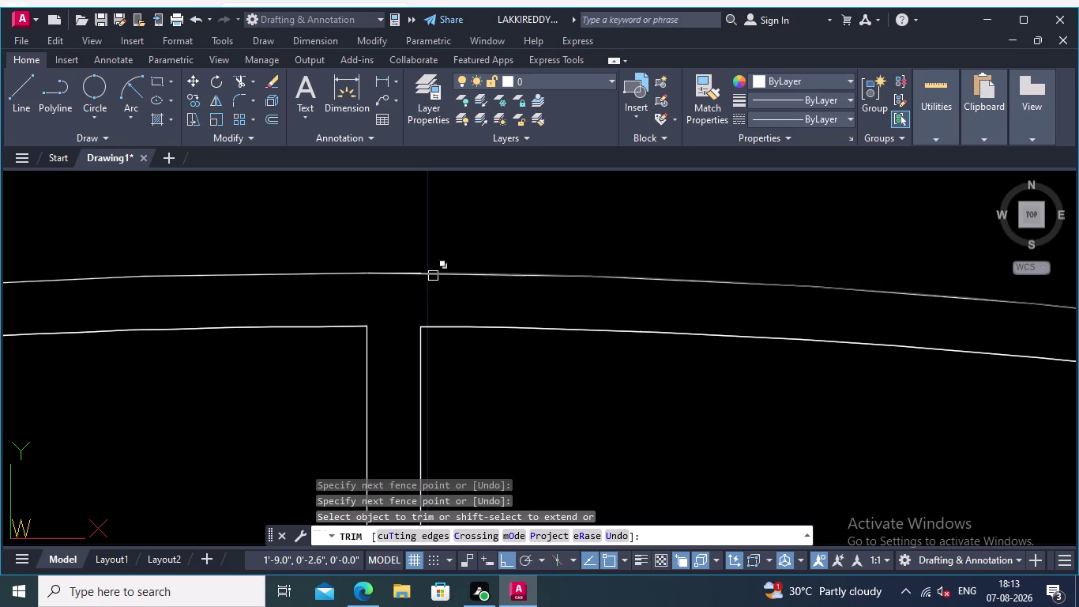
Pan and zoom out to review the whole door elevation.
scroll(down, 3)
scroll(up, 3)
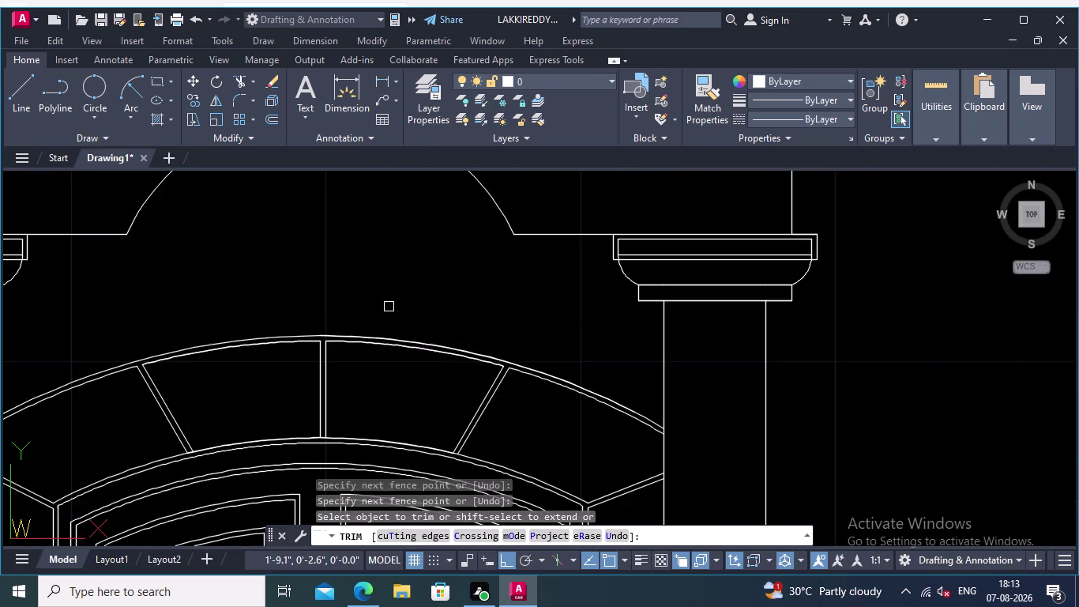
middle_drag(390, 311, 540, 256)
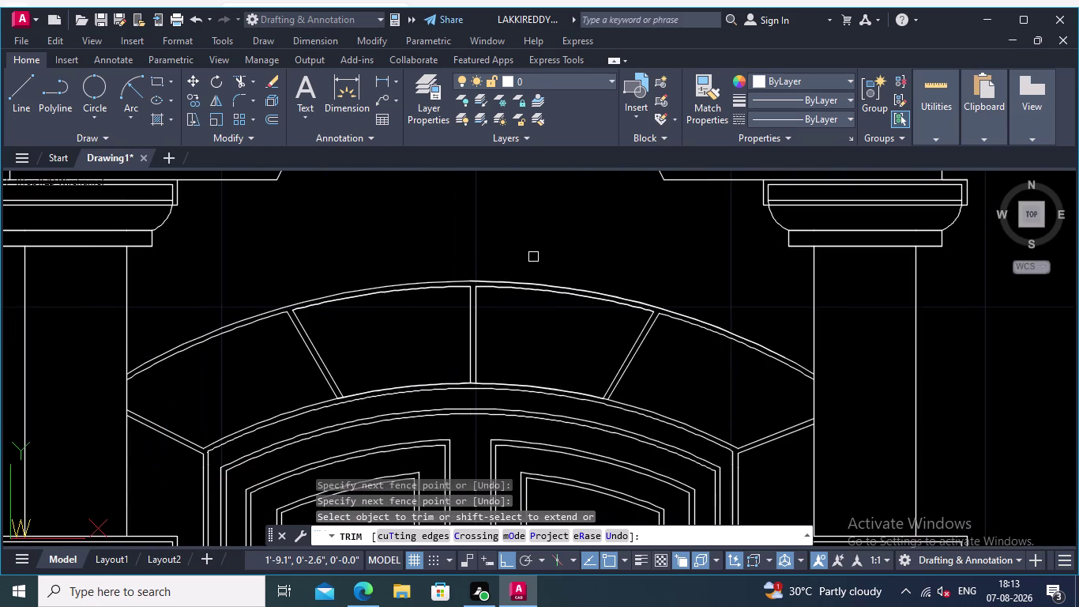
scroll(down, 3)
scroll(down, 3)
middle_drag(669, 335, 665, 275)
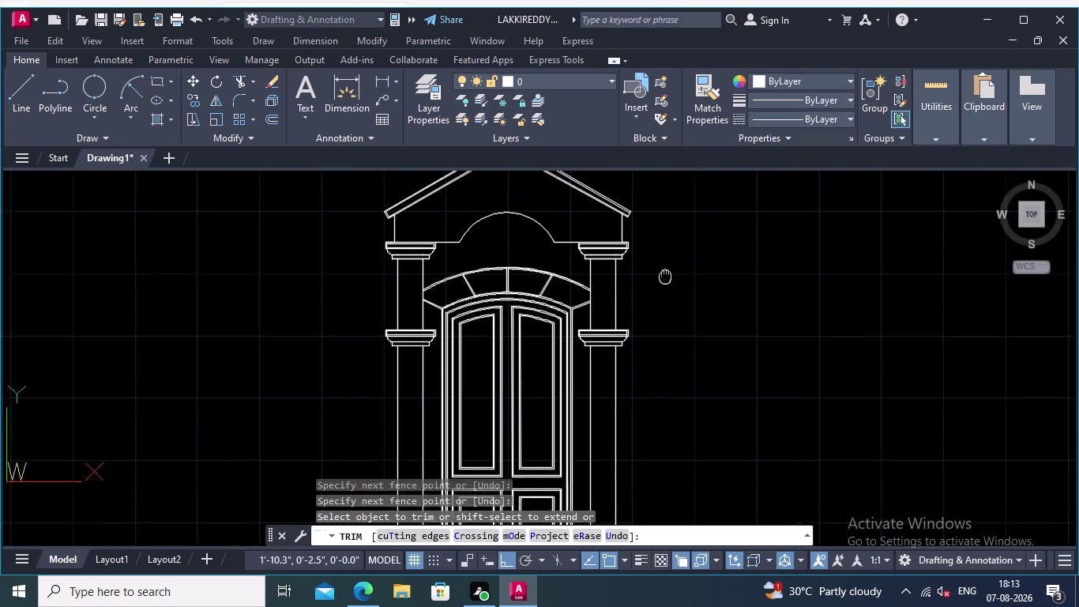
middle_drag(666, 276, 650, 194)
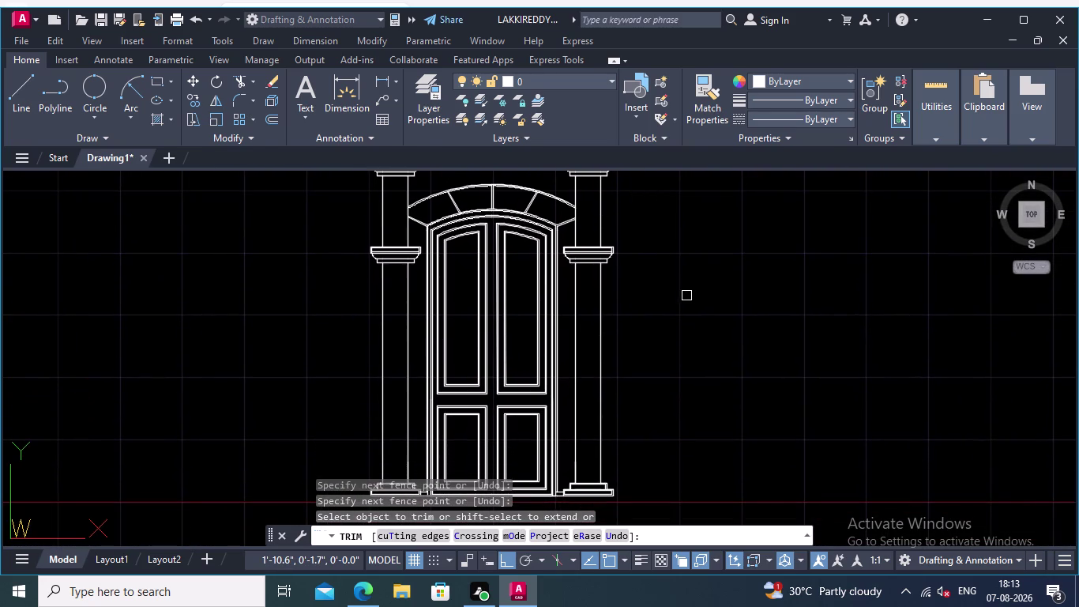
middle_drag(687, 296, 655, 348)
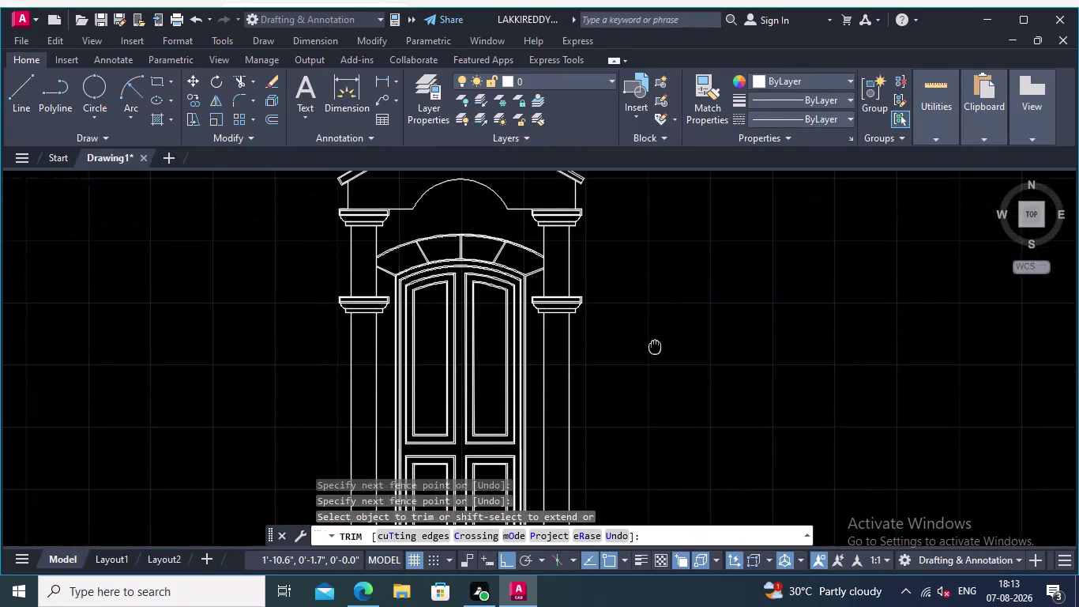
middle_drag(654, 348, 668, 272)
click(17, 89)
scroll(up, 3)
middle_drag(757, 341, 997, 339)
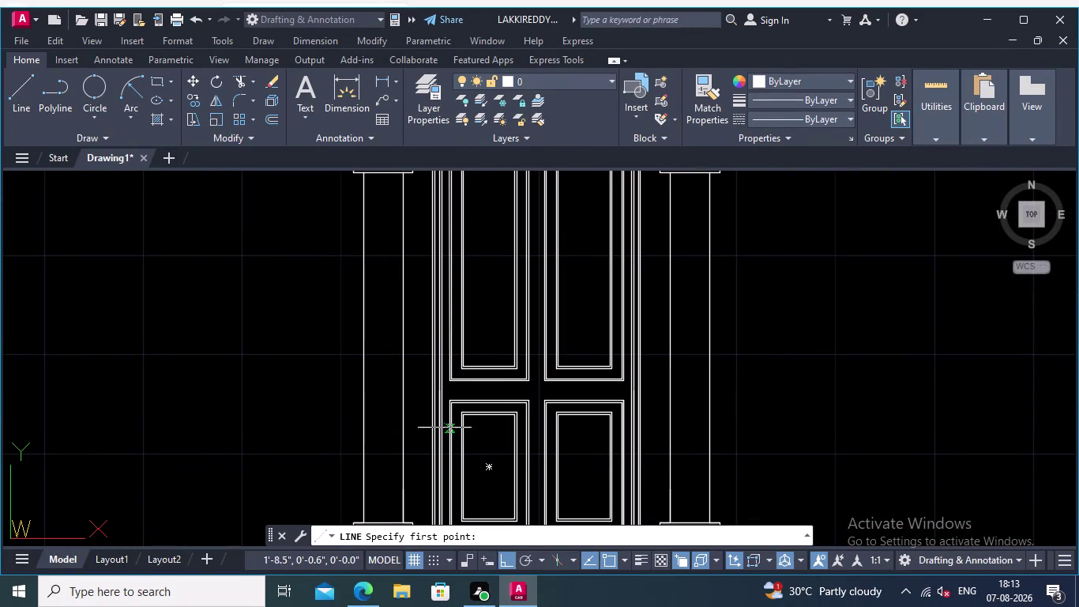
middle_drag(313, 412, 549, 541)
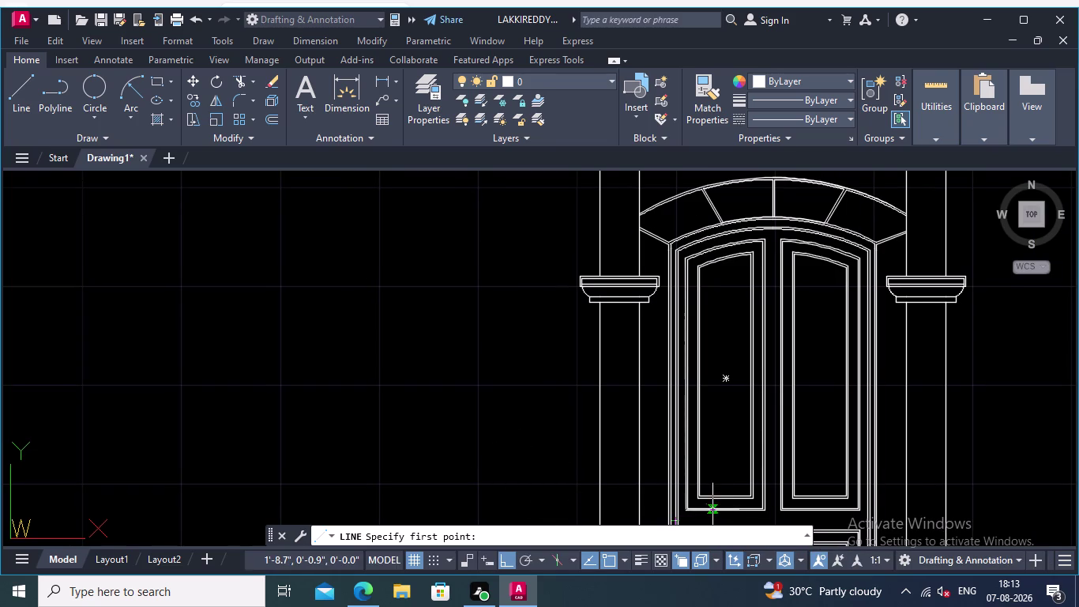
scroll(up, 3)
middle_drag(724, 435, 728, 356)
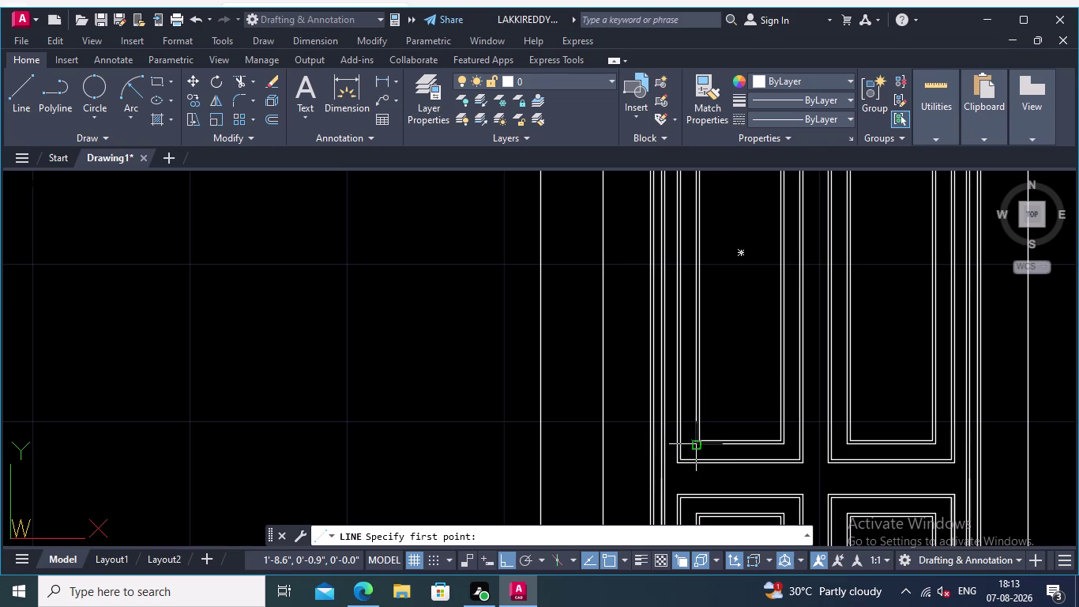
scroll(up, 3)
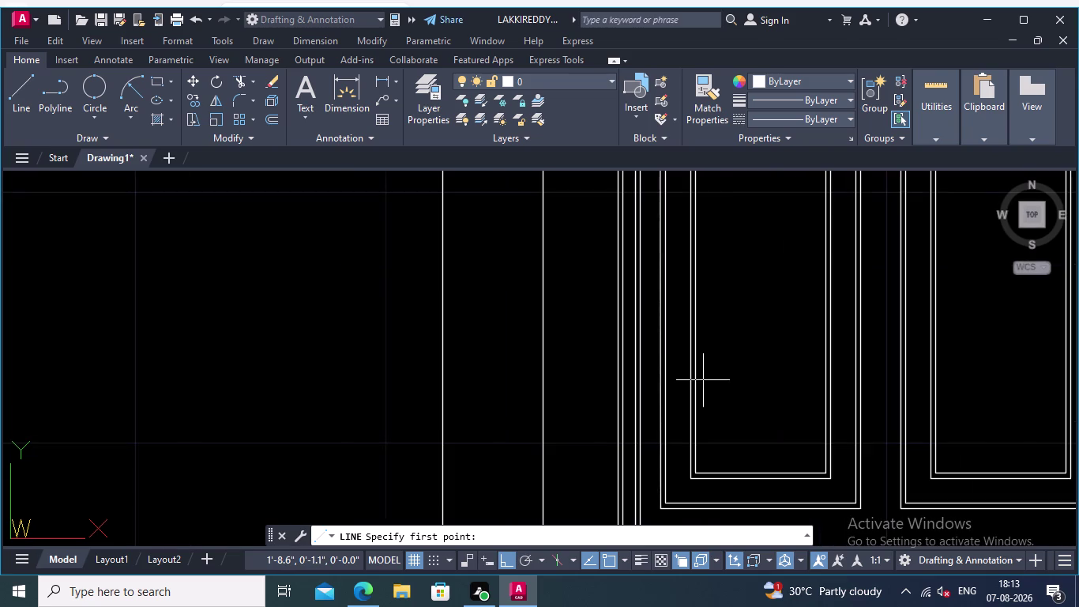
scroll(up, 3)
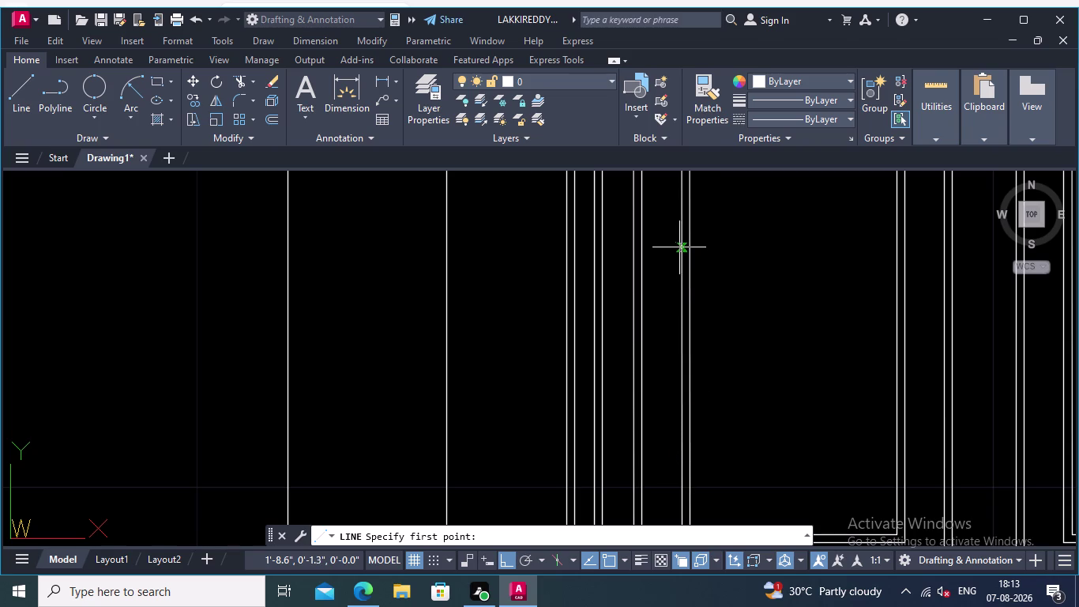
middle_drag(680, 235, 672, 403)
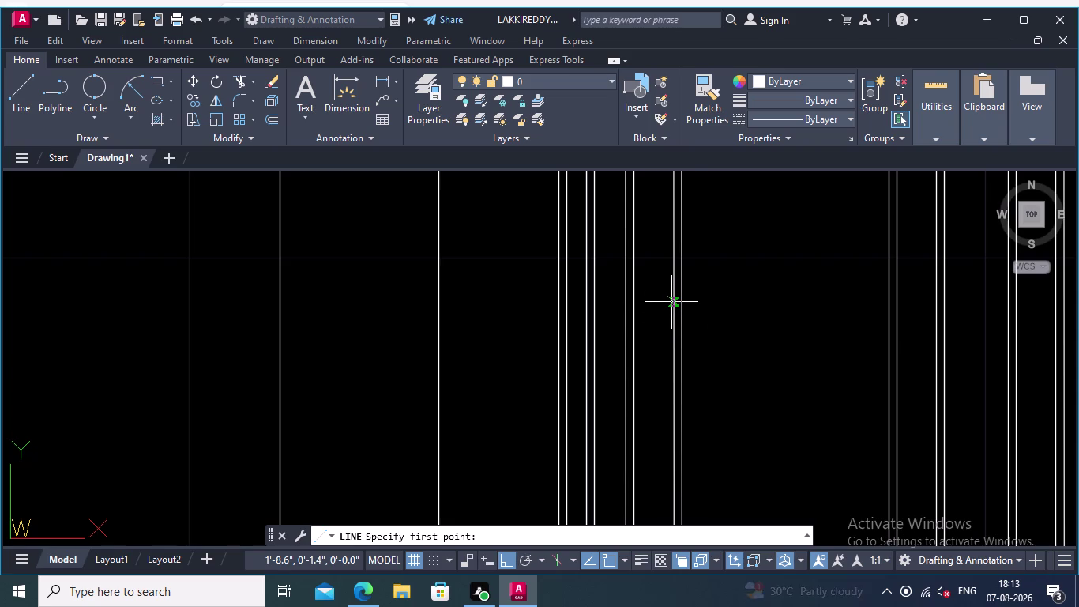
scroll(down, 3)
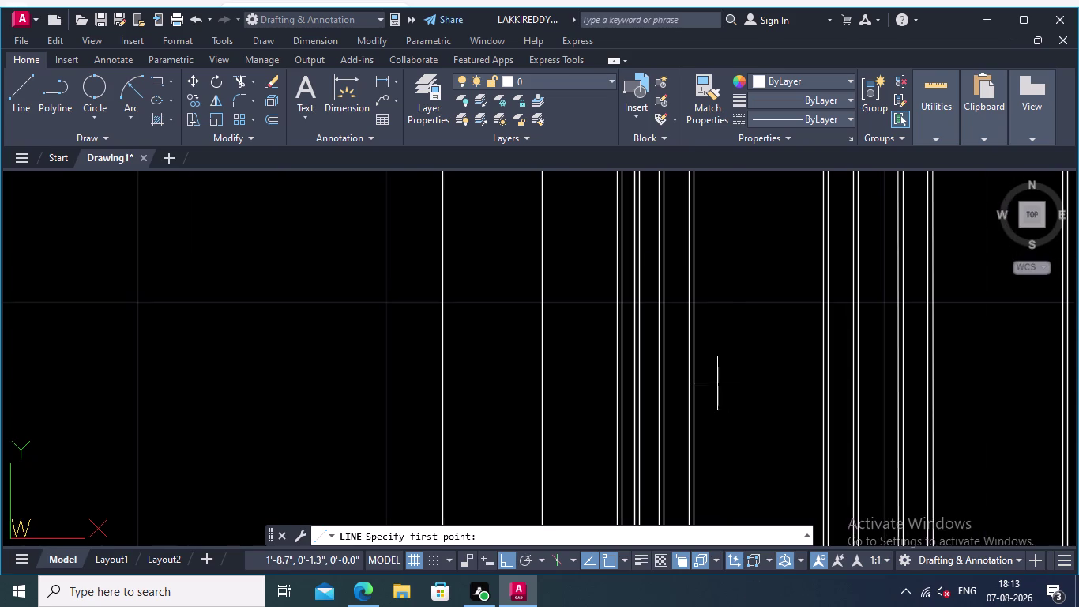
middle_drag(725, 401, 731, 413)
middle_drag(726, 380, 789, 308)
scroll(down, 3)
middle_drag(799, 337, 787, 420)
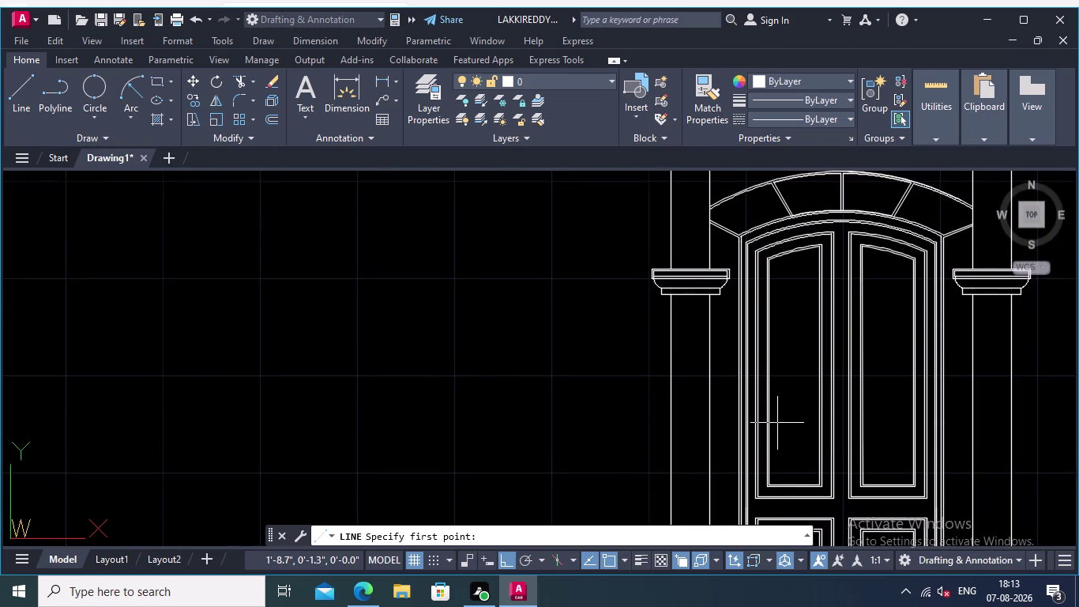
middle_drag(777, 423, 749, 362)
scroll(up, 3)
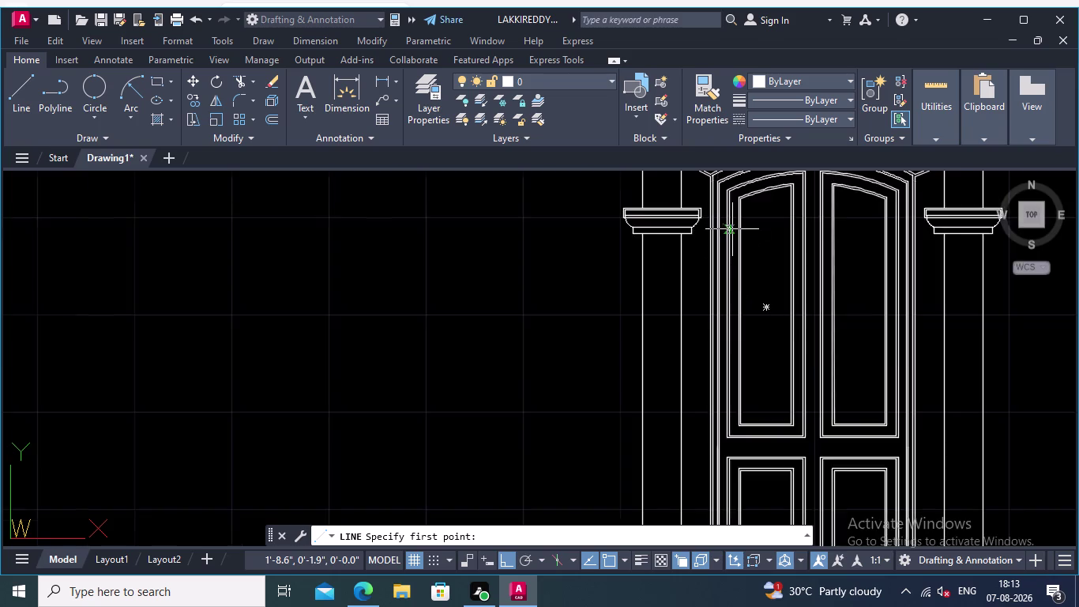
scroll(up, 3)
middle_drag(735, 236, 726, 397)
scroll(up, 3)
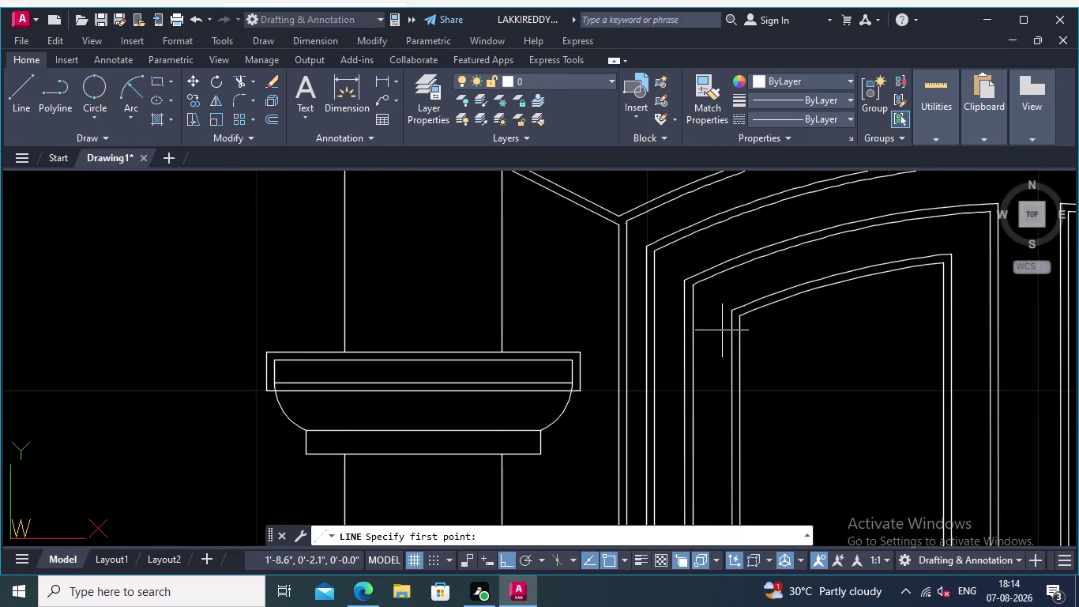
click(270, 96)
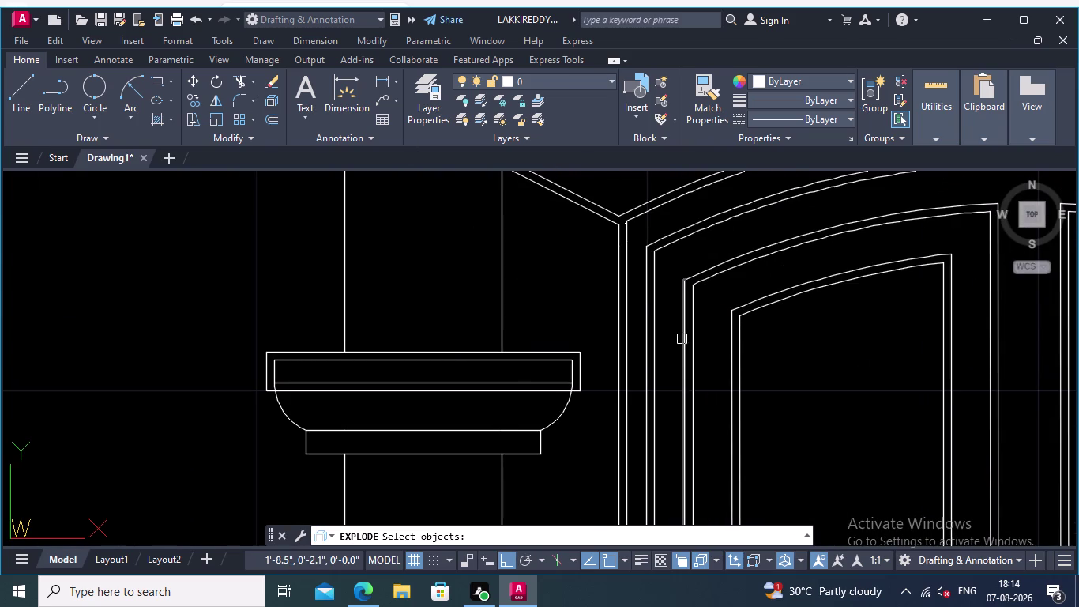
Explode the door frame outline into separate lines.
scroll(up, 3)
click(684, 334)
middle_drag(651, 329, 645, 277)
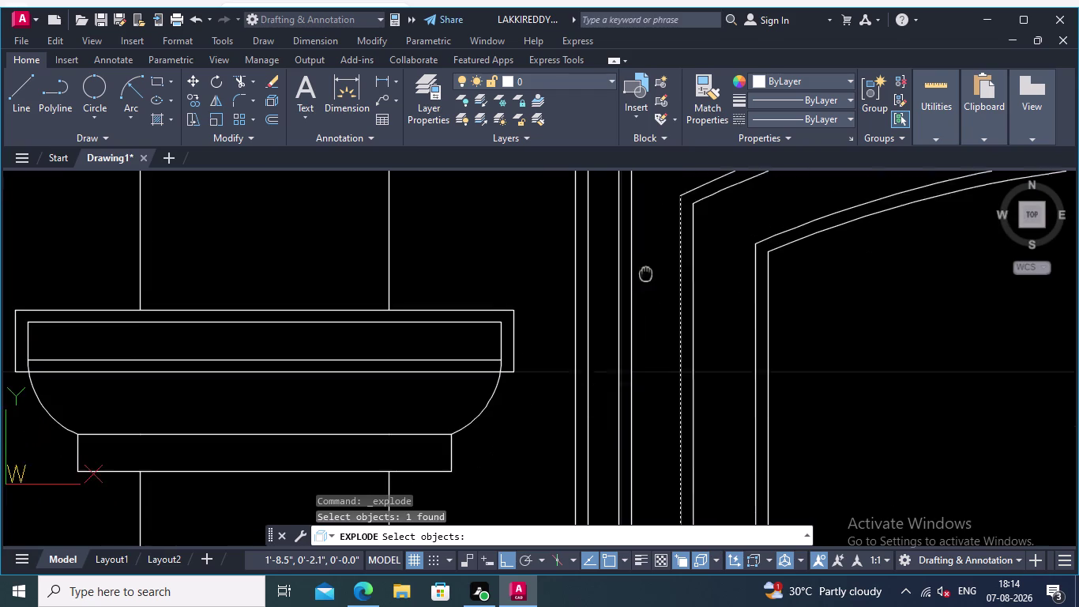
middle_drag(646, 277, 646, 242)
key(Return)
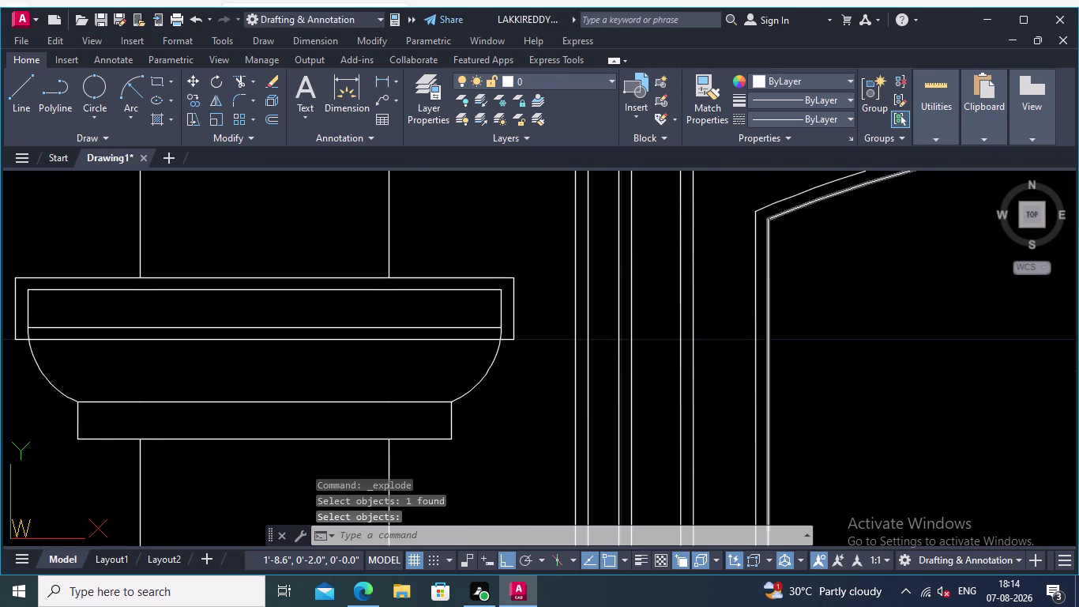
Start a line near the door frame corner, then cancel it unfinished.
click(15, 87)
middle_drag(666, 264, 680, 344)
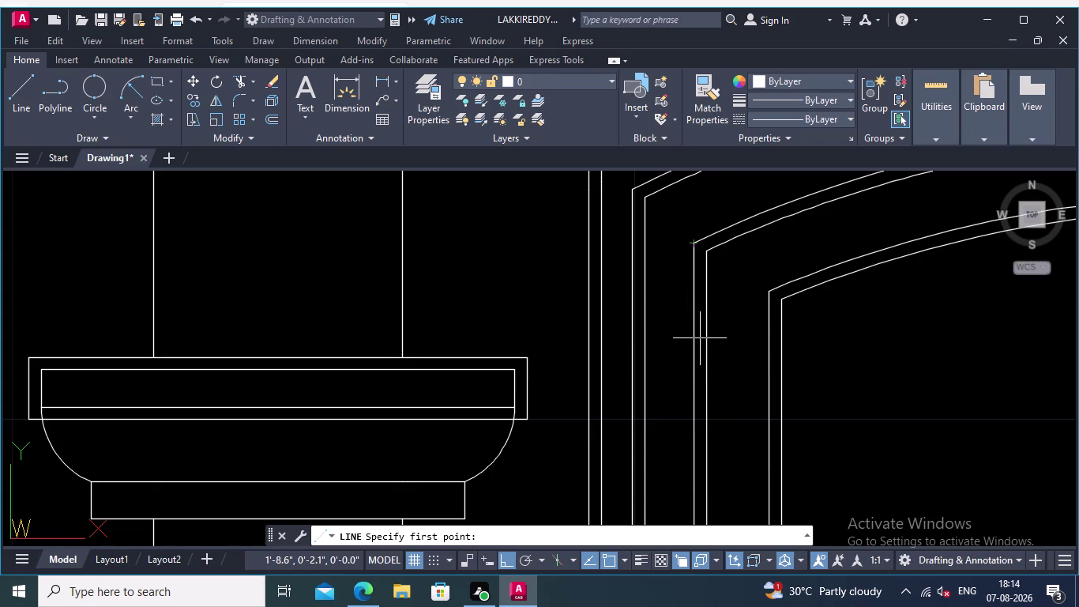
middle_drag(694, 398, 681, 246)
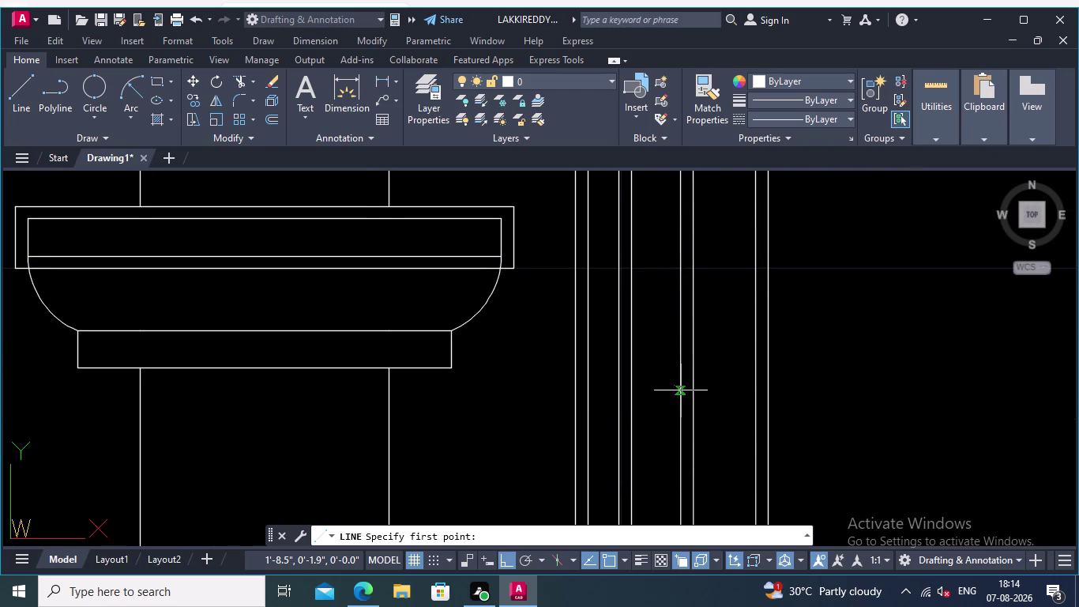
middle_drag(679, 391, 688, 275)
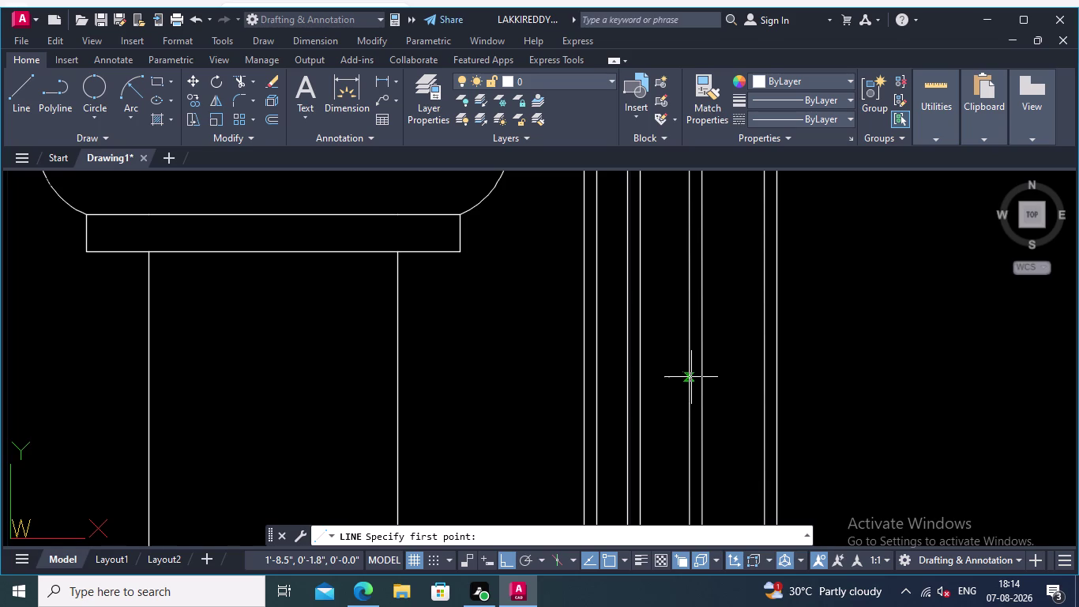
middle_drag(690, 380, 699, 259)
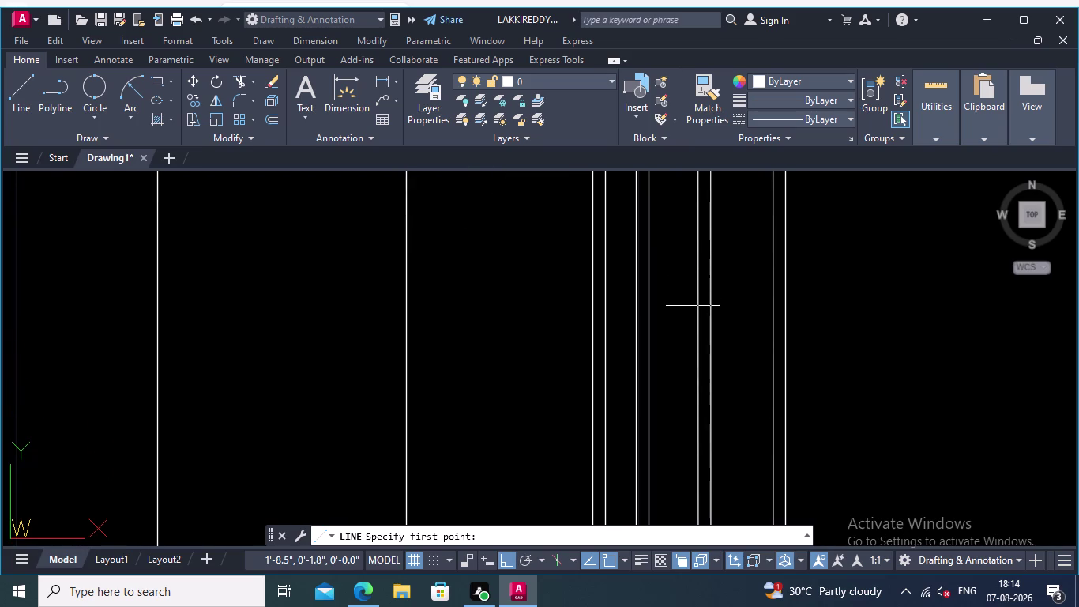
scroll(down, 3)
middle_drag(700, 327, 705, 208)
scroll(down, 3)
scroll(up, 3)
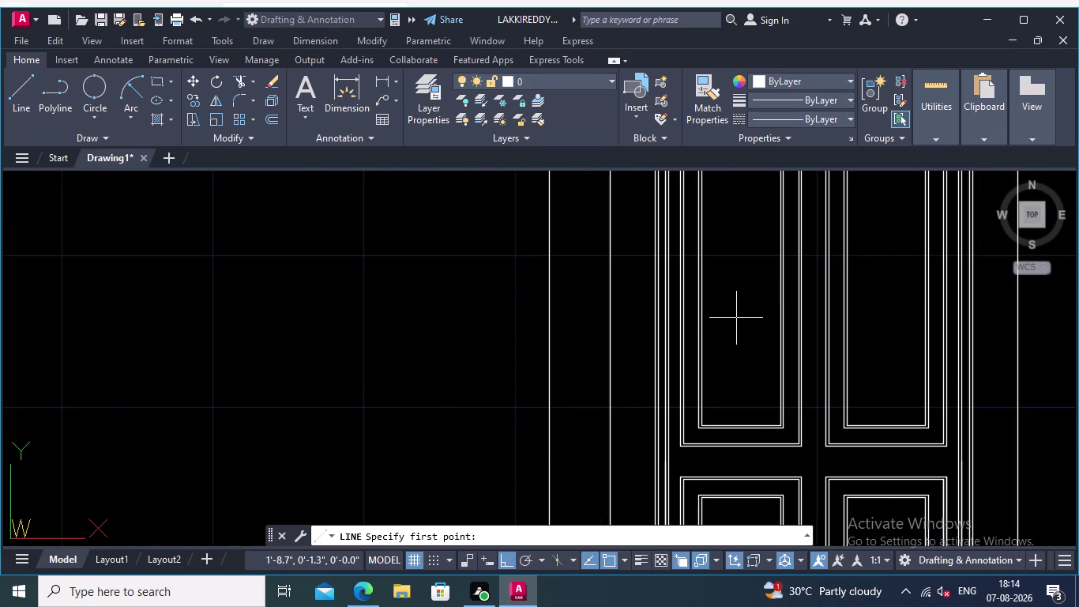
scroll(up, 3)
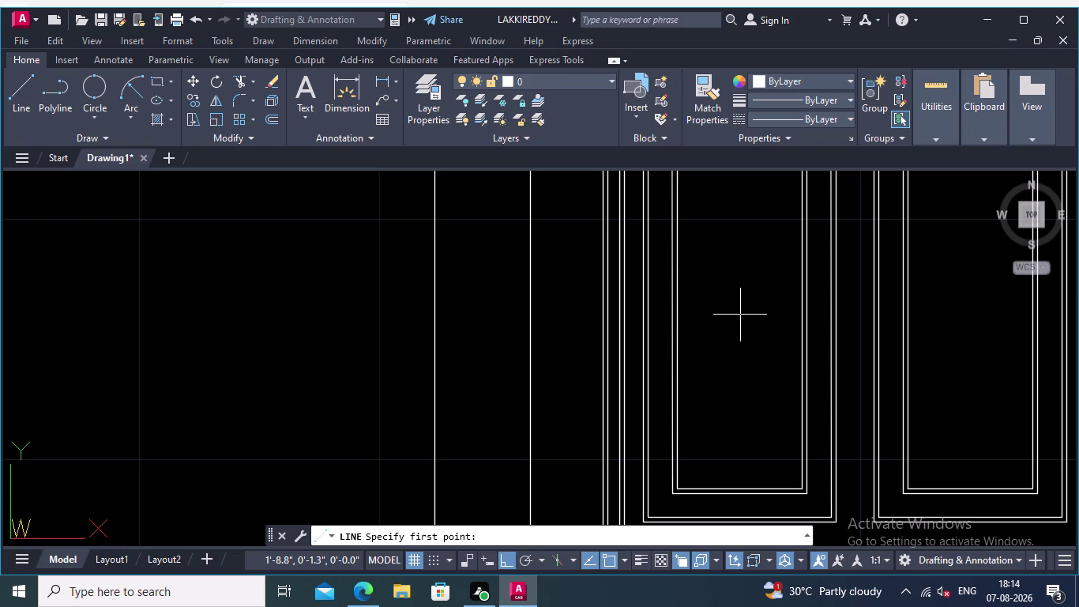
key(Escape)
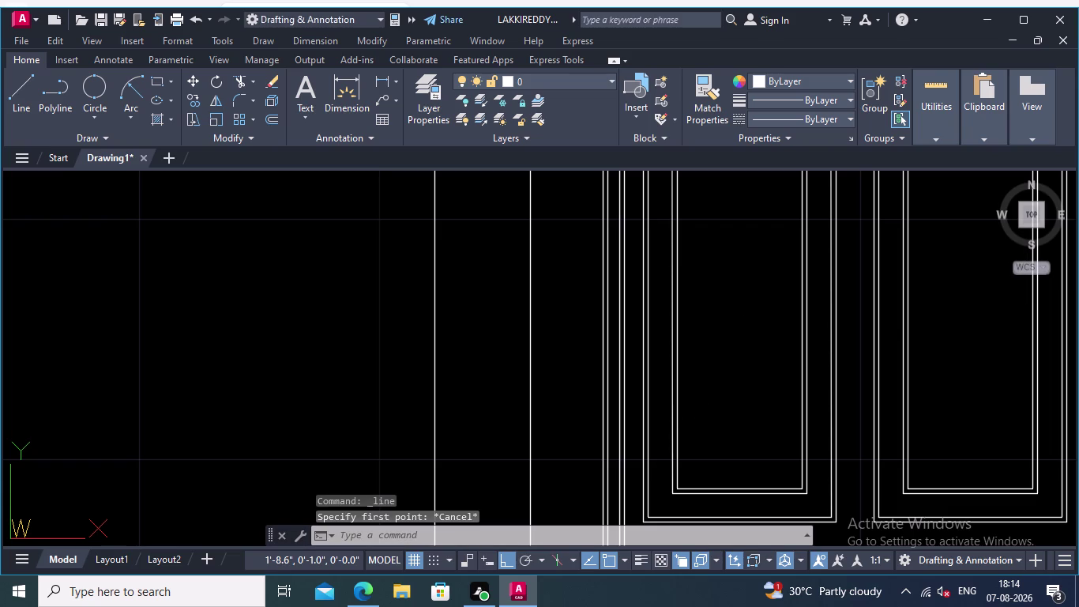
Bring the bottom of the left door panel into view and start EXPLODE.
scroll(down, 3)
middle_drag(703, 438, 724, 453)
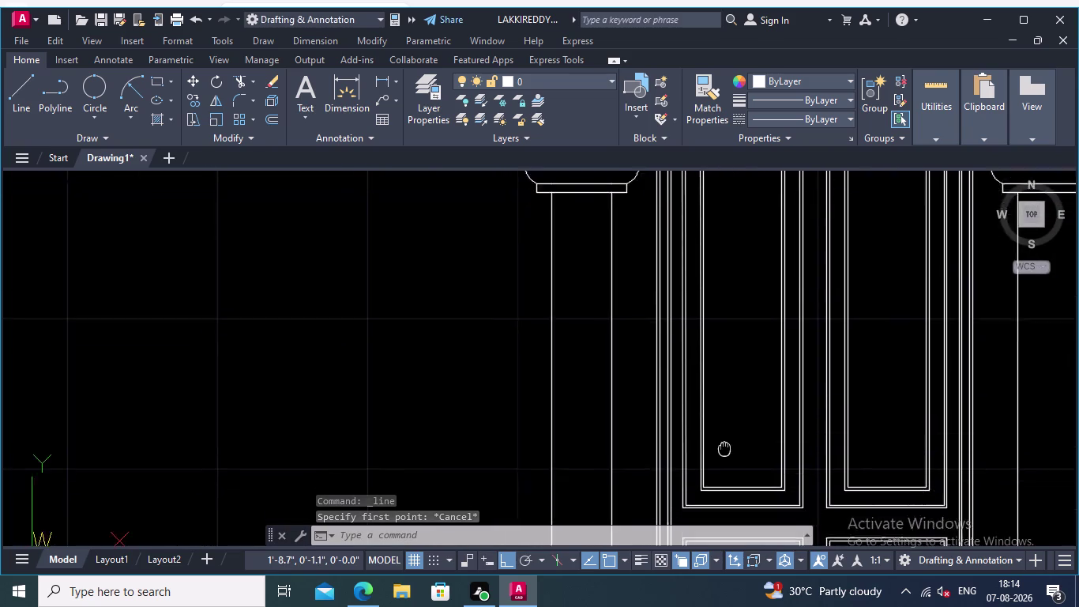
middle_drag(725, 454, 716, 426)
scroll(up, 3)
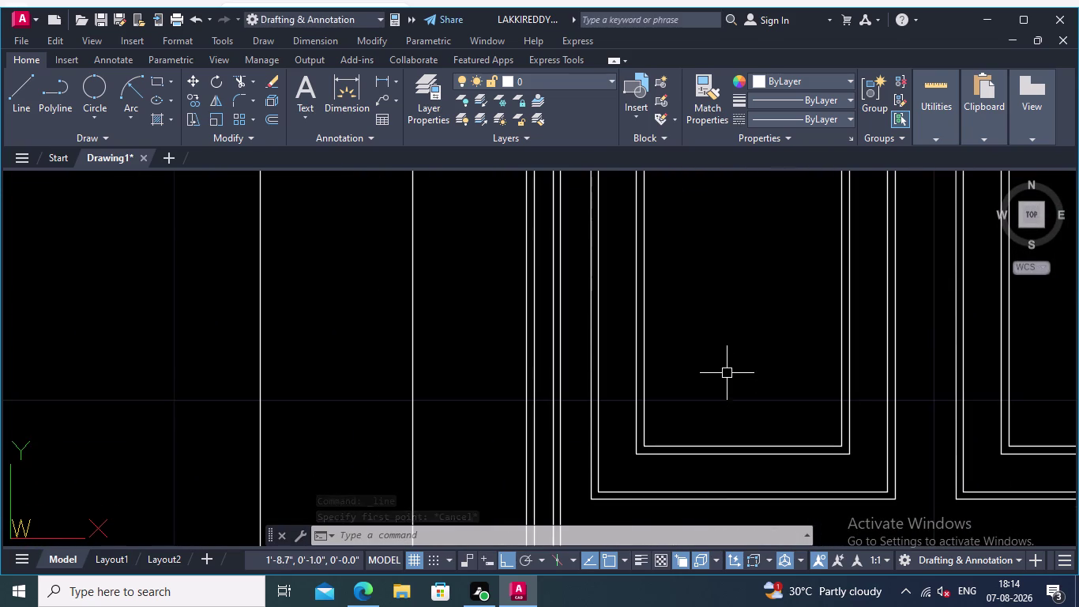
click(272, 100)
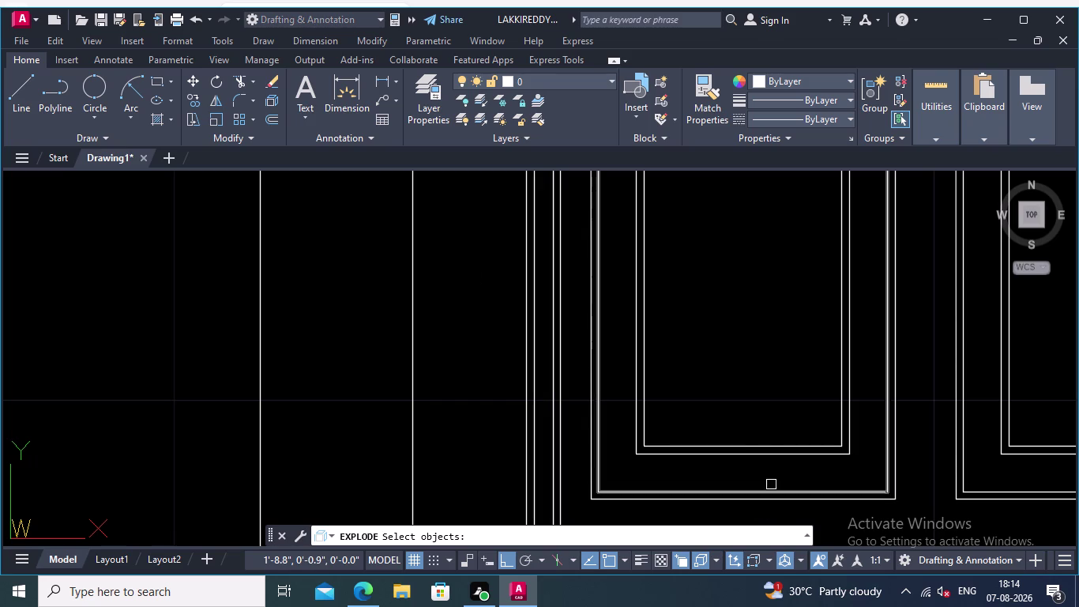
Explode the left door panel's inner rectangle into separate lines.
click(749, 455)
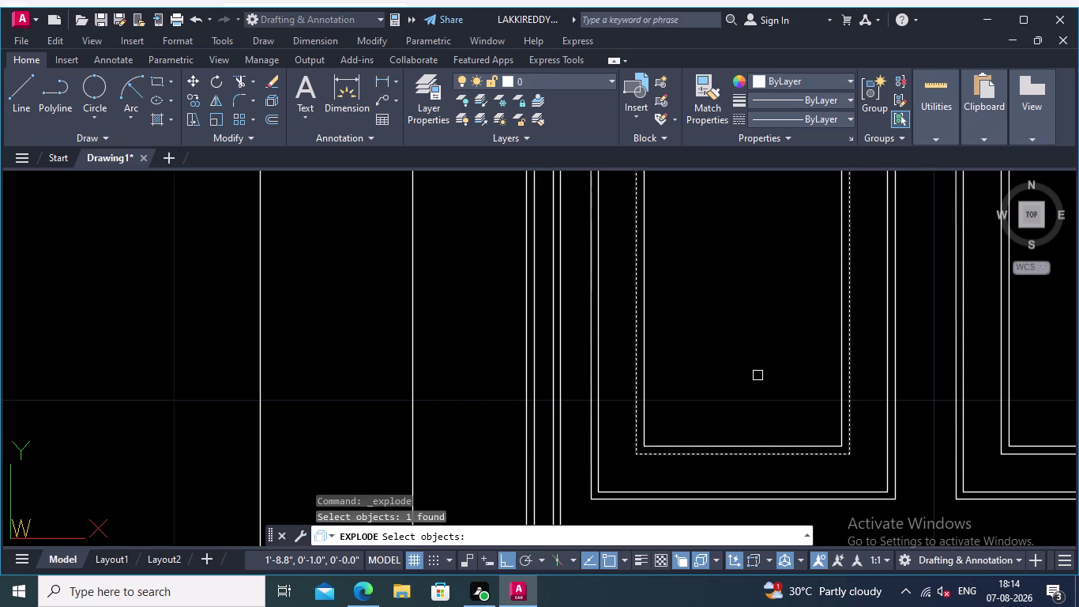
key(Return)
scroll(up, 3)
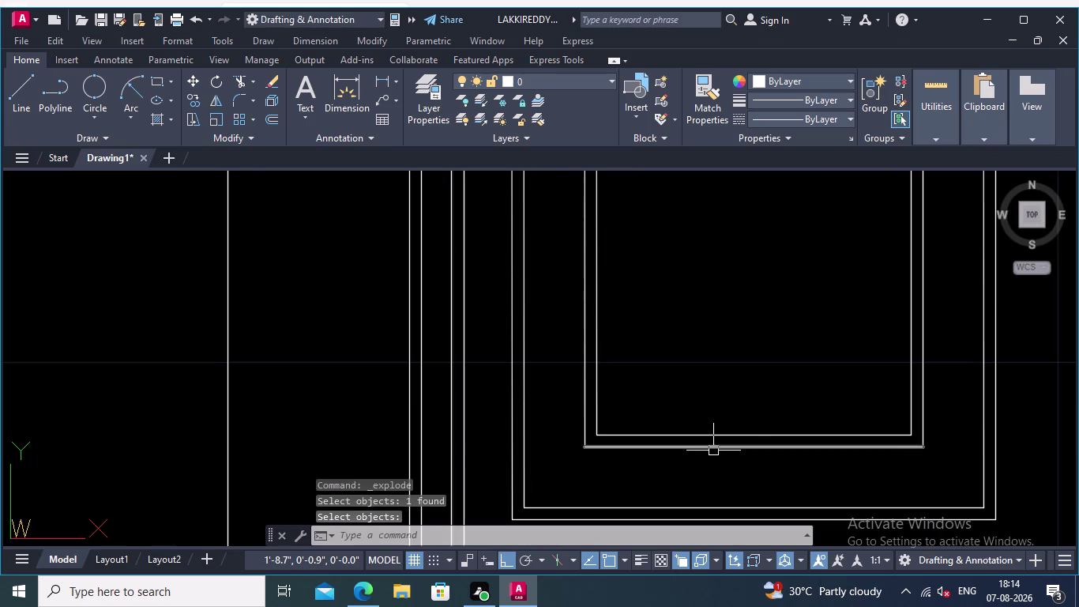
Select the inner panel's bottom edge and choose Copy Selection.
click(713, 449)
right_click(653, 226)
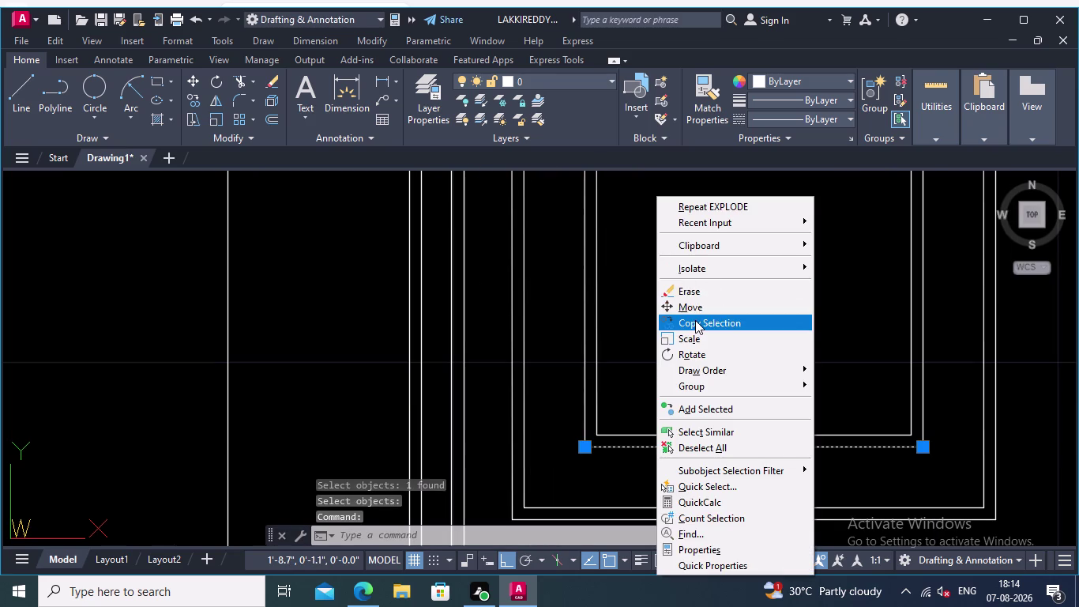
click(696, 320)
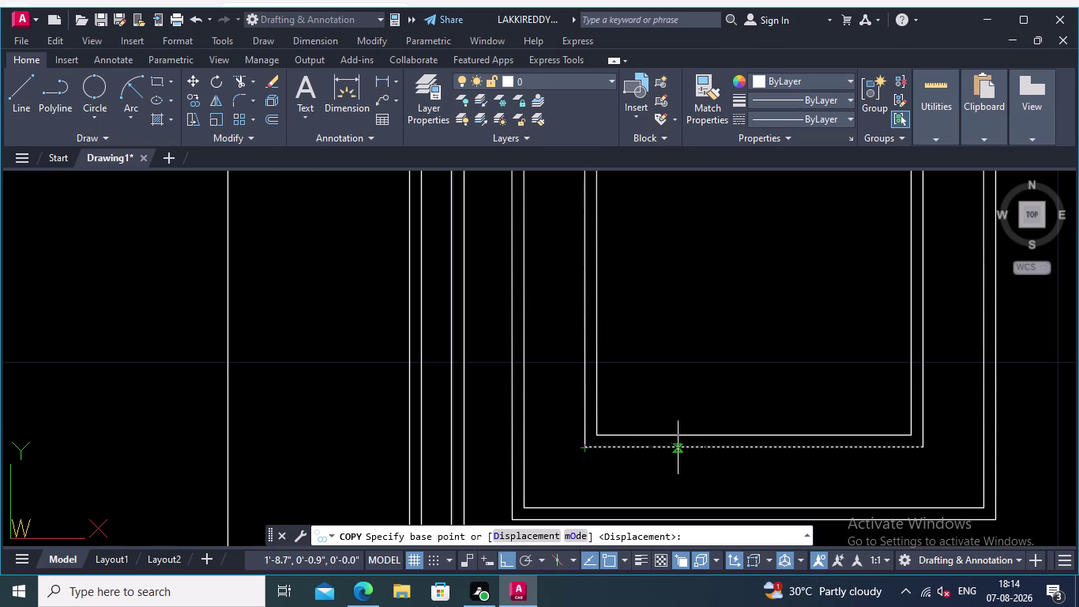
Copy the panel's bottom edge from its midpoint, picking the first M2P point.
click(755, 446)
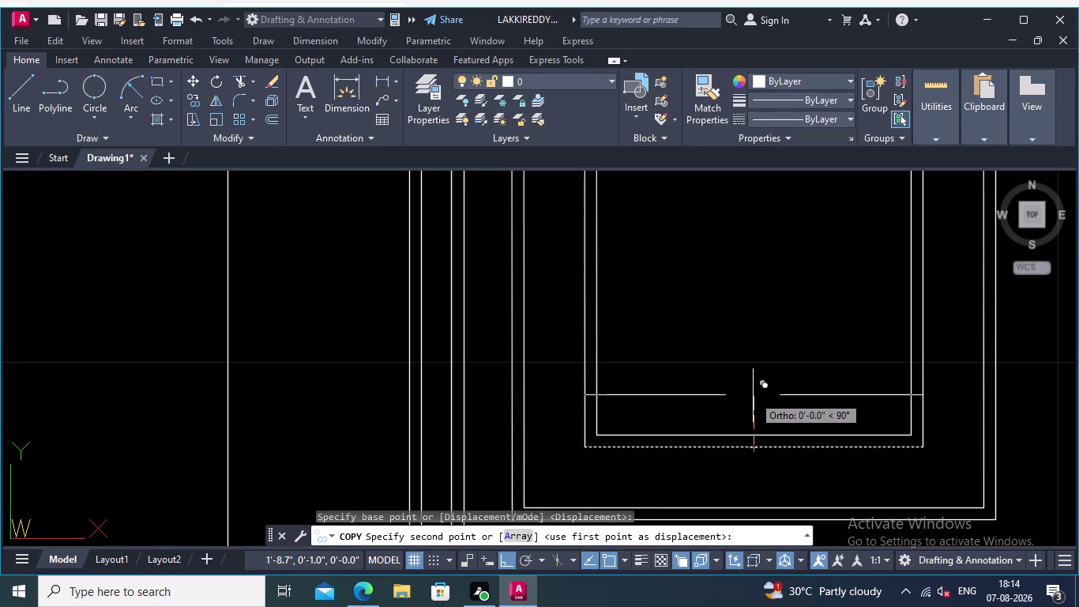
text(m2)
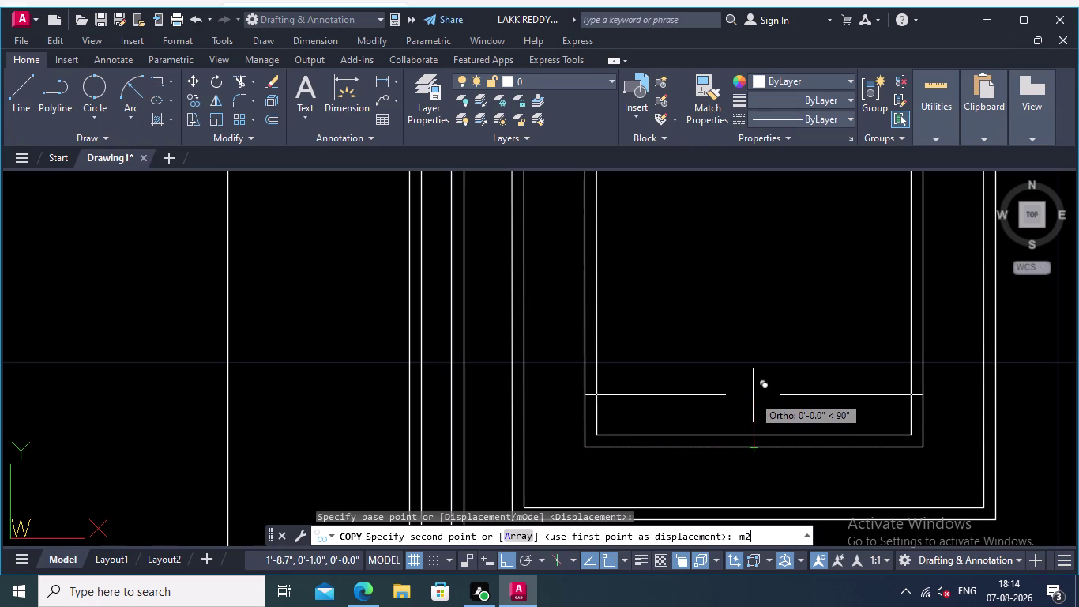
text(p)
key(Return)
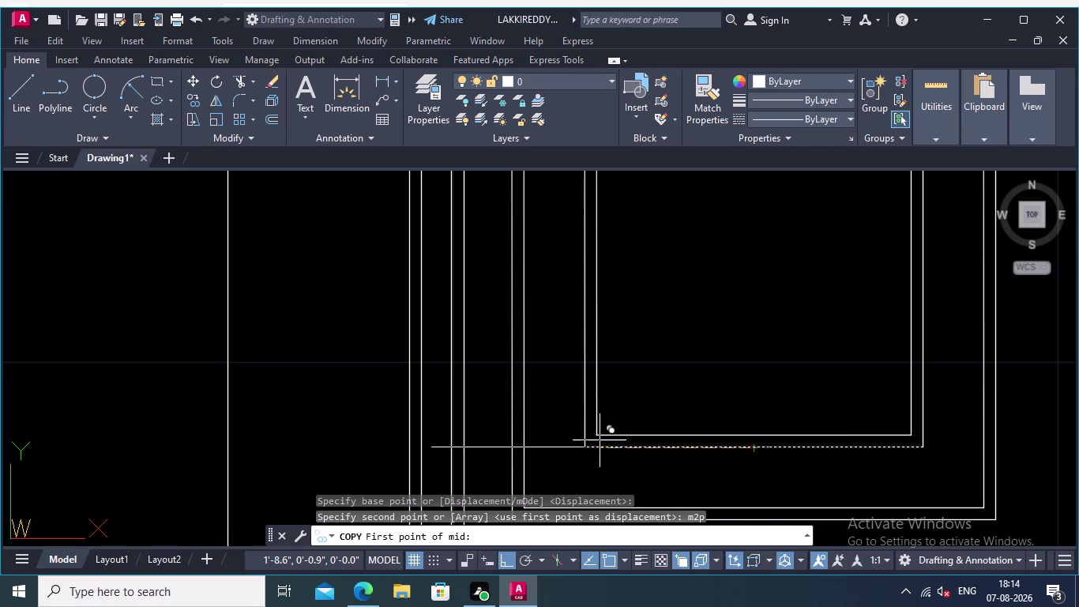
click(583, 450)
Place the copied edge at the second M2P point near the arched panel top.
middle_drag(602, 364, 645, 572)
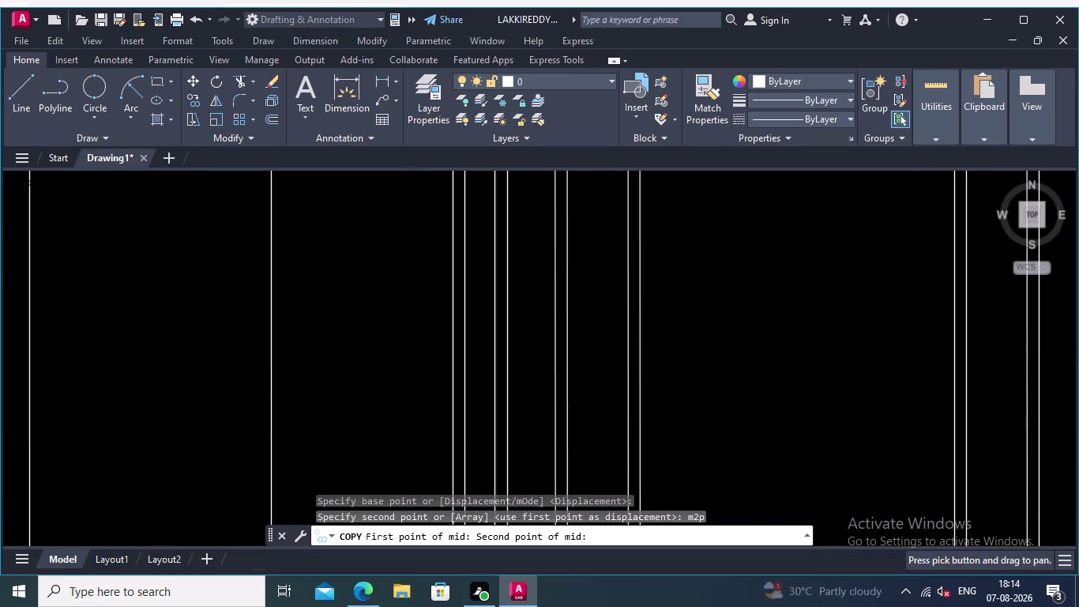
scroll(down, 3)
middle_drag(658, 377, 682, 544)
scroll(down, 3)
middle_drag(670, 342, 683, 477)
scroll(up, 3)
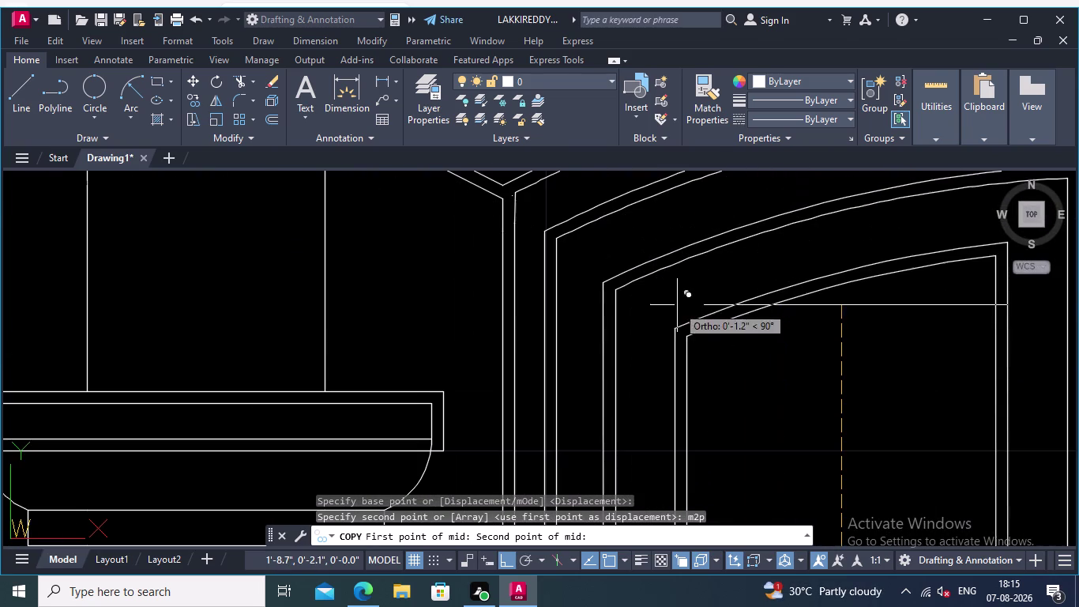
click(678, 330)
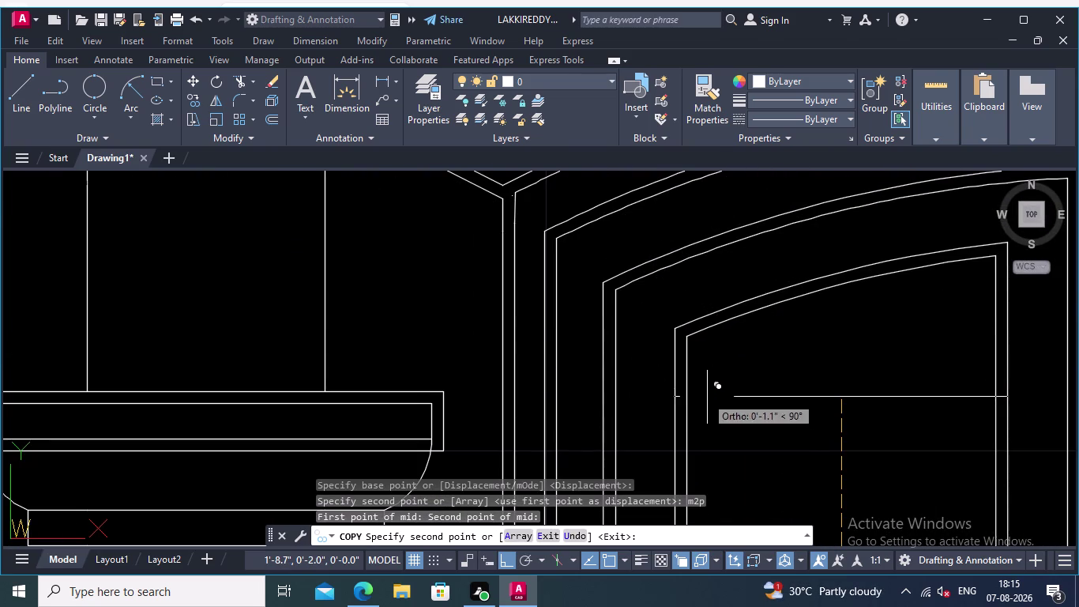
middle_drag(724, 412, 640, 253)
scroll(down, 3)
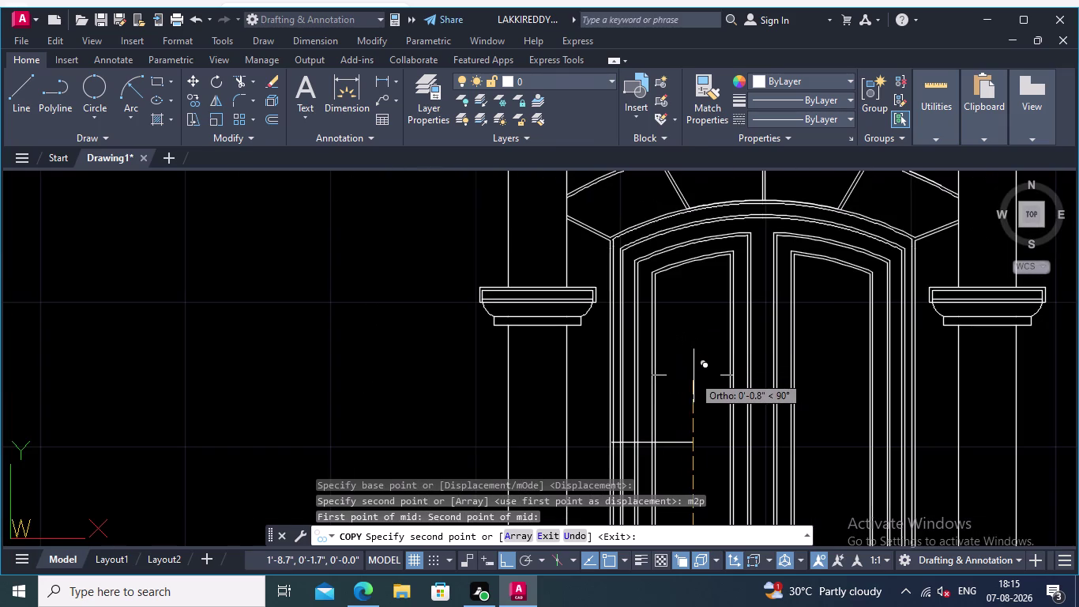
key(Return)
middle_drag(658, 449, 800, 353)
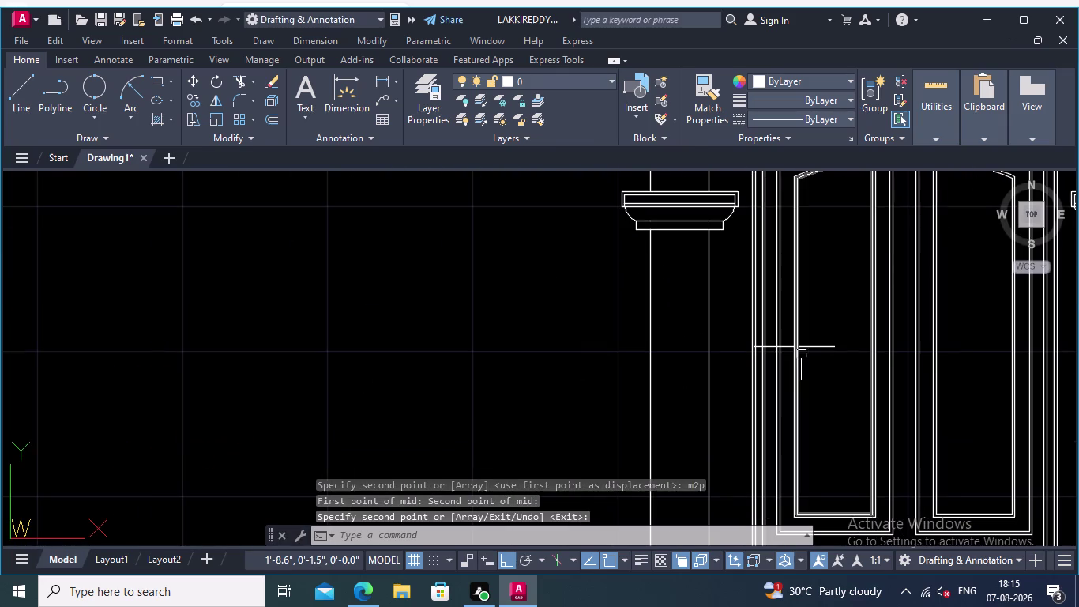
scroll(up, 3)
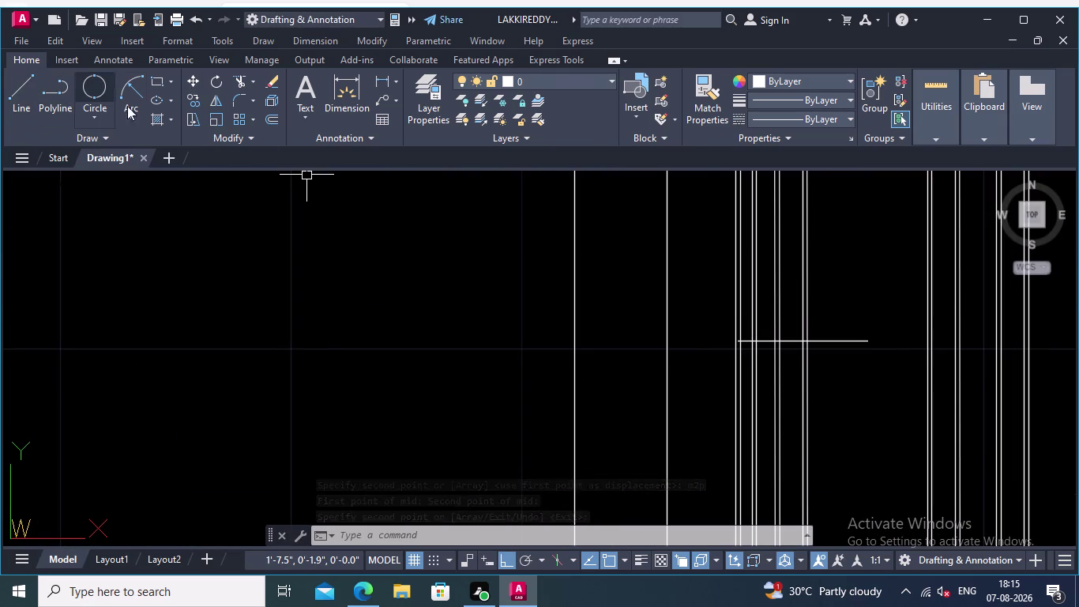
Move the copied horizontal line left across the left column.
click(191, 77)
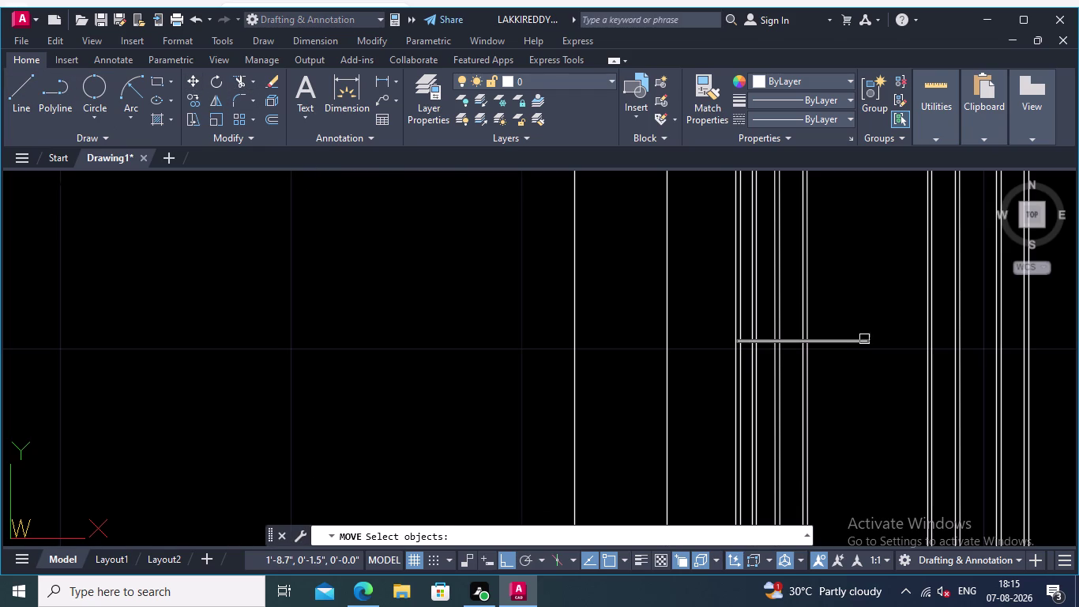
click(865, 341)
right_click(870, 340)
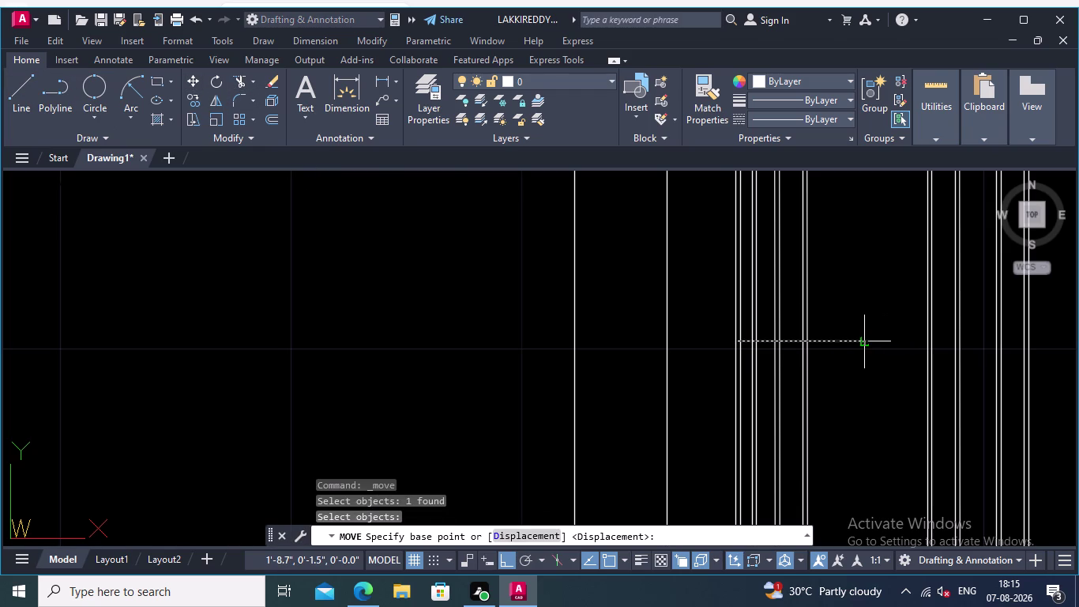
click(866, 340)
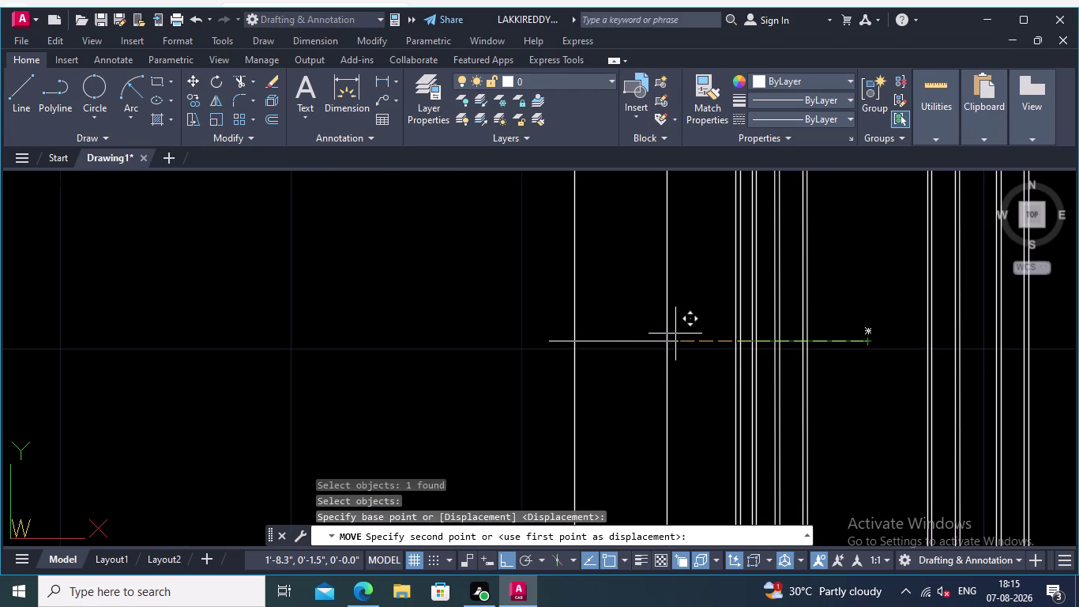
click(663, 342)
key(Return)
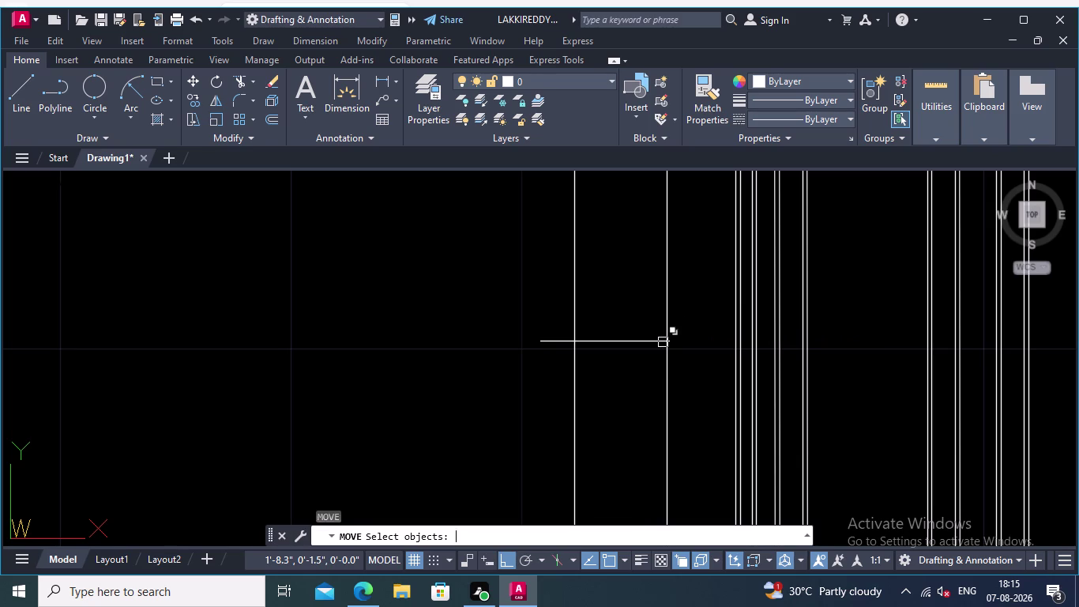
scroll(up, 3)
scroll(up, 3)
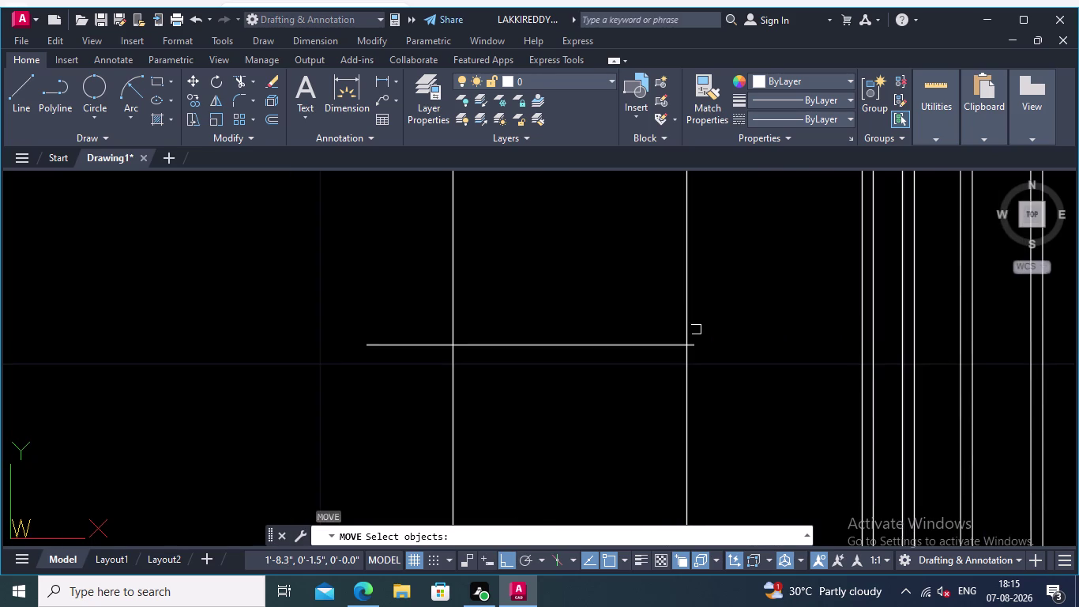
middle_drag(700, 329, 776, 298)
click(237, 84)
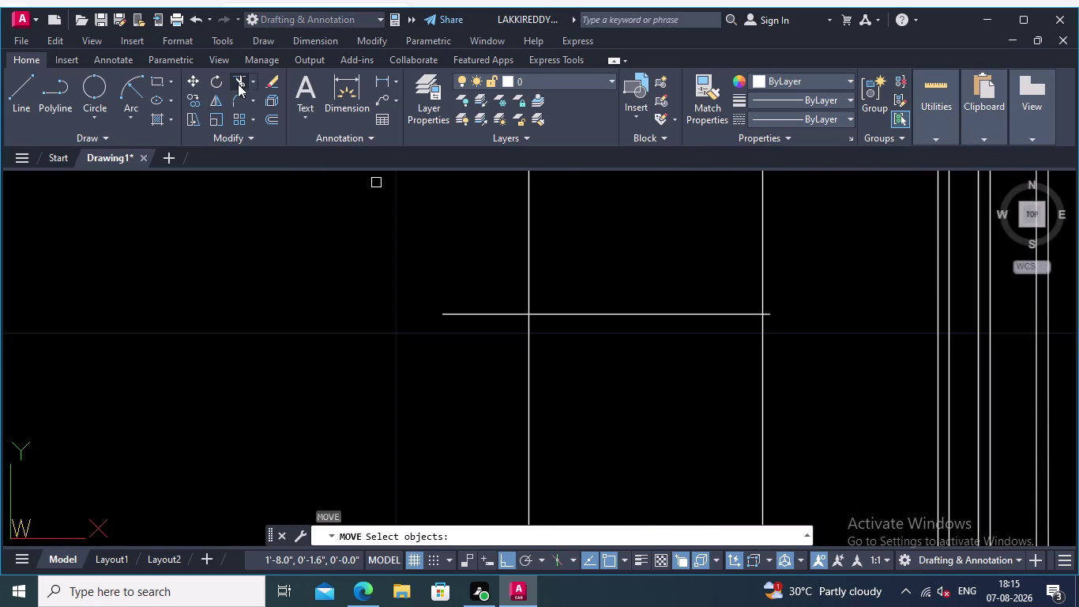
Trim the copied band line's ends back to the left column's edges.
click(496, 283)
click(497, 357)
scroll(up, 3)
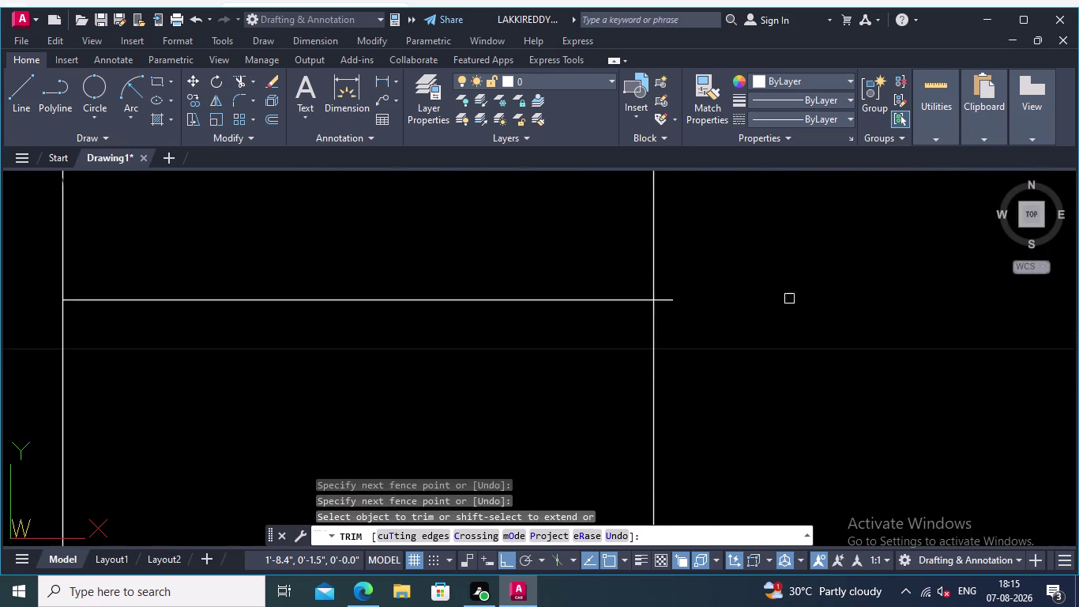
scroll(up, 3)
scroll(up, 3)
click(648, 280)
click(633, 345)
scroll(down, 3)
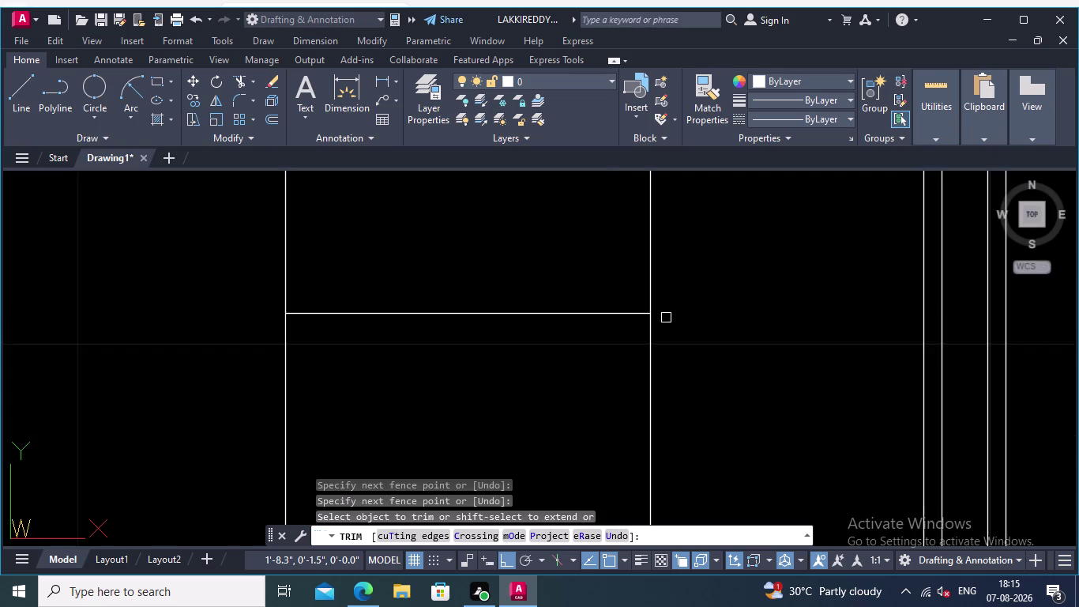
scroll(down, 3)
Pan down the left column toward its base and start OFFSET.
middle_drag(687, 324, 729, 293)
scroll(down, 3)
scroll(down, 3)
middle_drag(527, 345, 487, 337)
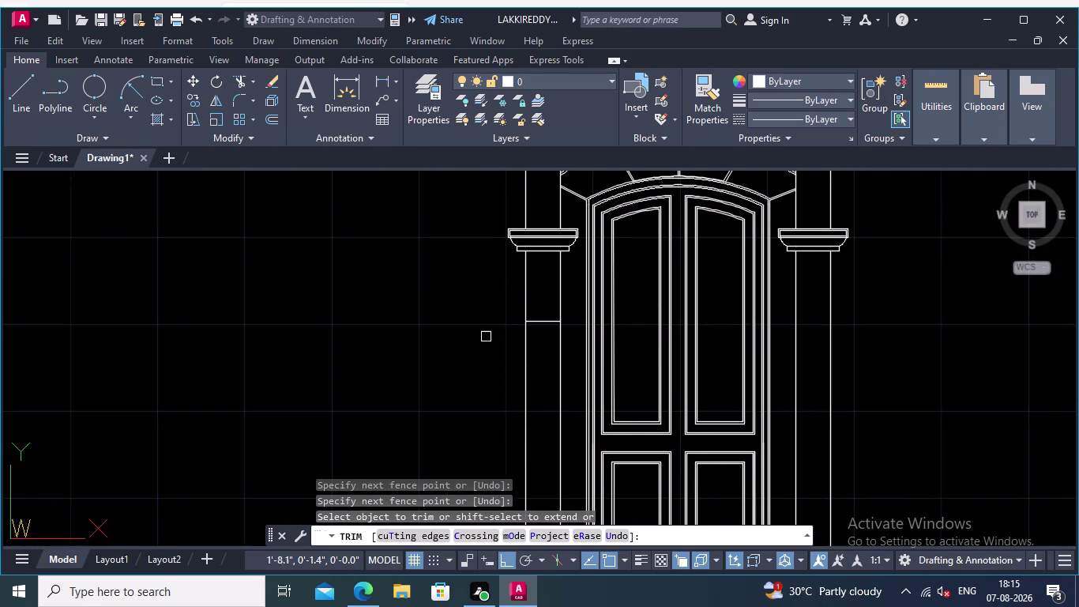
middle_drag(488, 335, 483, 325)
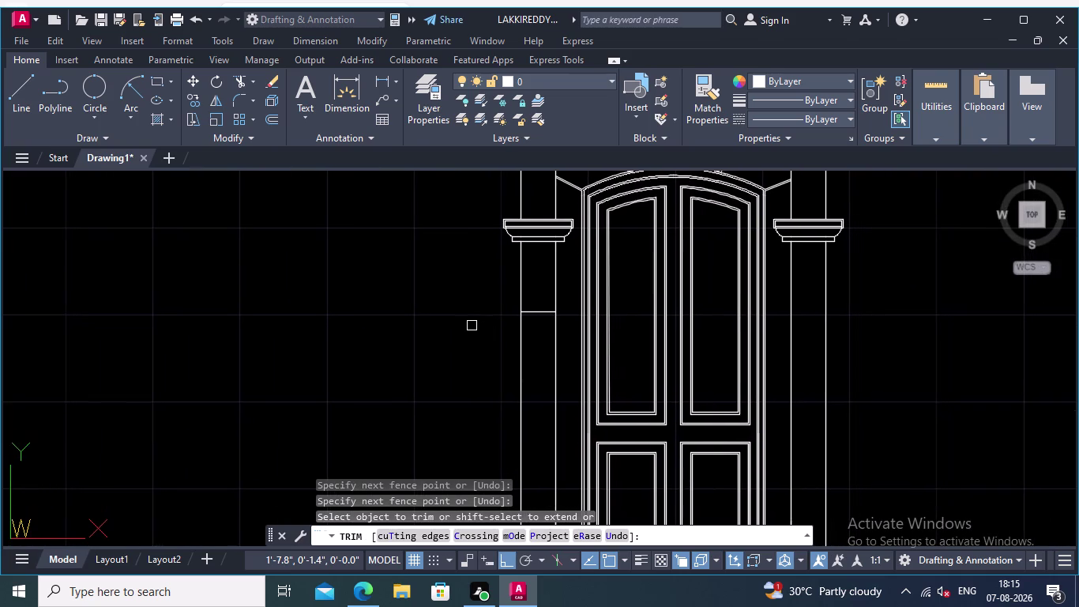
middle_drag(479, 322, 482, 241)
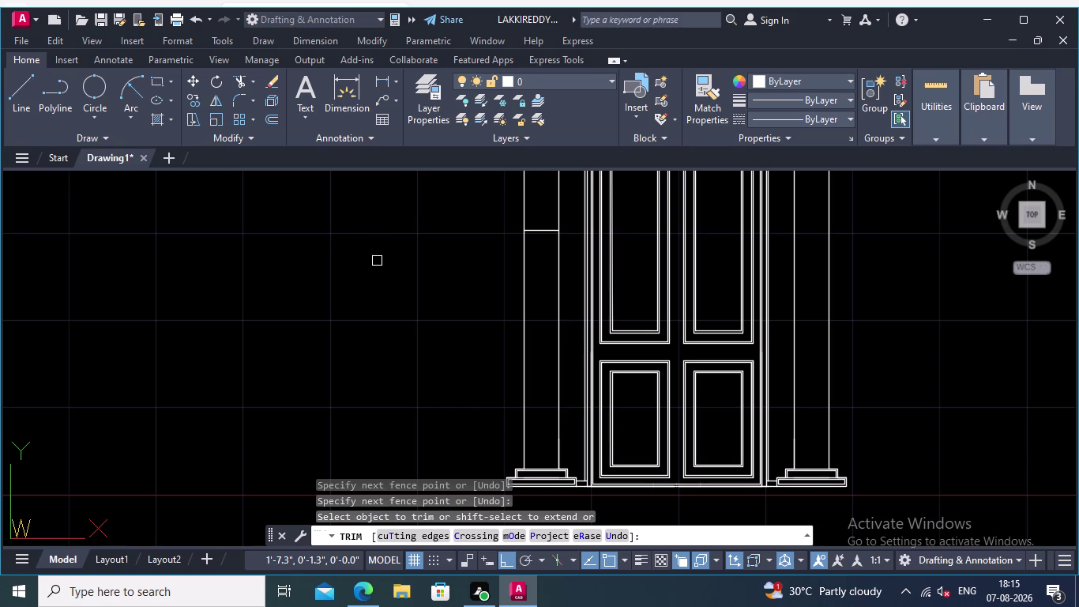
click(275, 117)
scroll(up, 3)
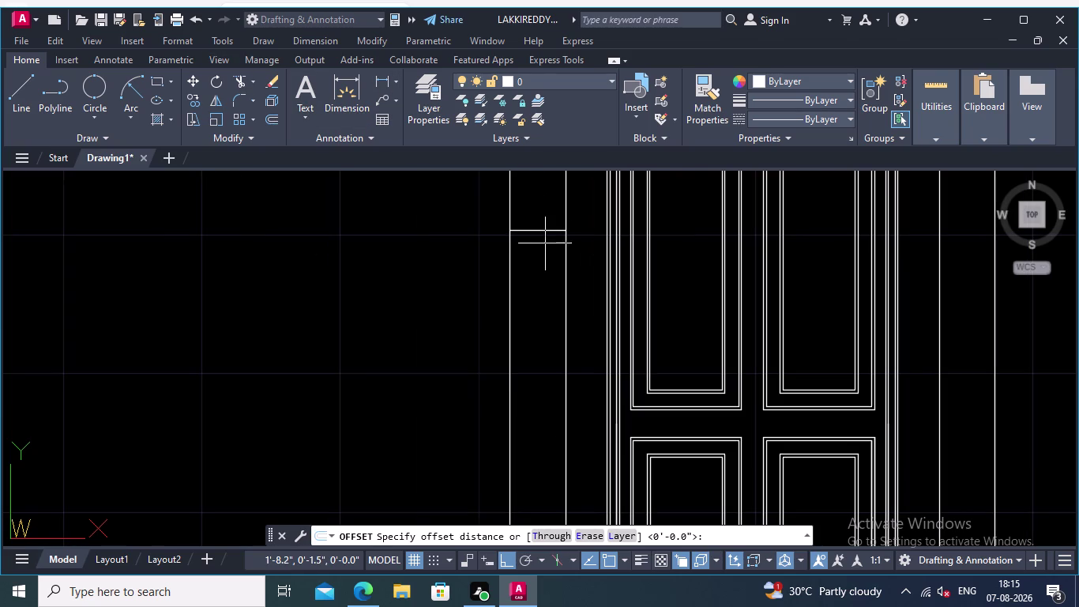
Offset the column's horizontal line by 0.01, then undo the too-close copy.
scroll(up, 3)
click(537, 224)
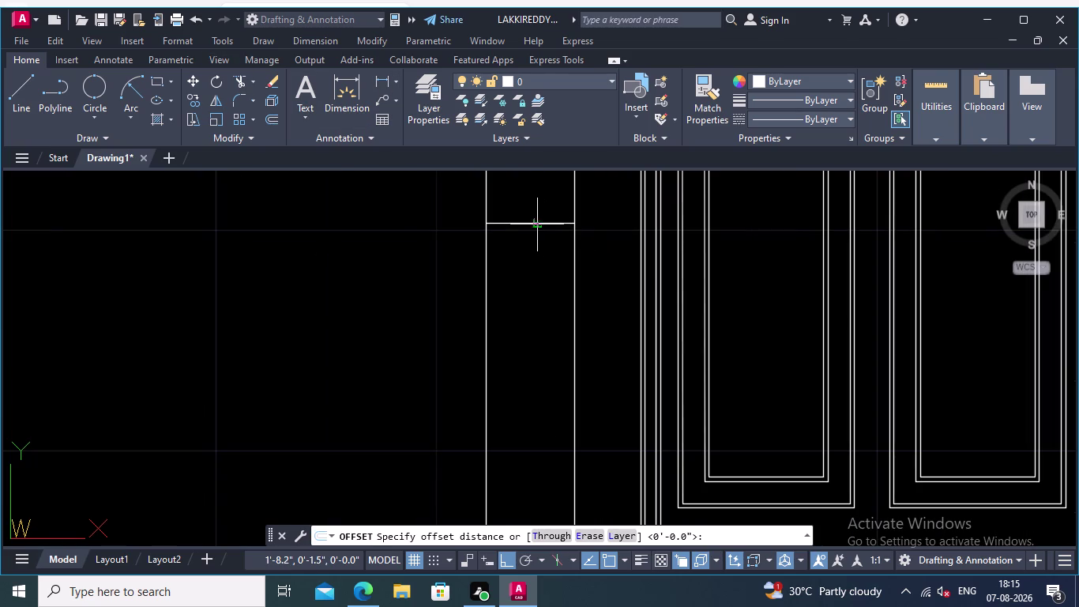
text(0.01)
key(Return)
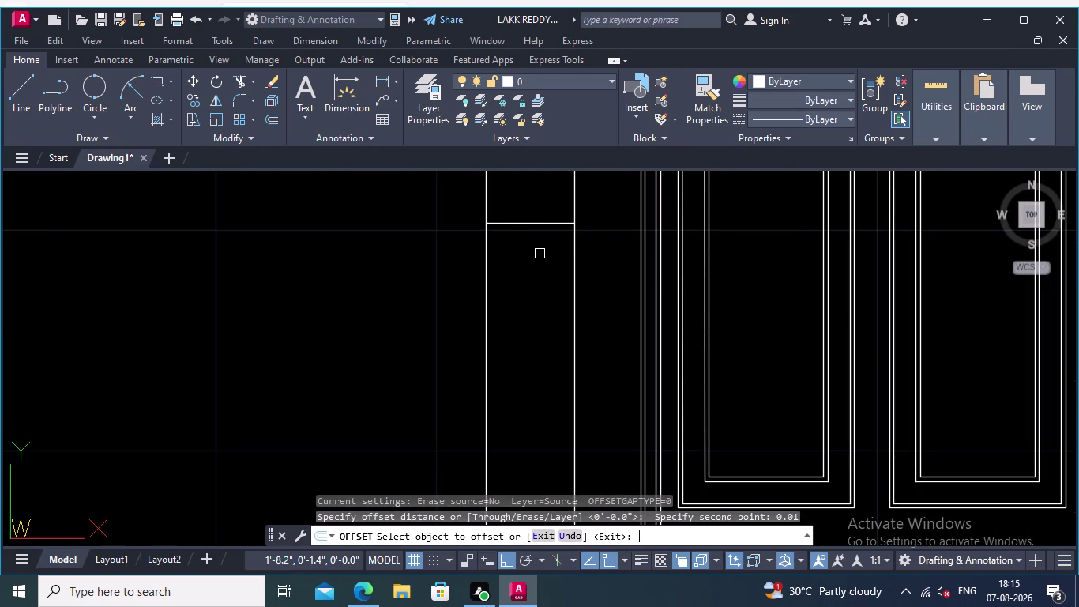
click(529, 219)
click(528, 261)
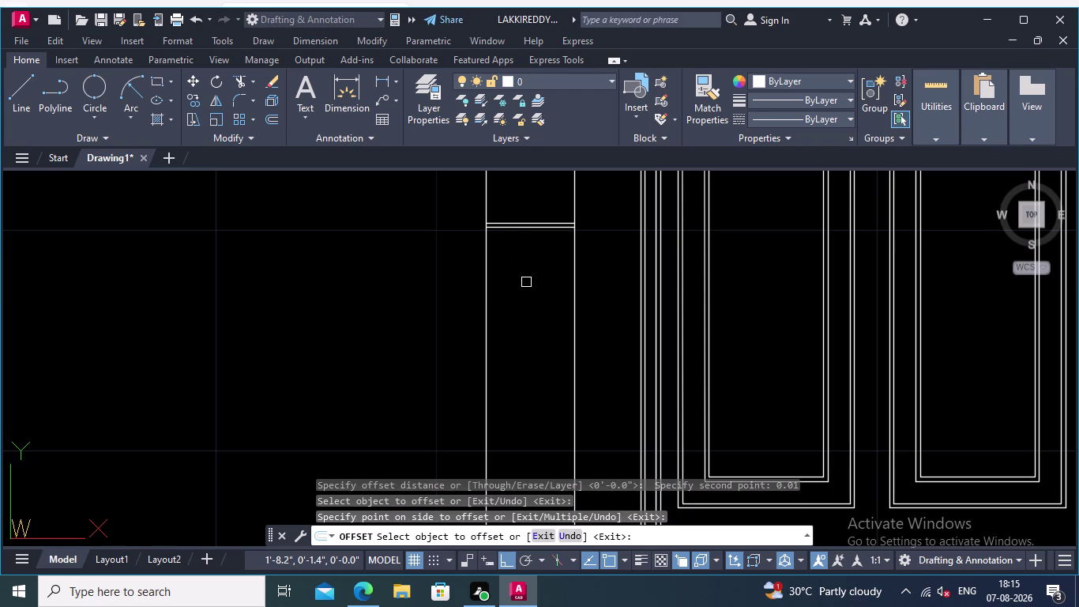
scroll(up, 3)
key(ctrl+z)
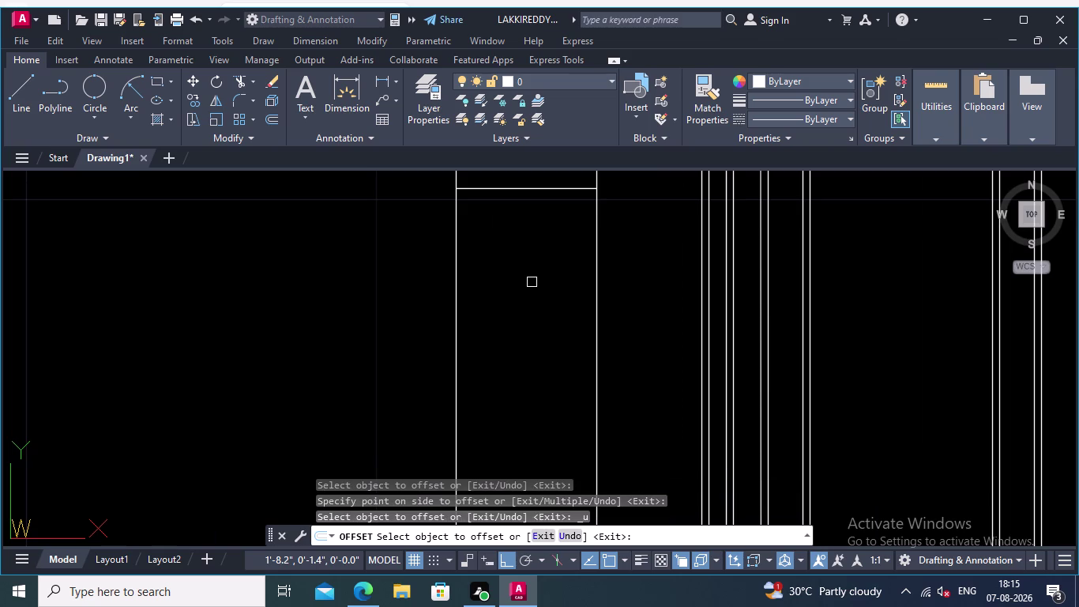
Offset the column's horizontal line 0.02 below it.
key(Return)
key(Return)
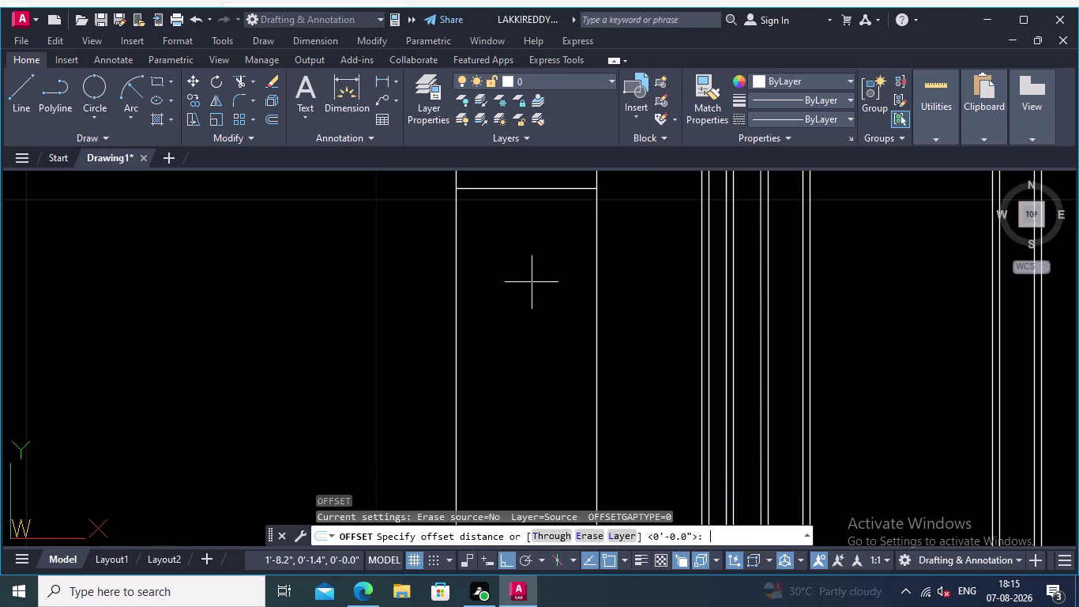
text(0.02)
key(Return)
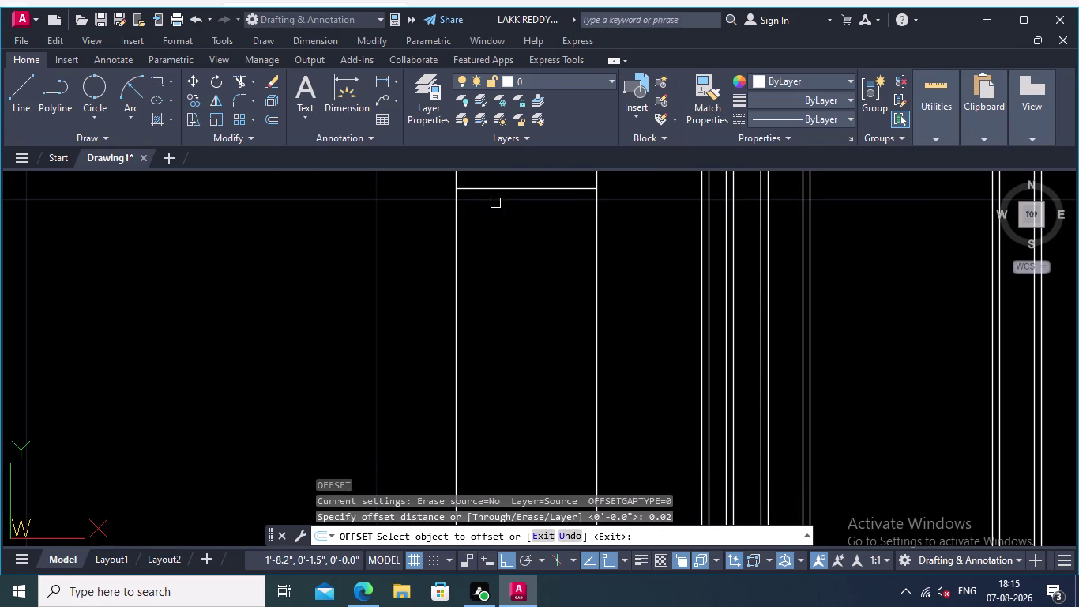
click(514, 188)
click(514, 230)
Pan around the left column and door panels to check the new band.
scroll(down, 3)
middle_drag(573, 250, 465, 250)
scroll(up, 3)
middle_drag(450, 241, 402, 272)
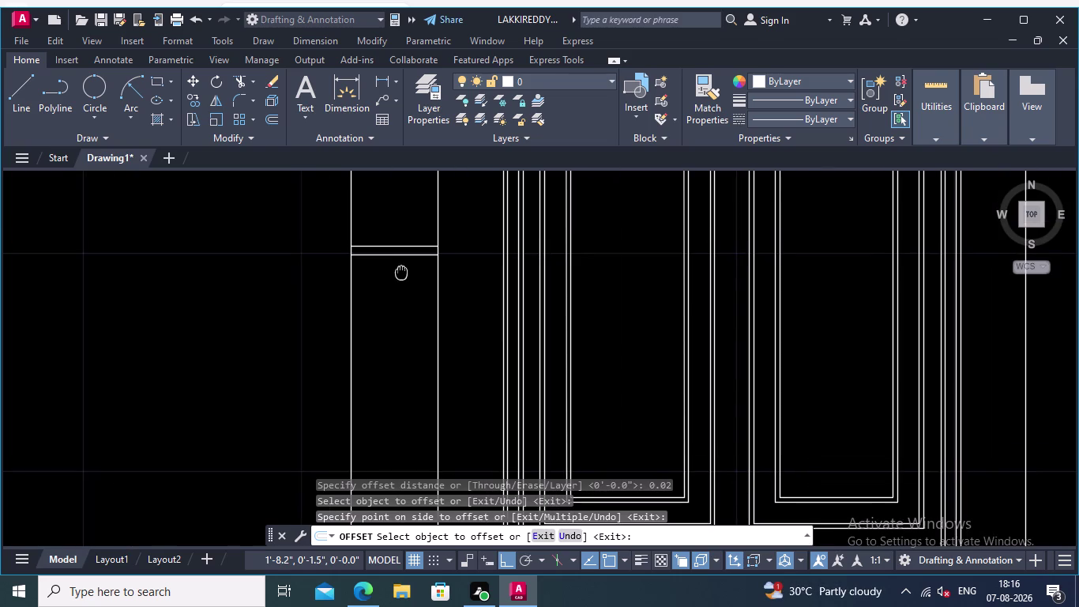
middle_drag(401, 273, 401, 276)
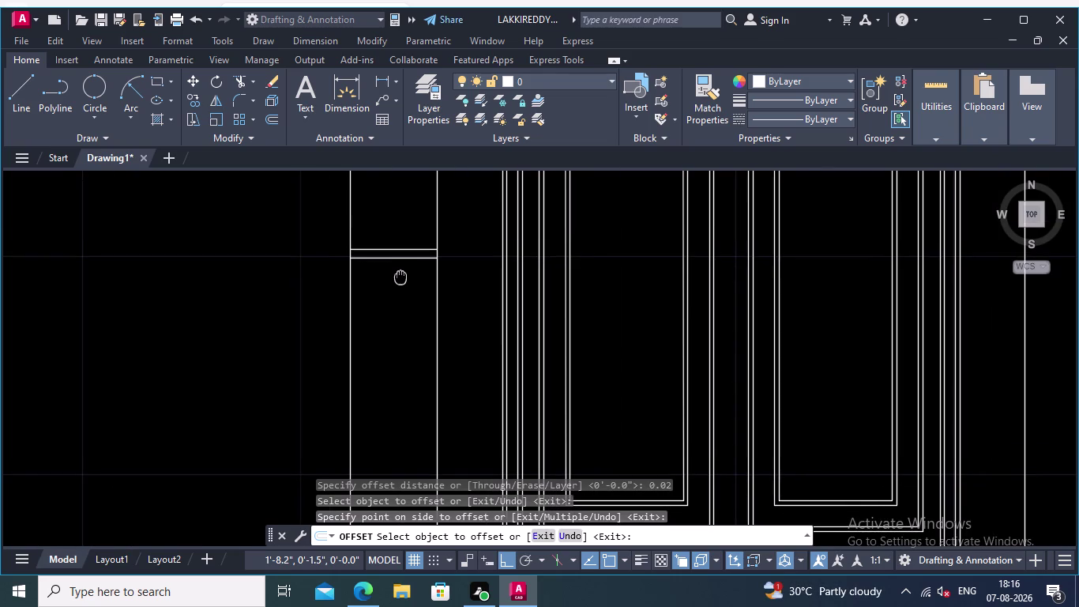
middle_drag(401, 276, 401, 277)
middle_drag(415, 279, 463, 192)
scroll(up, 3)
scroll(down, 3)
middle_drag(501, 340, 523, 206)
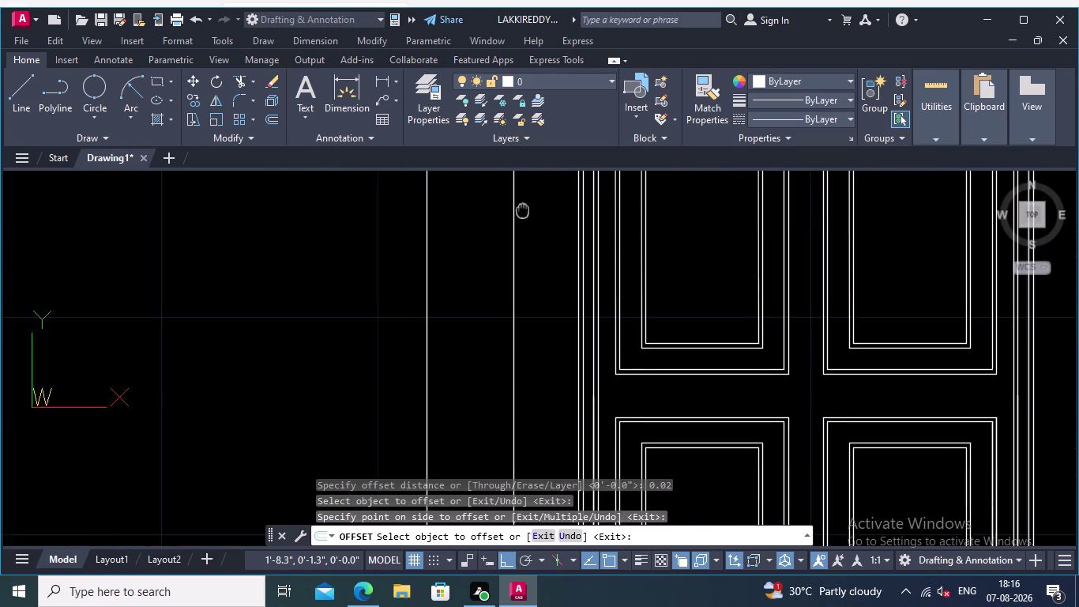
middle_drag(523, 206, 520, 207)
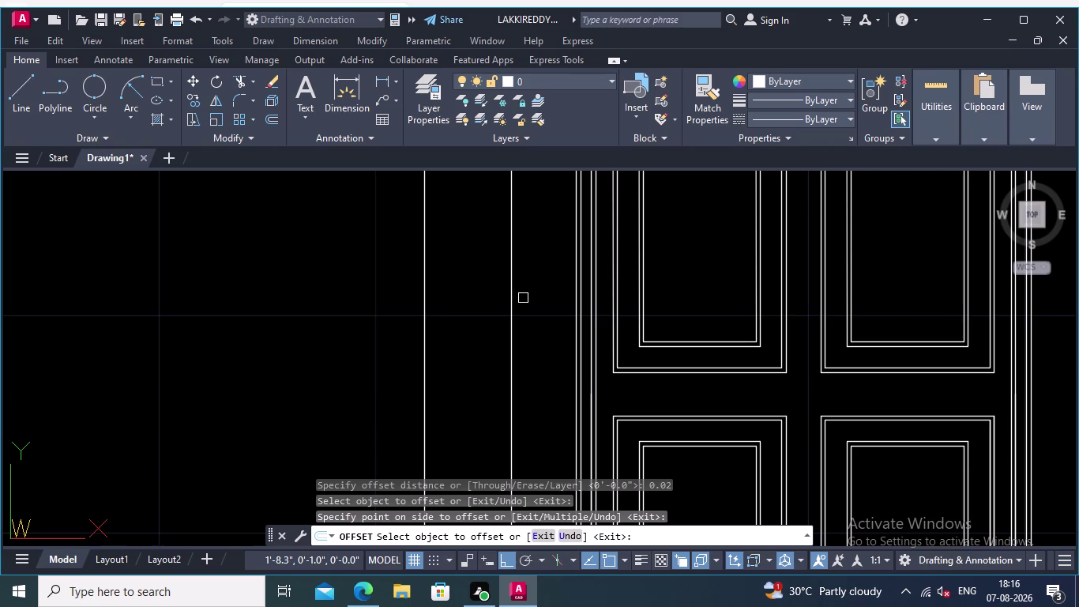
scroll(down, 3)
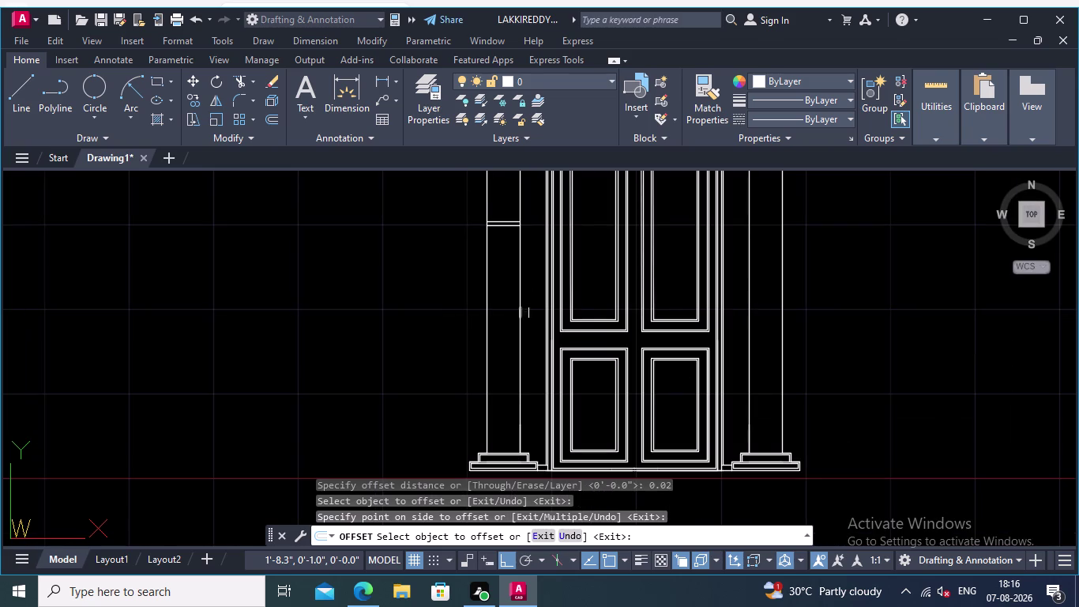
middle_drag(508, 352, 506, 326)
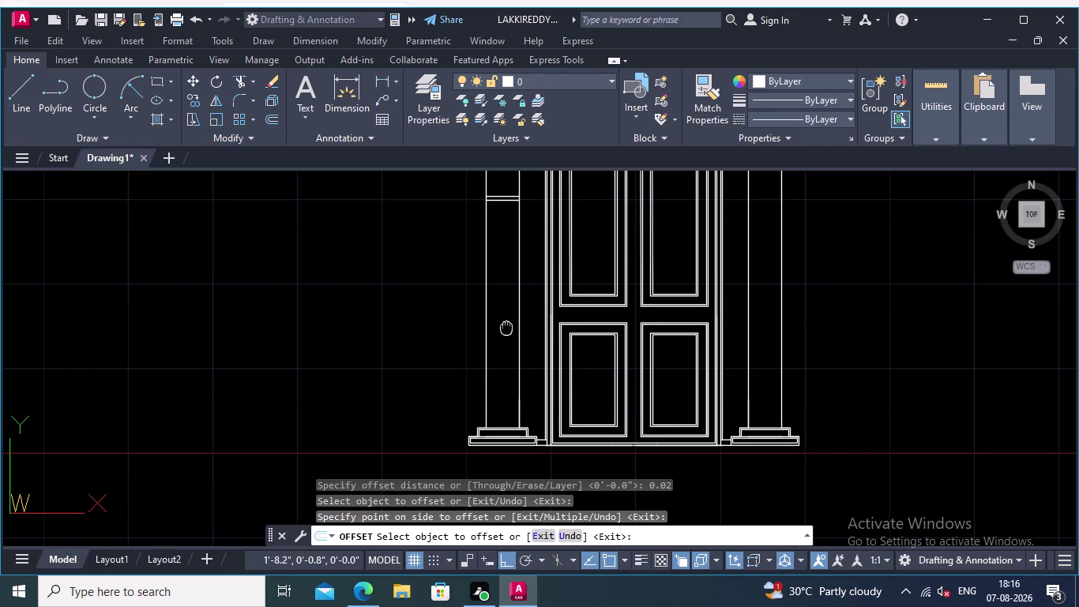
middle_drag(506, 326, 507, 328)
scroll(up, 3)
scroll(down, 3)
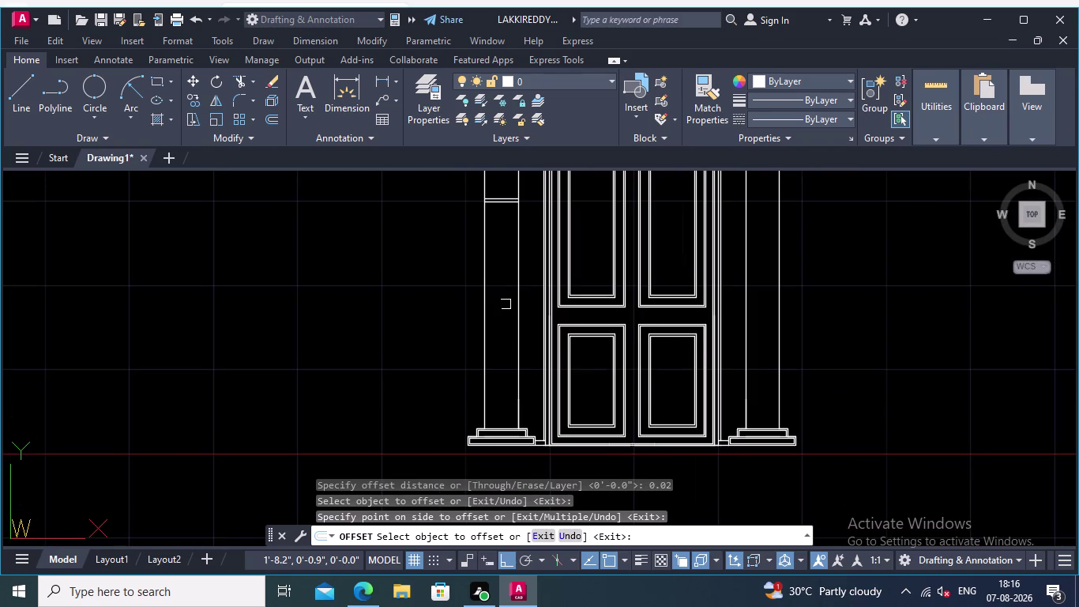
middle_drag(486, 305, 456, 313)
middle_drag(474, 293, 475, 279)
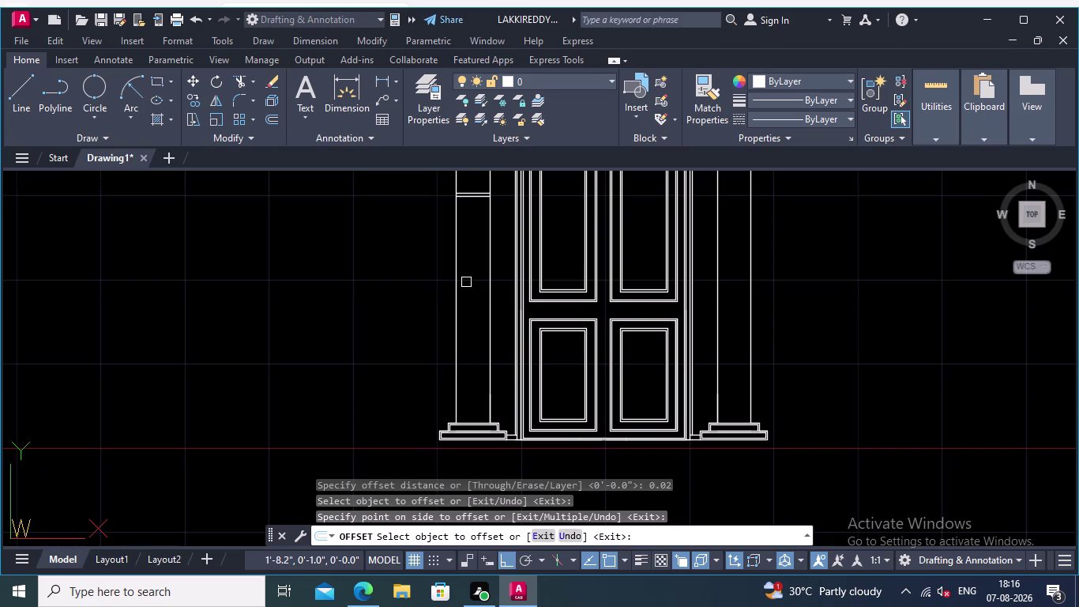
scroll(up, 3)
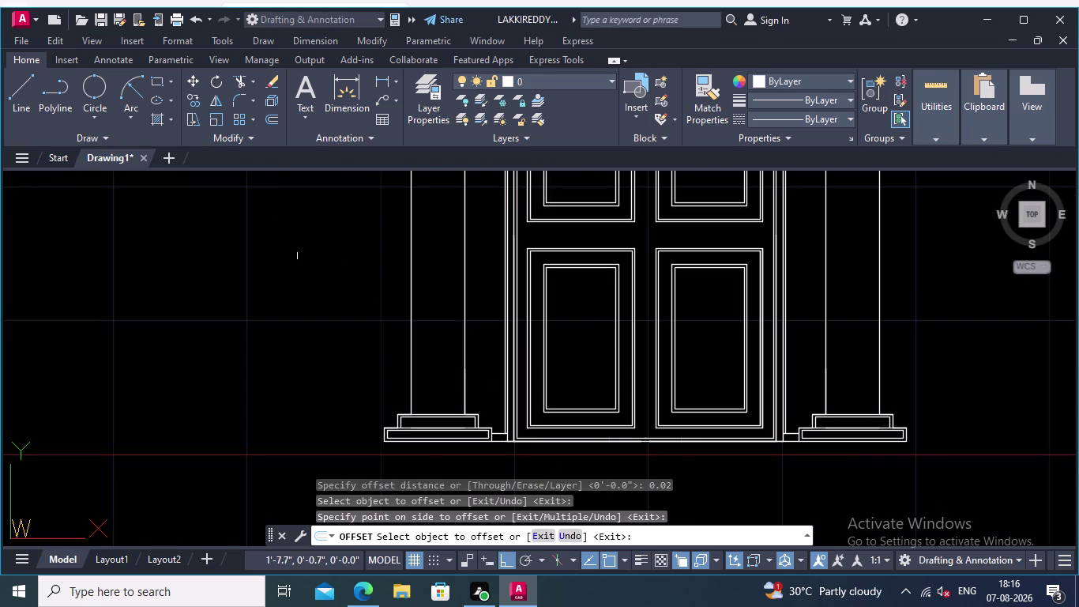
click(271, 93)
scroll(up, 3)
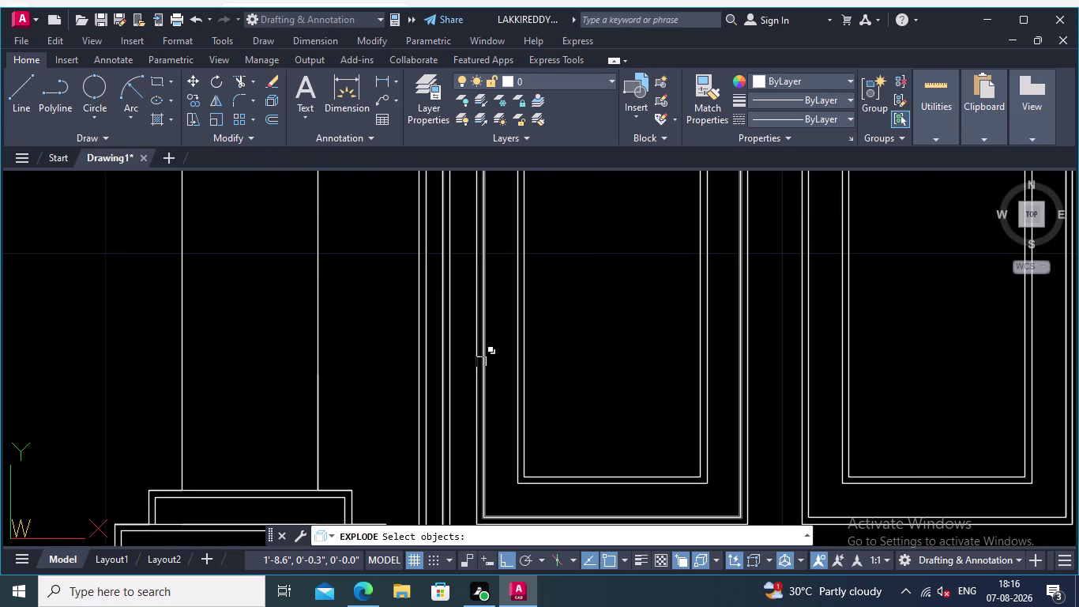
click(475, 364)
middle_drag(498, 409, 482, 274)
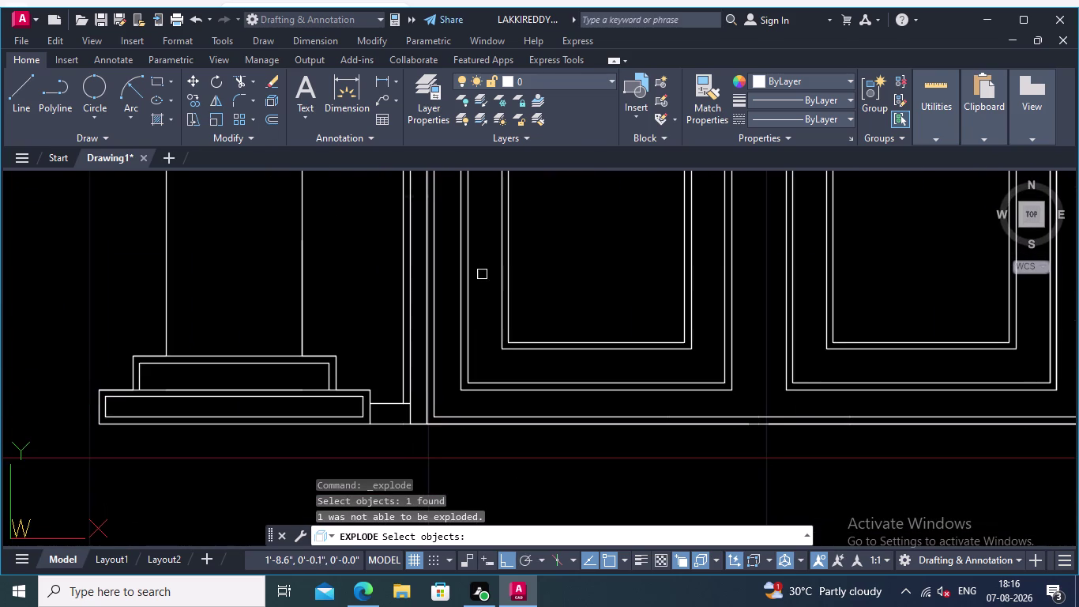
click(458, 379)
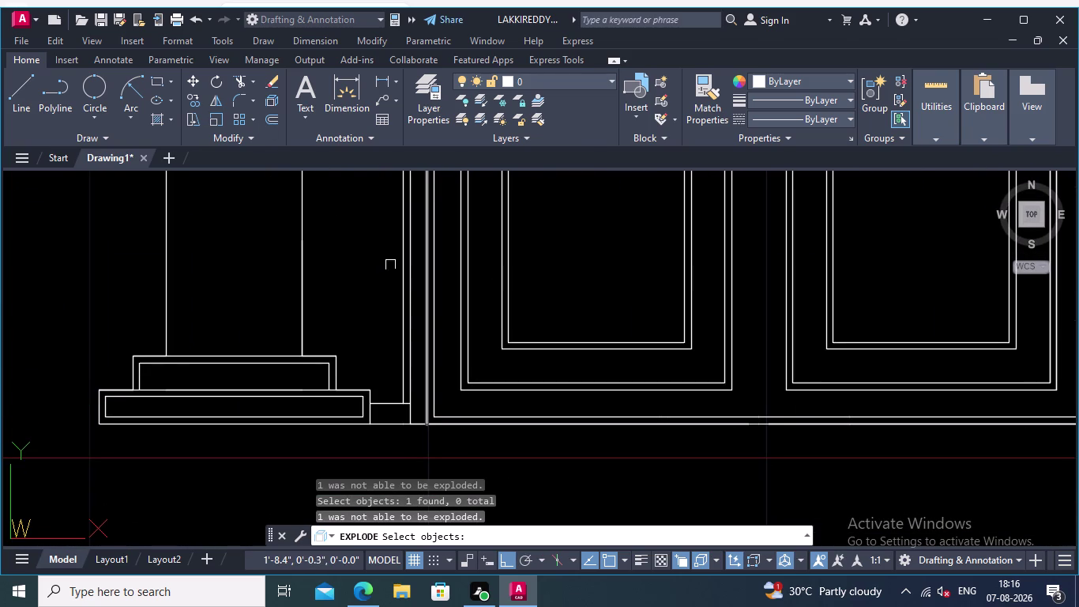
click(273, 95)
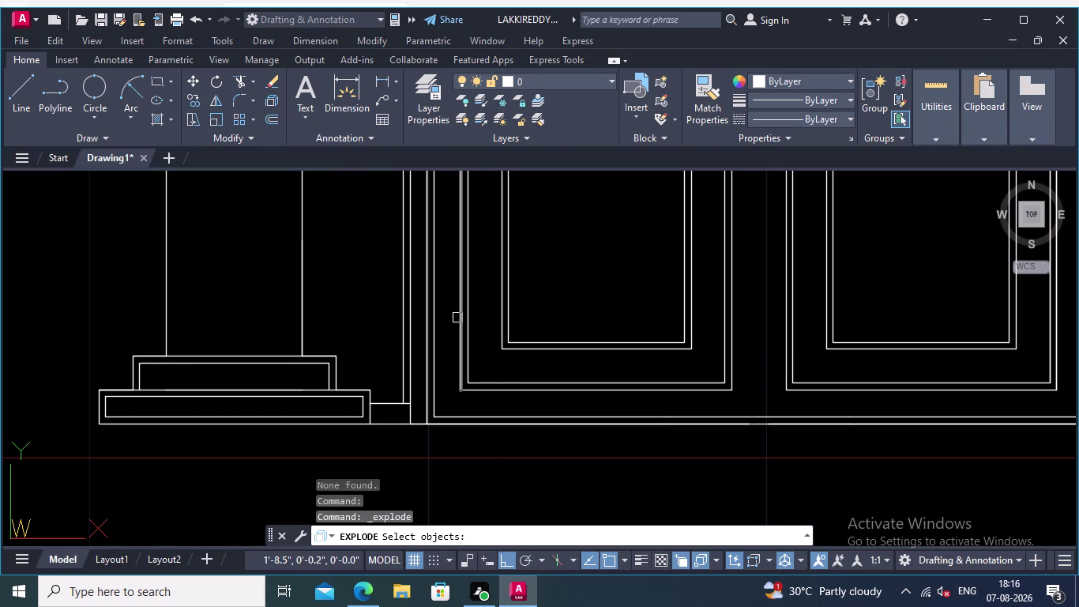
click(459, 336)
click(486, 394)
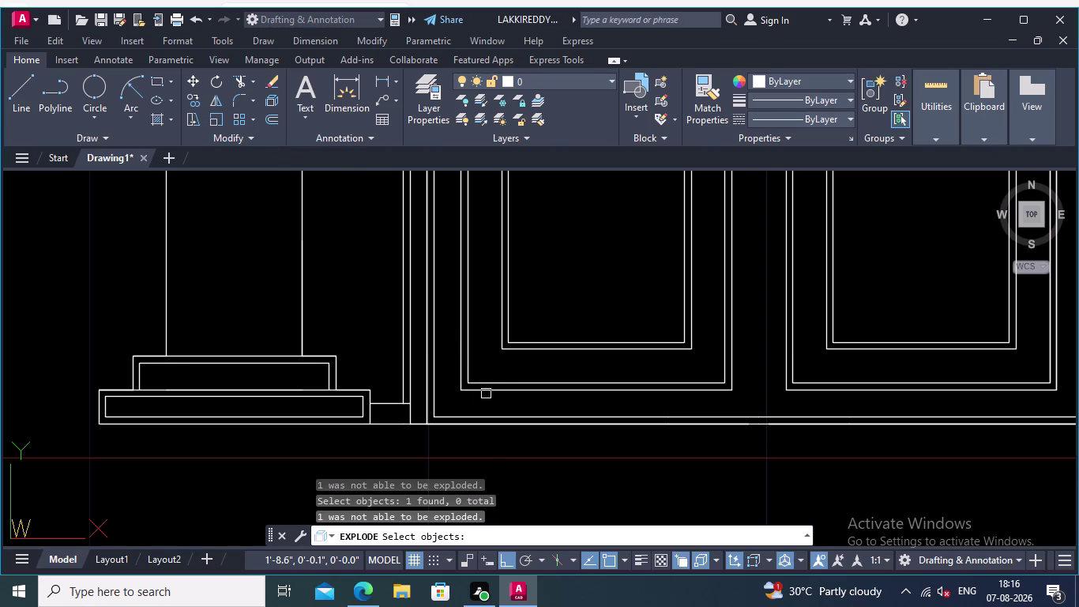
click(486, 393)
click(540, 380)
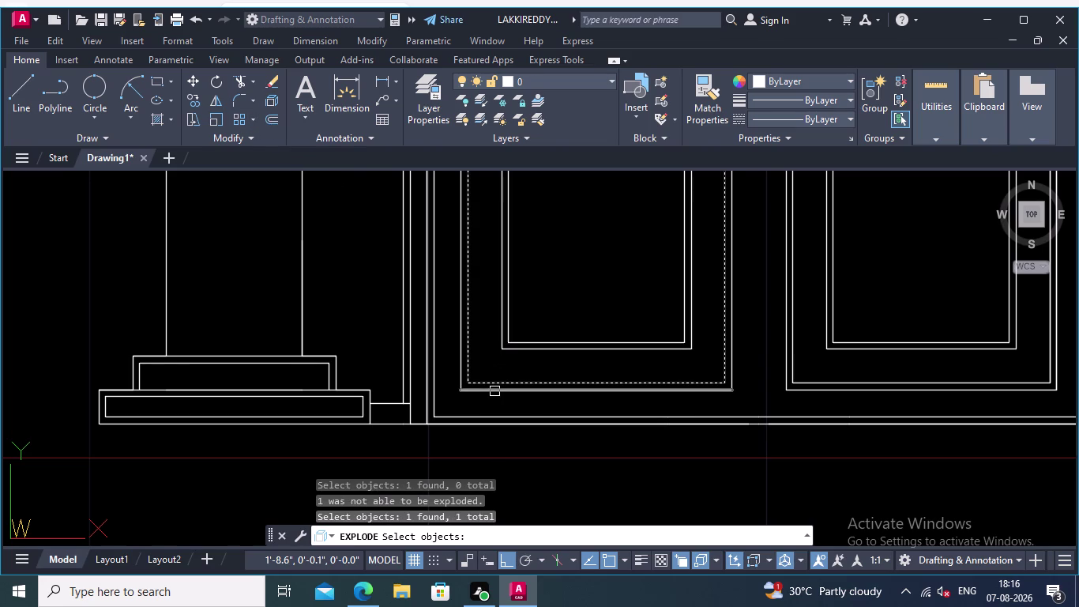
click(493, 391)
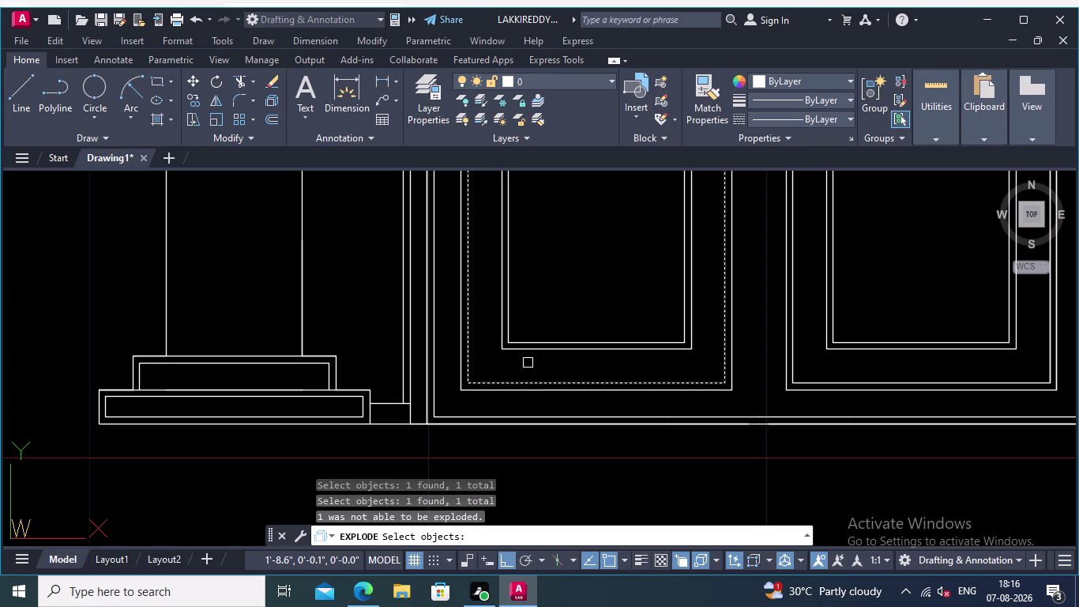
click(733, 366)
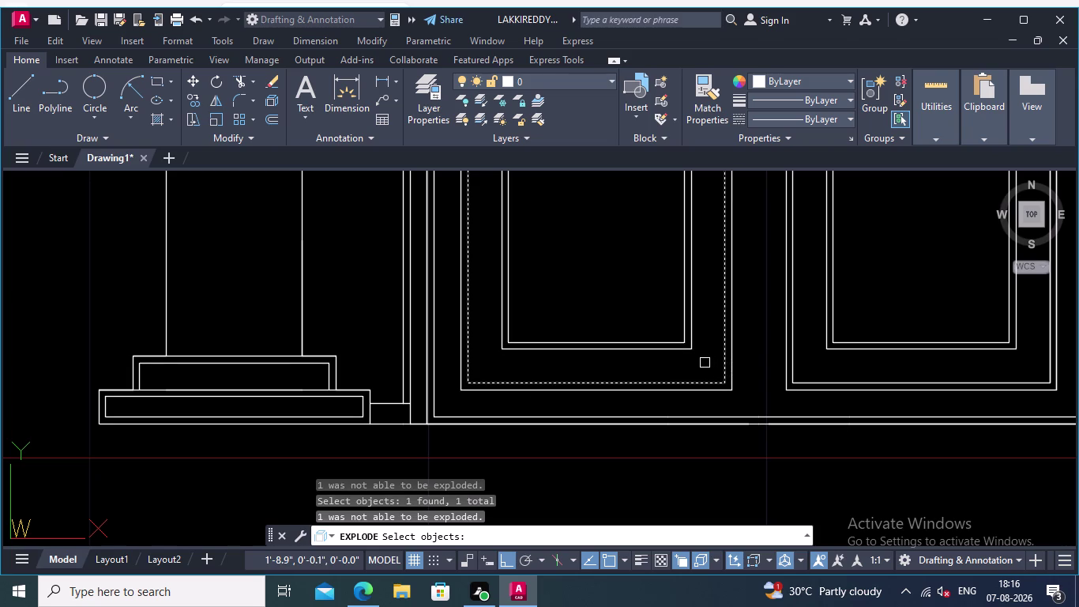
key(Escape)
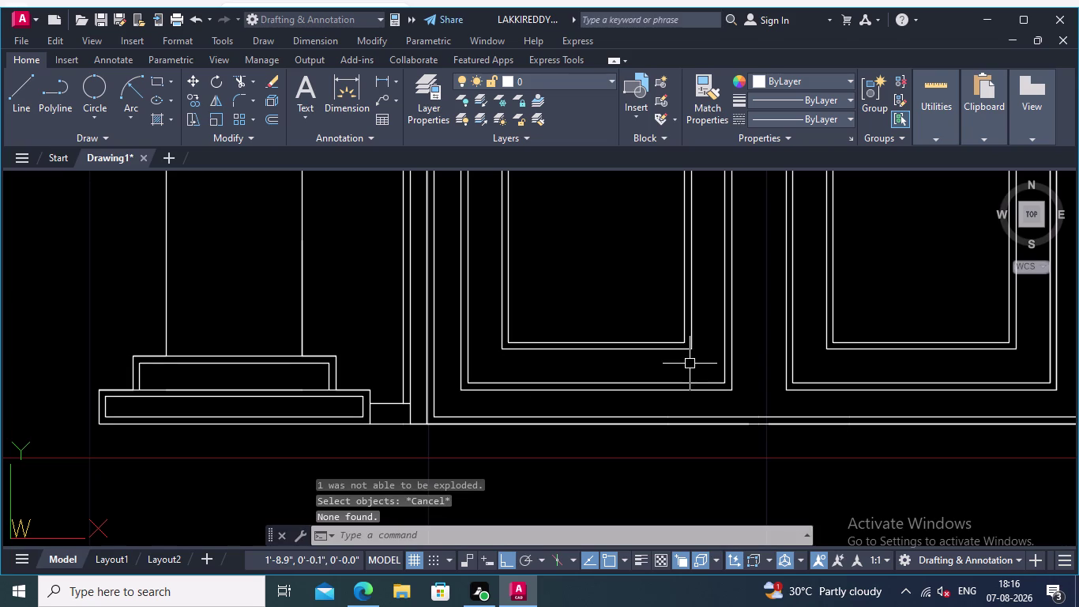
middle_drag(494, 367, 520, 370)
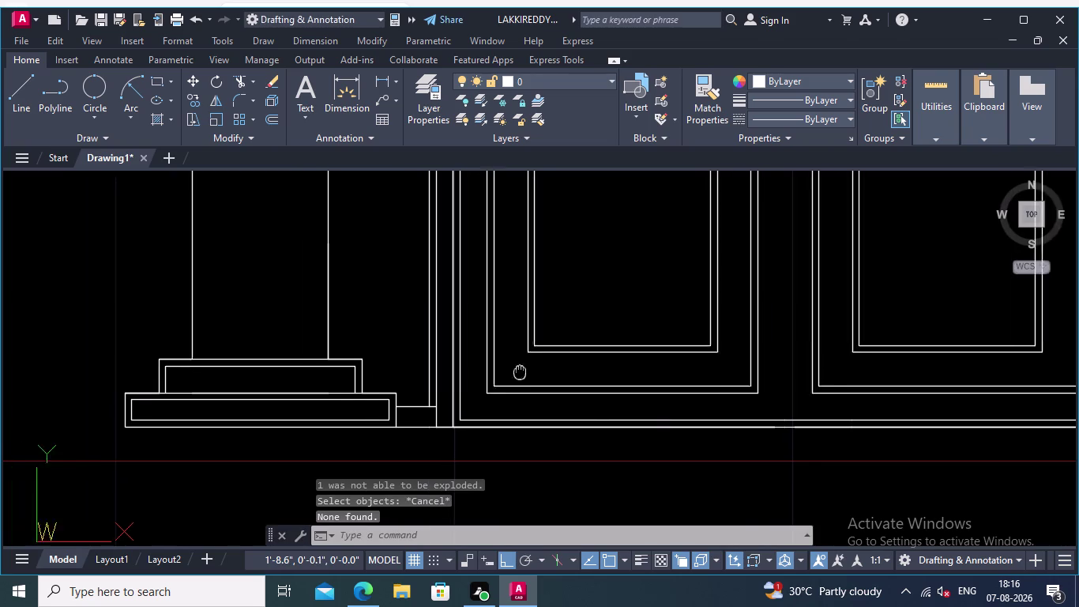
middle_drag(520, 371, 534, 370)
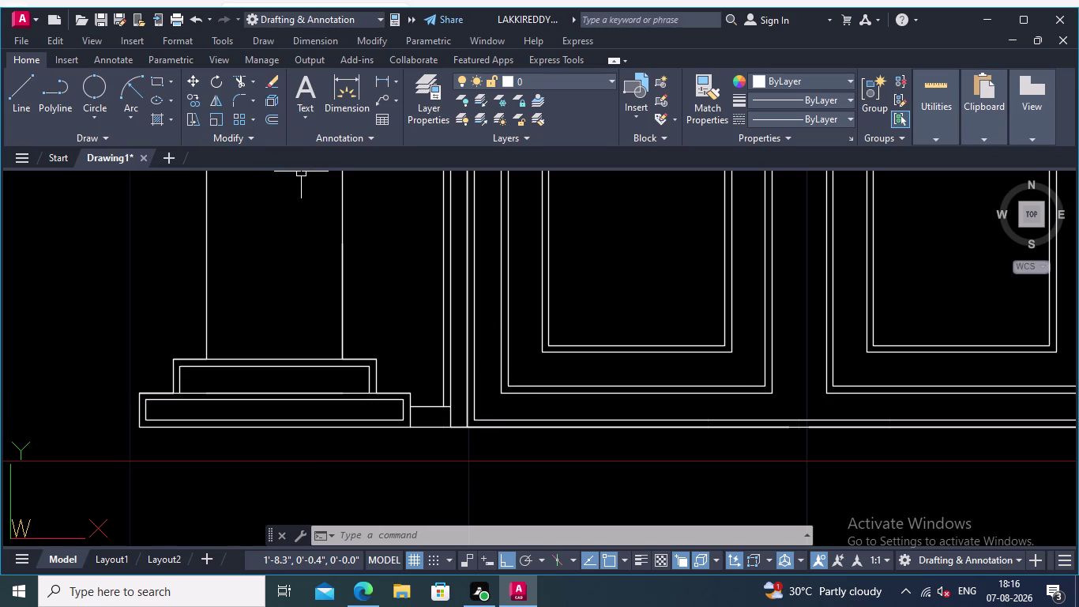
click(23, 81)
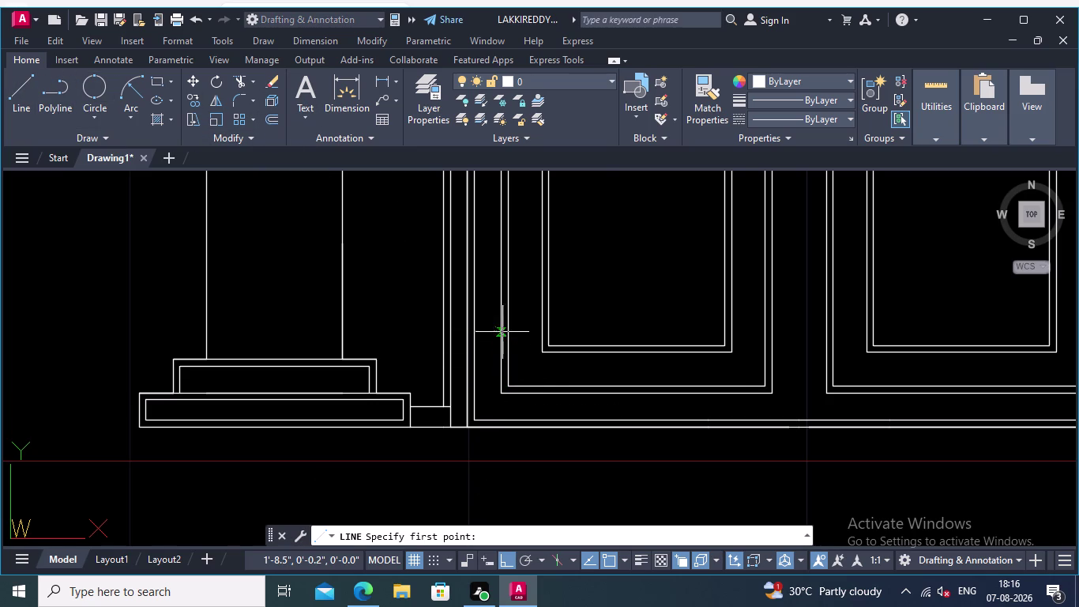
Draw a horizontal band line across the left column shaft.
middle_drag(500, 328, 533, 432)
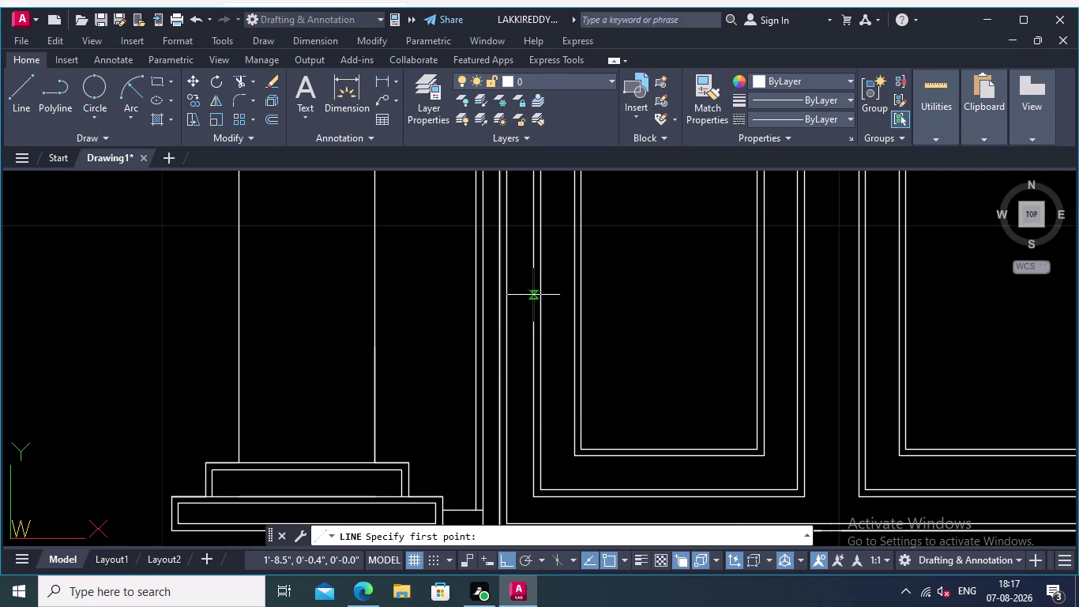
click(530, 270)
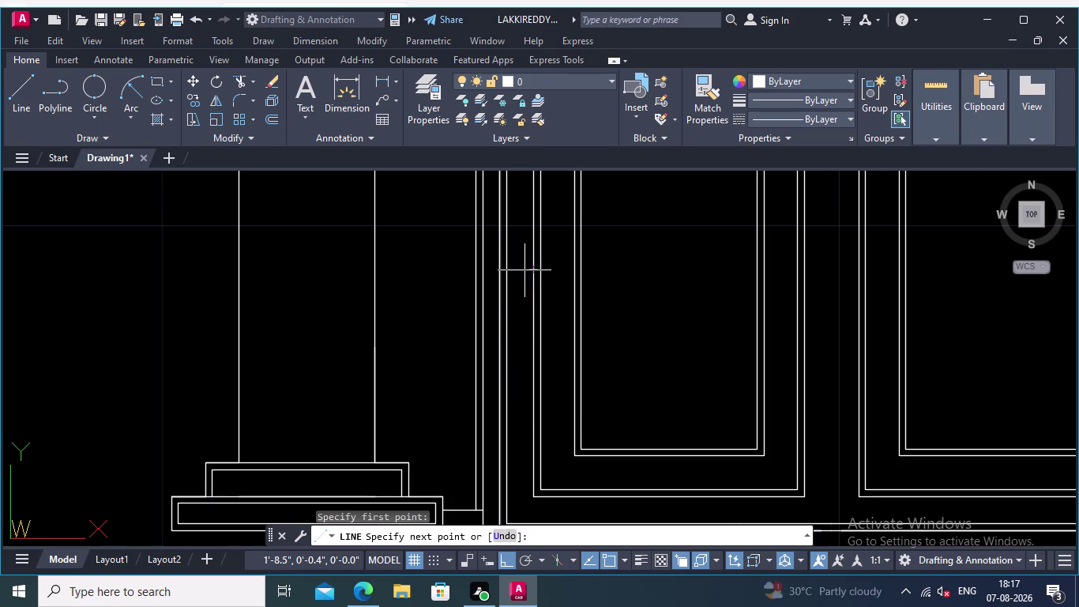
scroll(down, 3)
middle_drag(429, 283, 537, 293)
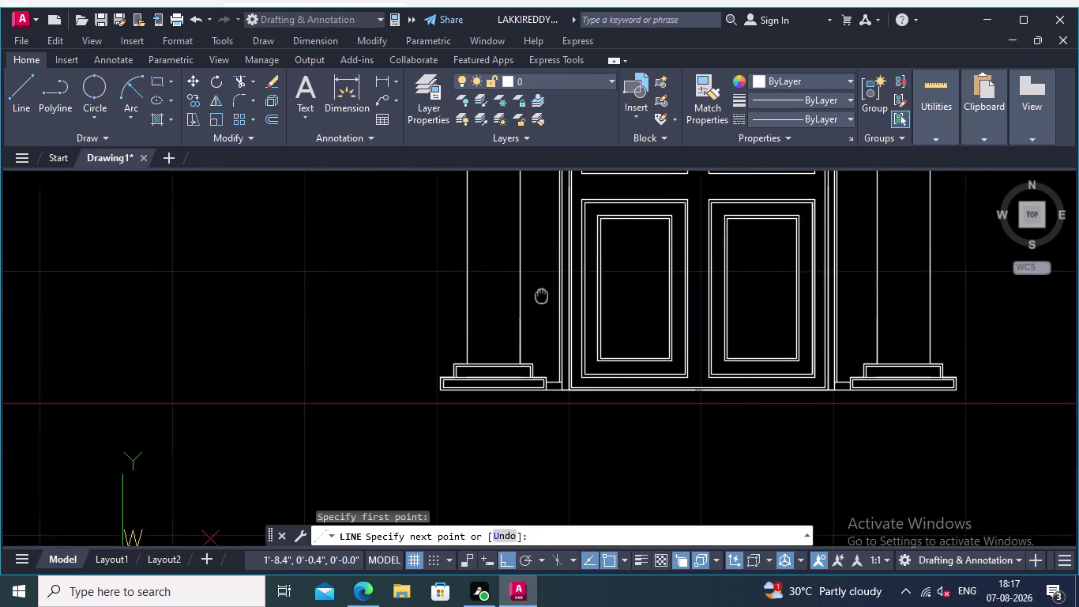
middle_drag(537, 293, 559, 298)
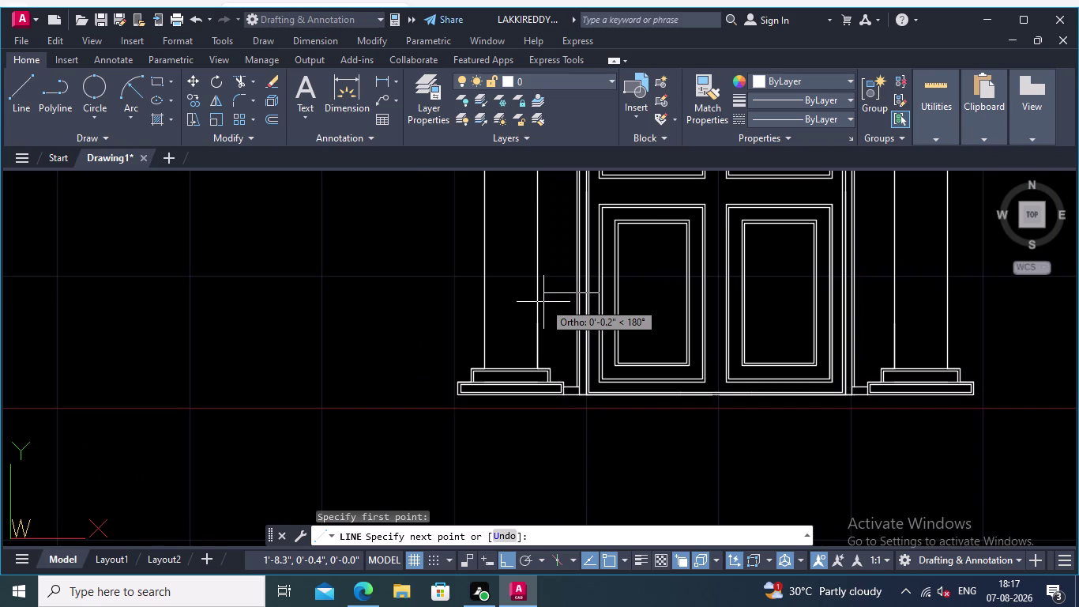
scroll(up, 3)
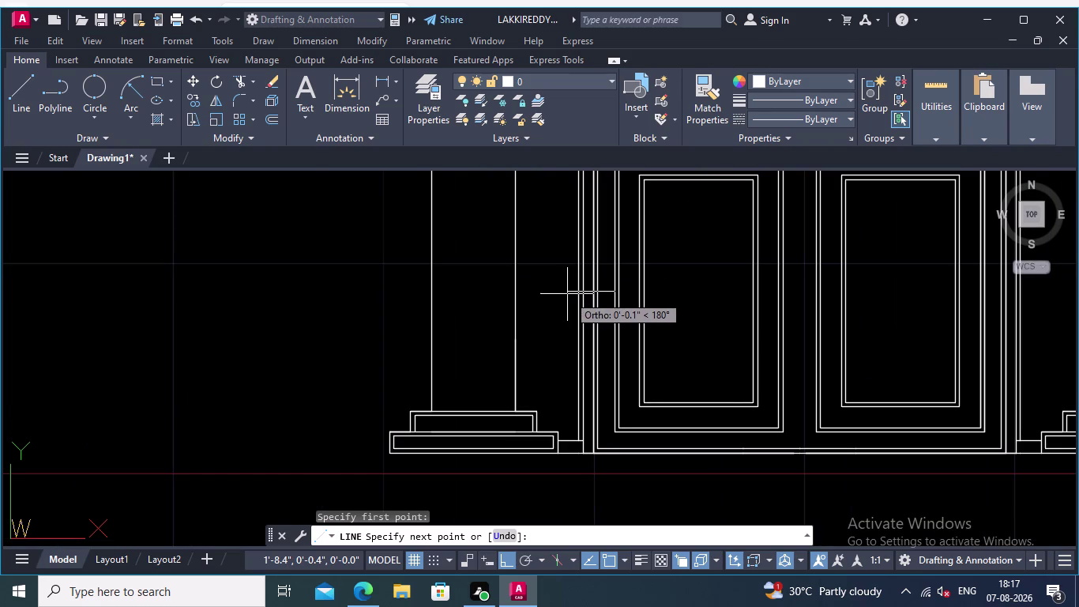
click(515, 294)
key(Return)
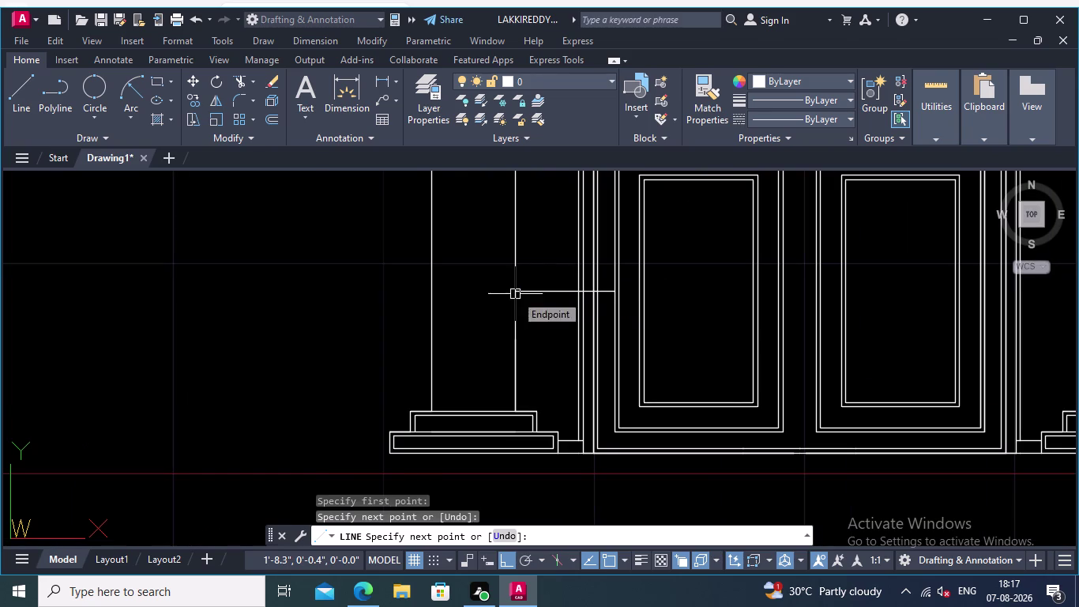
scroll(up, 3)
middle_drag(525, 301, 529, 313)
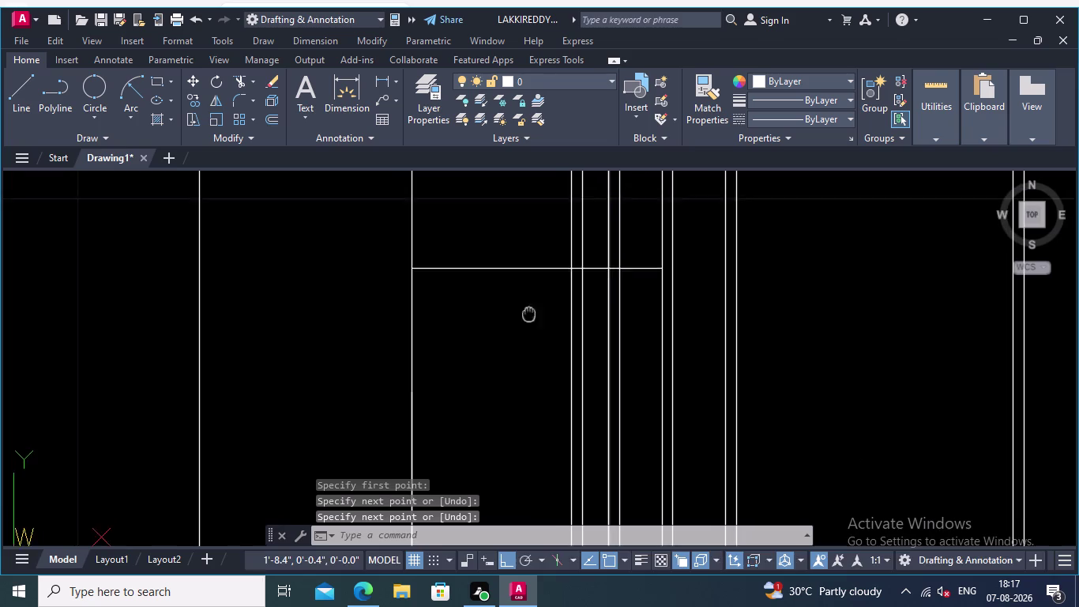
middle_drag(529, 314, 528, 319)
click(266, 111)
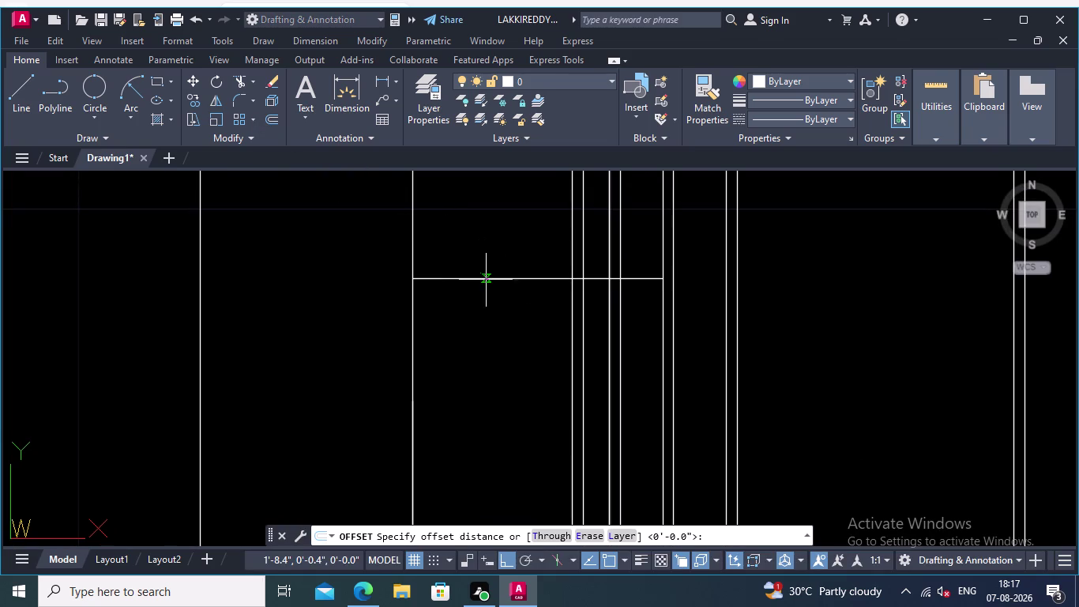
Start a 0.02 offset of the band line and pick the line.
click(486, 280)
key(0)
text(.02)
key(Return)
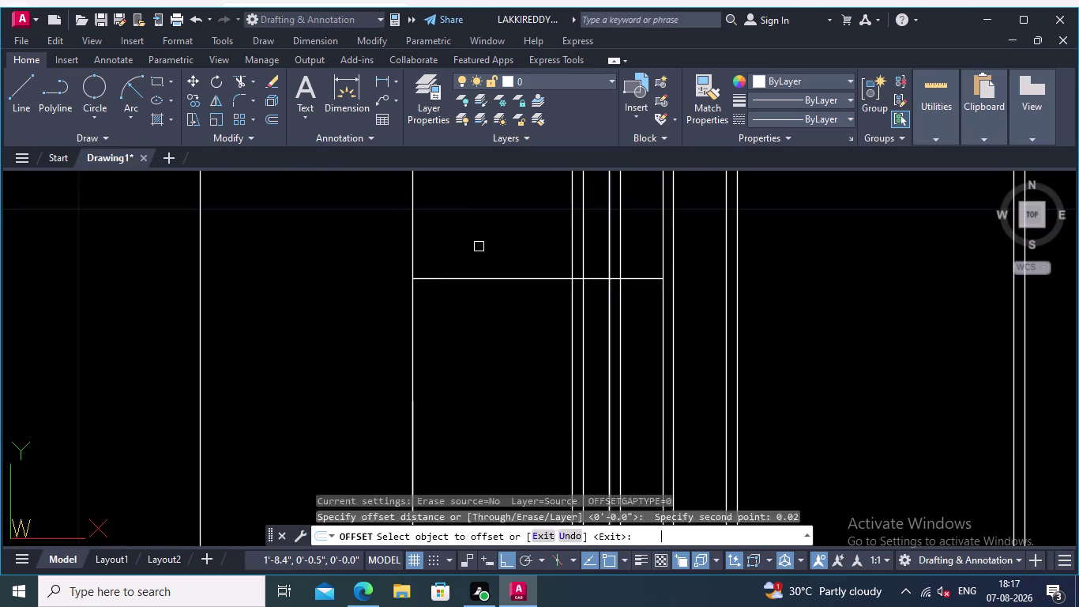
click(509, 280)
Place the offset copy of the band line above the original line.
click(511, 239)
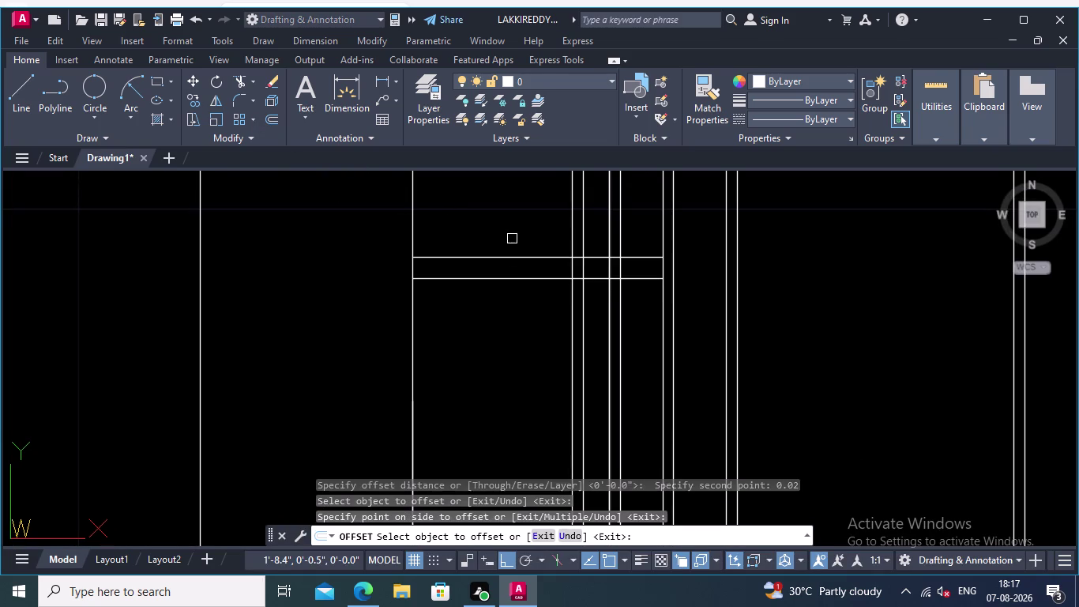
click(238, 74)
scroll(up, 3)
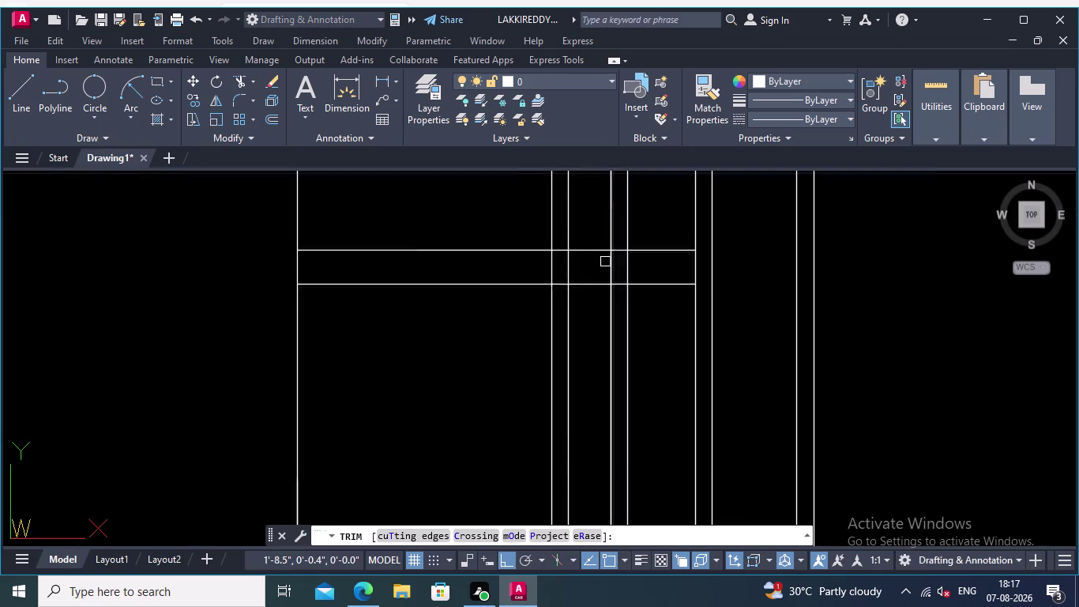
scroll(up, 3)
Trim the band lines' overshooting ends back to the left column edges using fences.
click(576, 216)
click(563, 323)
click(686, 219)
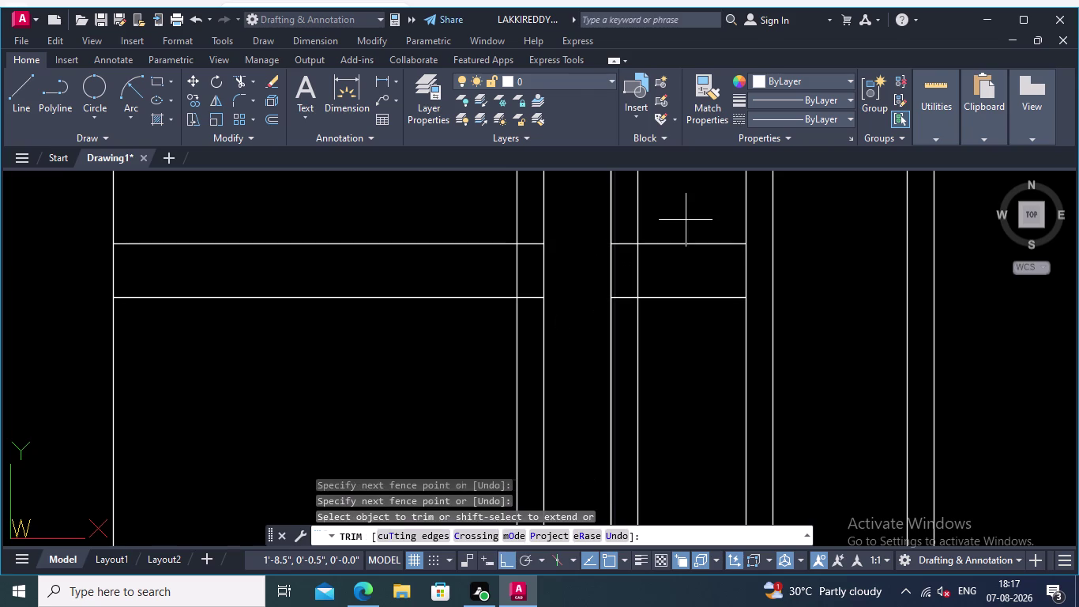
click(683, 345)
scroll(up, 3)
click(589, 215)
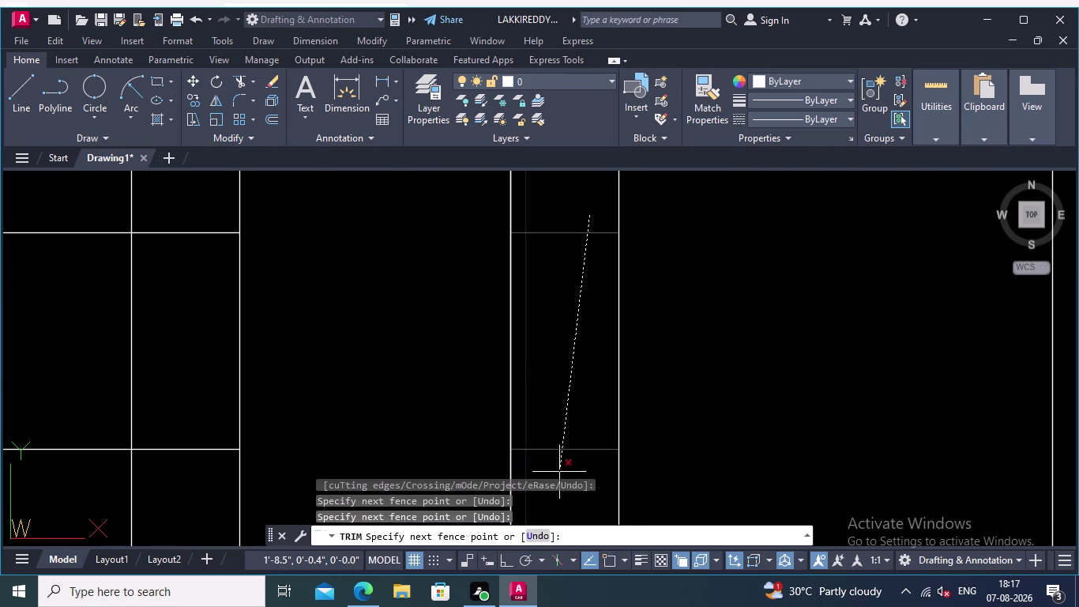
click(560, 472)
scroll(down, 3)
scroll(up, 3)
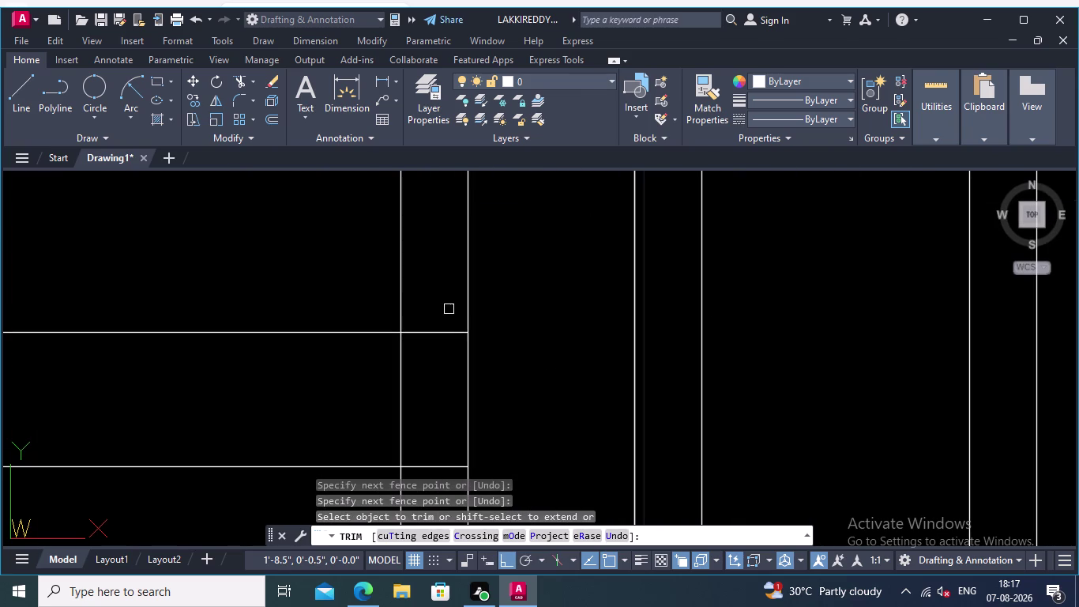
click(449, 311)
click(433, 475)
scroll(down, 3)
scroll(down, 3)
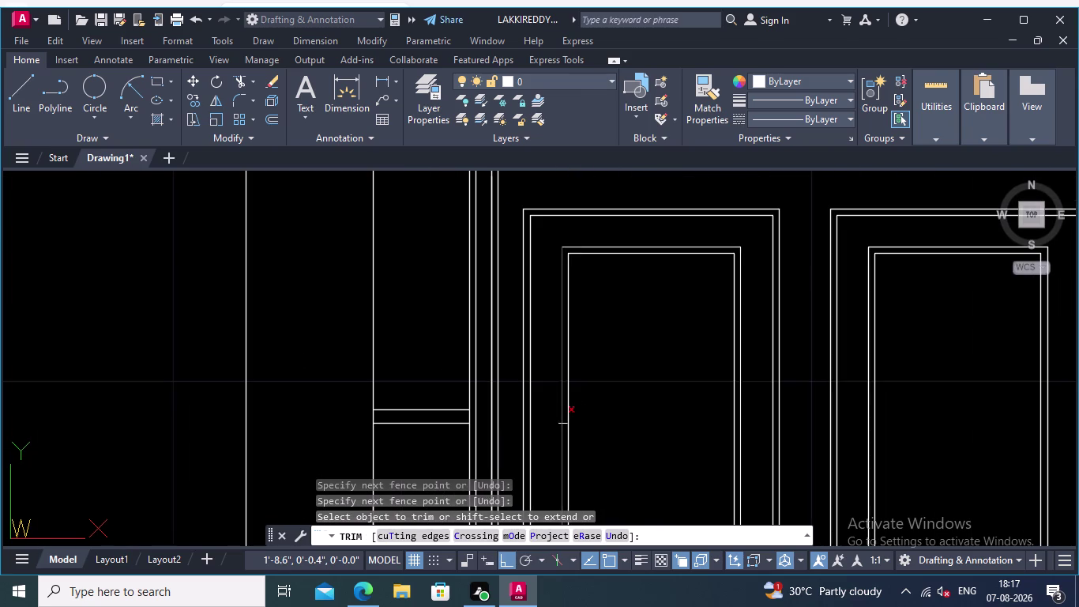
Pan and zoom out to review the door panels and arch.
middle_click(786, 406)
middle_drag(744, 403, 788, 398)
scroll(down, 3)
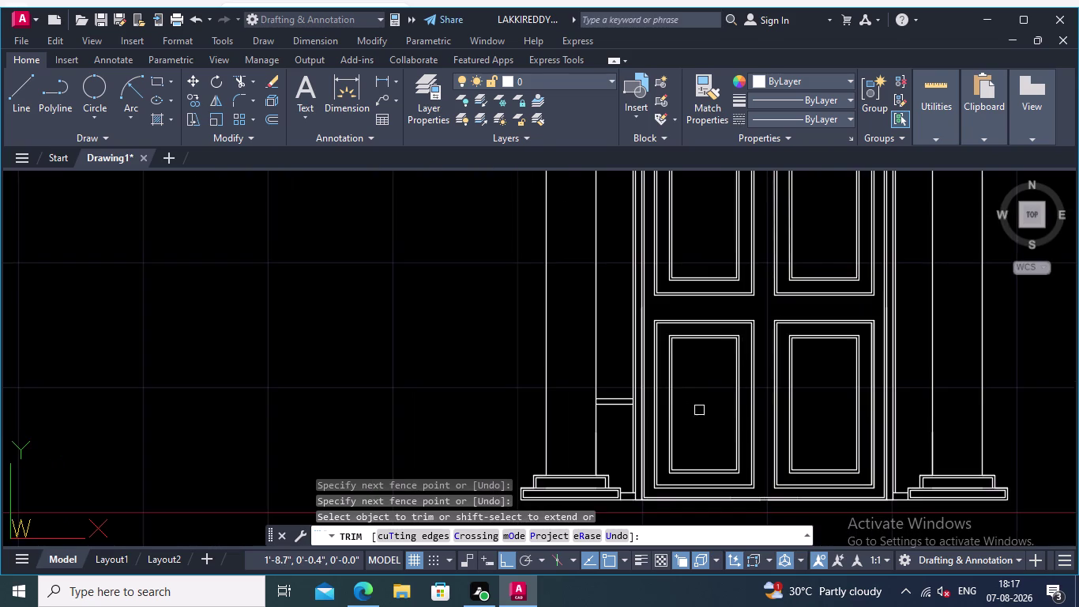
scroll(down, 3)
scroll(up, 3)
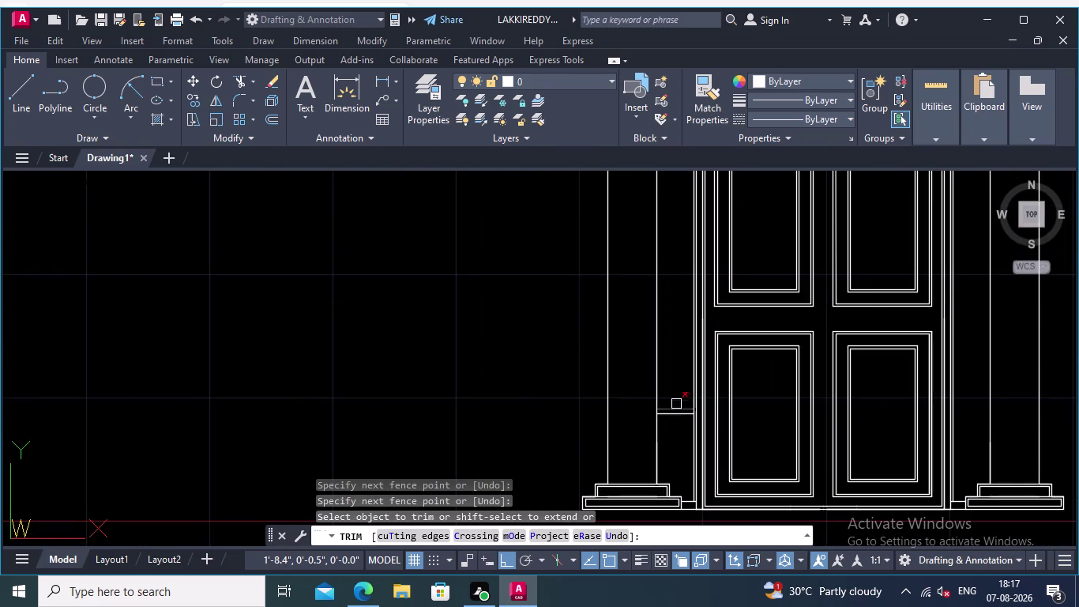
scroll(up, 3)
scroll(down, 3)
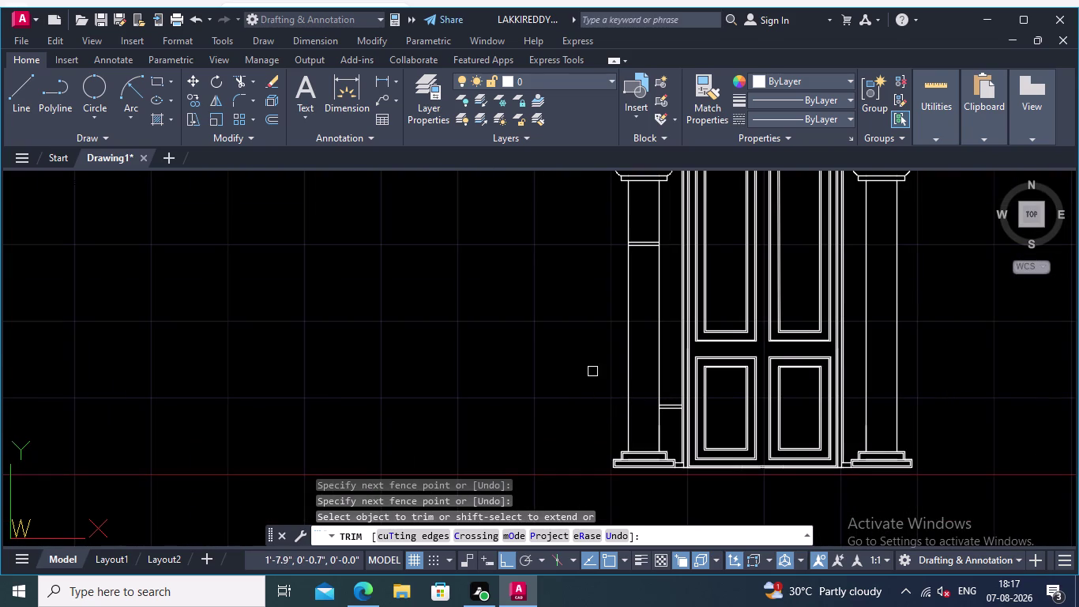
middle_drag(553, 357, 527, 427)
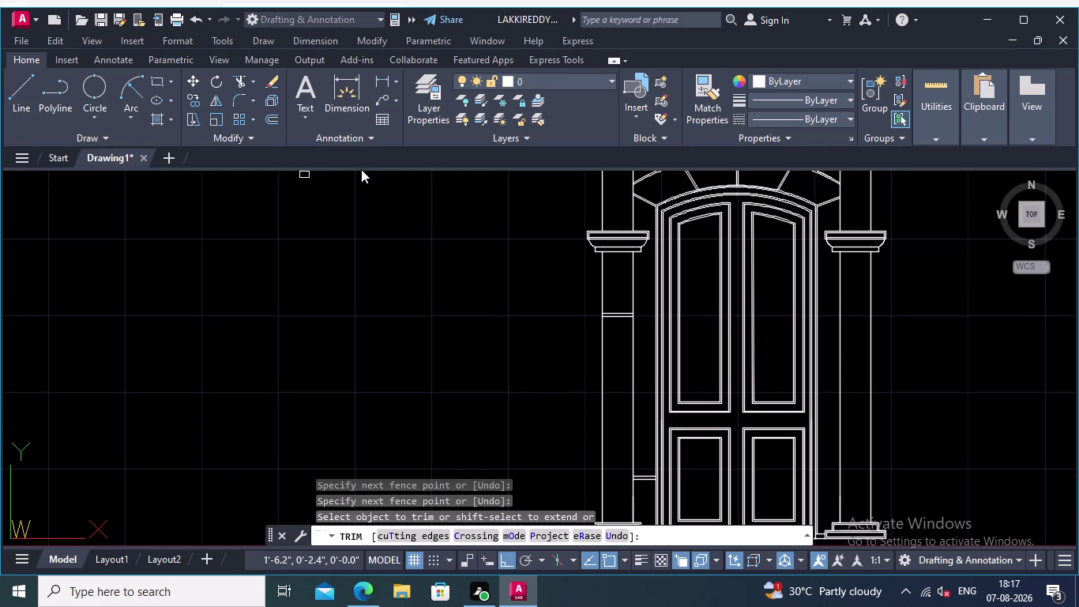
click(194, 75)
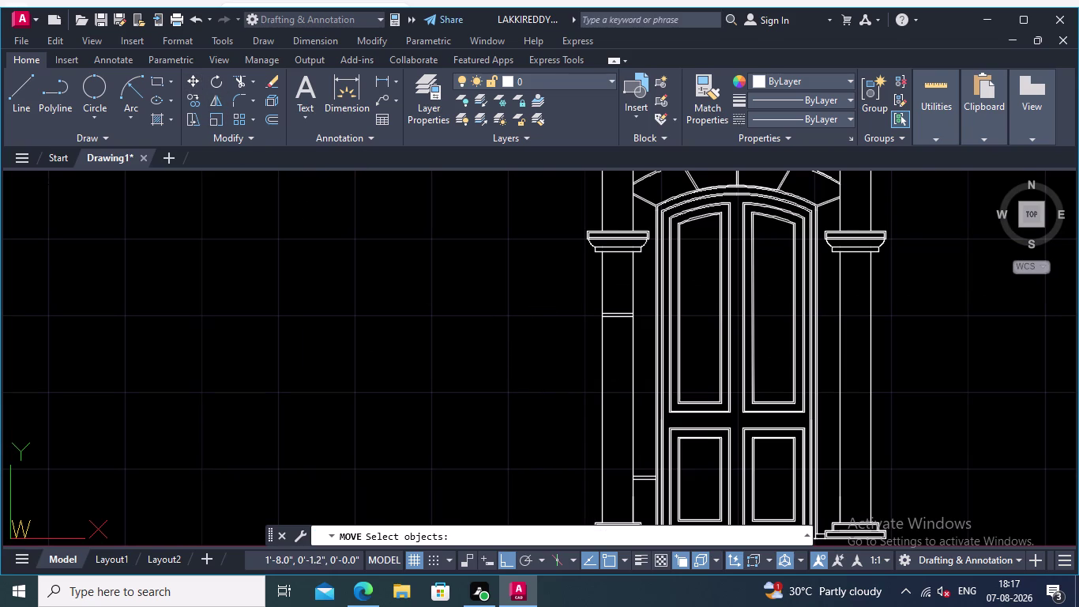
Move the two short band lines from their end onto the next column strip right.
scroll(up, 3)
scroll(up, 3)
drag(599, 308, 595, 289)
click(576, 219)
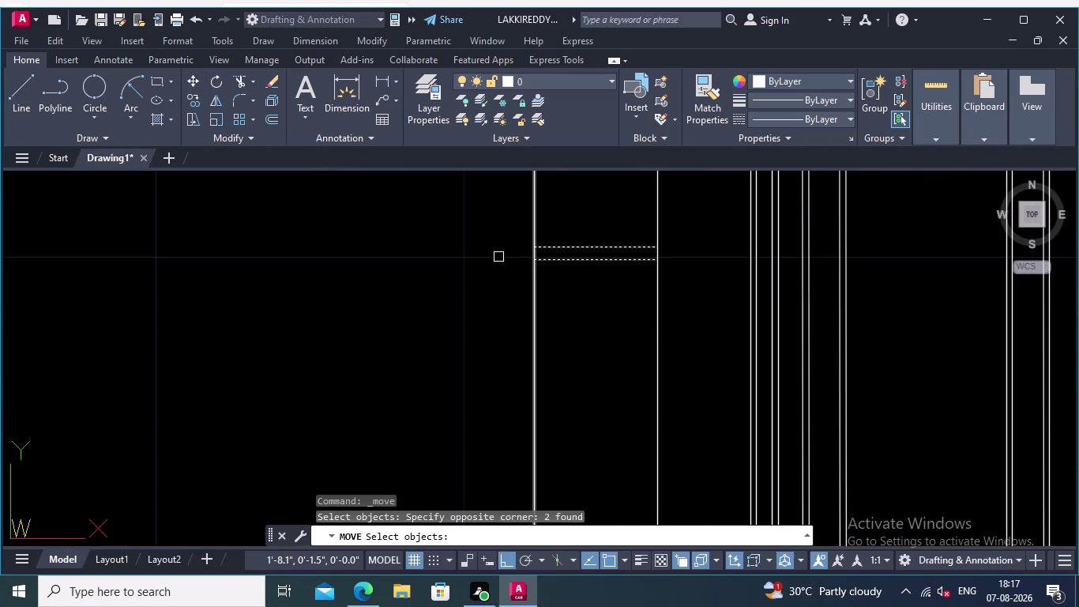
right_click(485, 257)
click(536, 247)
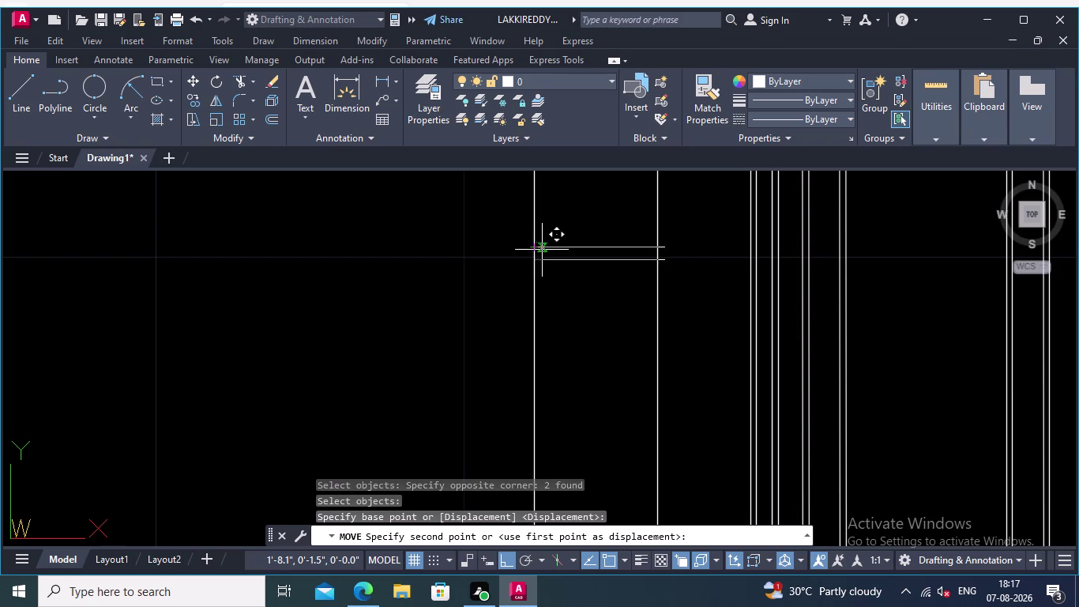
click(657, 248)
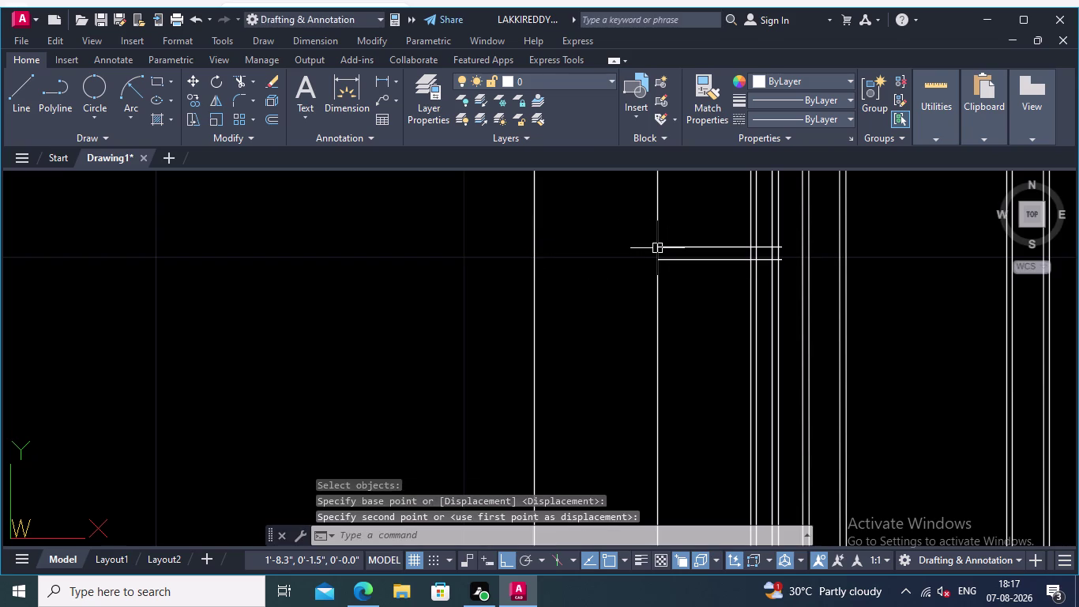
key(Return)
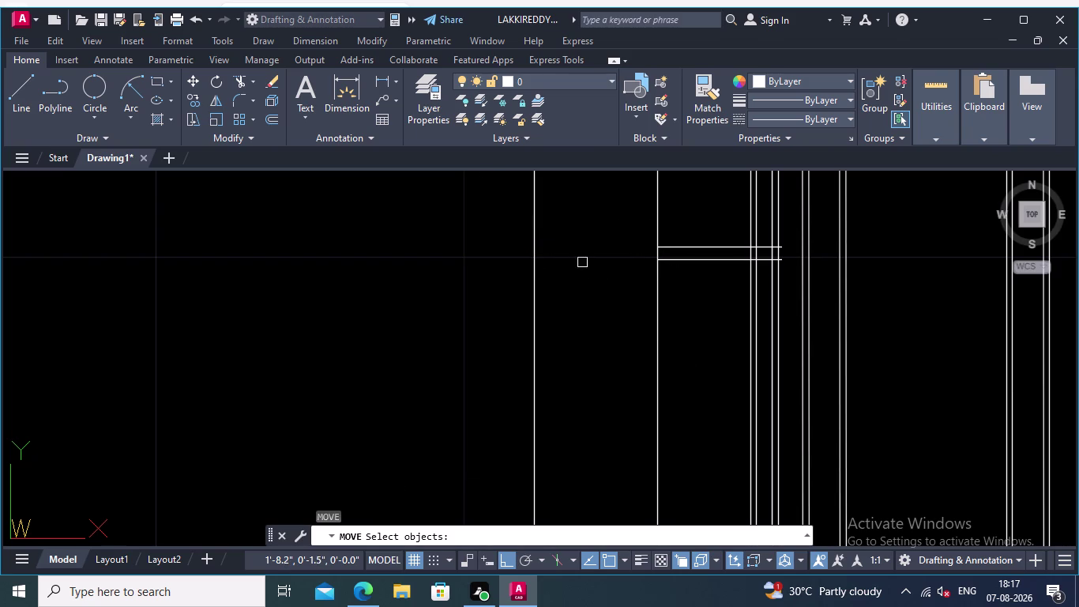
click(237, 78)
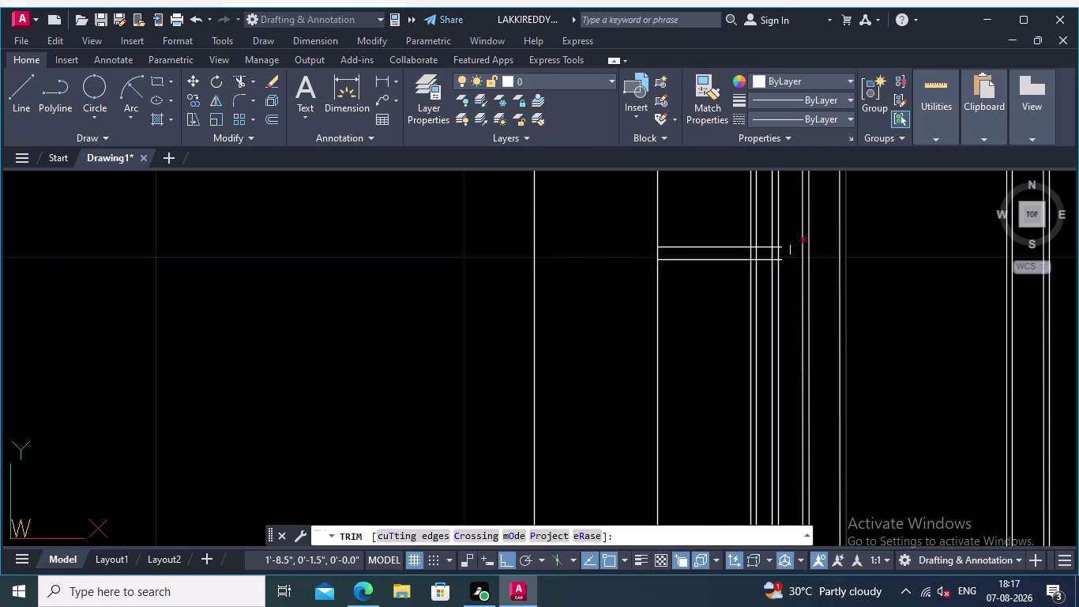
Trim the moved band lines' overhanging ends along the column edge.
scroll(up, 3)
scroll(up, 3)
click(727, 218)
click(738, 334)
scroll(up, 3)
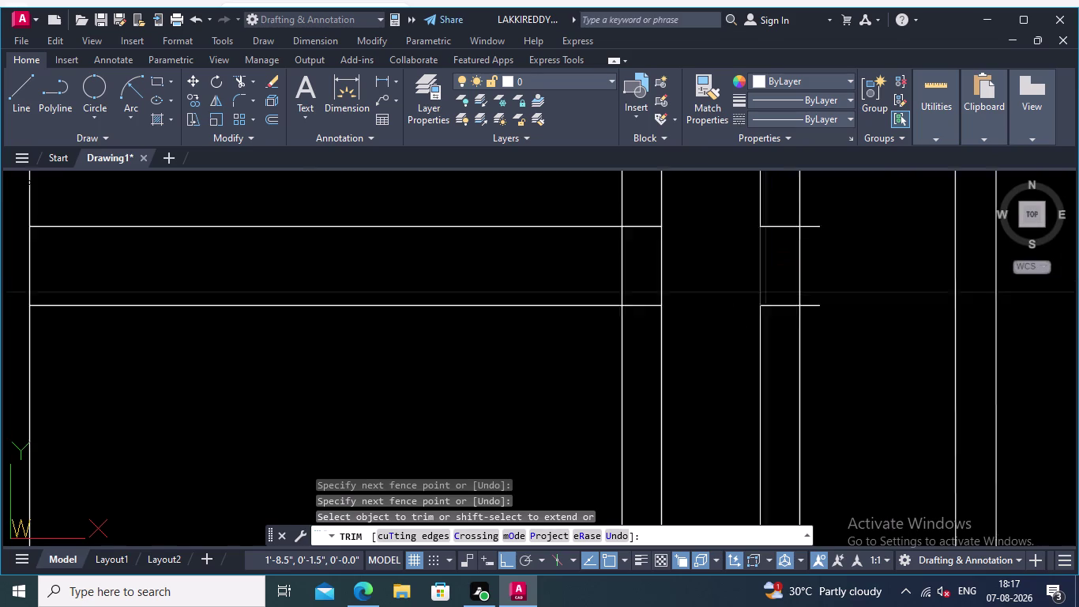
scroll(up, 3)
click(770, 173)
drag(758, 439, 767, 434)
click(835, 367)
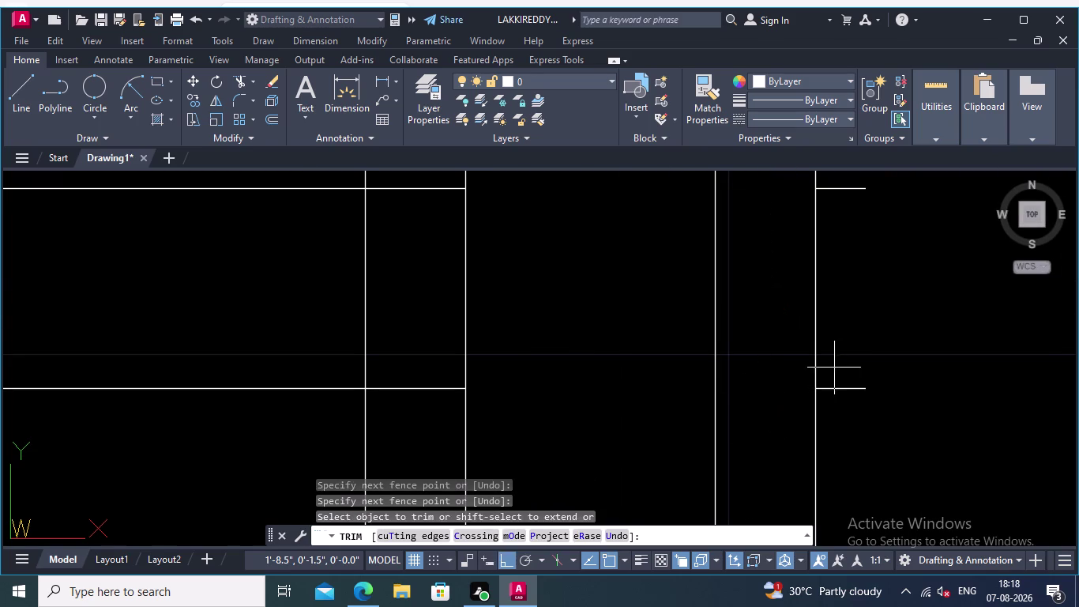
drag(851, 424, 854, 434)
scroll(down, 3)
middle_drag(859, 354, 853, 405)
scroll(up, 3)
click(848, 314)
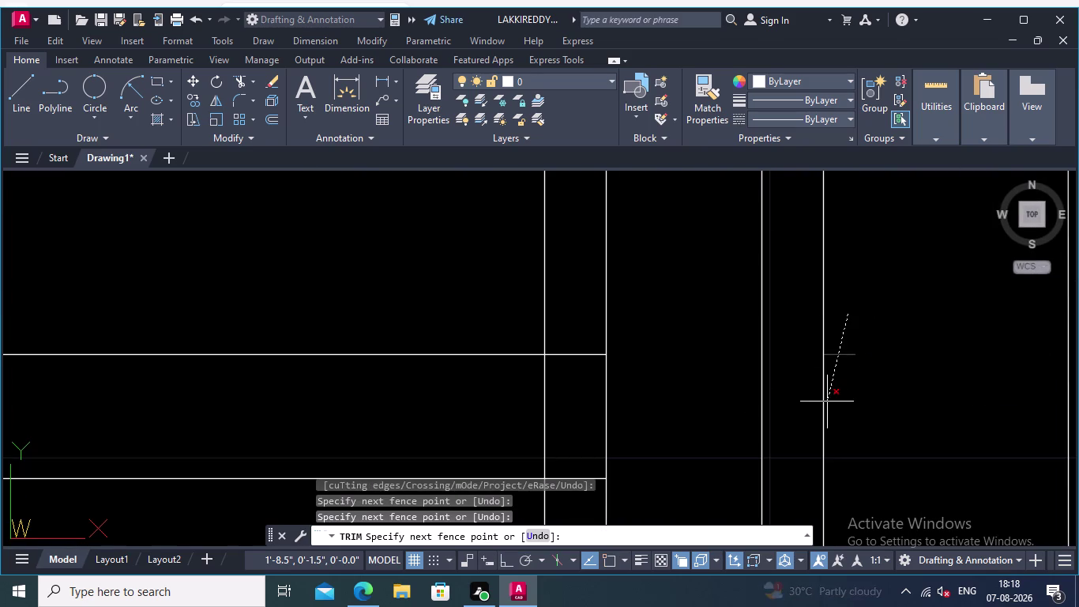
click(846, 392)
Cut away leftover line pieces in the strip beside the left door leaf.
middle_drag(647, 385, 703, 330)
scroll(down, 3)
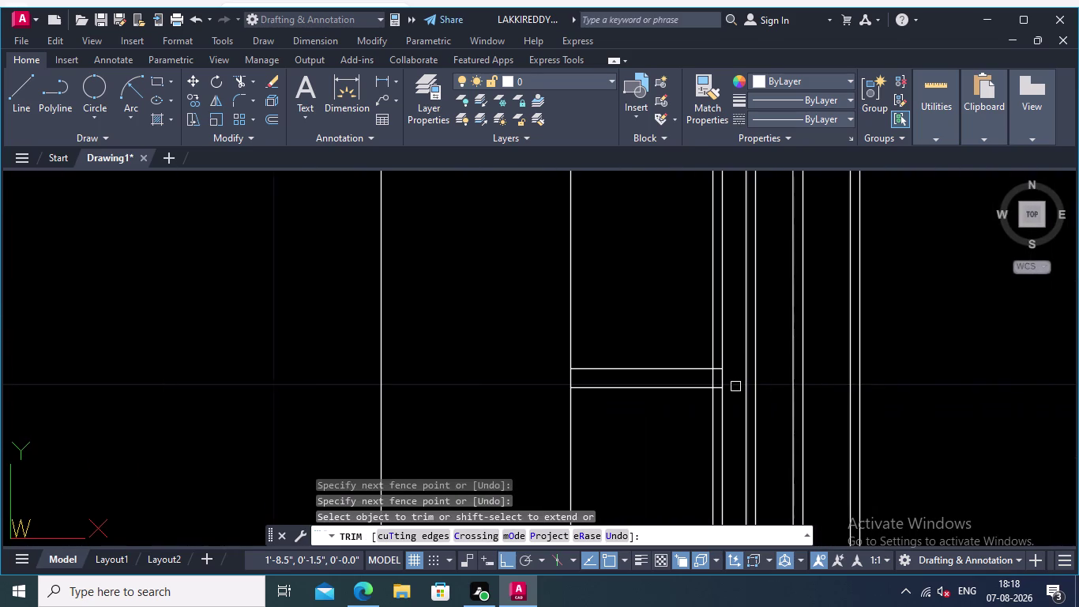
scroll(down, 3)
scroll(down, 3)
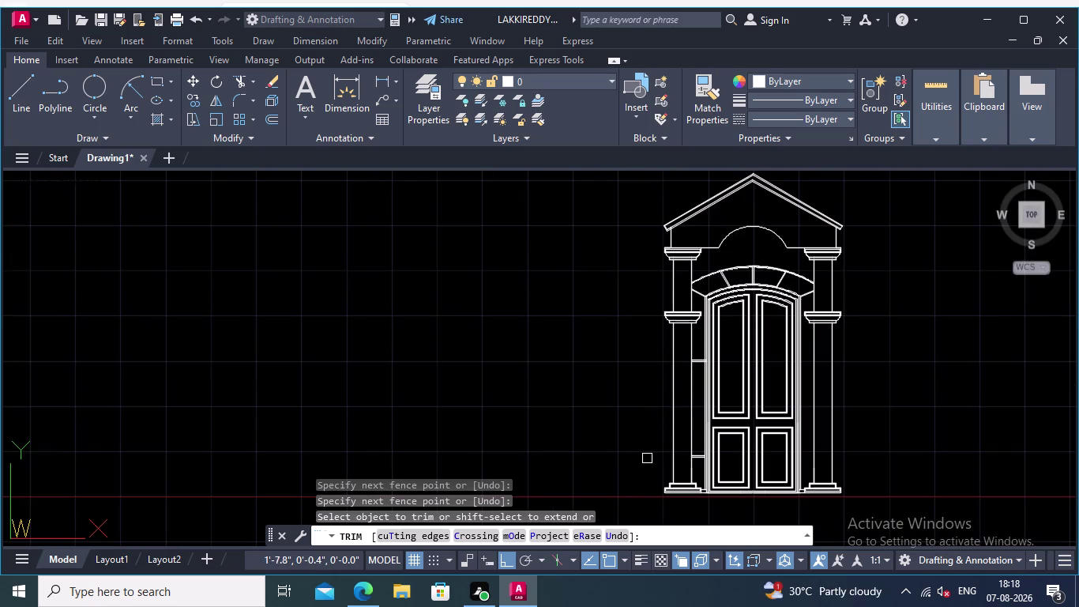
scroll(up, 3)
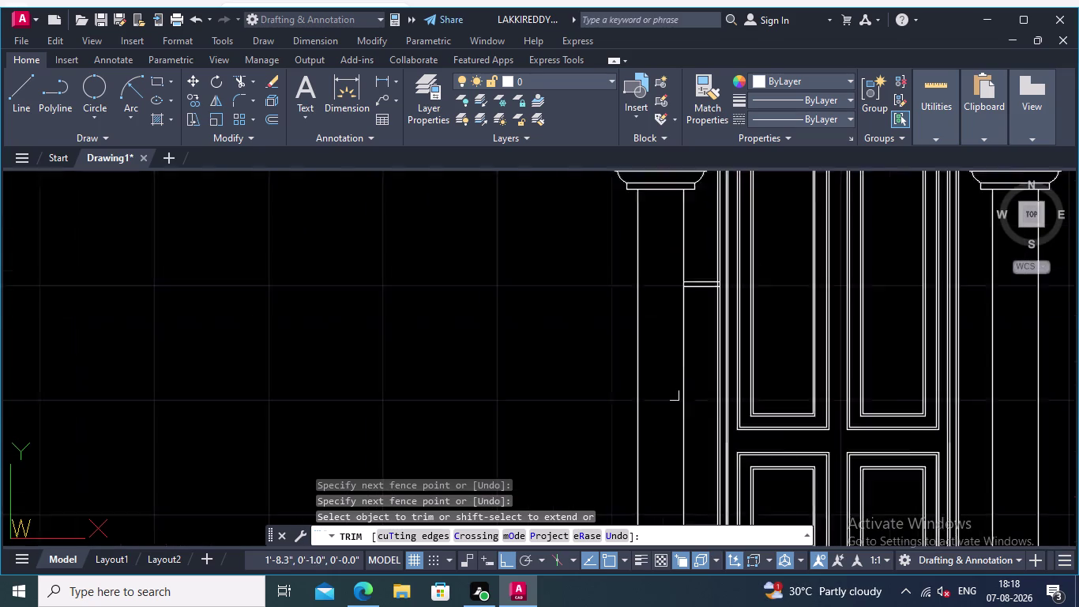
scroll(up, 3)
middle_drag(719, 309, 711, 399)
scroll(up, 3)
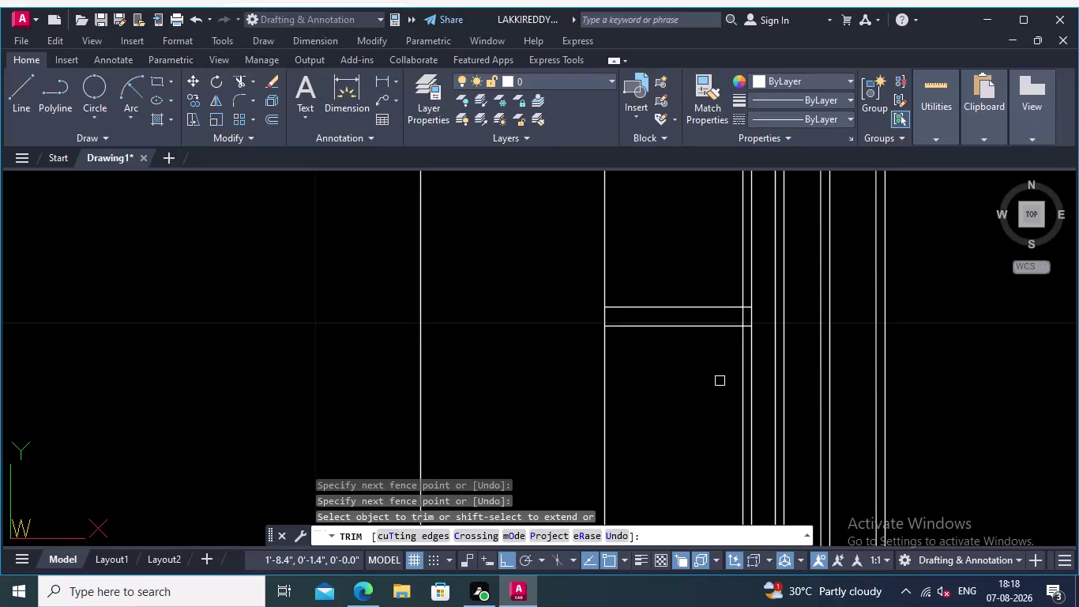
scroll(down, 3)
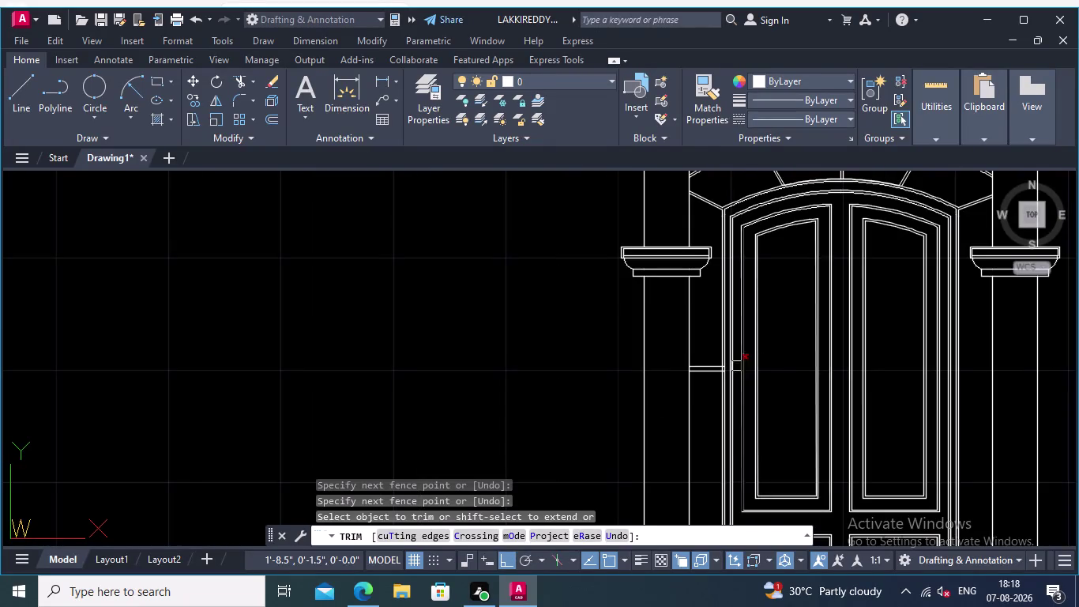
scroll(up, 3)
scroll(up, 3)
scroll(up, 3)
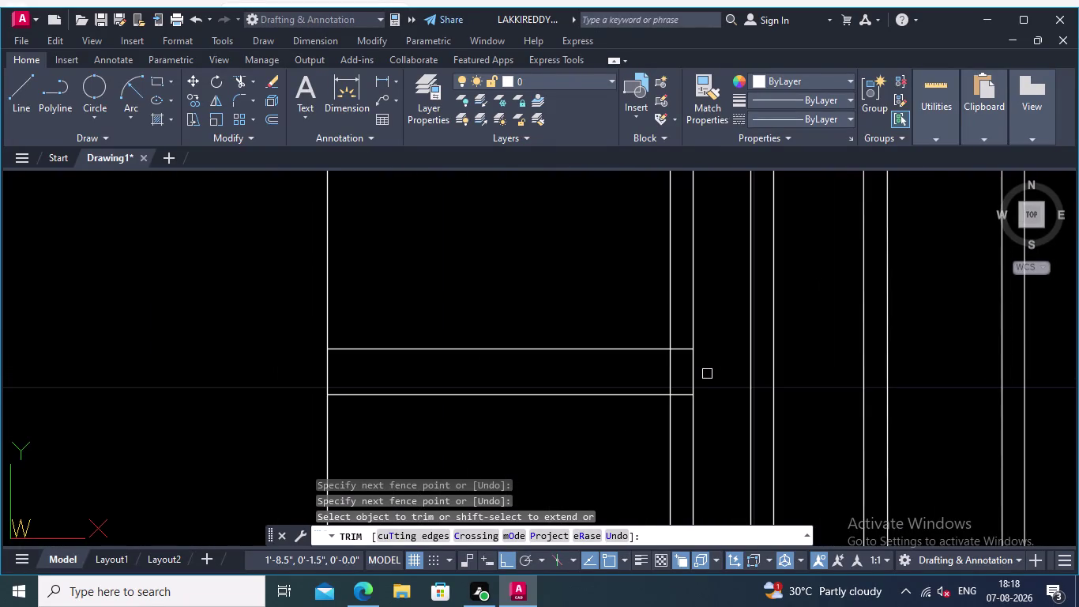
scroll(up, 3)
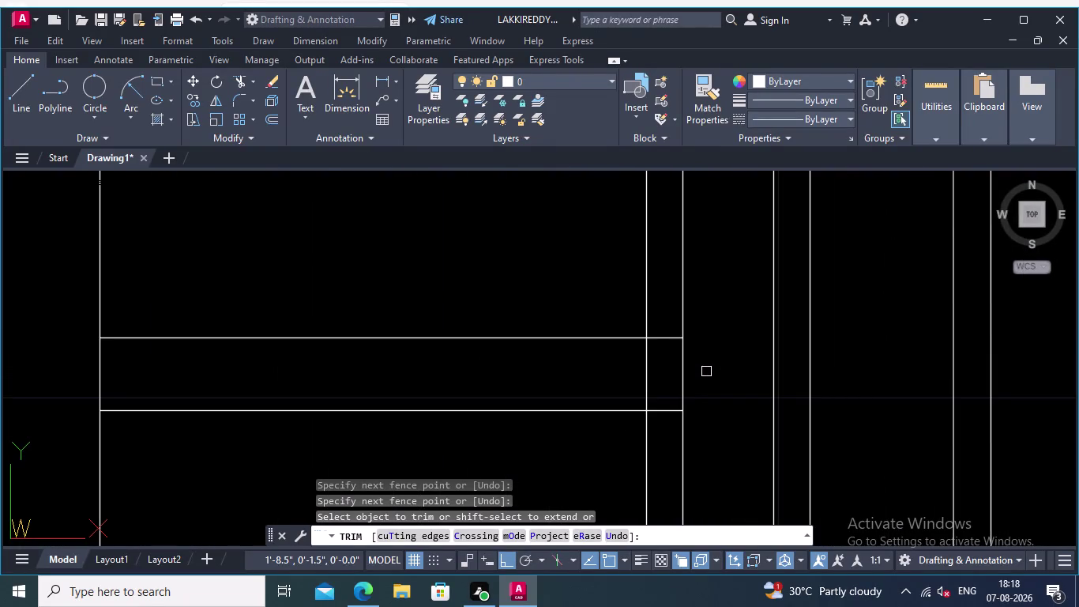
click(645, 372)
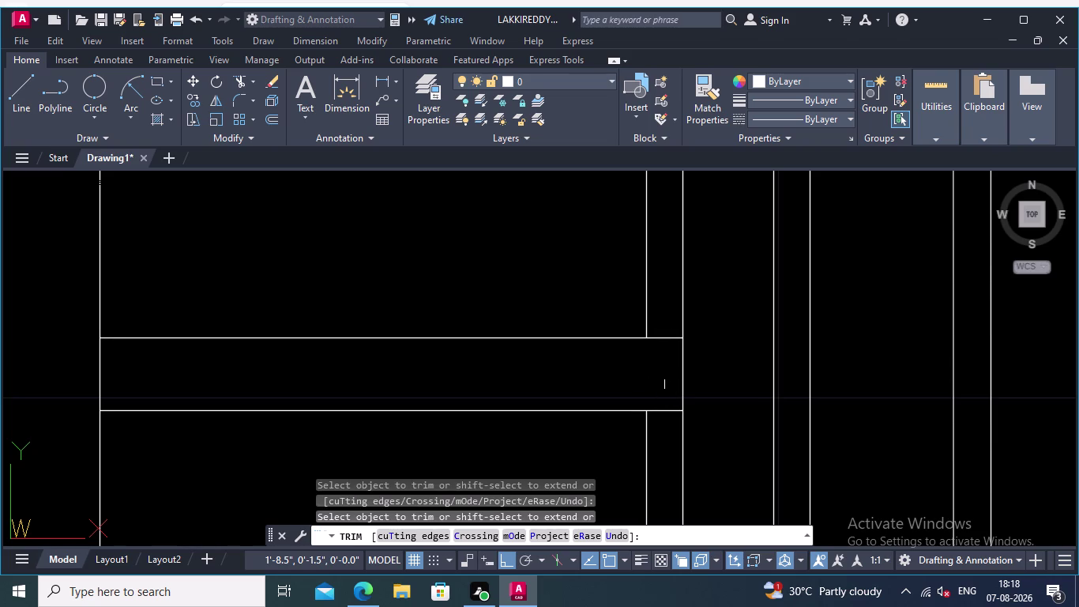
click(663, 311)
click(676, 438)
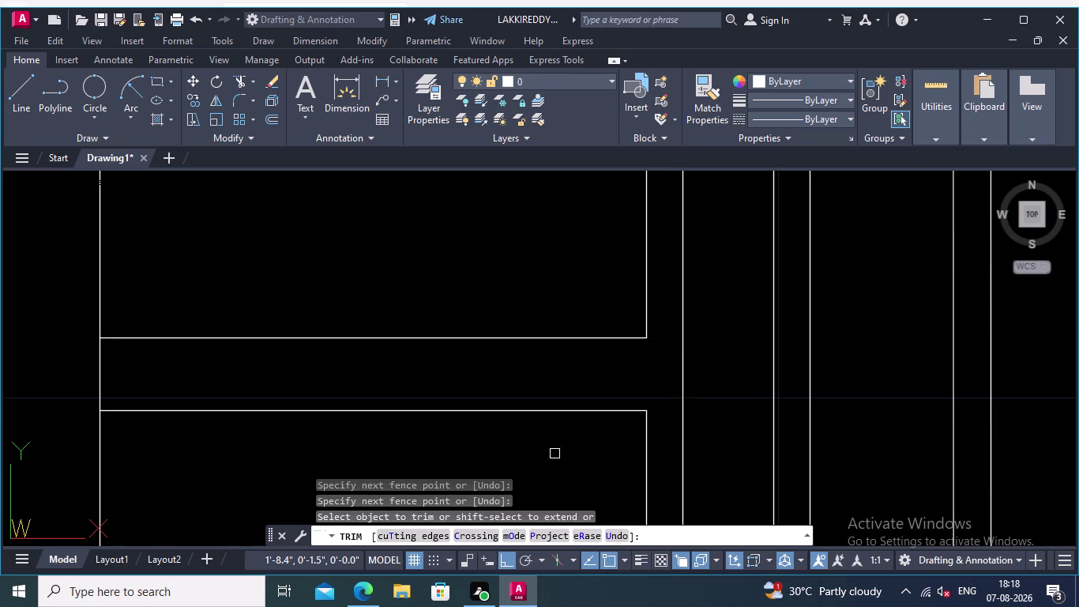
Fence-trim the remaining crossed segments in the narrow strip.
scroll(down, 3)
middle_drag(493, 402, 480, 288)
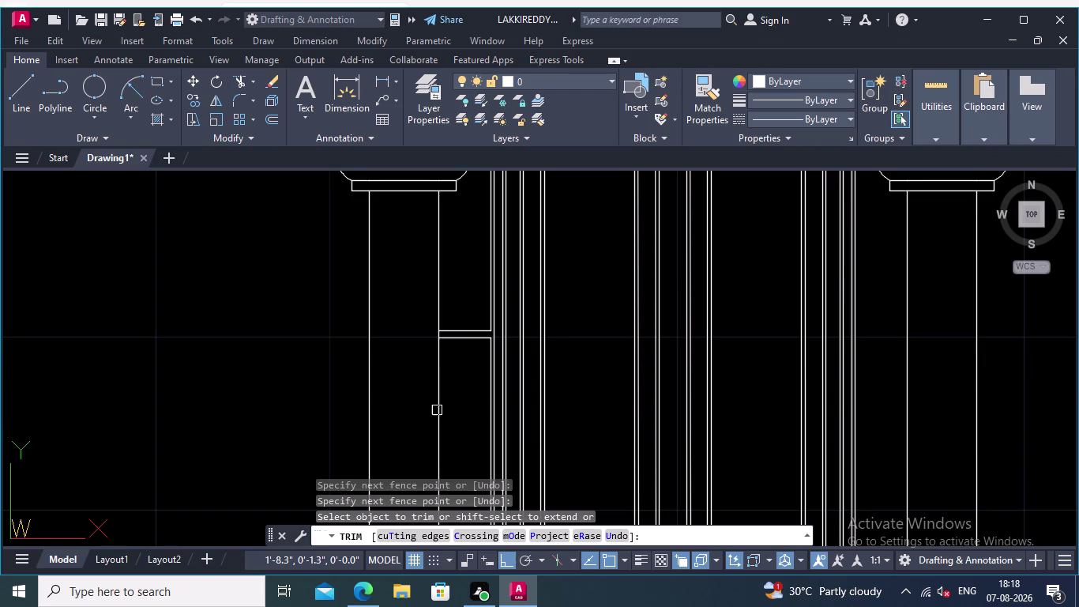
middle_drag(346, 406, 397, 275)
middle_drag(533, 382, 549, 280)
middle_drag(539, 441, 549, 313)
scroll(up, 3)
scroll(up, 3)
middle_drag(536, 356, 508, 402)
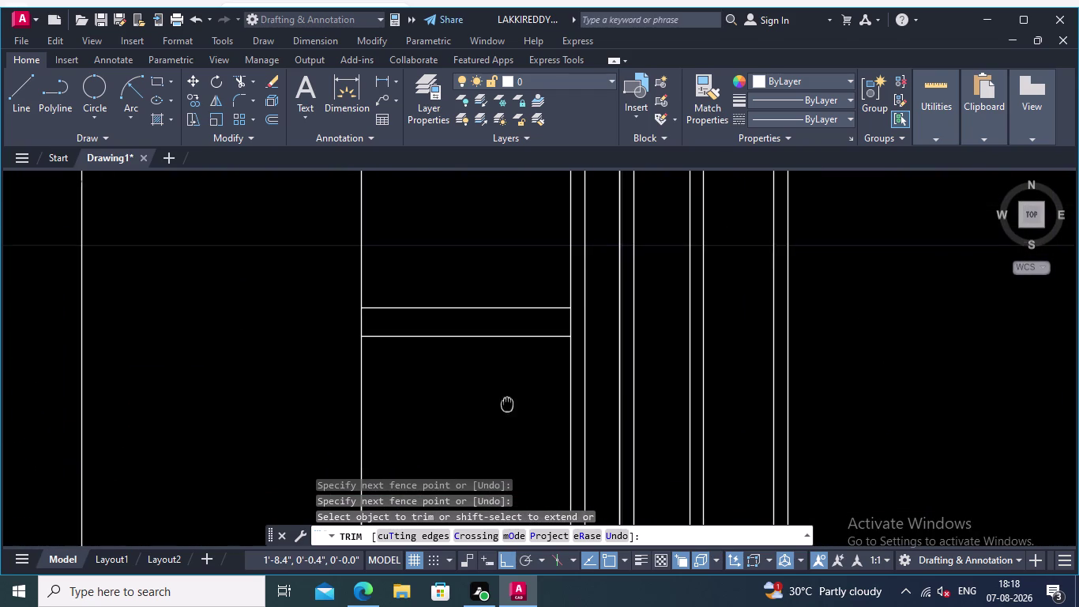
middle_drag(508, 401, 506, 403)
scroll(up, 3)
click(582, 325)
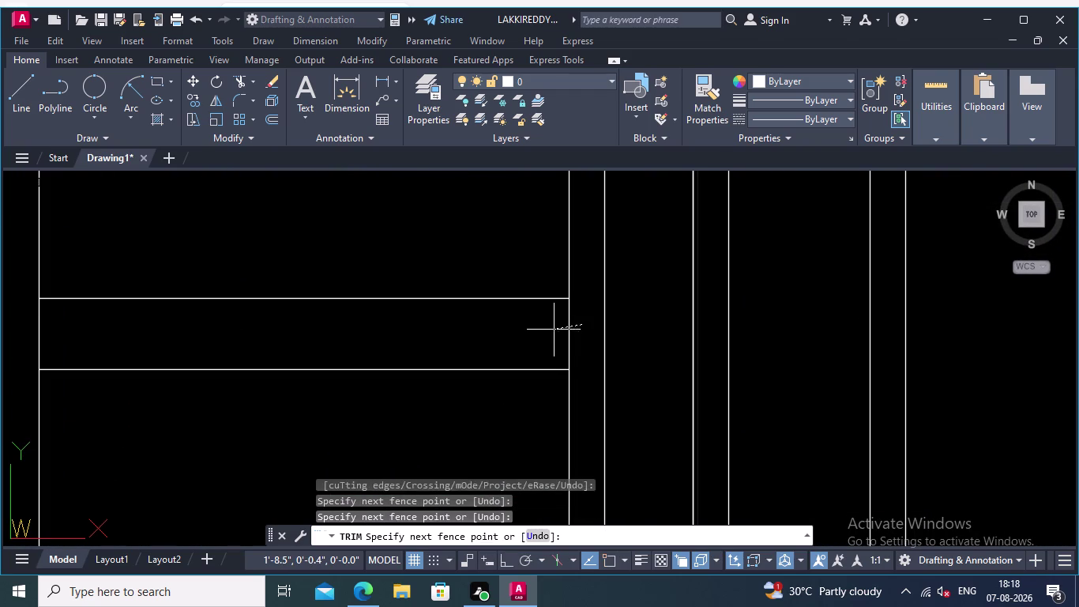
click(554, 330)
scroll(down, 3)
scroll(down, 3)
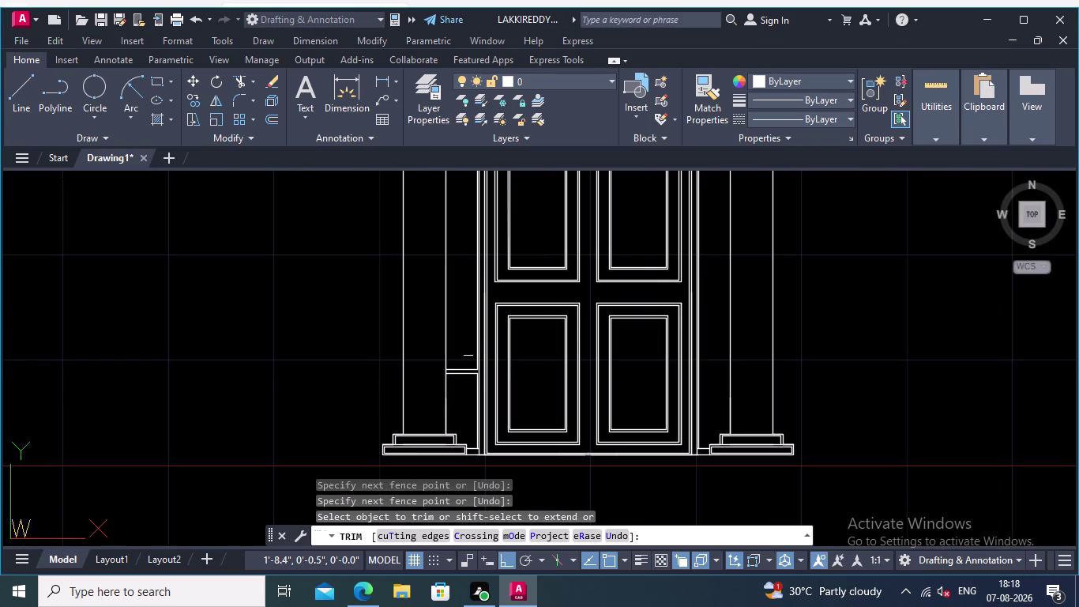
middle_drag(466, 342, 490, 408)
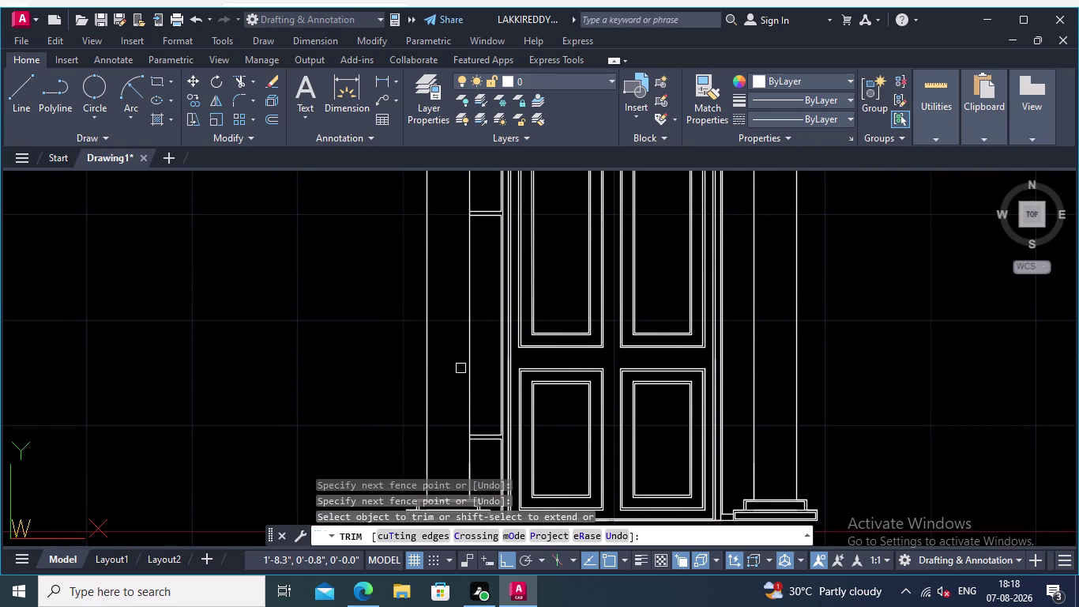
click(18, 82)
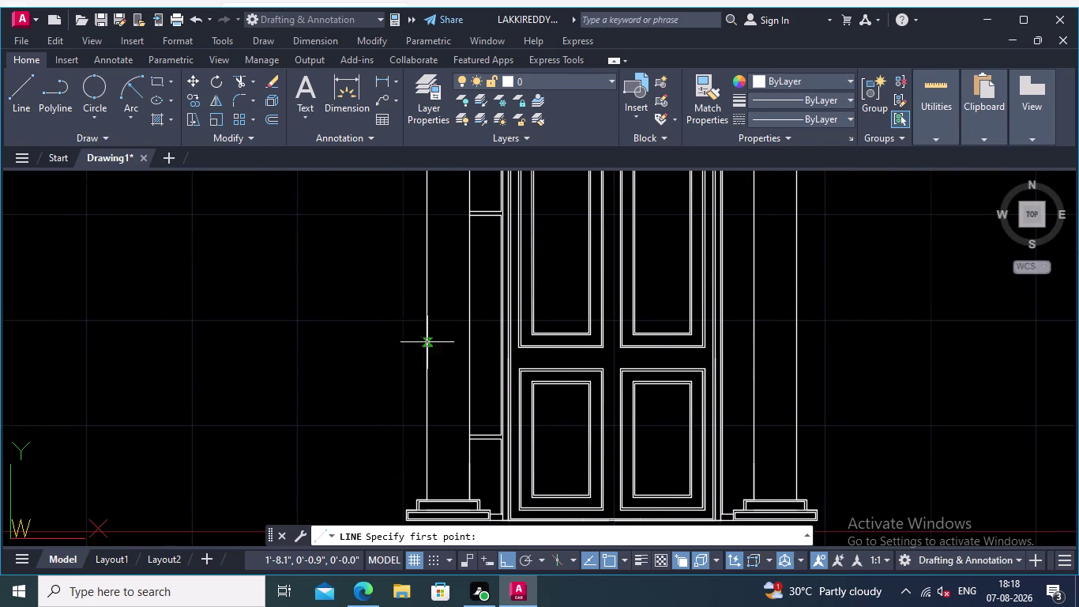
middle_drag(446, 368, 380, 299)
scroll(up, 3)
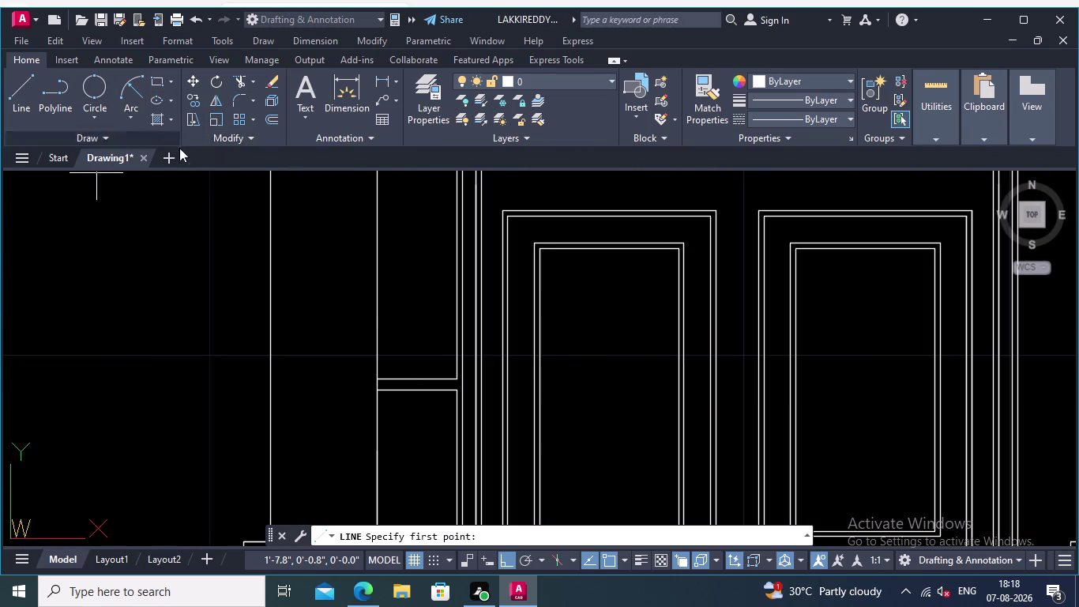
click(194, 91)
scroll(up, 3)
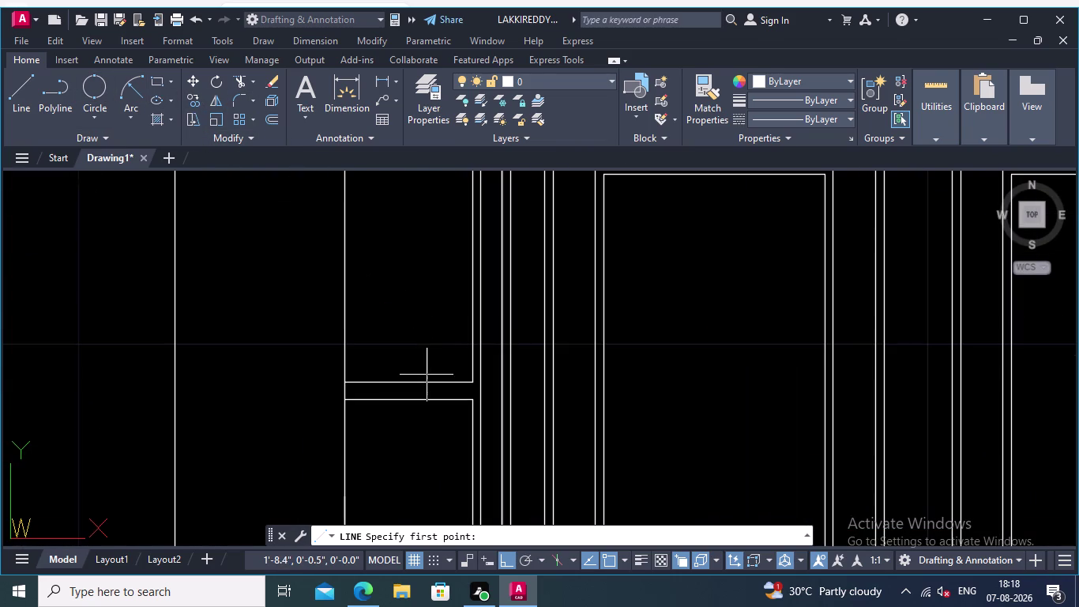
click(195, 96)
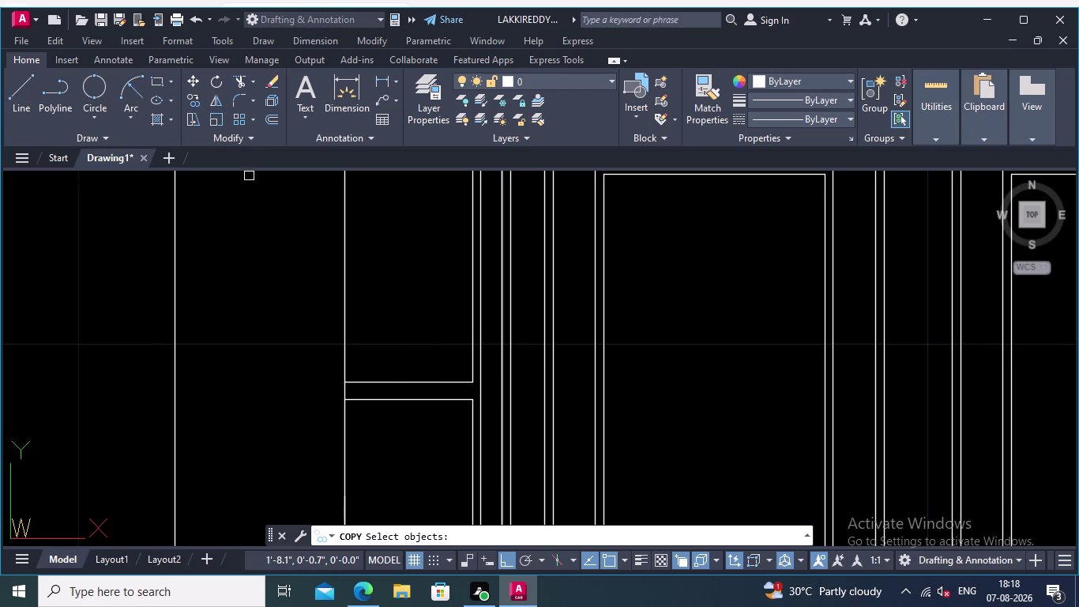
Start copying the horizontal band line, using its end as the base point.
click(408, 380)
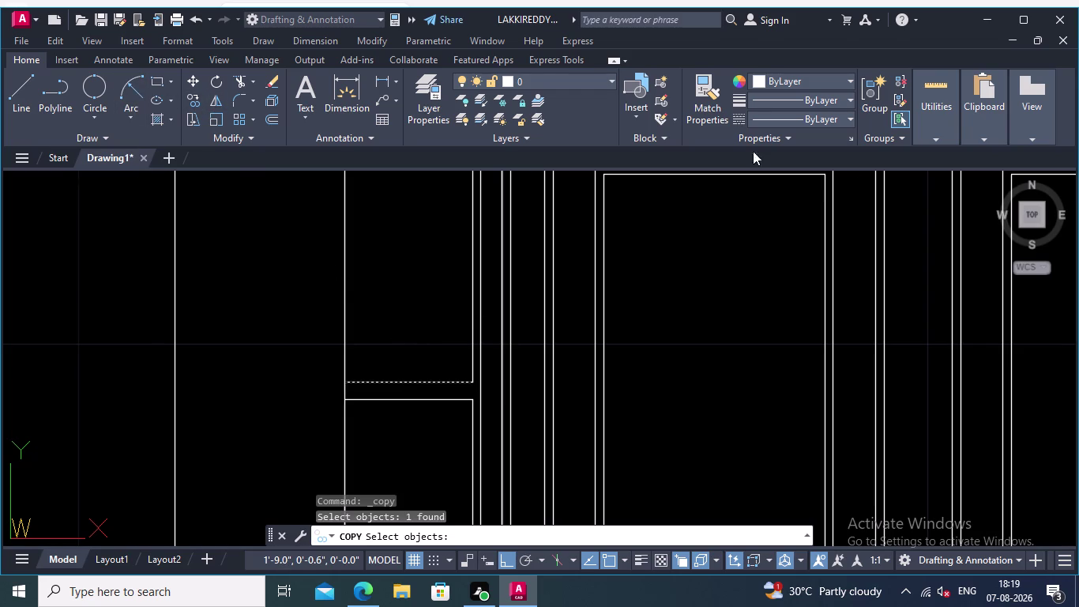
click(191, 93)
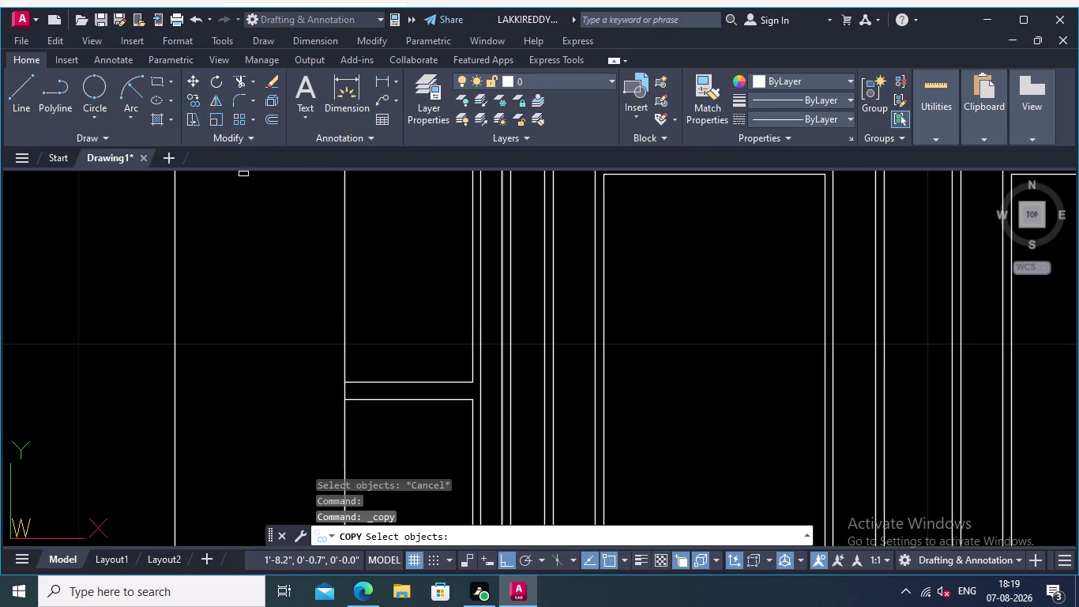
click(406, 385)
right_click(402, 348)
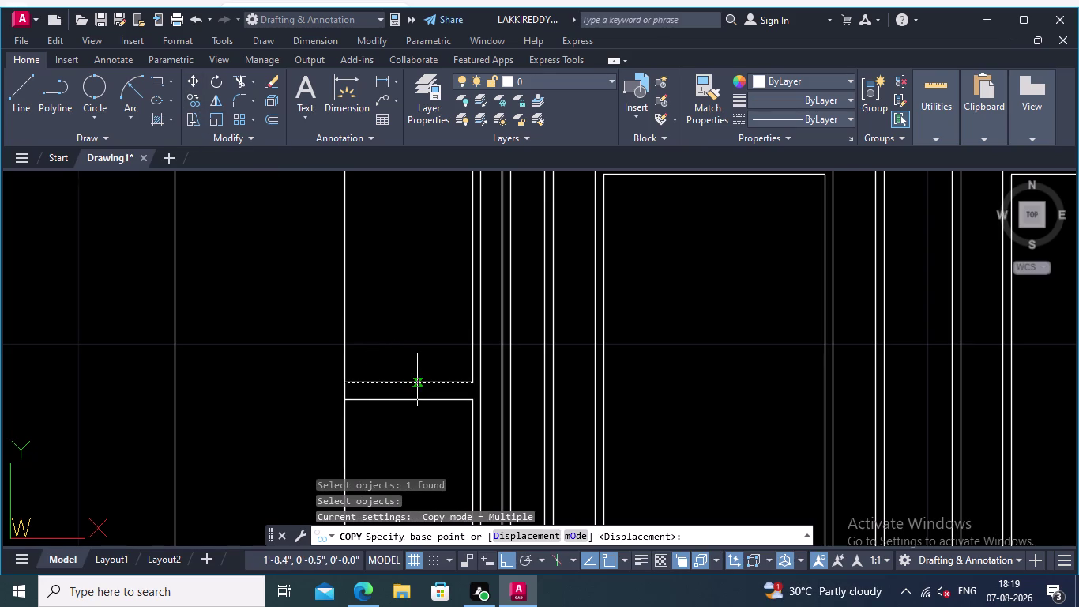
click(408, 378)
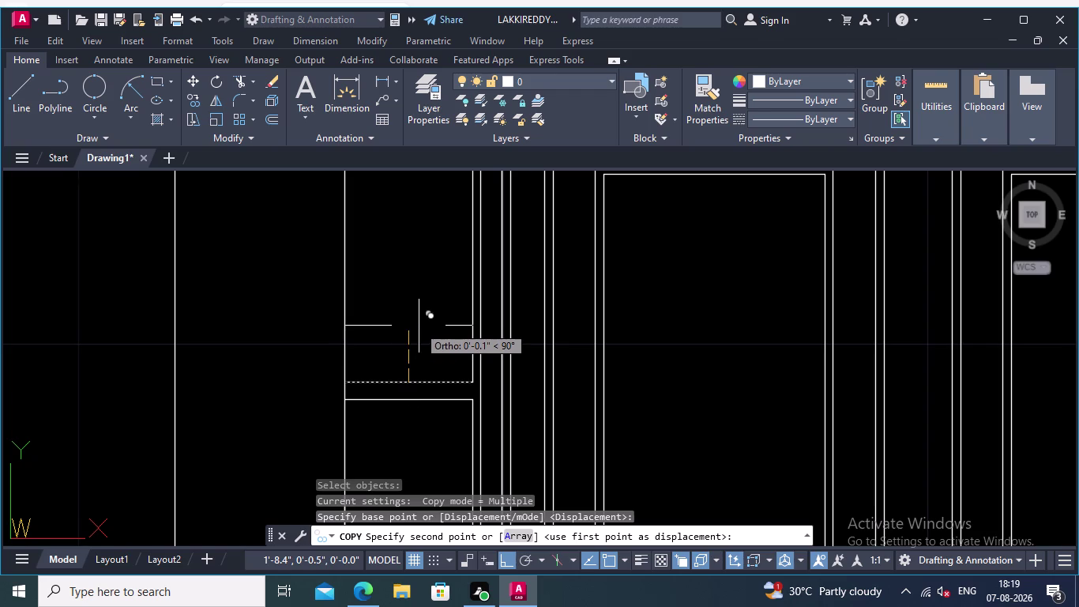
Place the copy midway between two picked points using the M2P snap.
key(m)
text(2p)
key(Return)
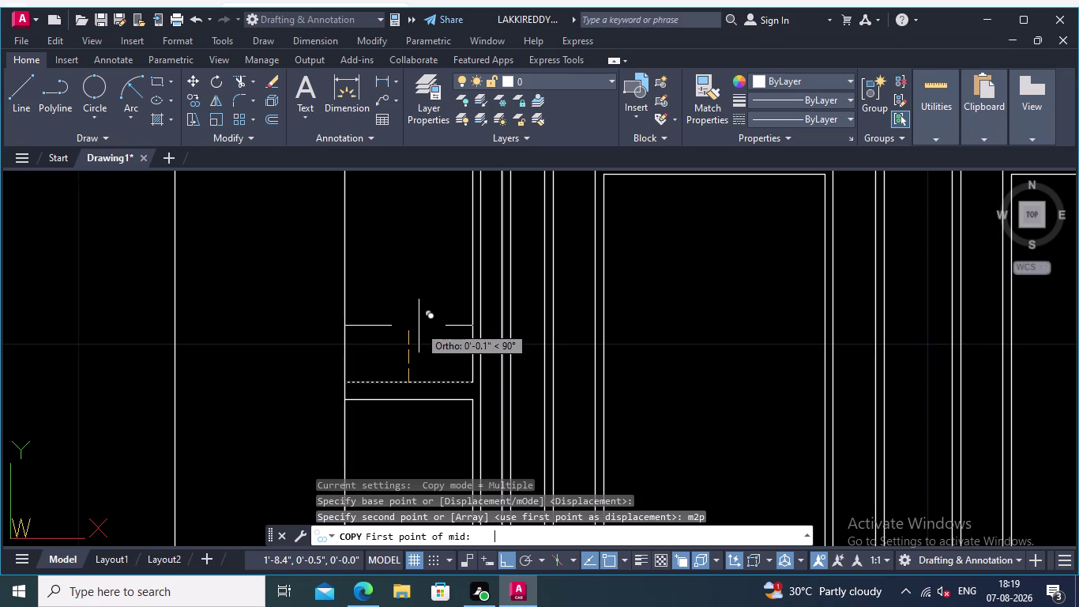
click(347, 379)
middle_drag(368, 319, 388, 434)
scroll(down, 3)
middle_drag(385, 290, 399, 419)
scroll(down, 3)
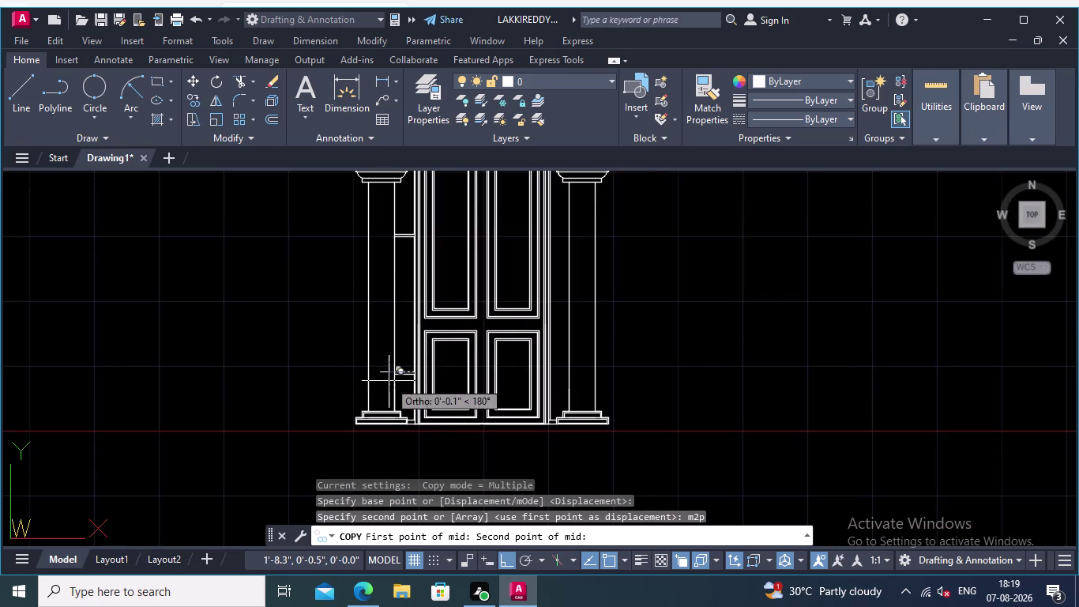
scroll(up, 3)
scroll(up, 3)
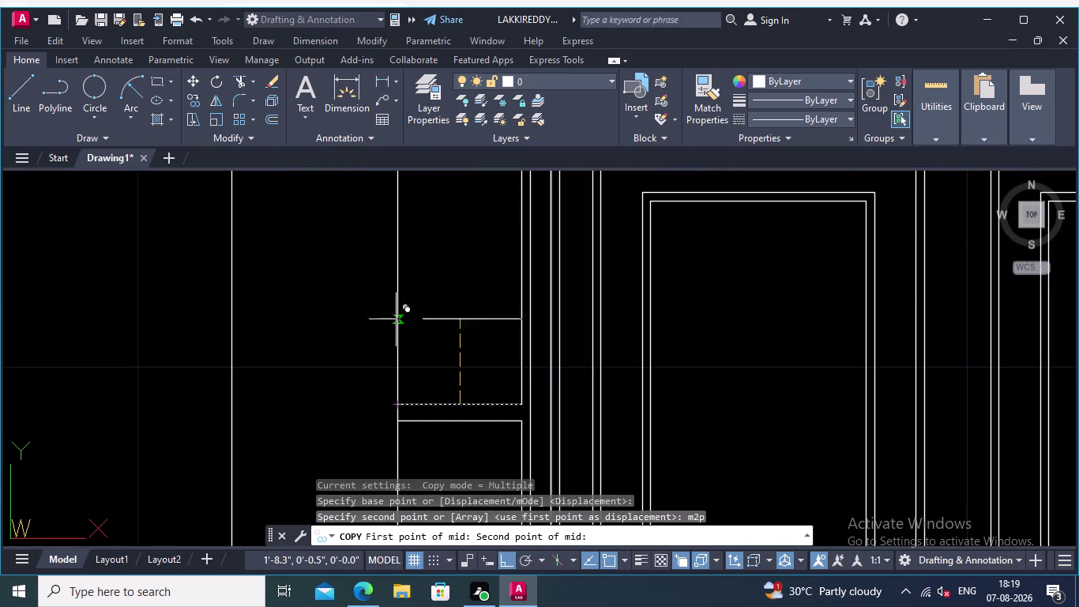
middle_drag(395, 276, 395, 447)
middle_drag(412, 276, 413, 482)
middle_drag(419, 313, 420, 350)
scroll(down, 3)
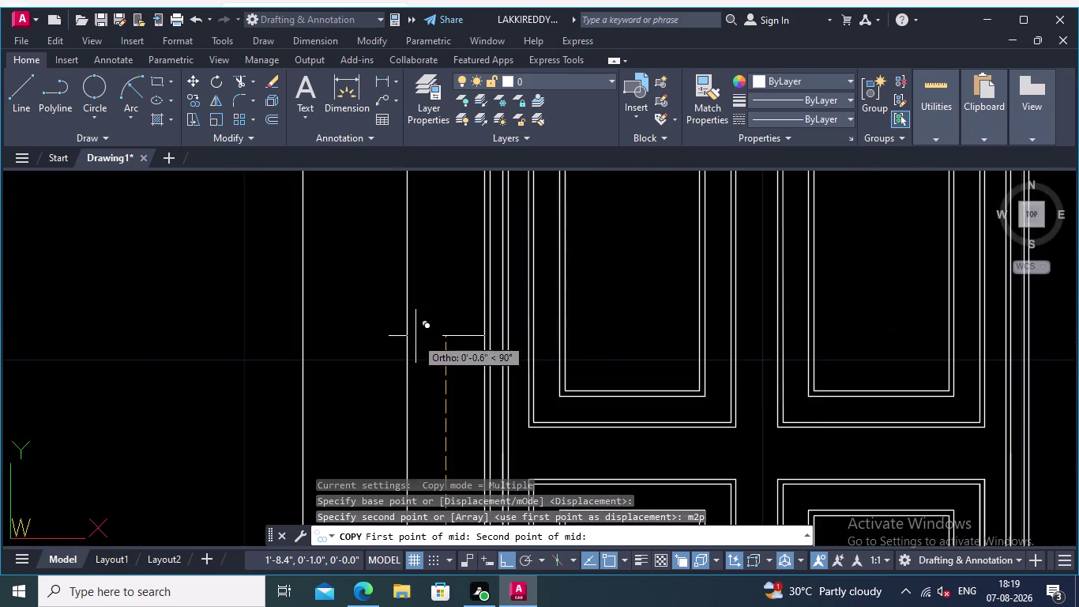
middle_drag(416, 336, 433, 517)
scroll(up, 3)
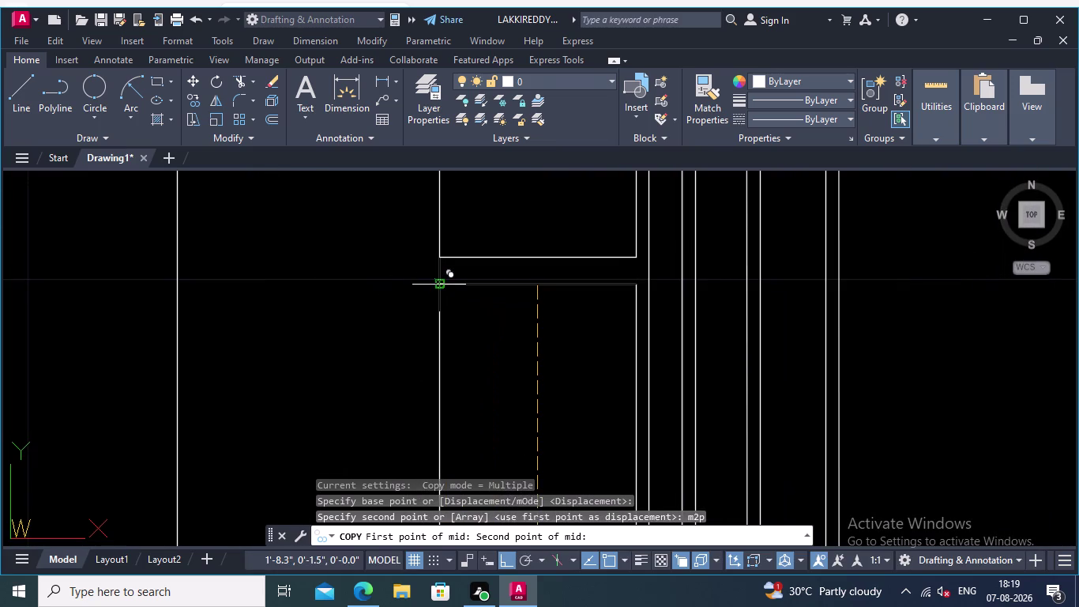
click(440, 283)
scroll(down, 3)
middle_drag(445, 390, 410, 272)
middle_drag(424, 421, 372, 215)
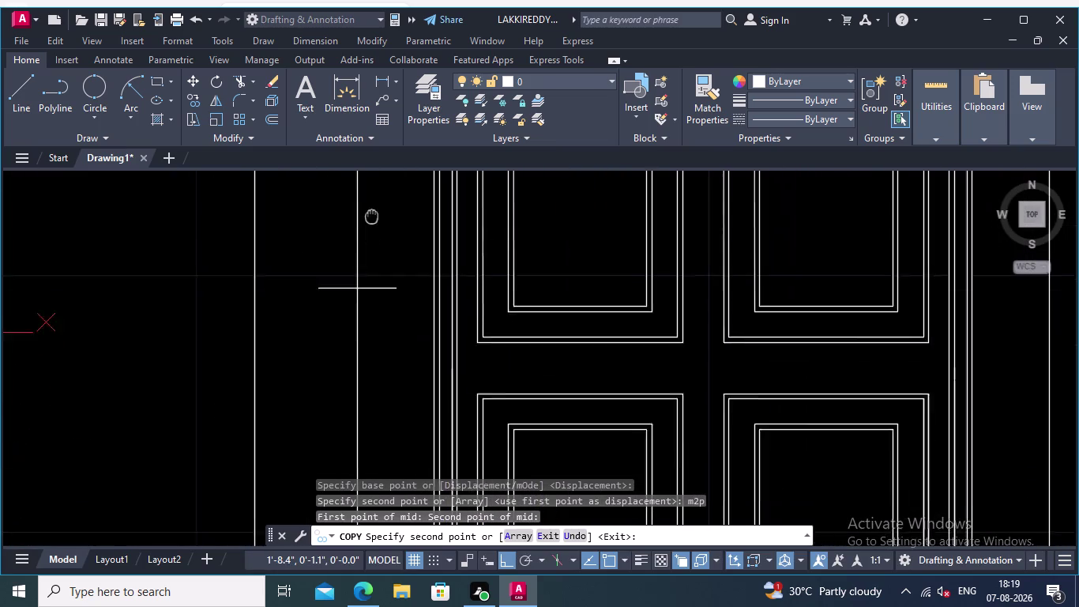
middle_drag(372, 215, 369, 195)
middle_drag(364, 388, 366, 265)
Extend the copied band line across the strip to the door edge.
key(Return)
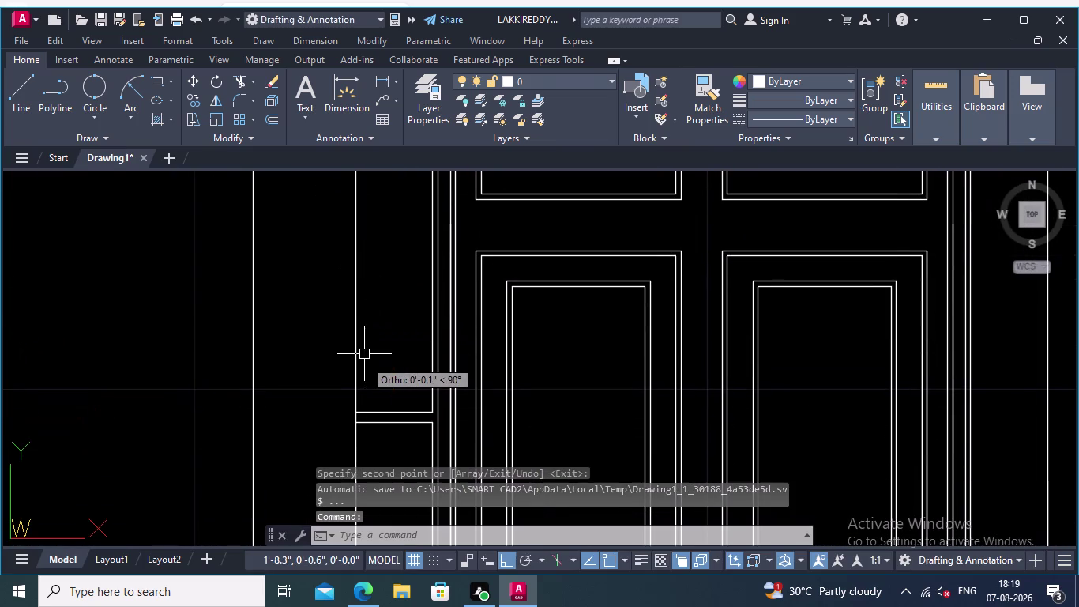
middle_drag(366, 360, 397, 565)
scroll(up, 3)
middle_drag(302, 349, 321, 443)
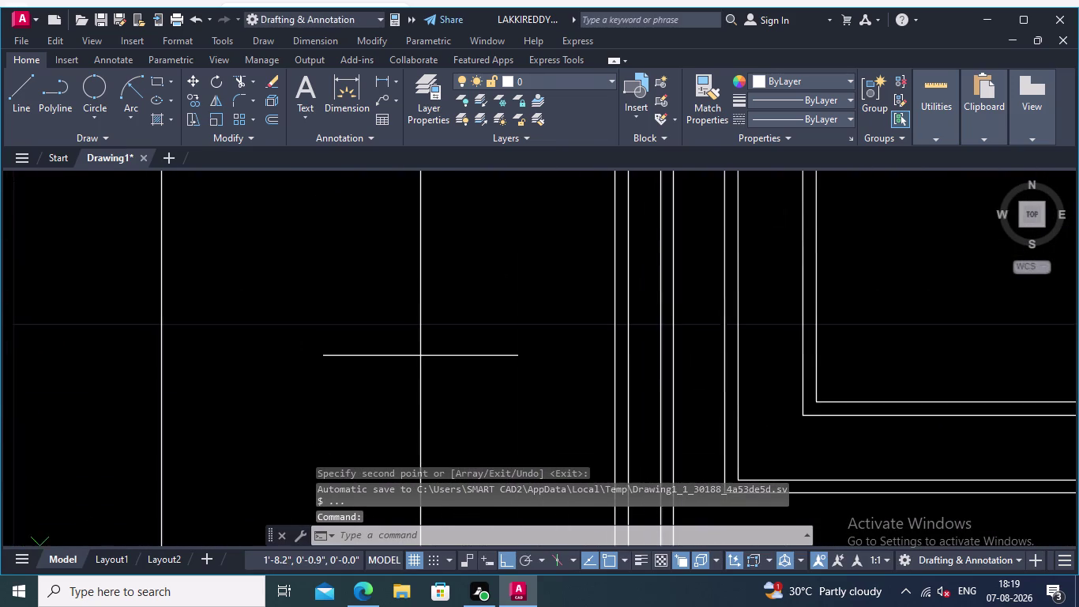
click(252, 79)
click(270, 138)
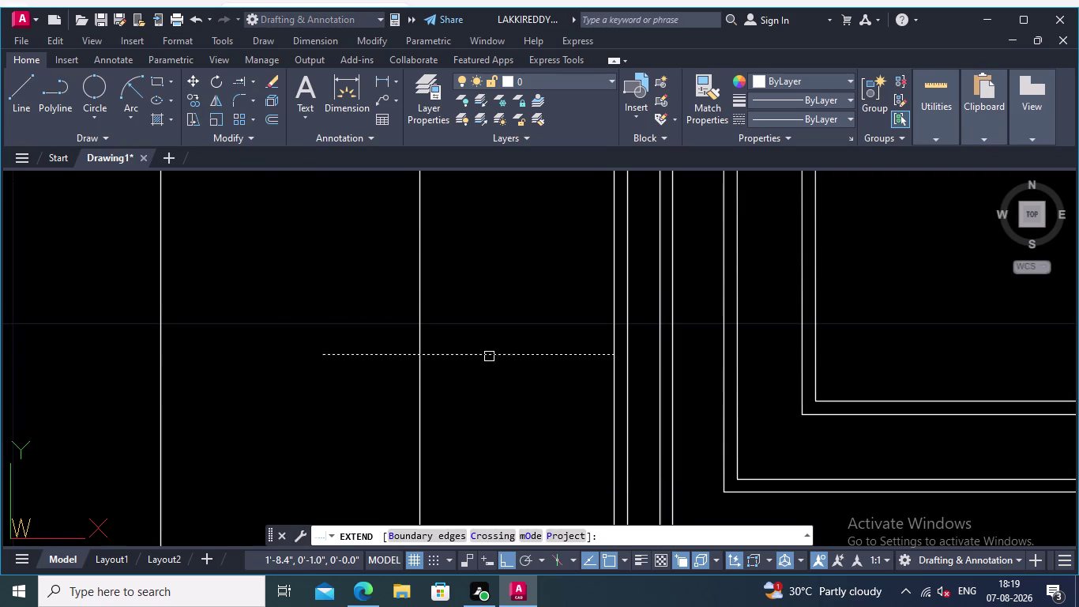
click(488, 356)
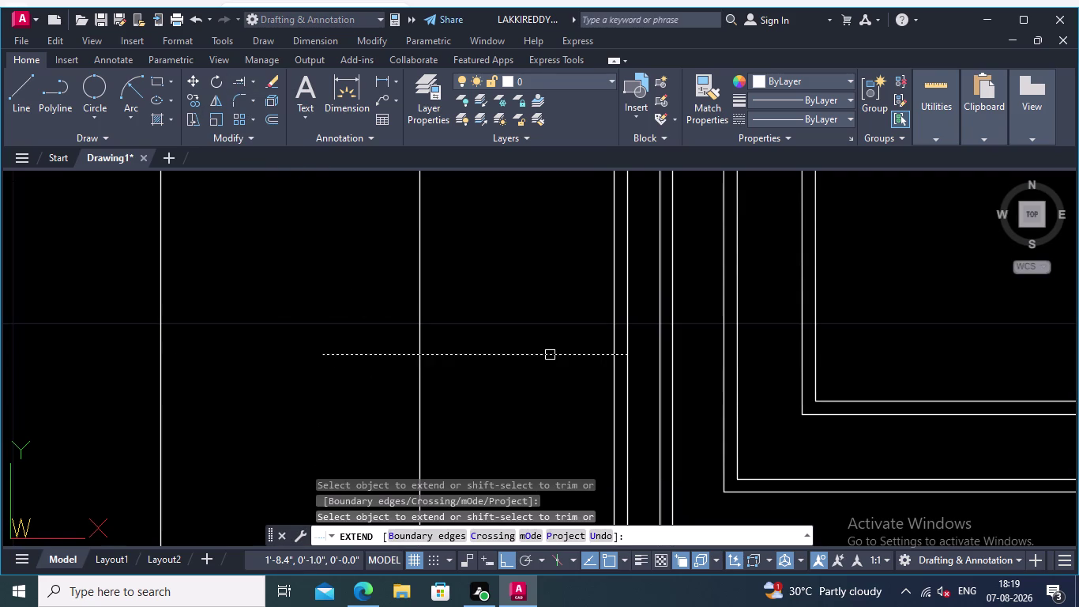
click(551, 355)
scroll(down, 3)
middle_drag(507, 325, 502, 305)
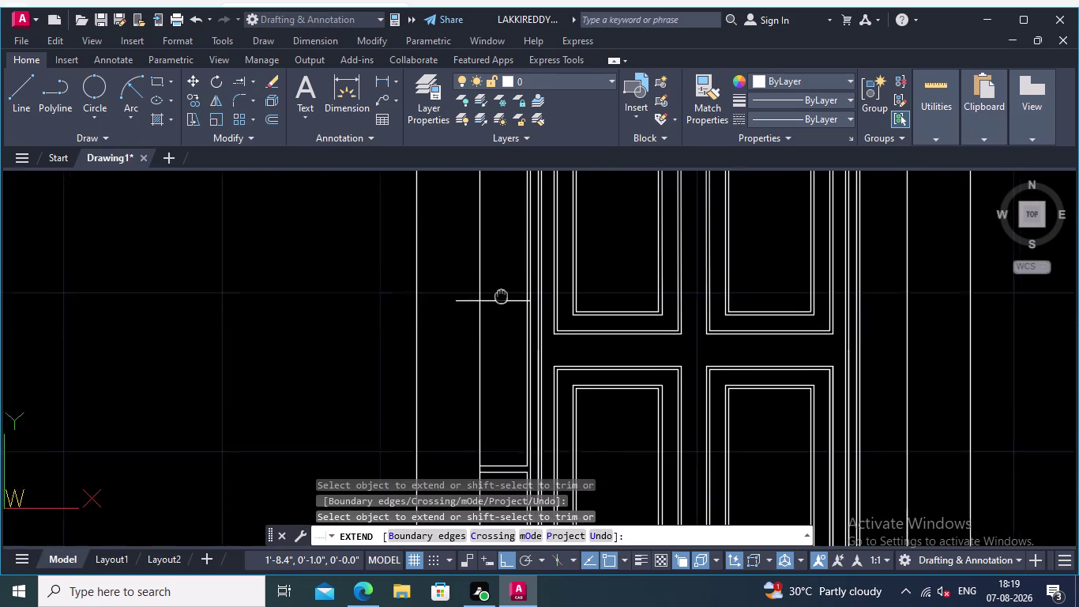
middle_drag(503, 305, 498, 259)
middle_drag(503, 323, 522, 371)
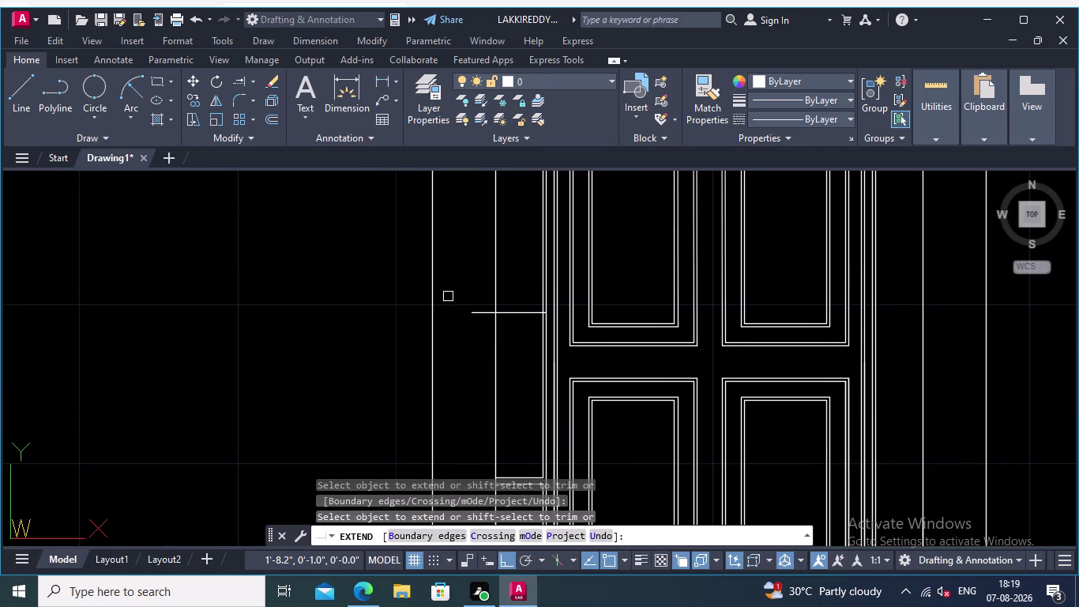
scroll(up, 3)
Trim the copied line's outer overhang so it spans only the strip.
click(252, 80)
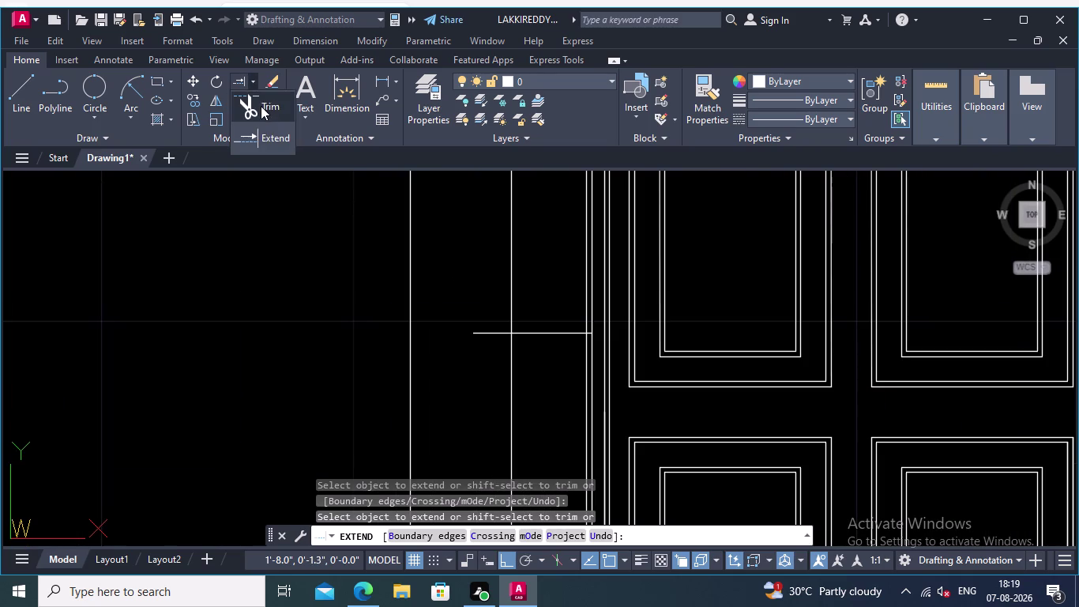
click(268, 104)
click(489, 297)
click(492, 399)
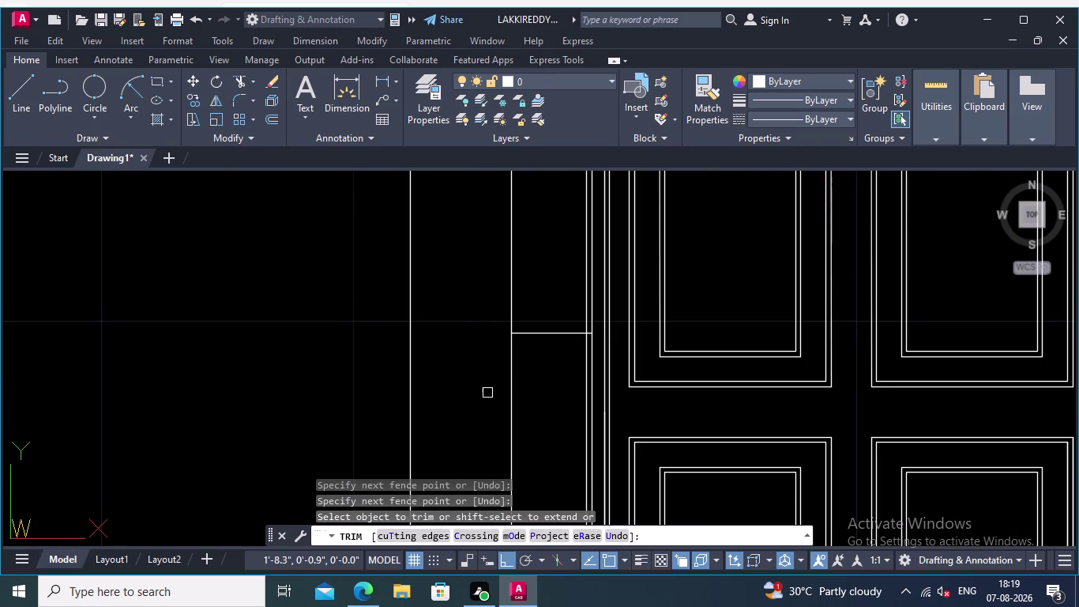
scroll(down, 3)
middle_drag(445, 330, 433, 303)
middle_click(432, 301)
scroll(up, 3)
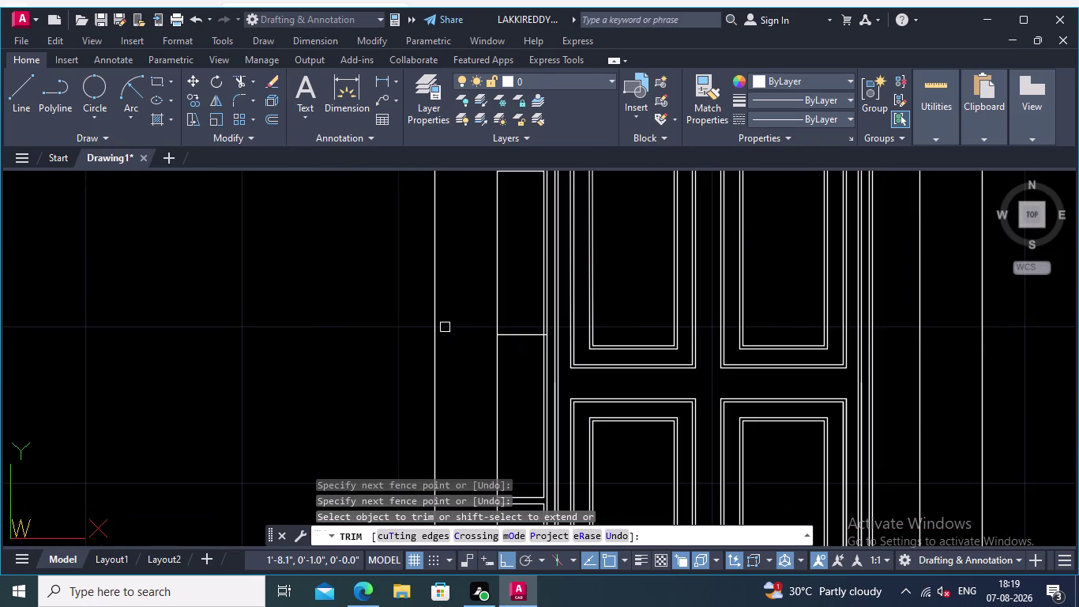
click(249, 79)
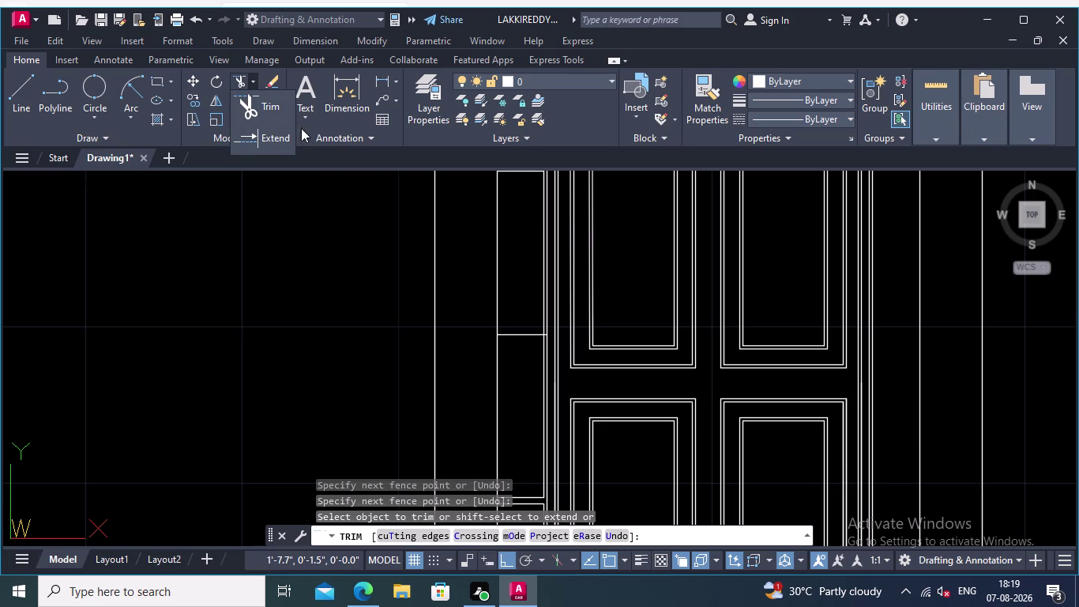
click(222, 240)
Offset the short horizontal line beside the door by 0.02 to form a thin band.
click(274, 112)
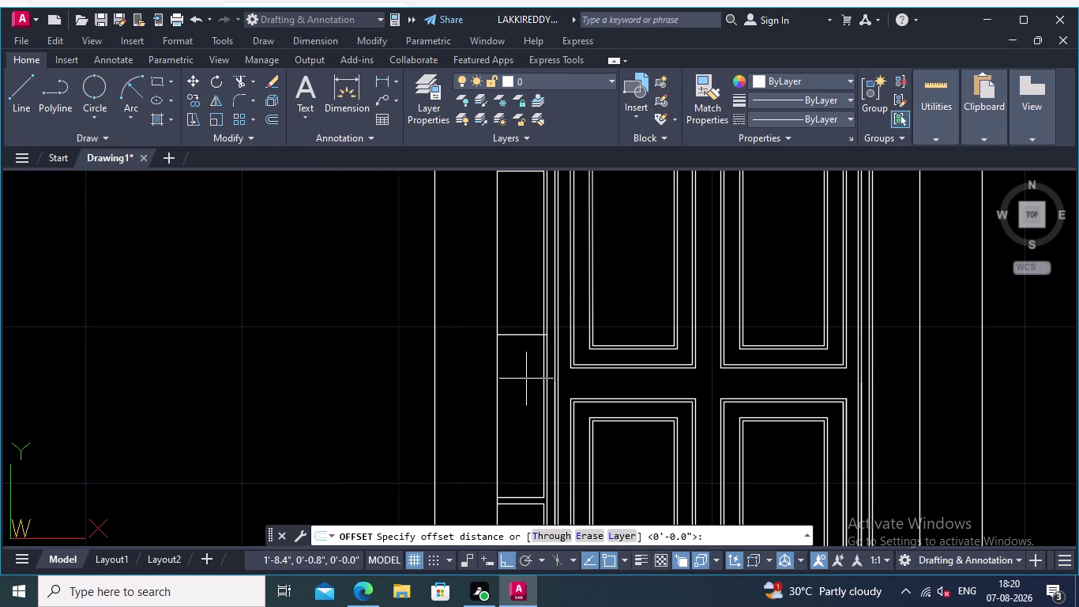
middle_drag(527, 379, 491, 354)
scroll(up, 3)
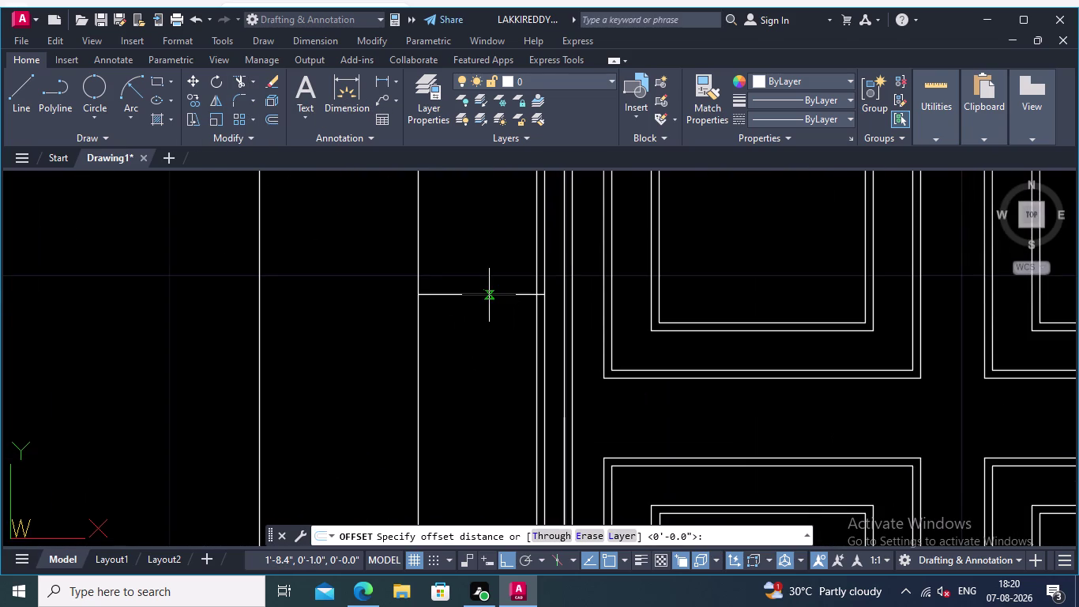
click(489, 295)
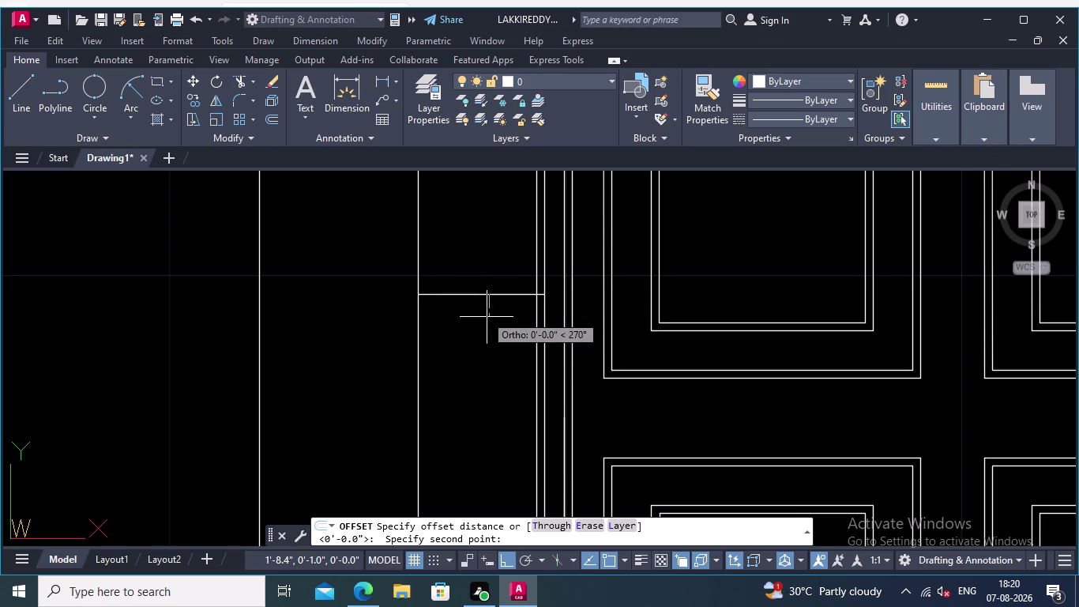
scroll(down, 3)
scroll(up, 3)
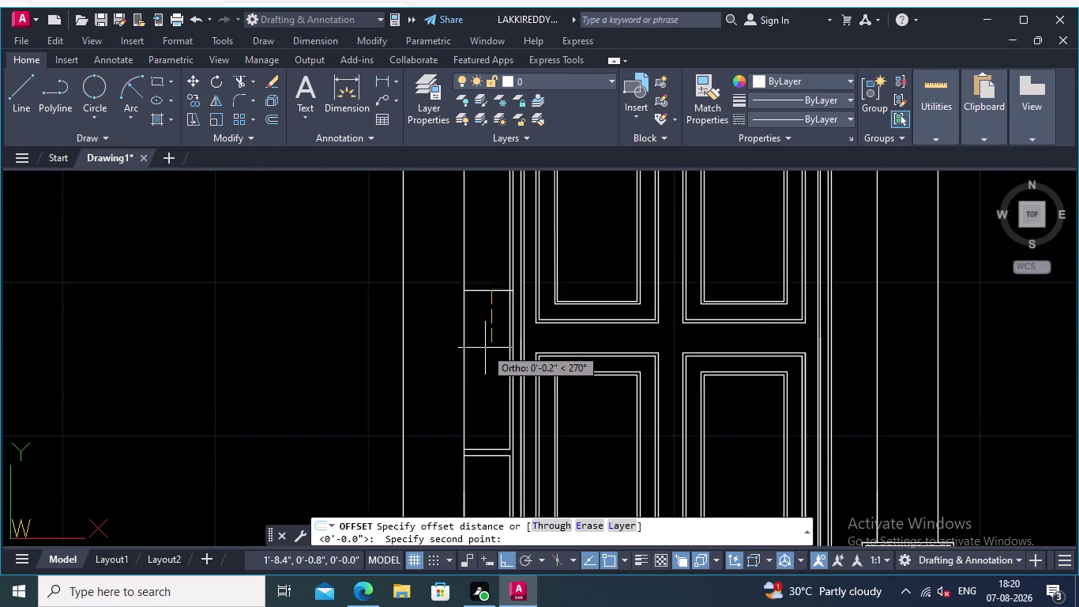
scroll(up, 3)
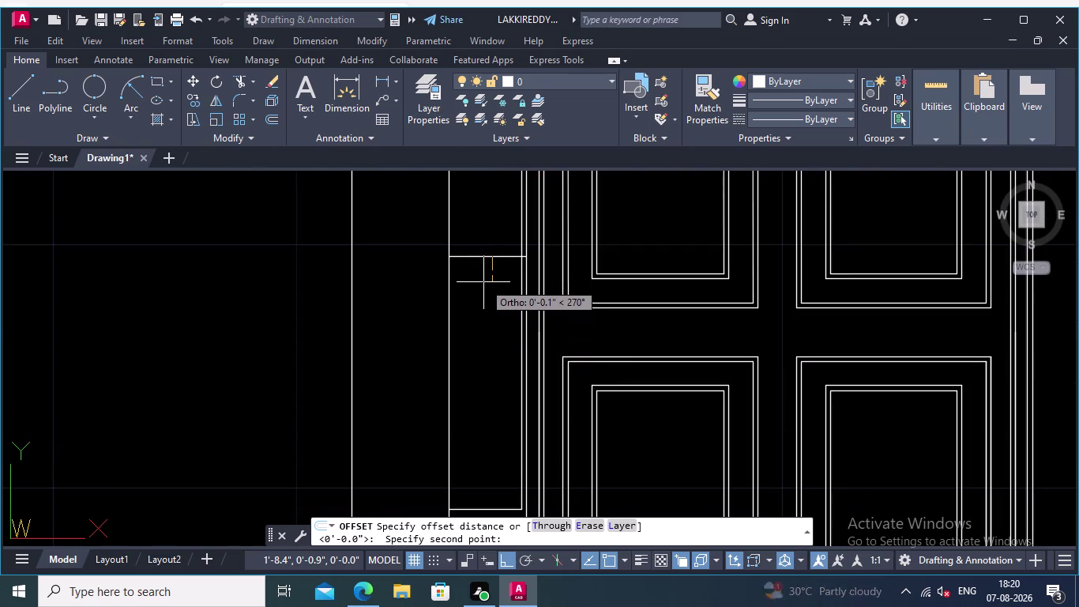
text(0)
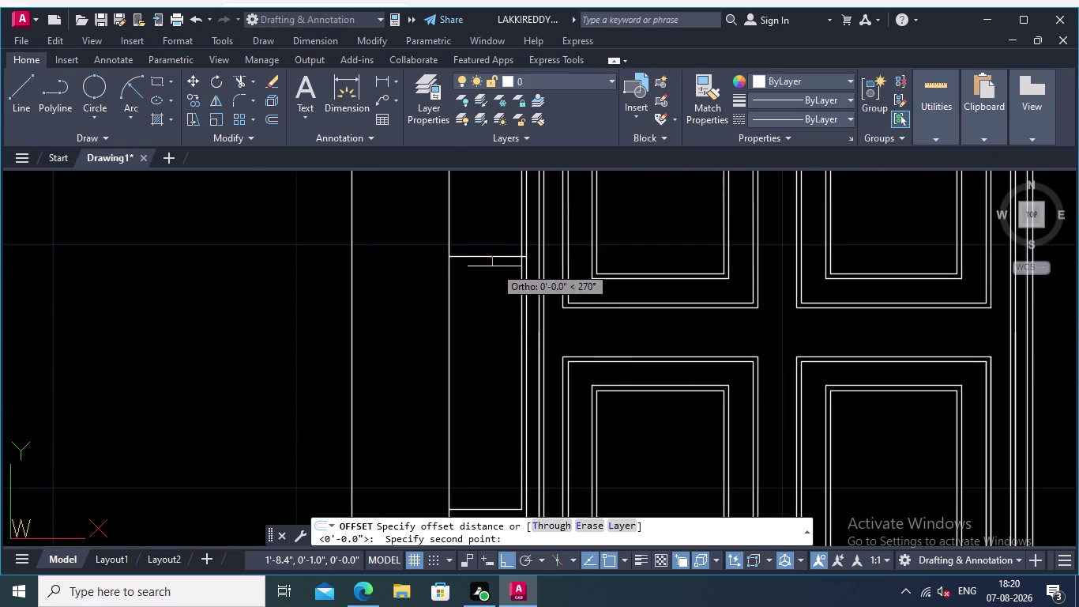
text(.02.)
key(Return)
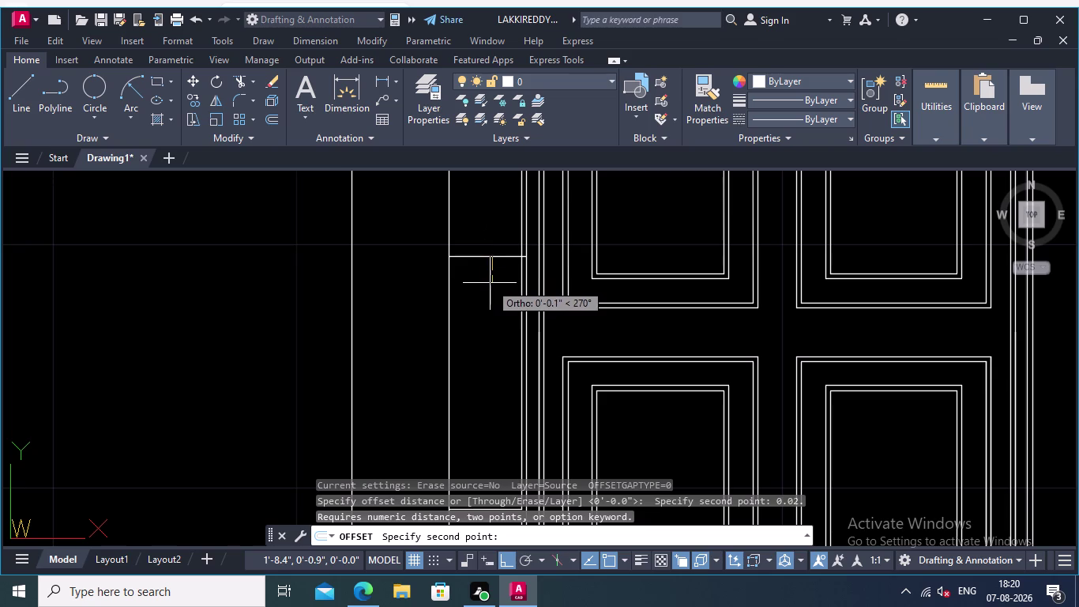
key(Return)
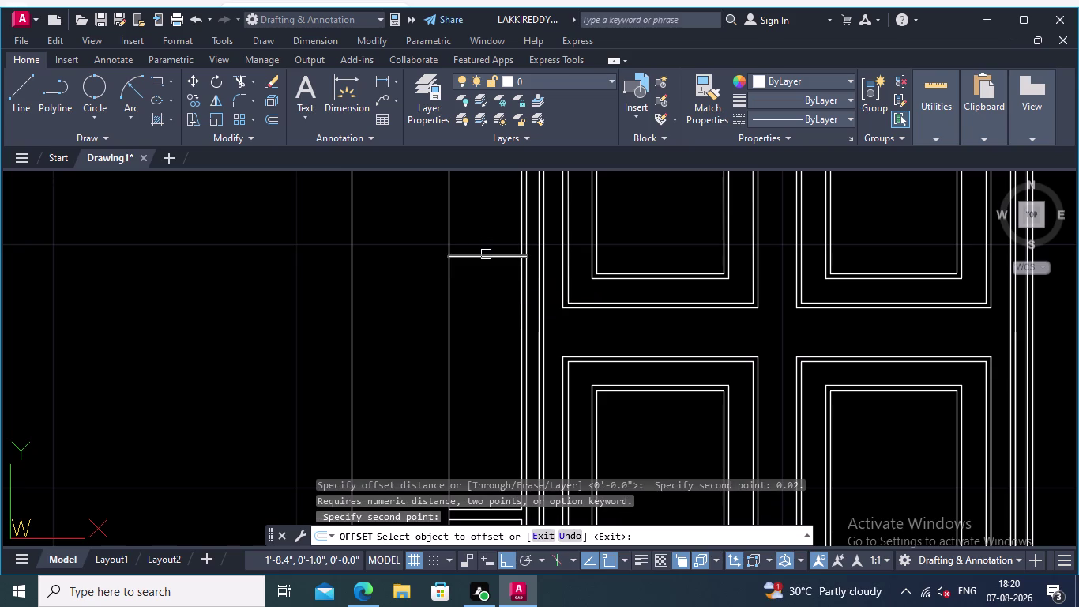
click(486, 254)
click(492, 299)
scroll(up, 3)
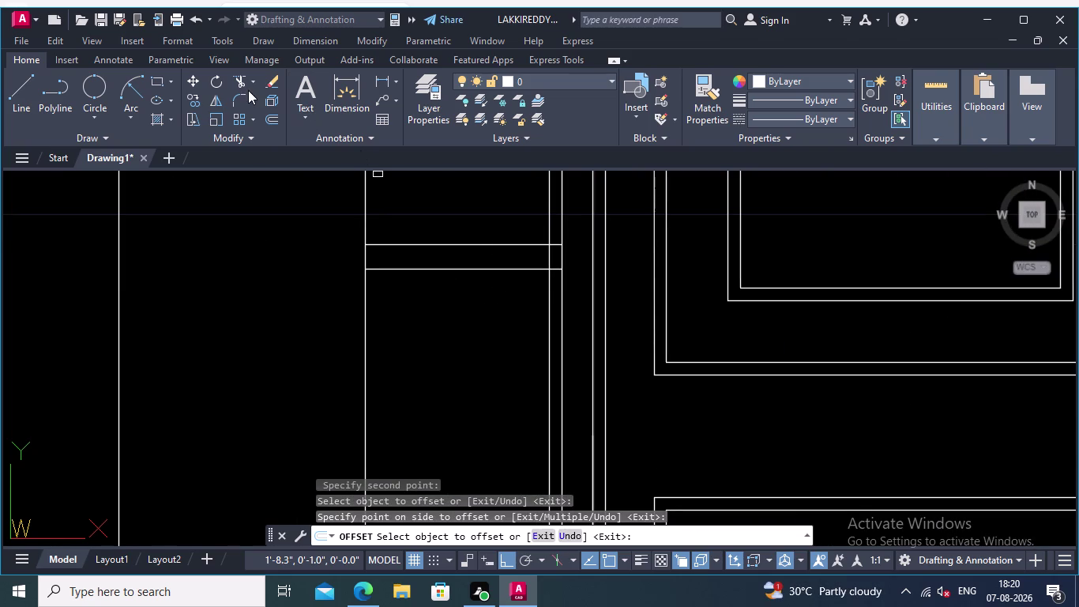
Trim the vertical line segments crossing the band using fence selections.
click(238, 83)
scroll(up, 3)
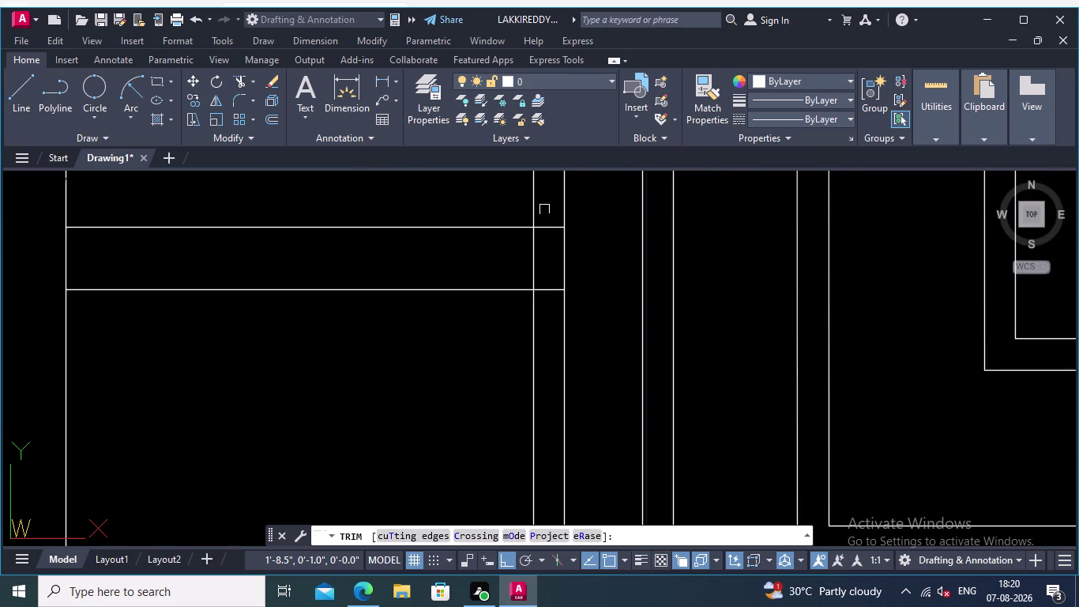
click(547, 209)
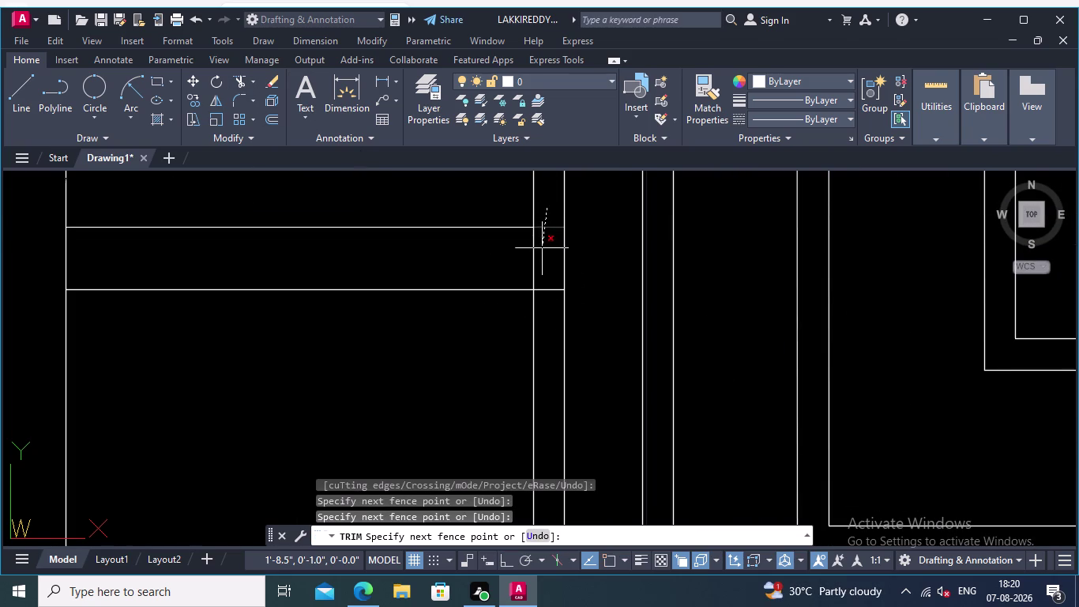
click(552, 209)
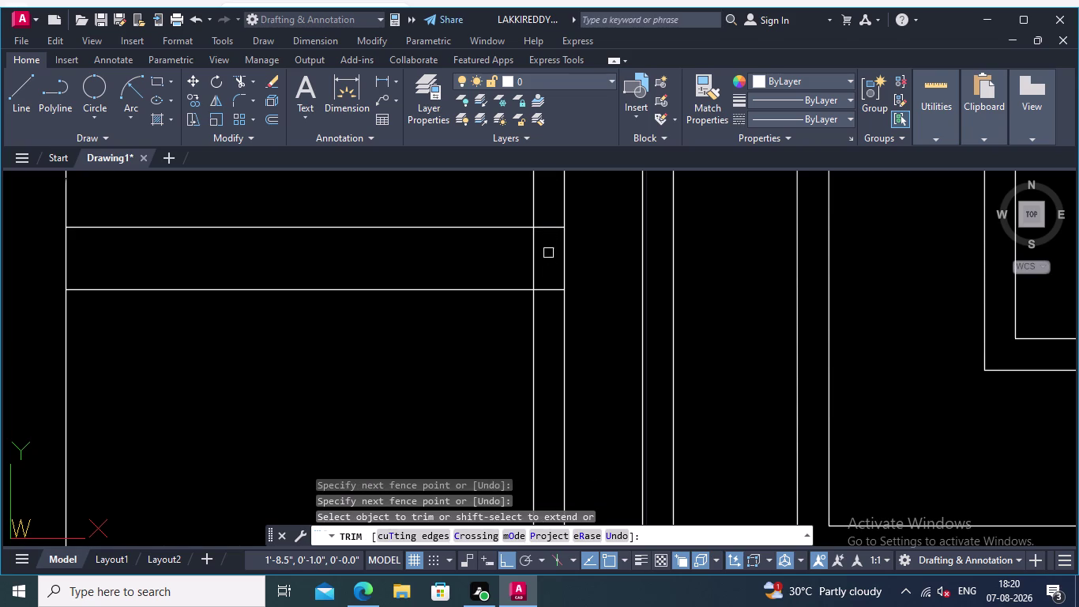
click(555, 249)
click(515, 256)
click(546, 216)
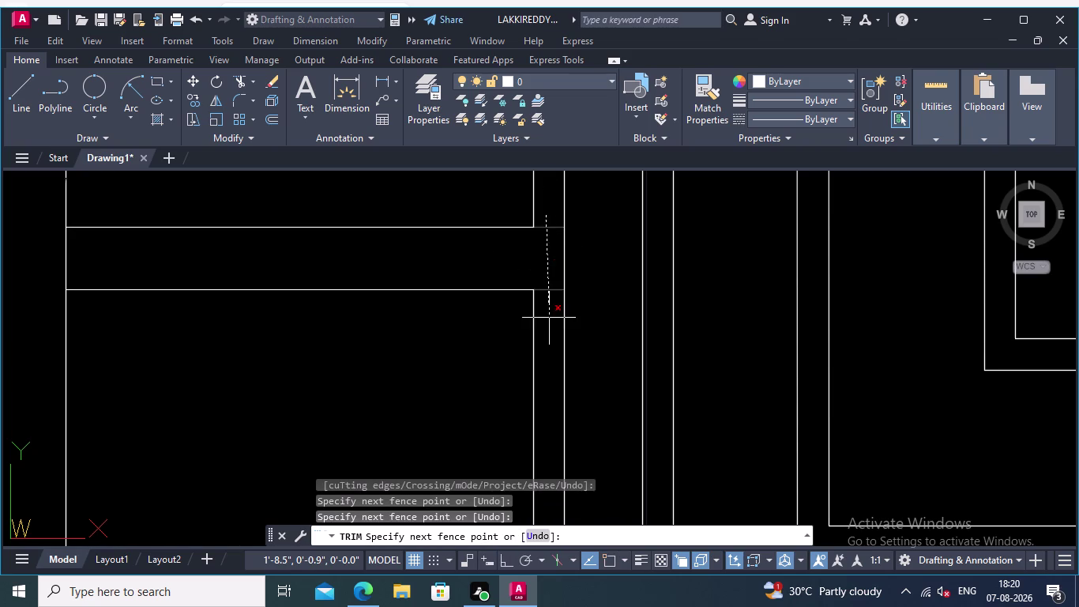
click(549, 317)
Pan across the door and columns to check the trimmed band, then end trimming.
scroll(down, 3)
middle_drag(388, 352, 389, 348)
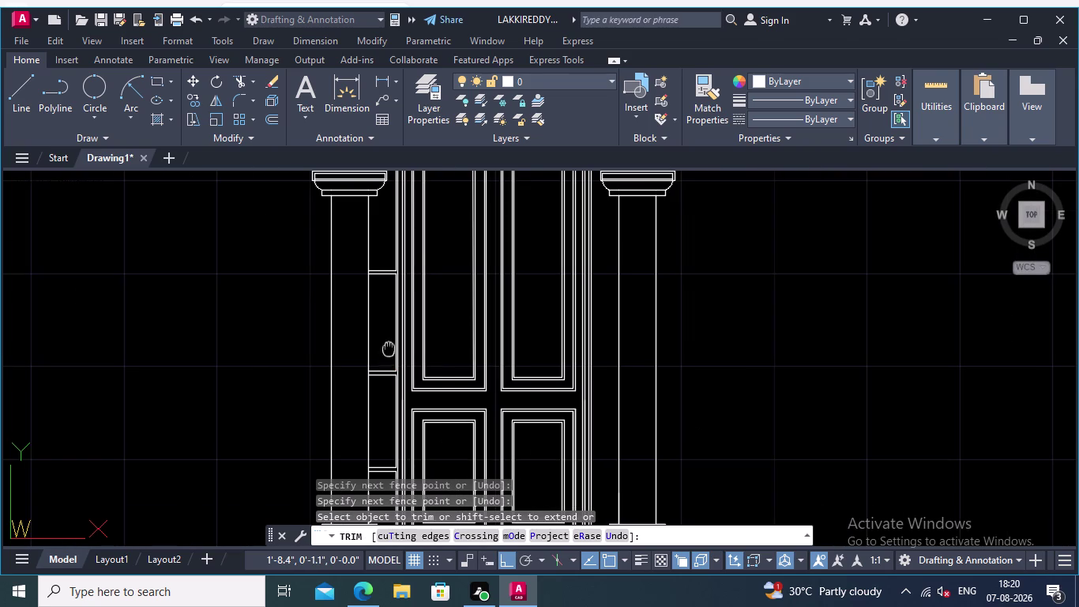
middle_drag(389, 349, 422, 327)
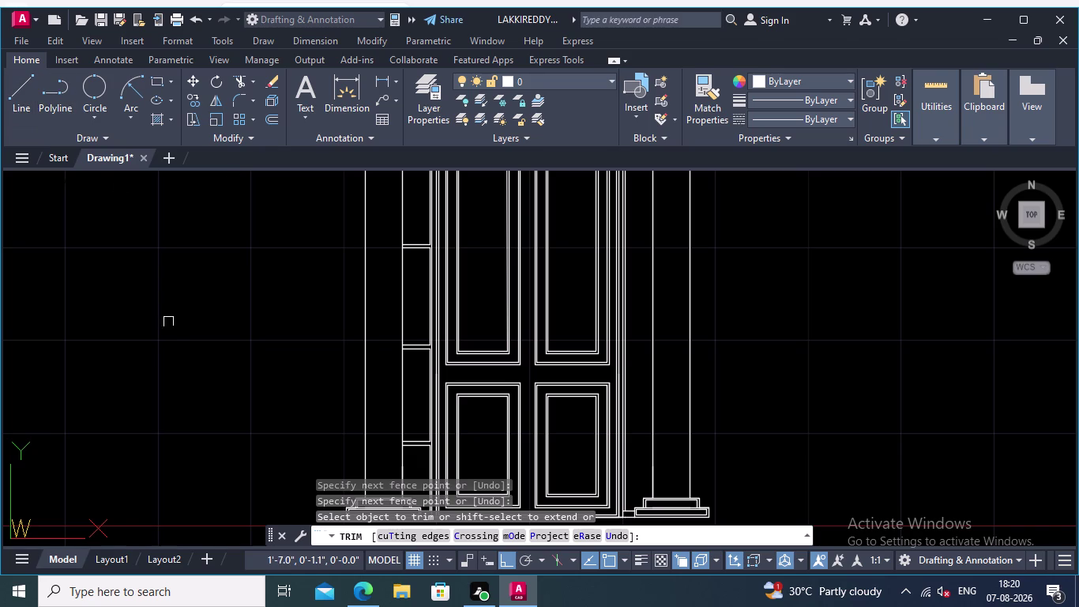
middle_click(169, 334)
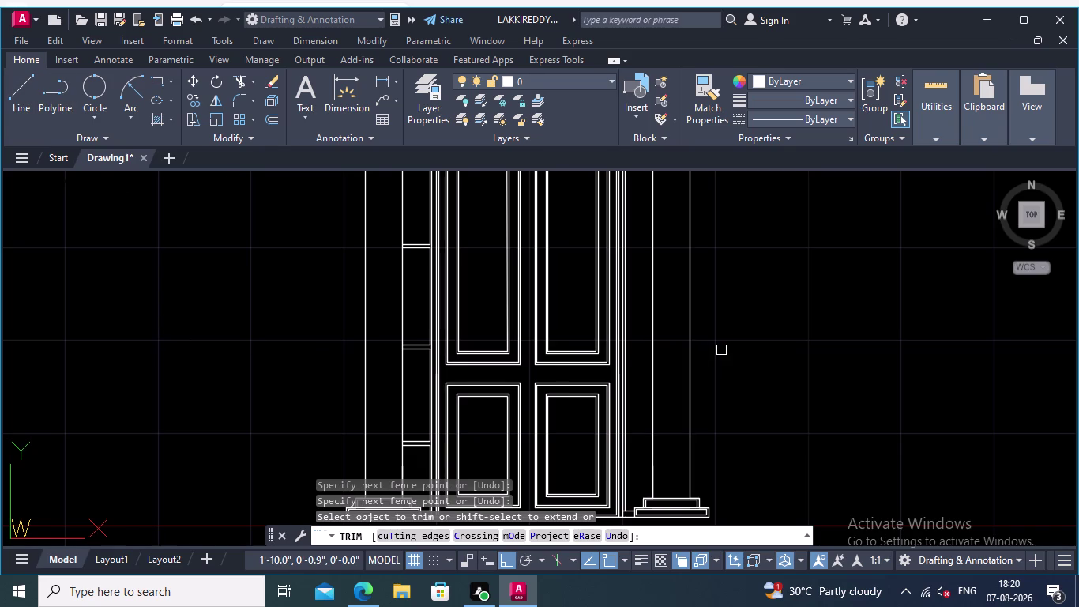
middle_drag(748, 342, 796, 345)
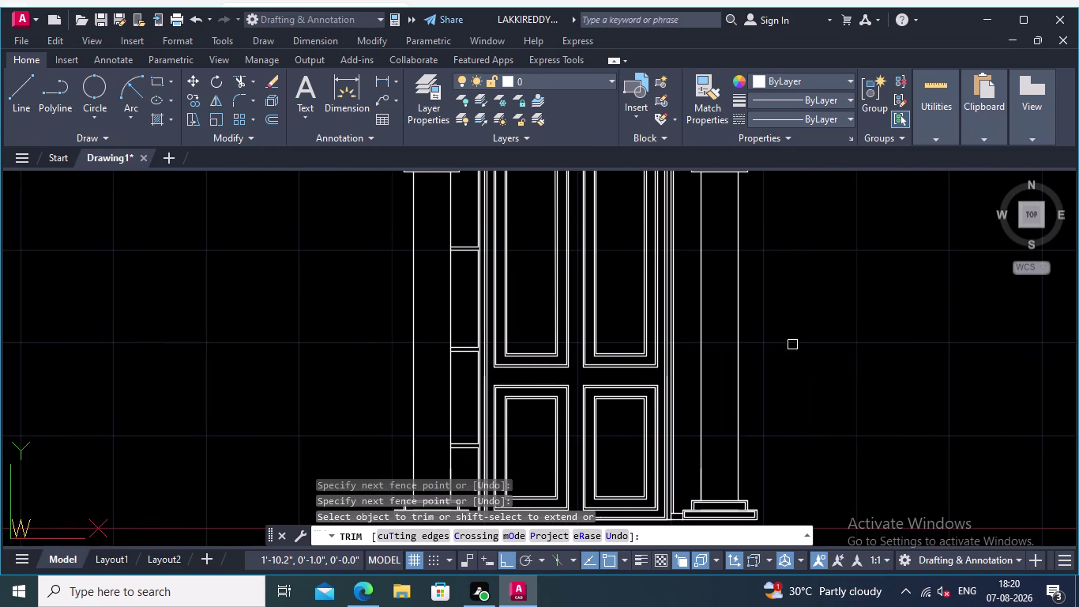
scroll(up, 3)
middle_drag(383, 297, 288, 345)
scroll(up, 3)
middle_drag(417, 288, 399, 379)
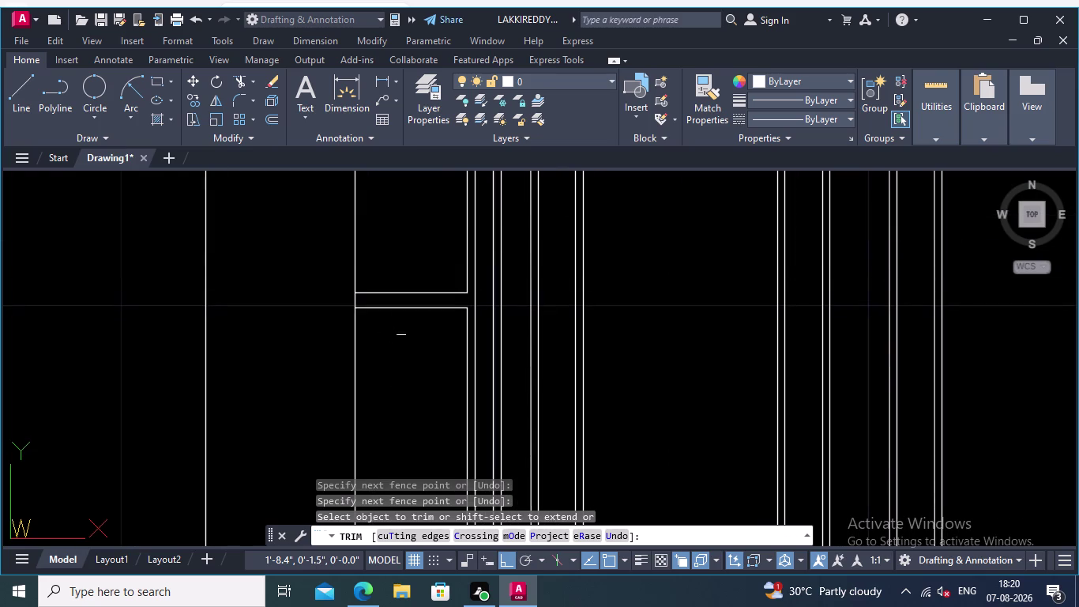
middle_drag(428, 336, 424, 353)
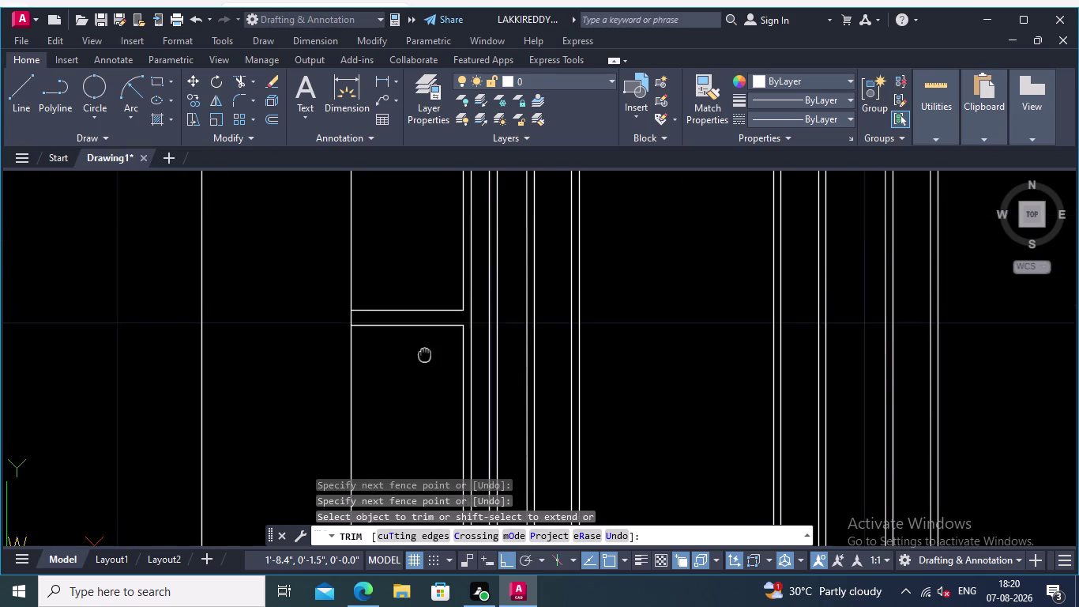
middle_drag(424, 353, 320, 338)
scroll(down, 3)
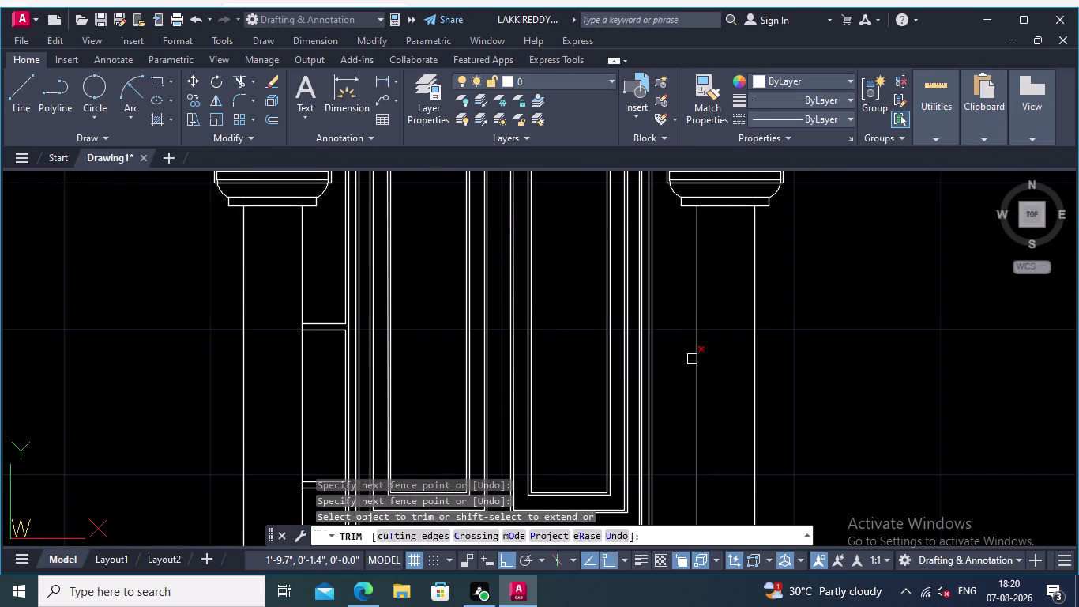
scroll(down, 3)
scroll(up, 3)
scroll(up, 3)
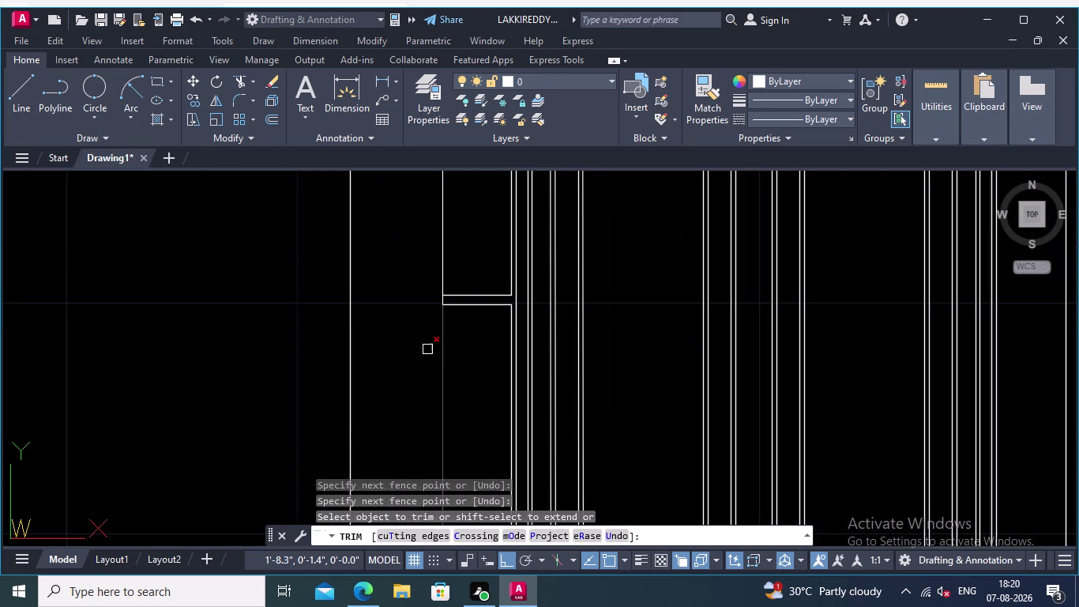
key(Escape)
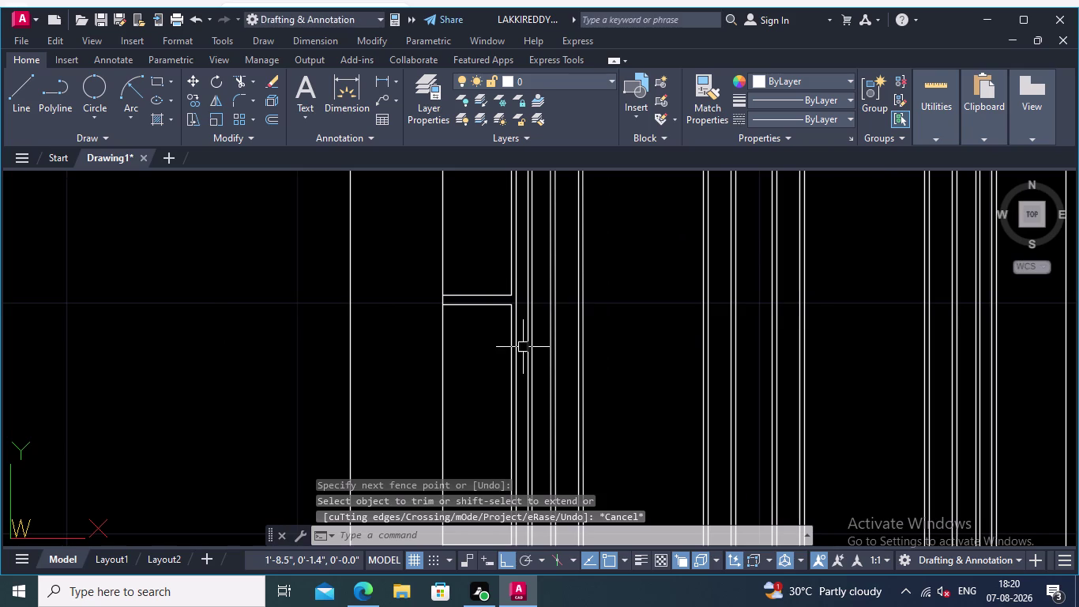
Copy the thin band lines to the right-hand strip beside the door.
scroll(up, 3)
click(474, 326)
click(459, 252)
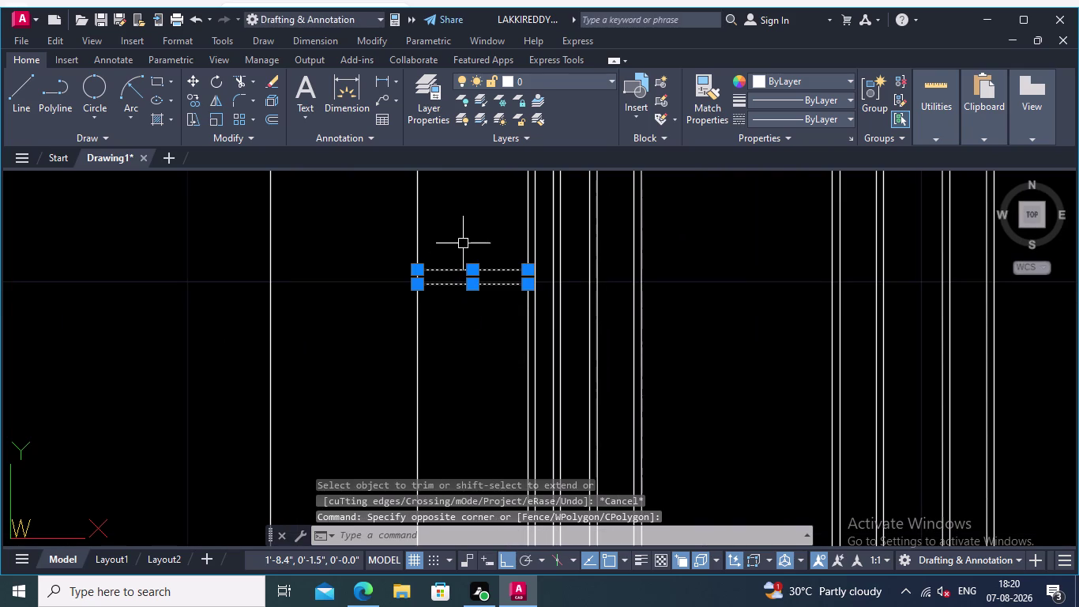
right_click(465, 240)
click(517, 344)
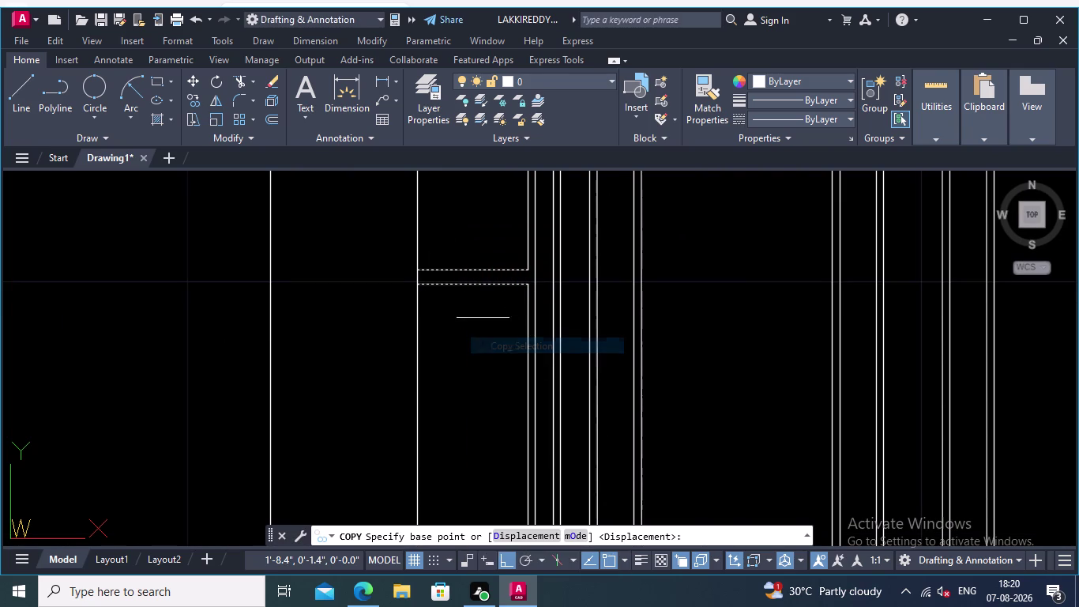
click(419, 266)
middle_drag(590, 265, 269, 273)
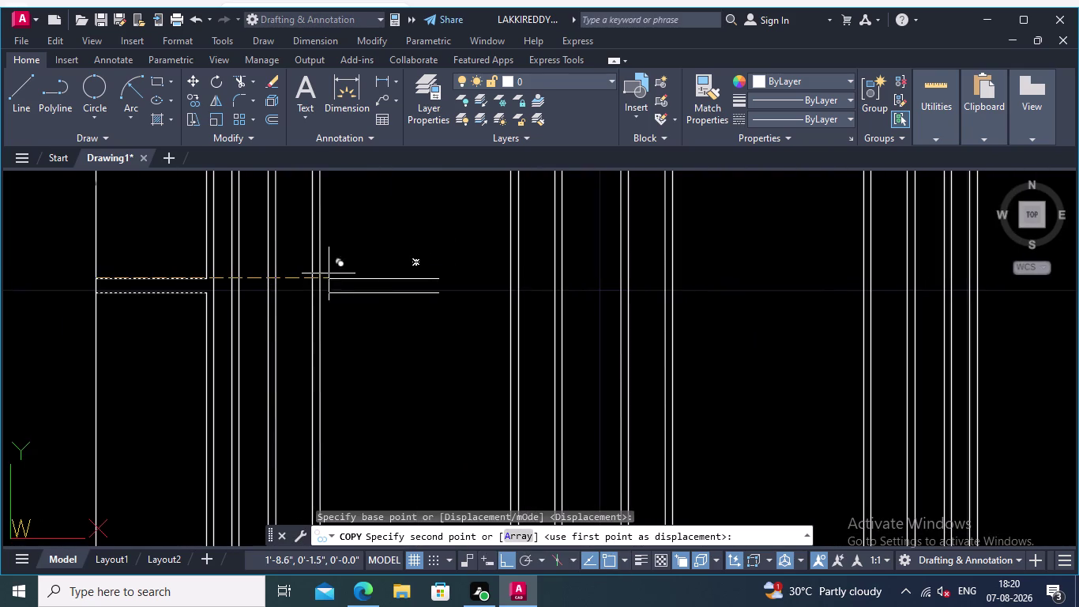
middle_drag(647, 278, 314, 274)
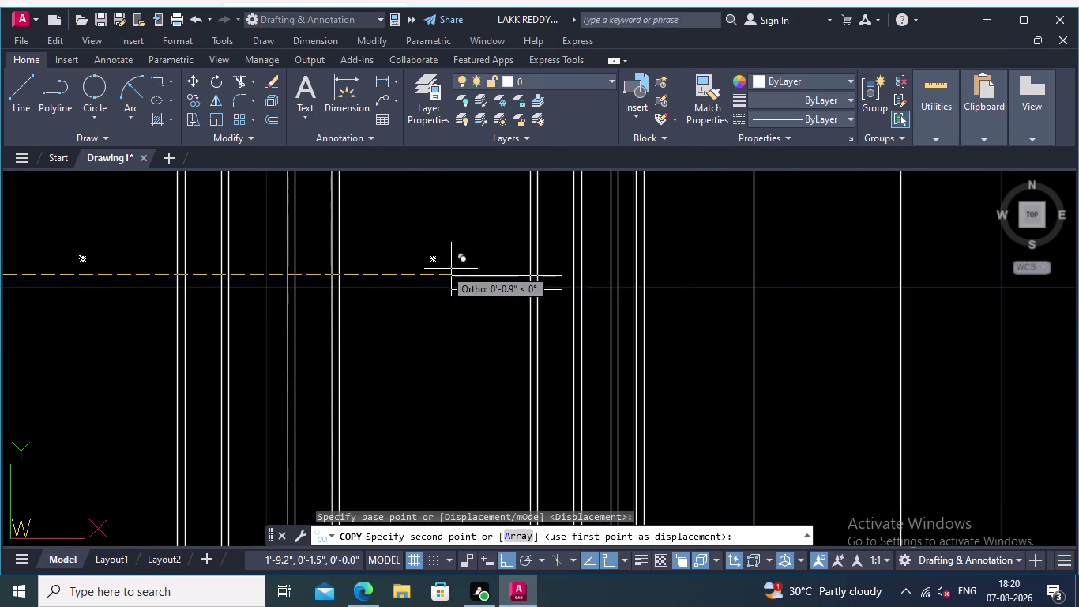
scroll(down, 3)
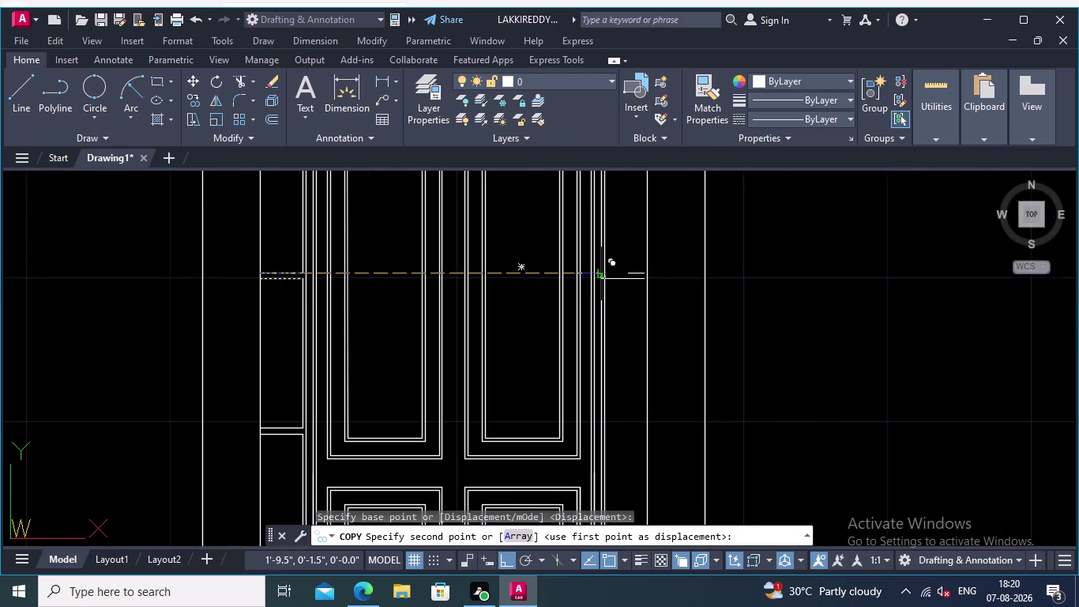
scroll(up, 3)
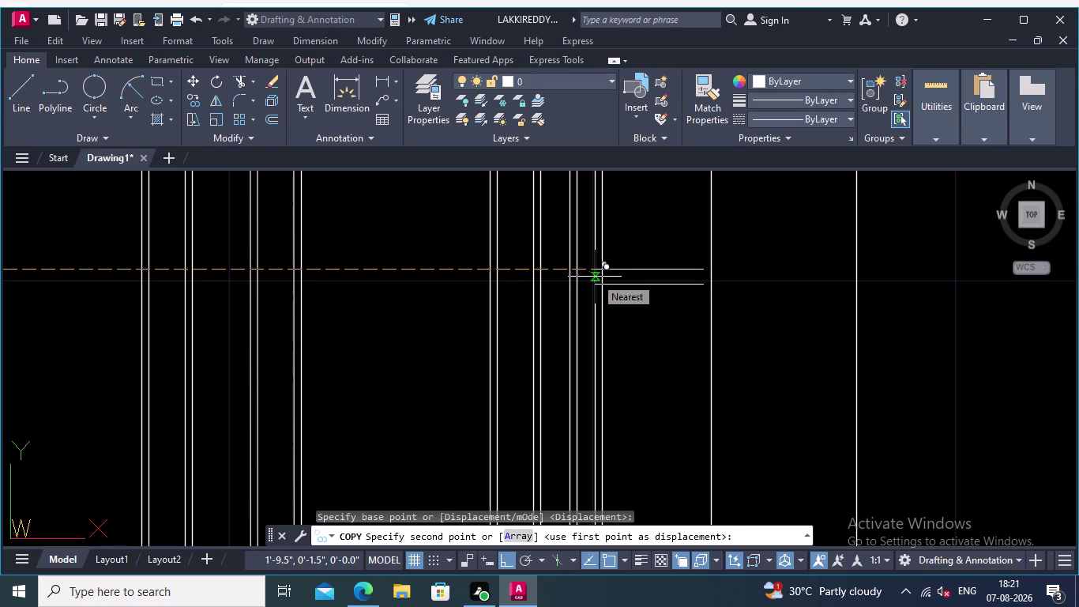
click(595, 276)
key(Return)
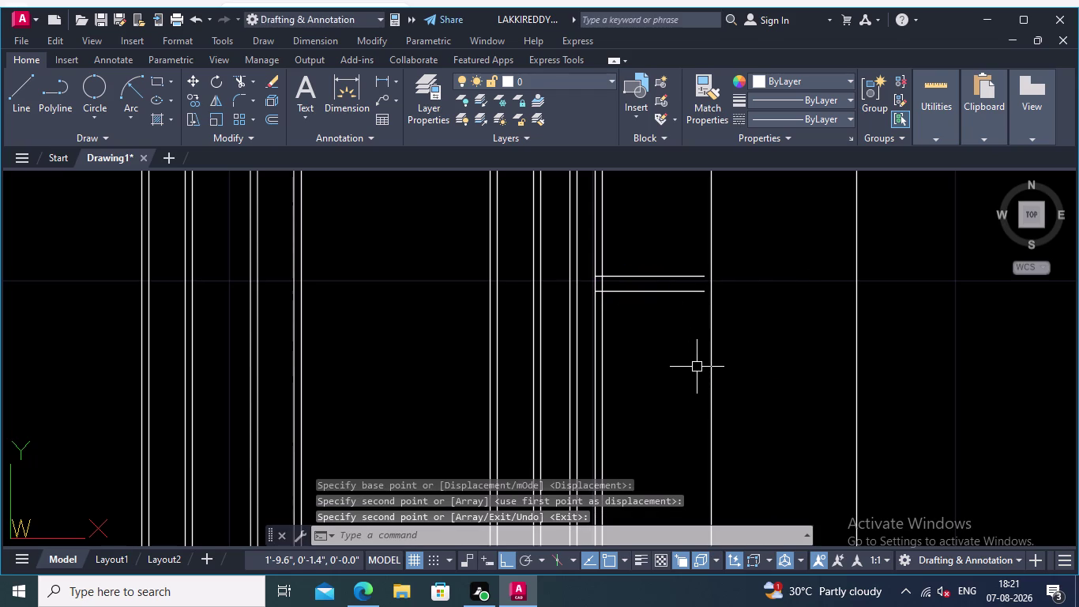
Select and delete the two short stray lines in the right strip.
scroll(down, 3)
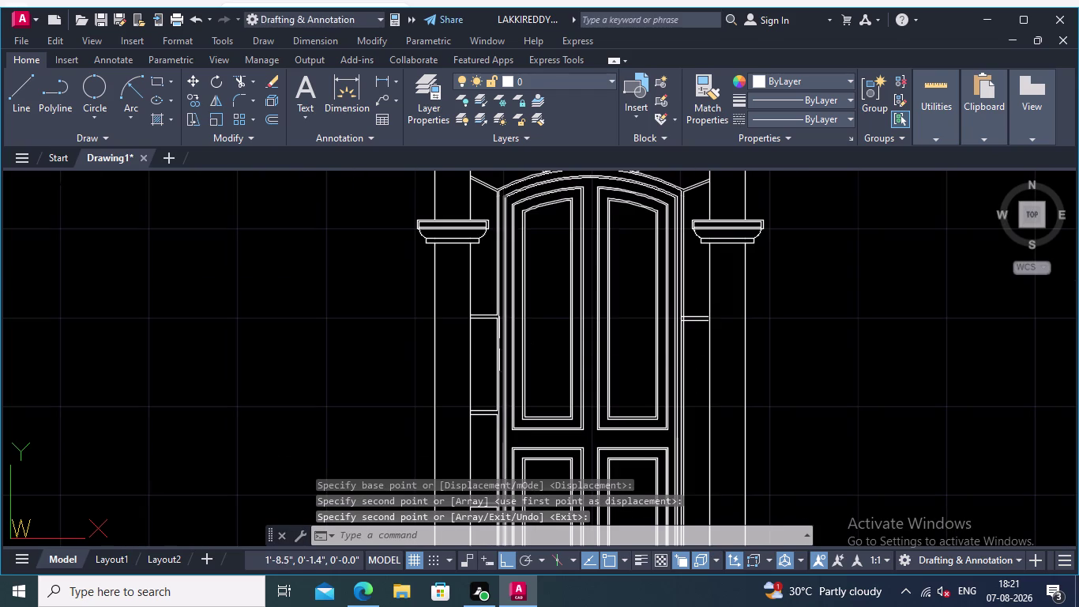
scroll(up, 3)
scroll(up, 3)
middle_drag(700, 315, 726, 273)
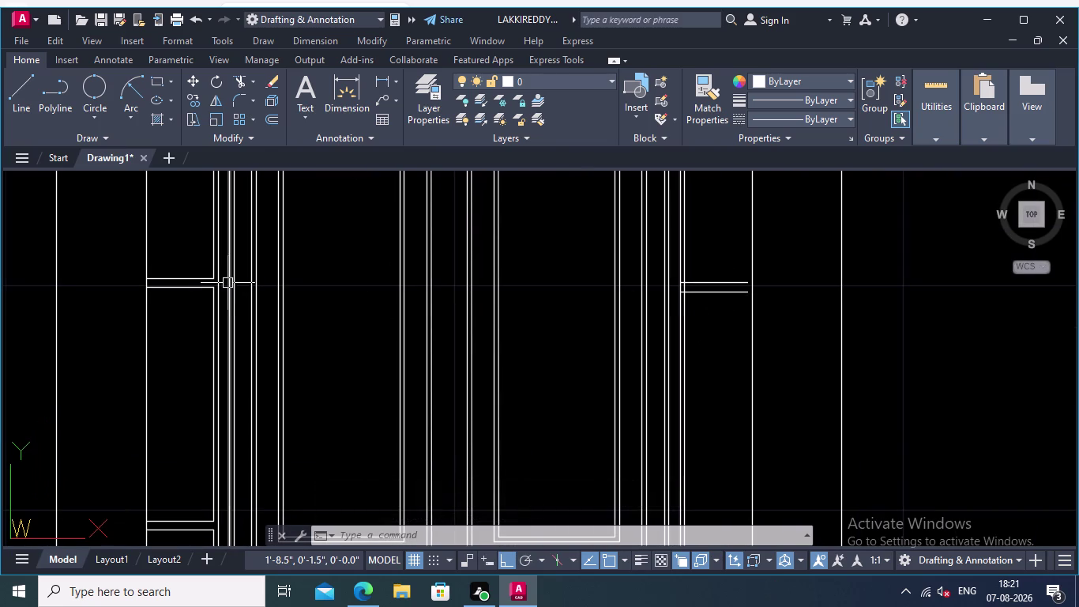
click(18, 80)
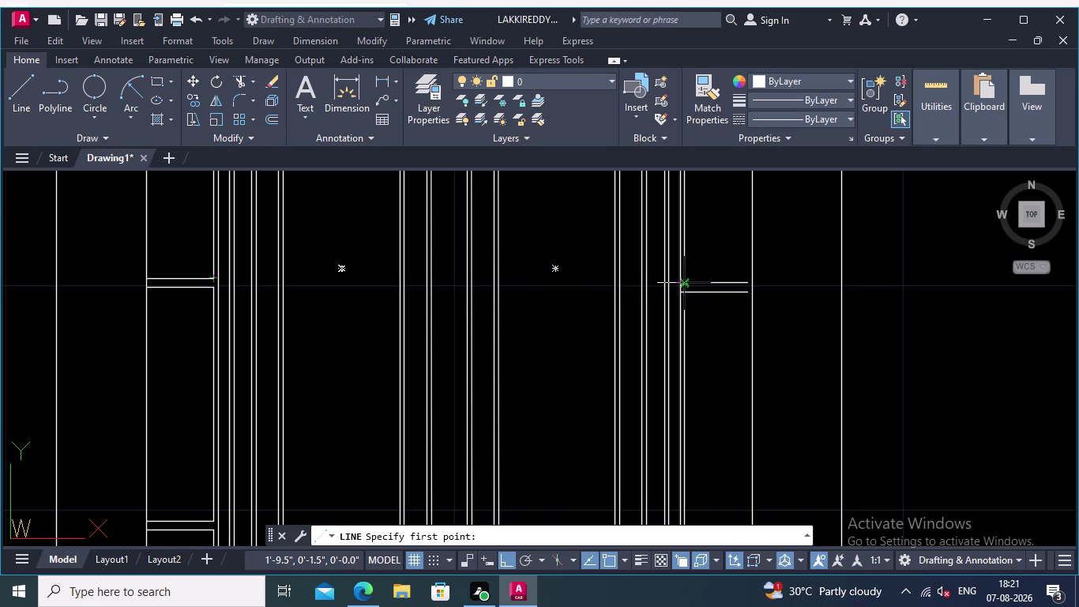
key(Escape)
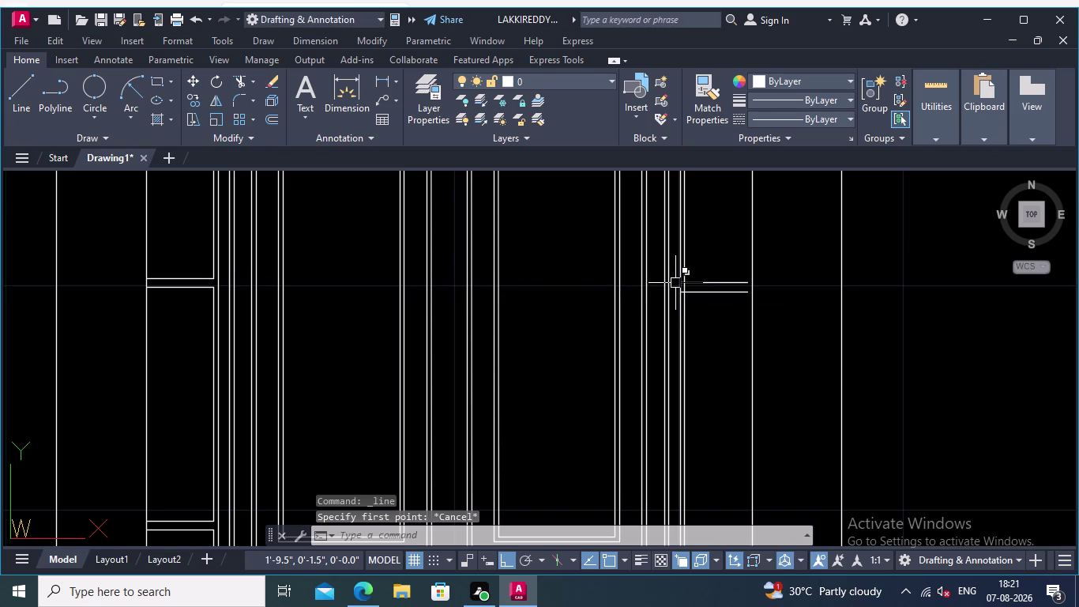
click(703, 271)
click(705, 306)
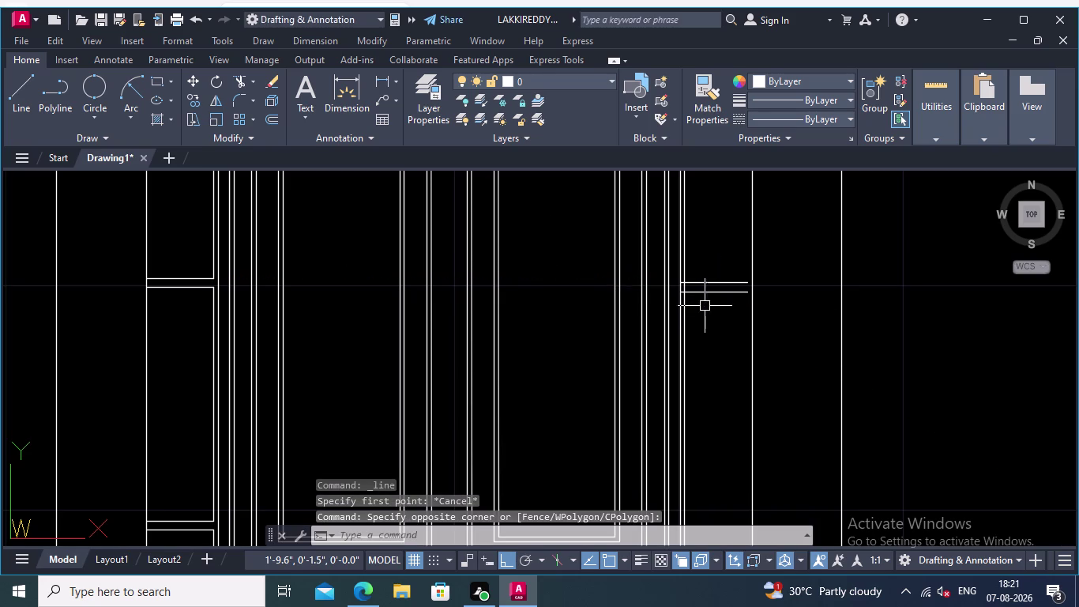
click(717, 286)
click(714, 294)
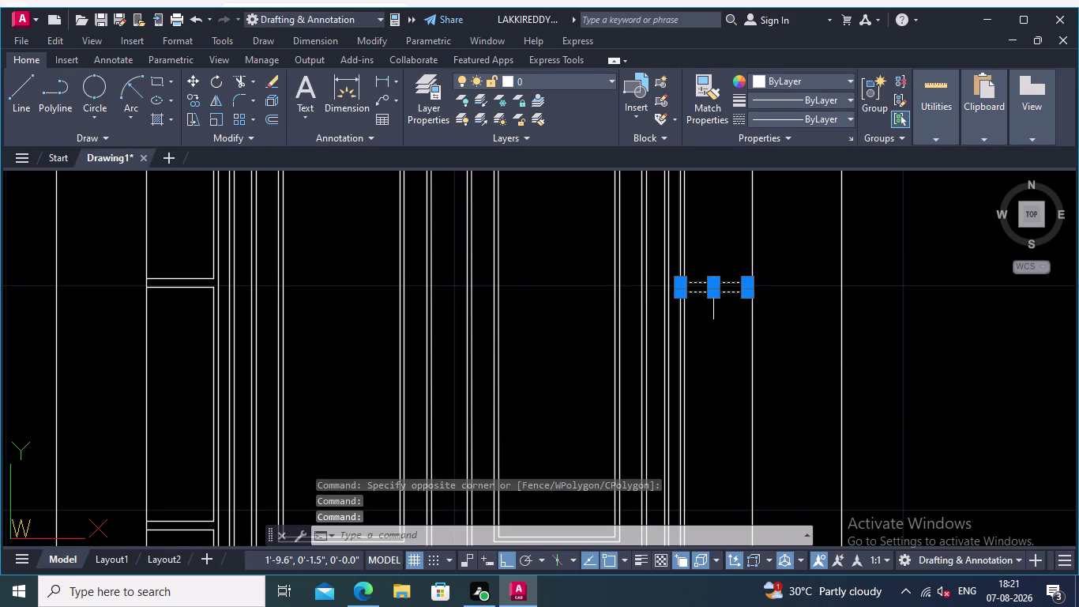
key(Delete)
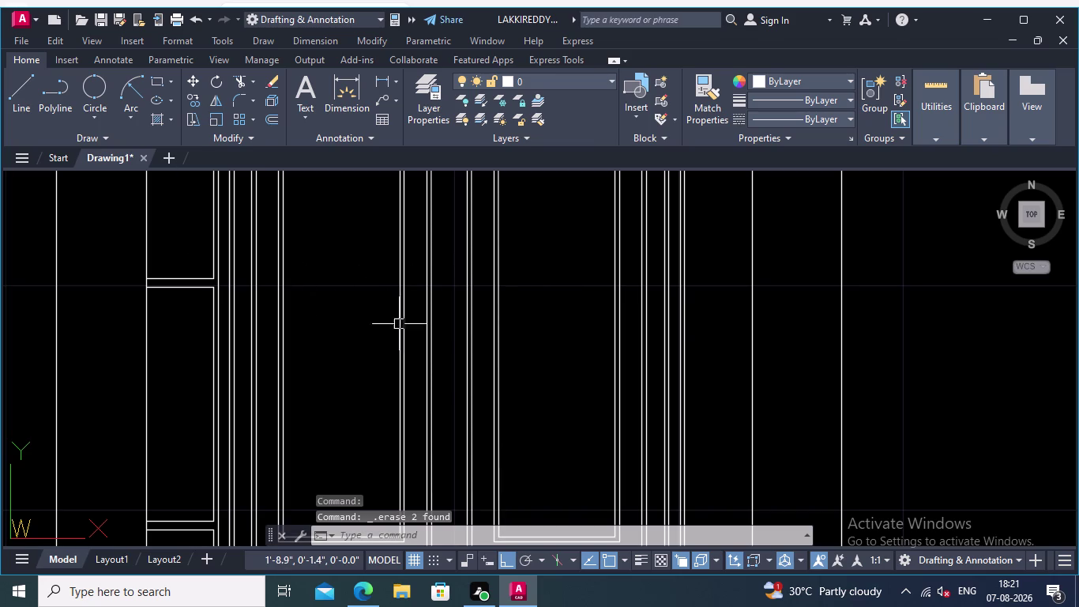
scroll(down, 3)
scroll(up, 3)
middle_drag(385, 297, 439, 313)
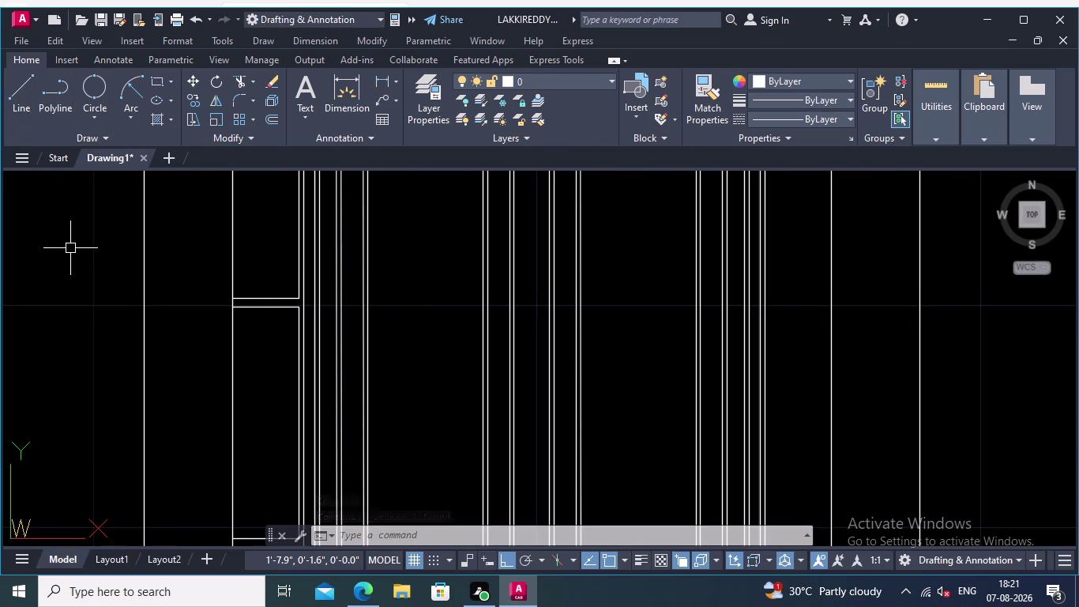
Start horizontal XL construction lines and place four at upper panel edges and corners.
text(xl)
key(Return)
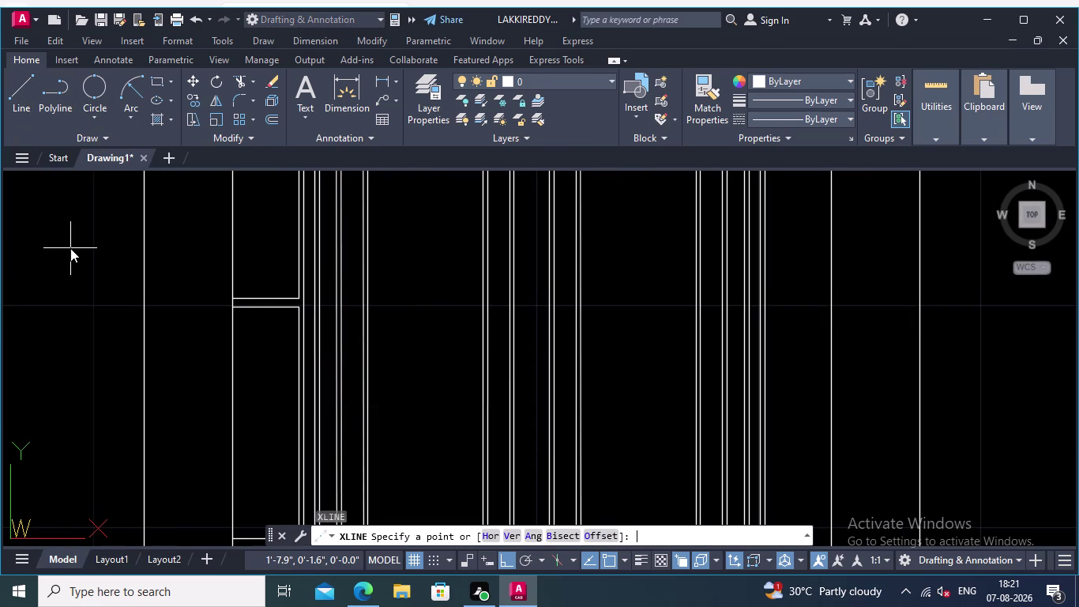
key(x)
key(Return)
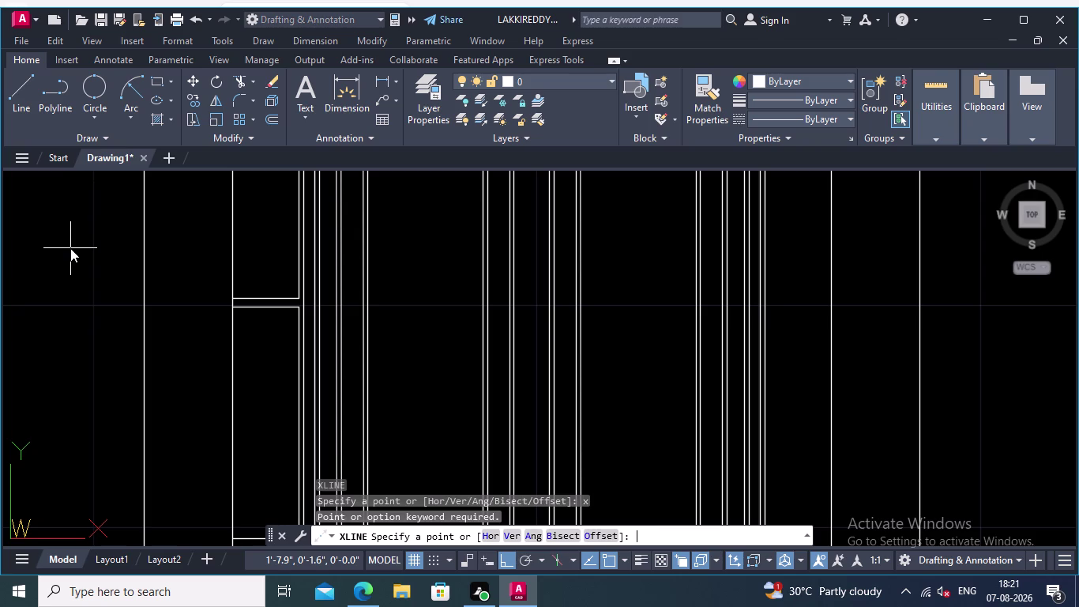
scroll(up, 3)
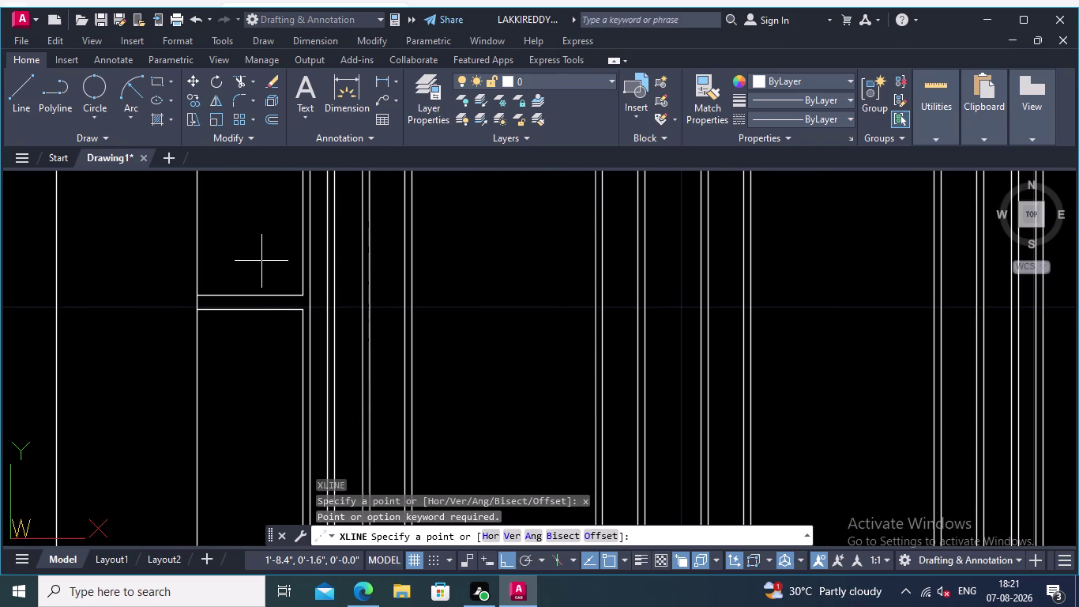
key(h)
key(Return)
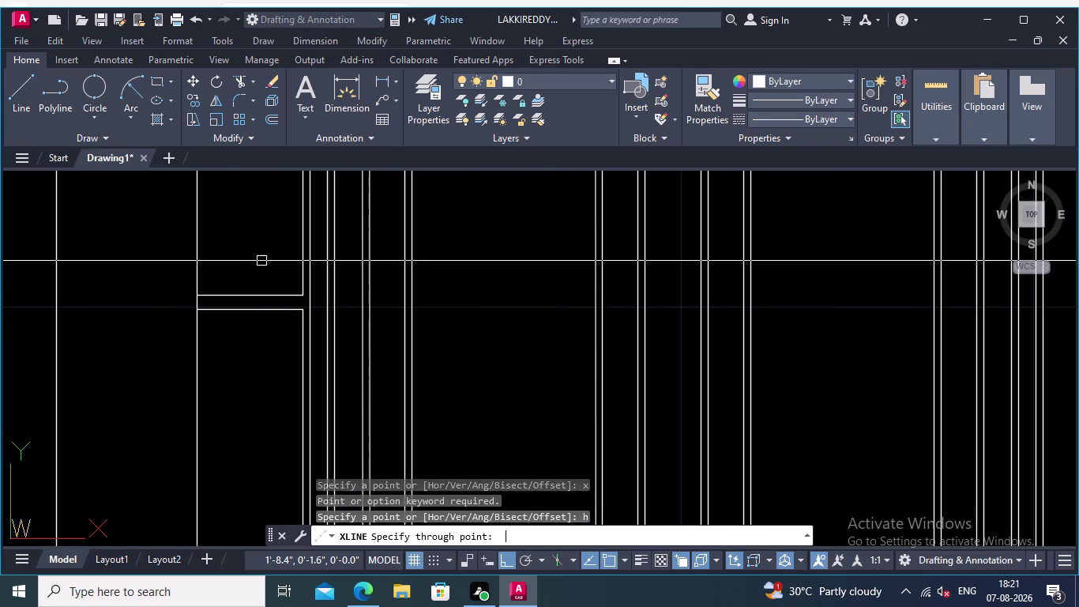
scroll(up, 3)
click(302, 281)
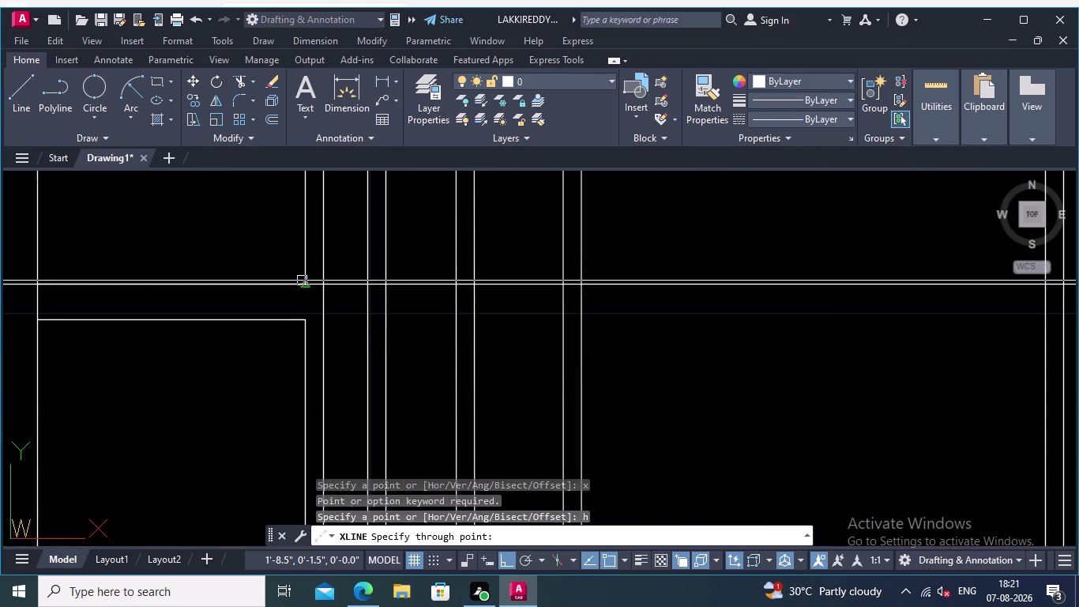
click(308, 320)
scroll(down, 3)
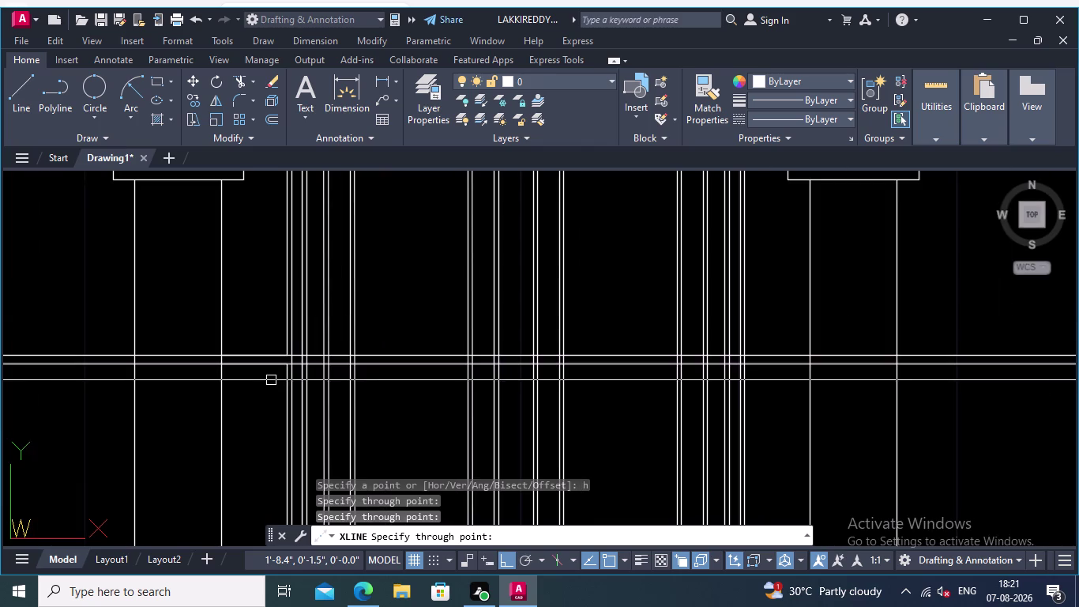
middle_drag(271, 380, 271, 265)
middle_drag(263, 362, 261, 269)
scroll(up, 3)
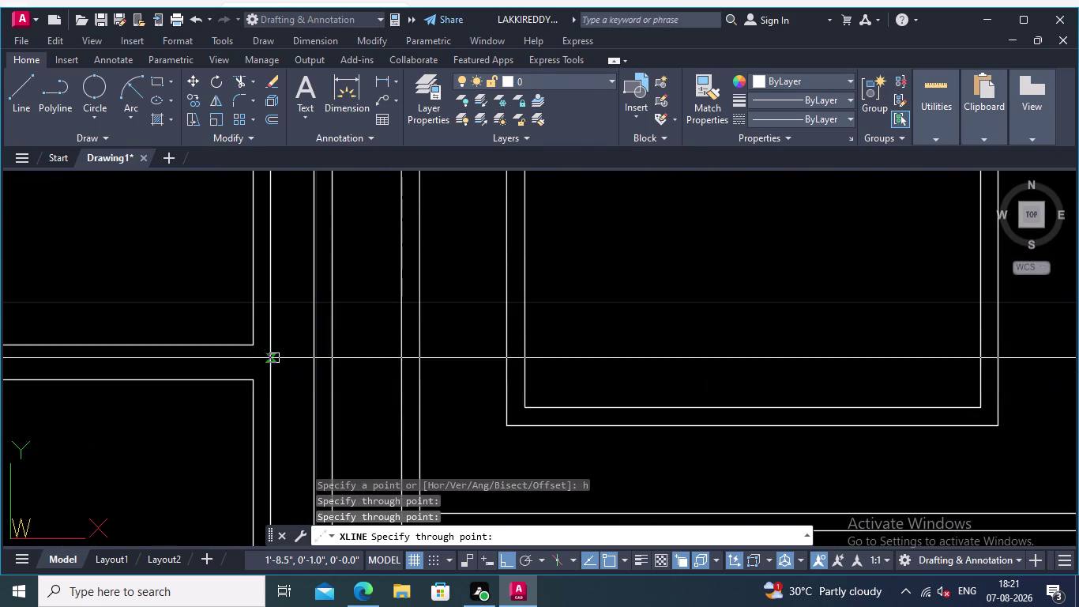
click(249, 345)
click(253, 381)
Place two more horizontal construction lines at the lower column edge and finish.
scroll(down, 3)
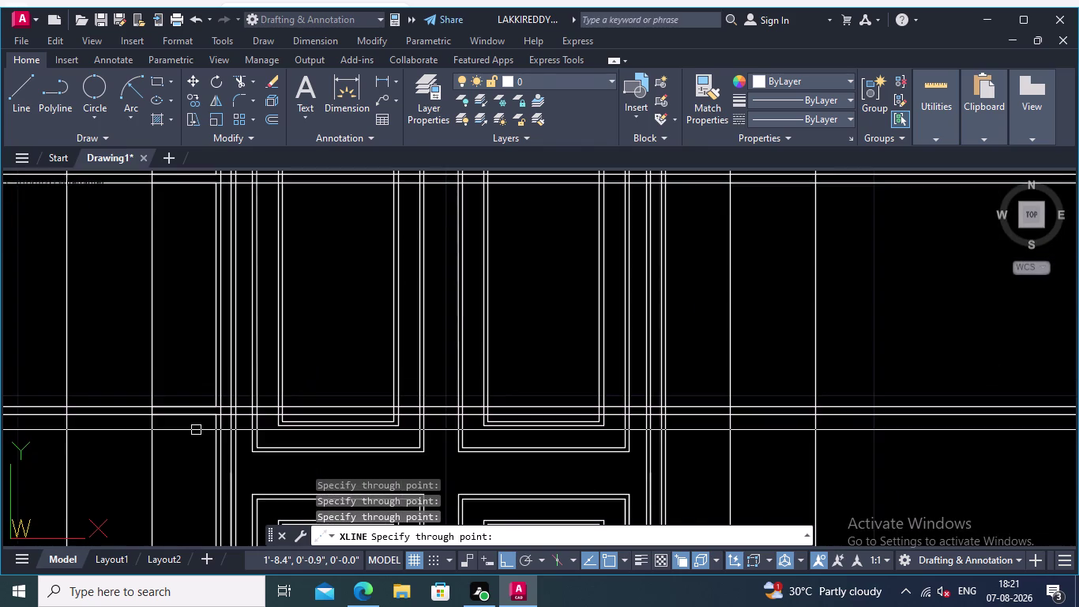
middle_drag(196, 428, 215, 266)
scroll(down, 3)
scroll(up, 3)
scroll(up, 3)
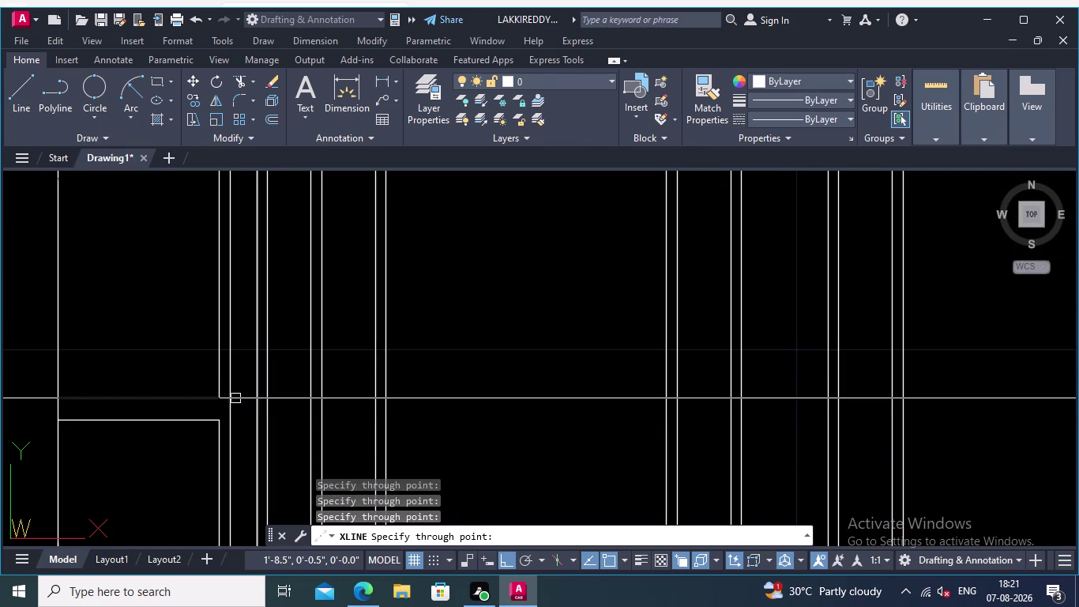
click(220, 400)
click(217, 417)
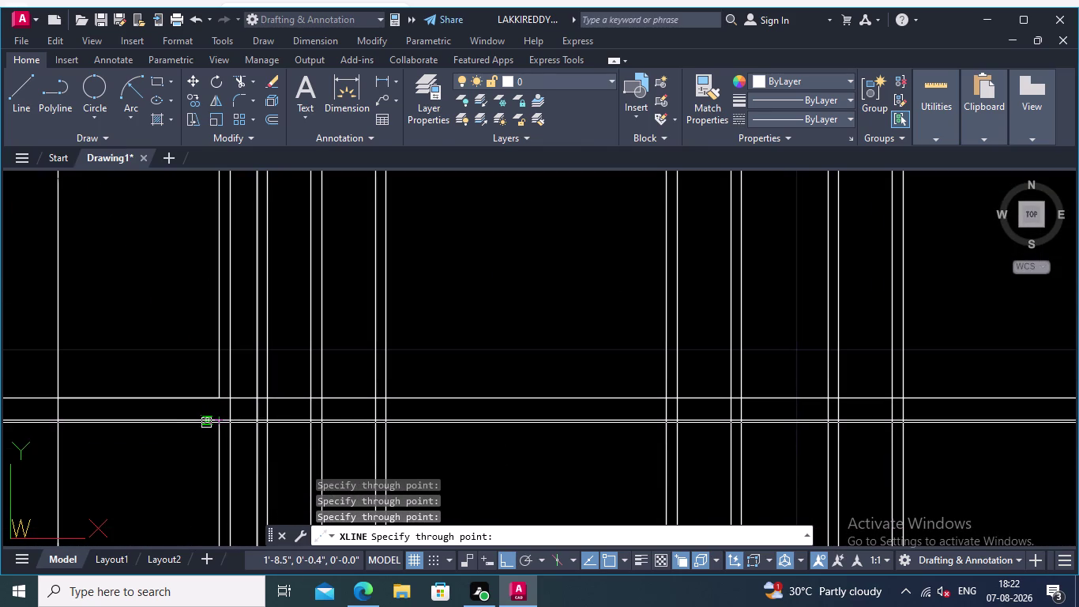
key(Return)
scroll(down, 3)
middle_drag(391, 383, 381, 383)
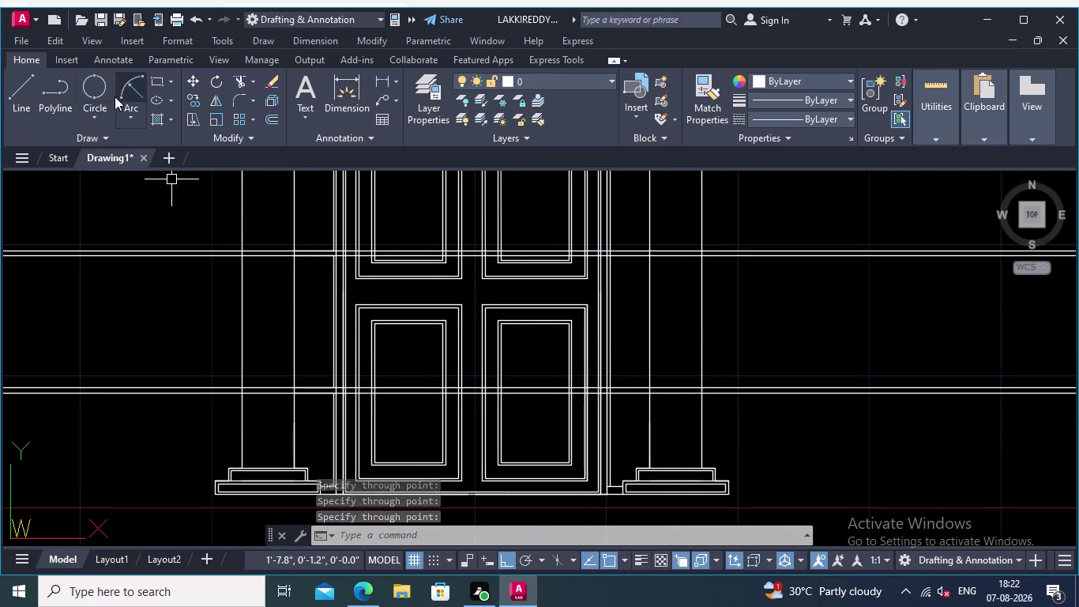
Fence-trim the construction line ends left of the column.
click(239, 76)
click(185, 241)
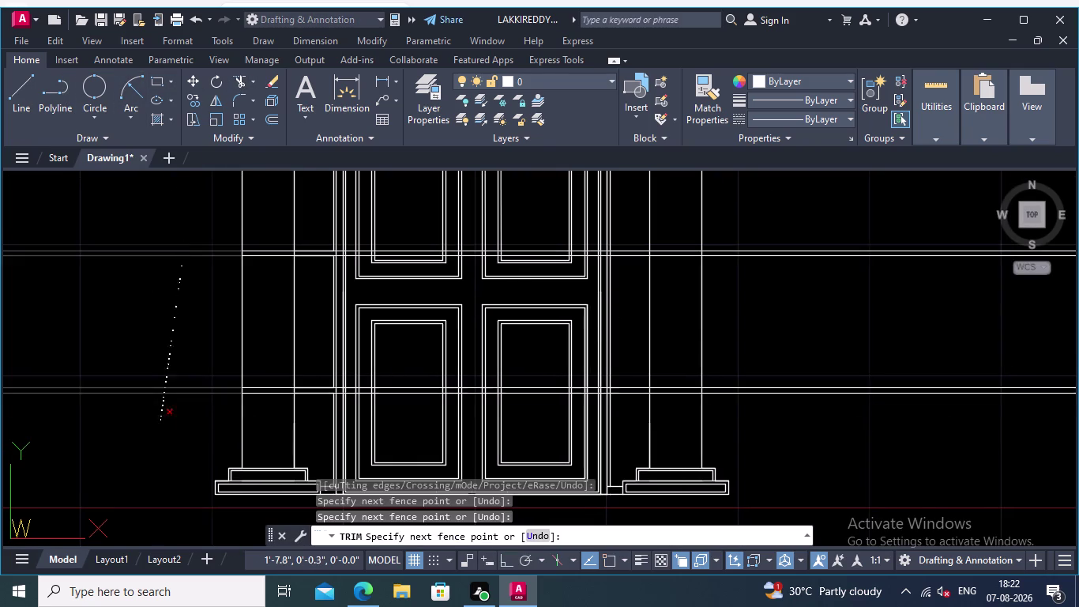
click(159, 448)
scroll(up, 3)
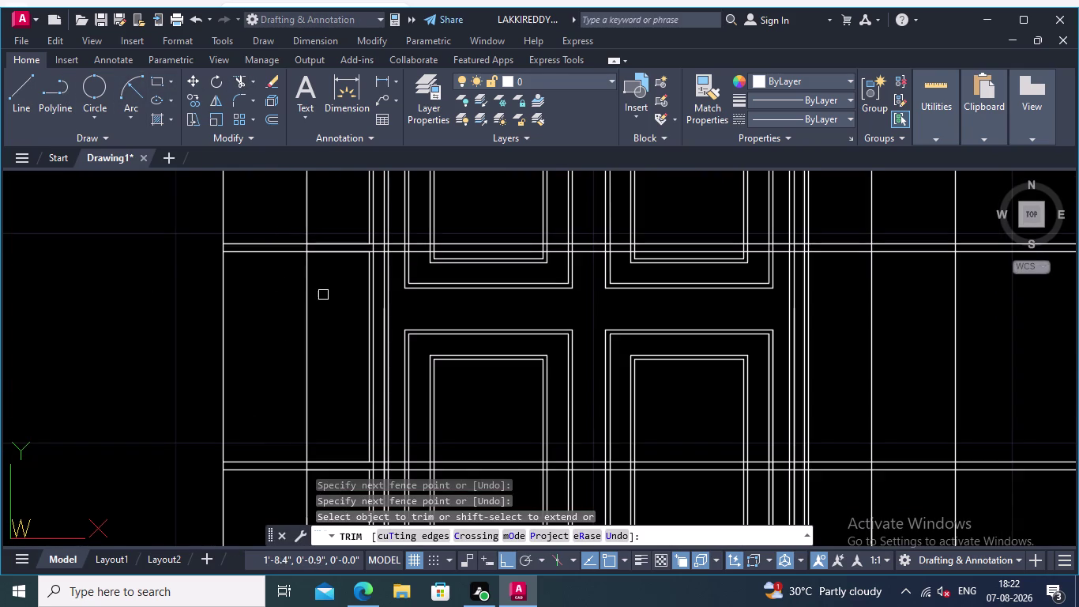
scroll(down, 3)
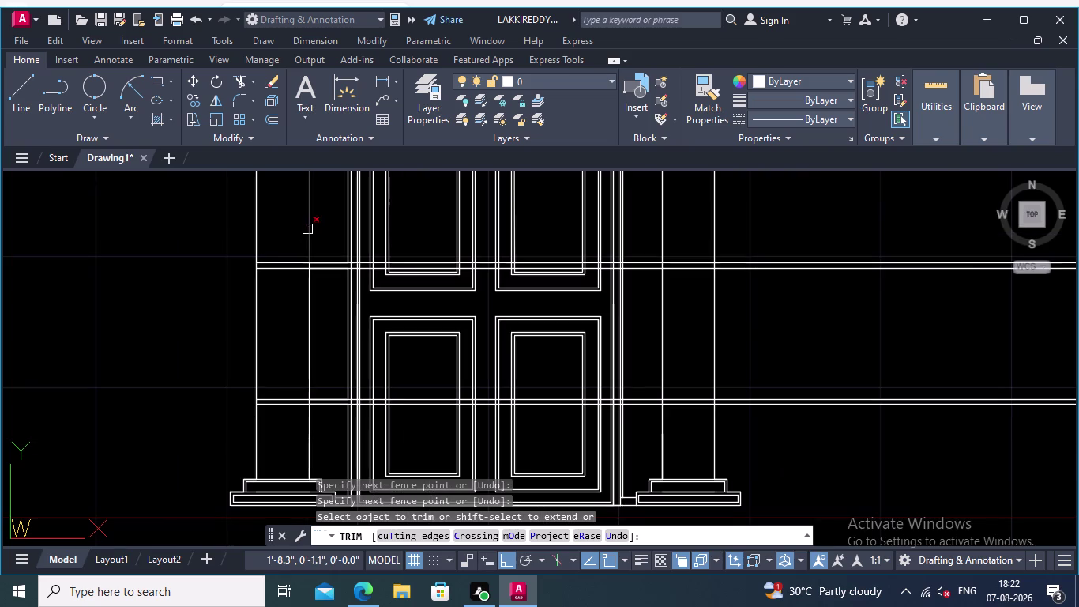
click(277, 233)
click(290, 438)
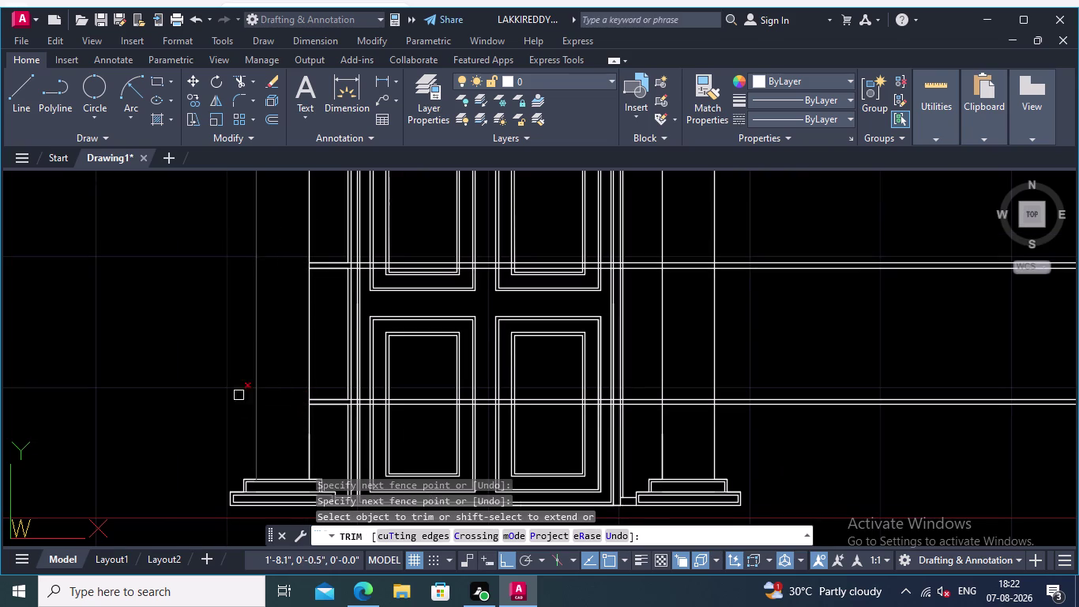
Trim the construction line pieces inside the column and along the band.
middle_drag(189, 352, 164, 352)
scroll(up, 3)
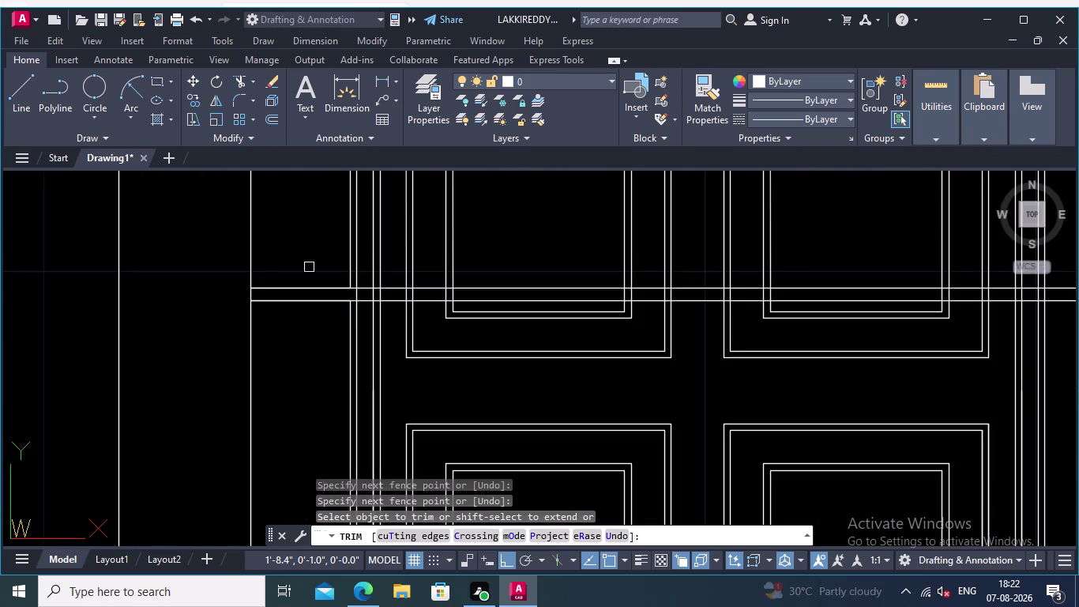
middle_drag(309, 266, 257, 236)
scroll(up, 3)
scroll(up, 3)
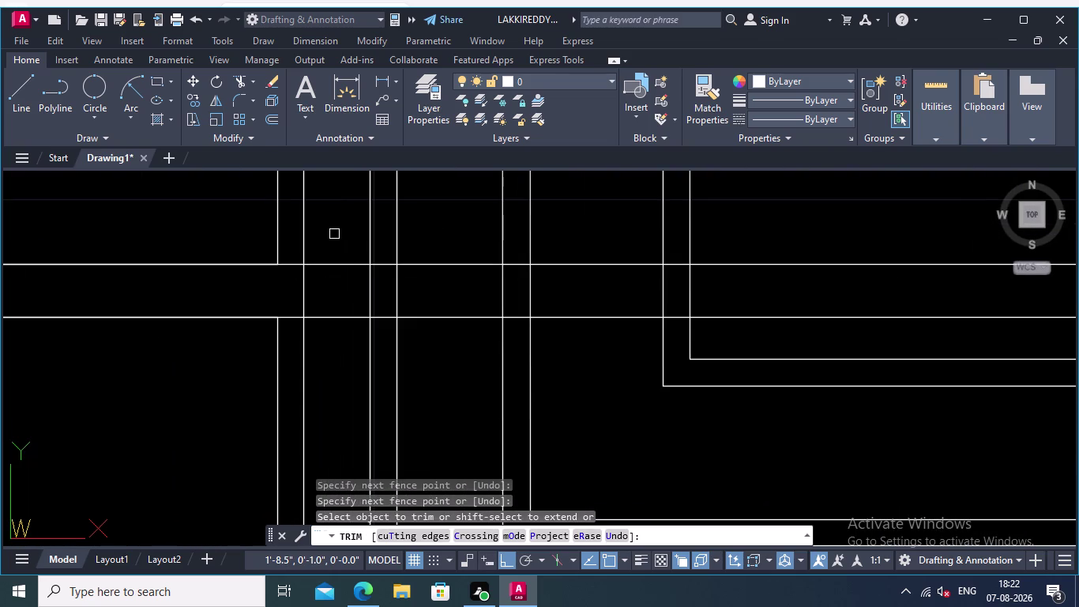
click(335, 233)
click(343, 360)
scroll(down, 3)
middle_drag(327, 354, 288, 179)
scroll(down, 3)
middle_drag(260, 427, 243, 326)
scroll(up, 3)
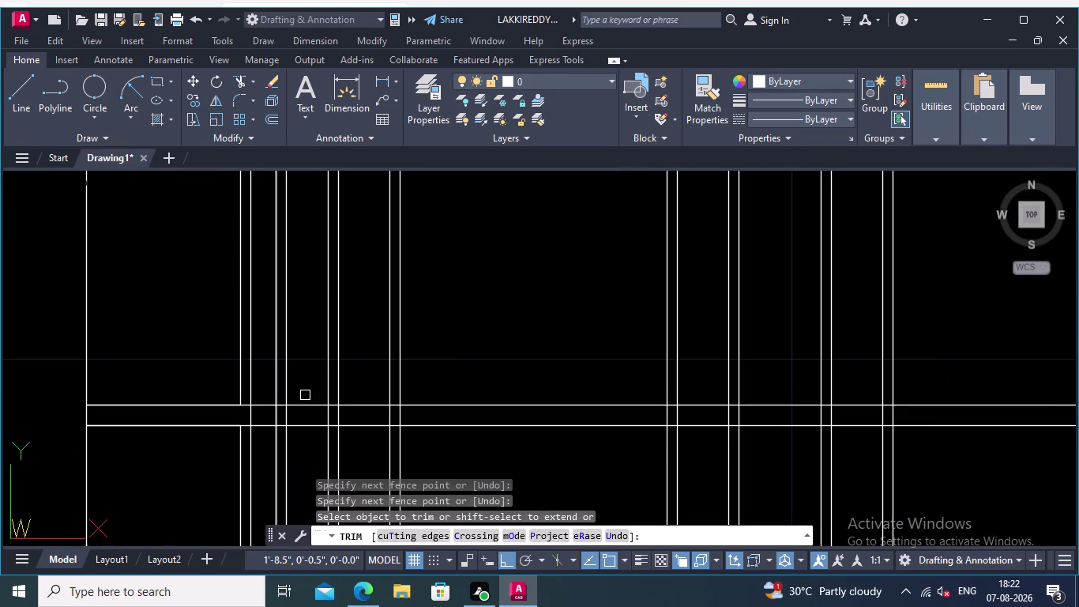
click(264, 388)
click(267, 440)
Trim line segments at the next column, including short pieces between the bands.
scroll(down, 3)
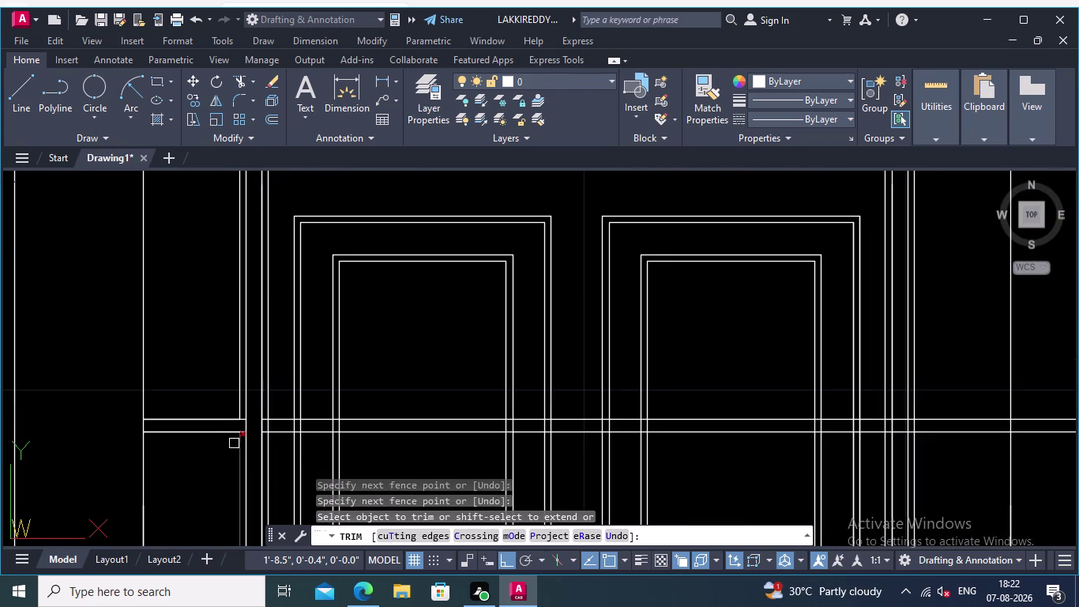
scroll(down, 3)
middle_drag(183, 335, 210, 495)
scroll(up, 3)
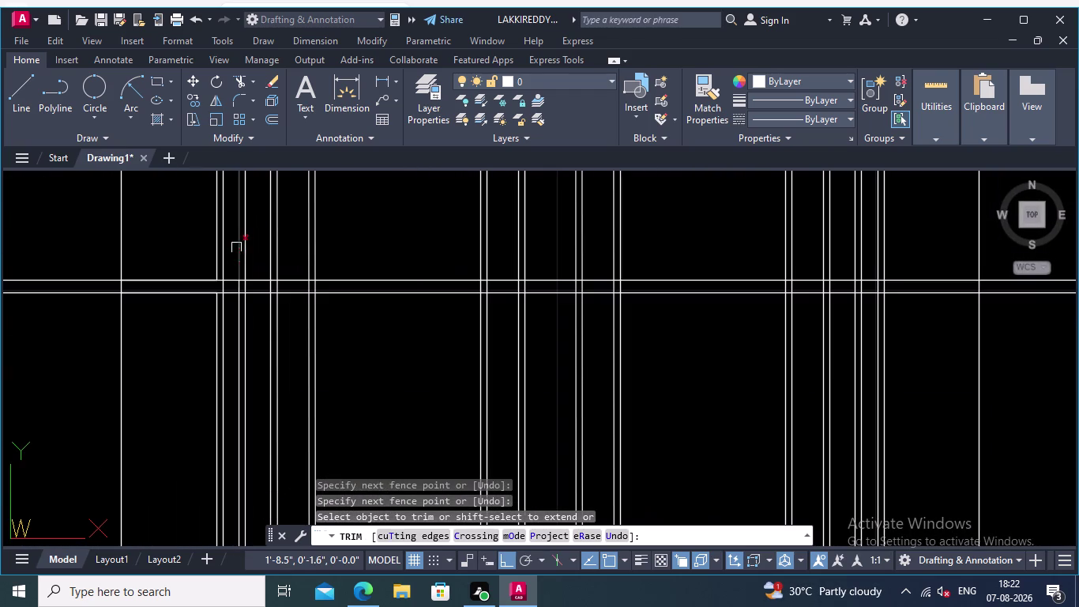
scroll(up, 3)
click(240, 256)
click(244, 349)
scroll(up, 3)
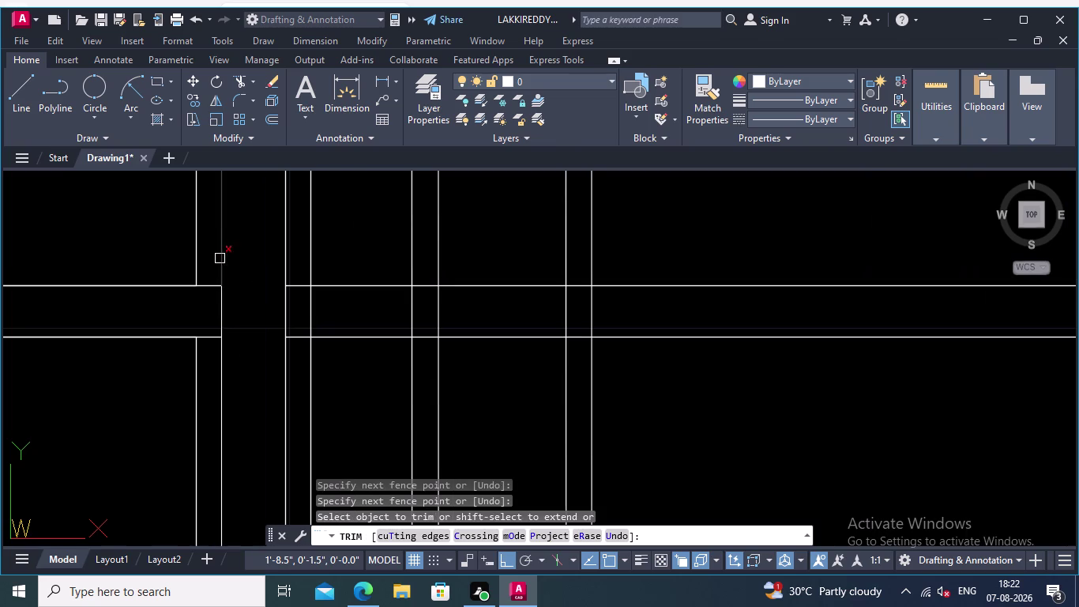
click(212, 291)
click(208, 359)
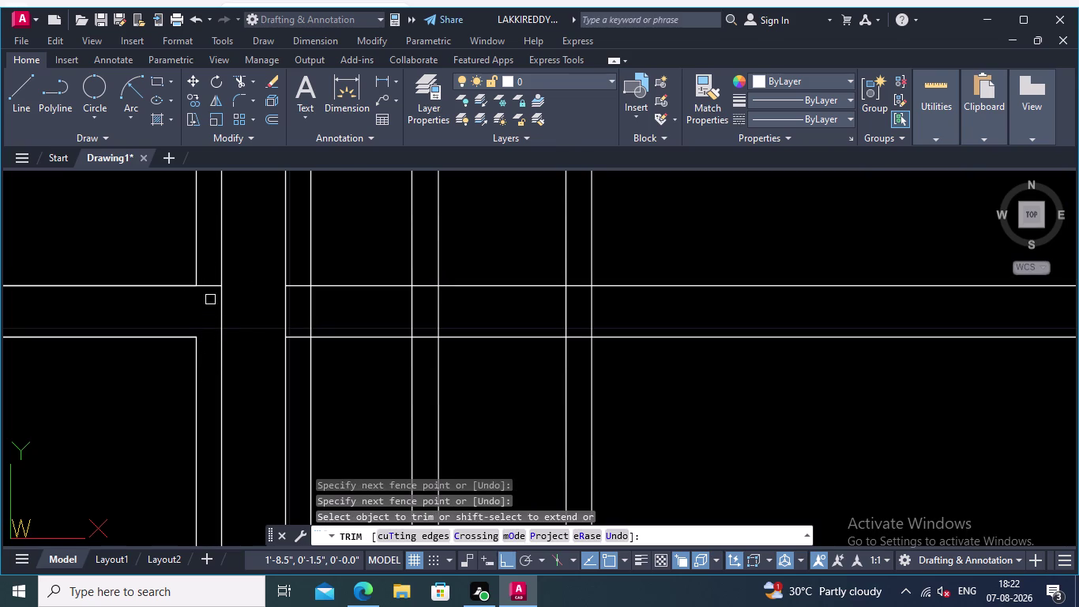
click(212, 298)
click(206, 269)
Trim pieces at the column edge intersection and begin a fence near the capitals.
scroll(down, 3)
middle_drag(133, 396, 190, 354)
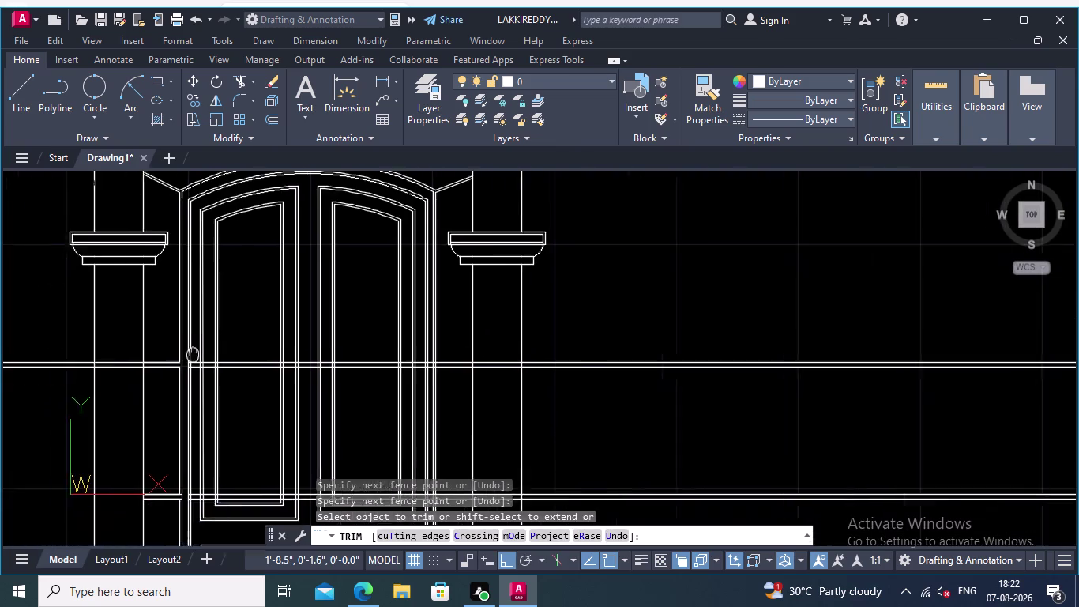
middle_drag(190, 354, 285, 302)
middle_drag(277, 331, 303, 278)
scroll(up, 3)
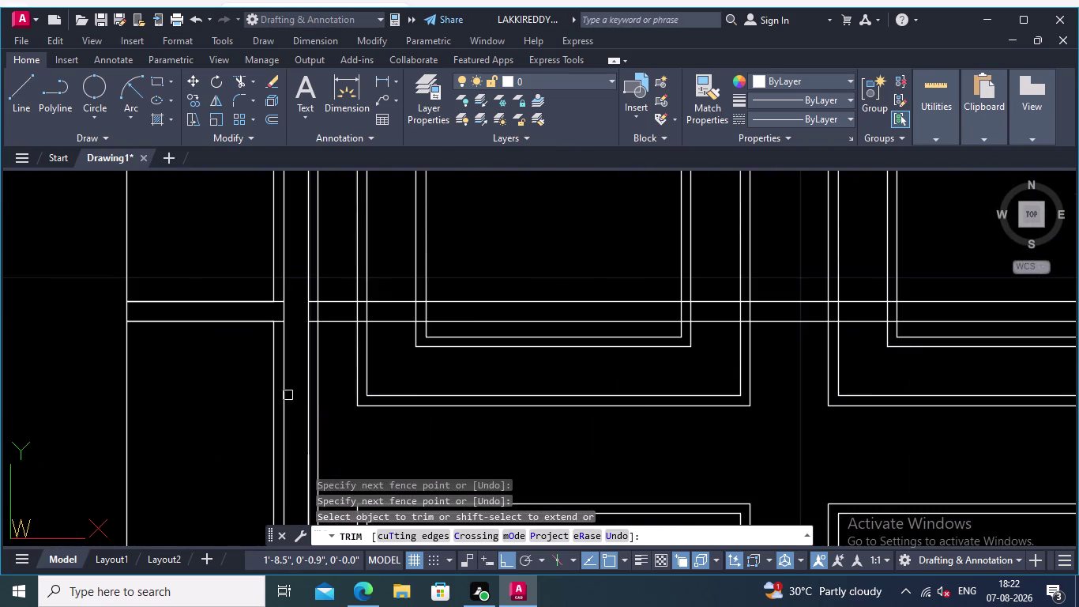
scroll(up, 3)
middle_drag(306, 298, 328, 483)
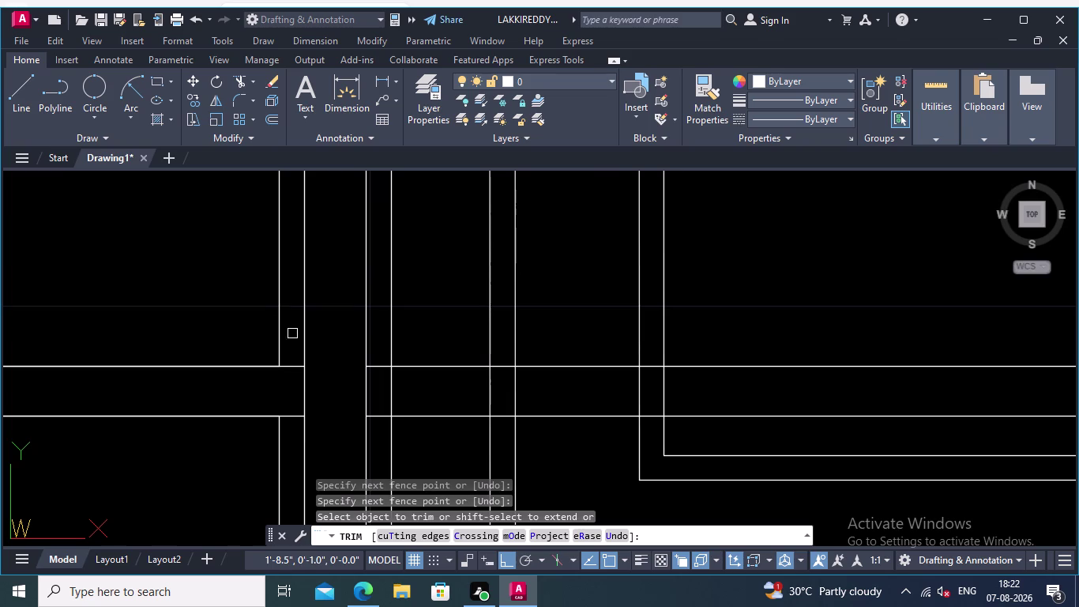
click(292, 333)
click(294, 442)
scroll(down, 3)
middle_drag(154, 470, 182, 461)
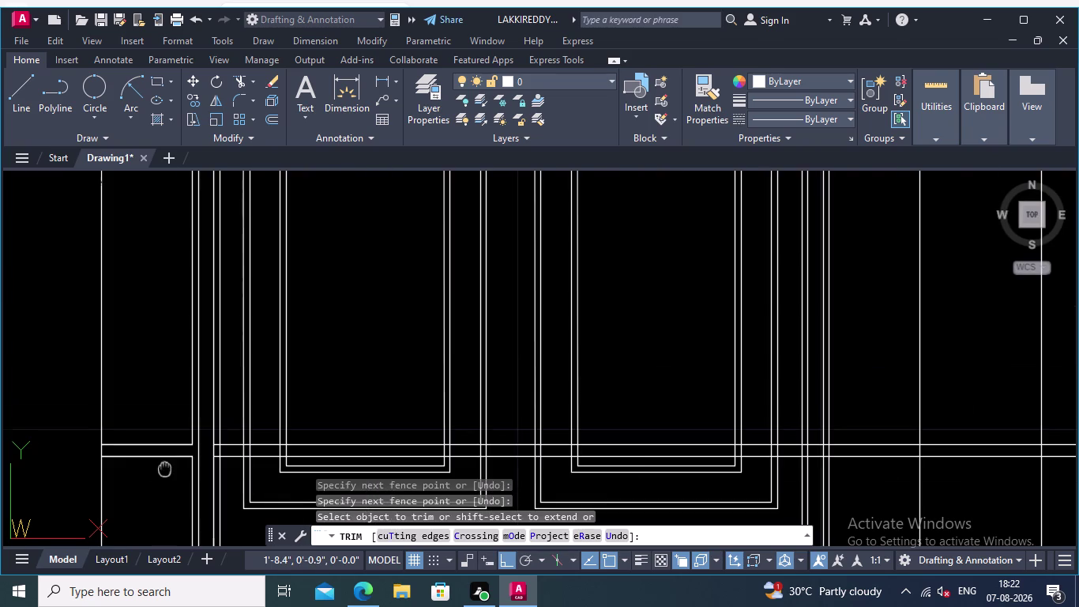
middle_drag(182, 460, 285, 410)
scroll(down, 3)
middle_drag(271, 331, 282, 429)
click(175, 282)
click(160, 401)
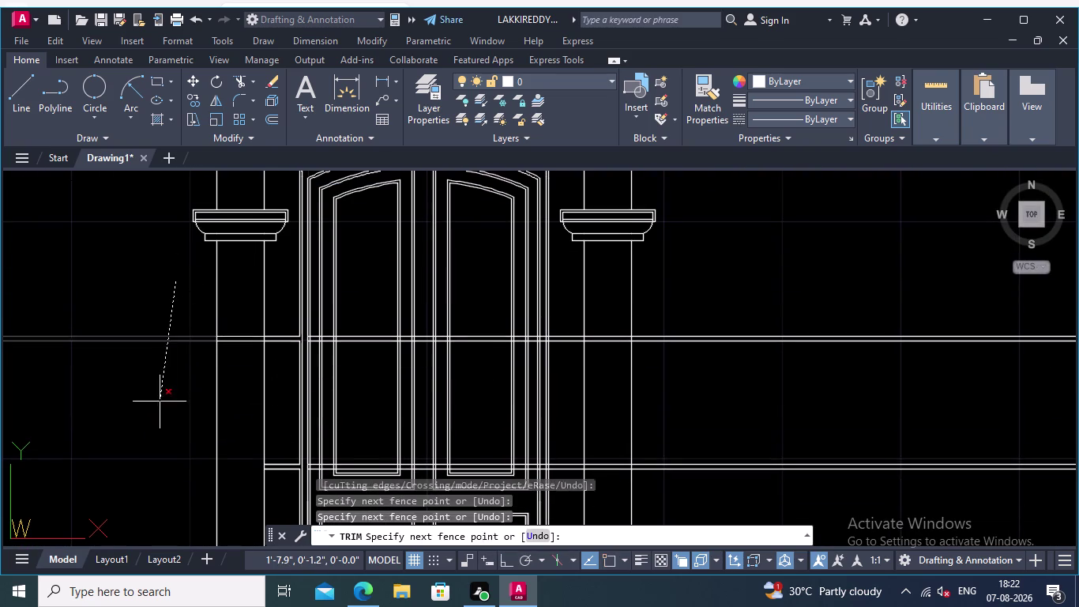
Trim the band line ends left of the column and the overlapping pieces beside it.
click(248, 313)
click(247, 401)
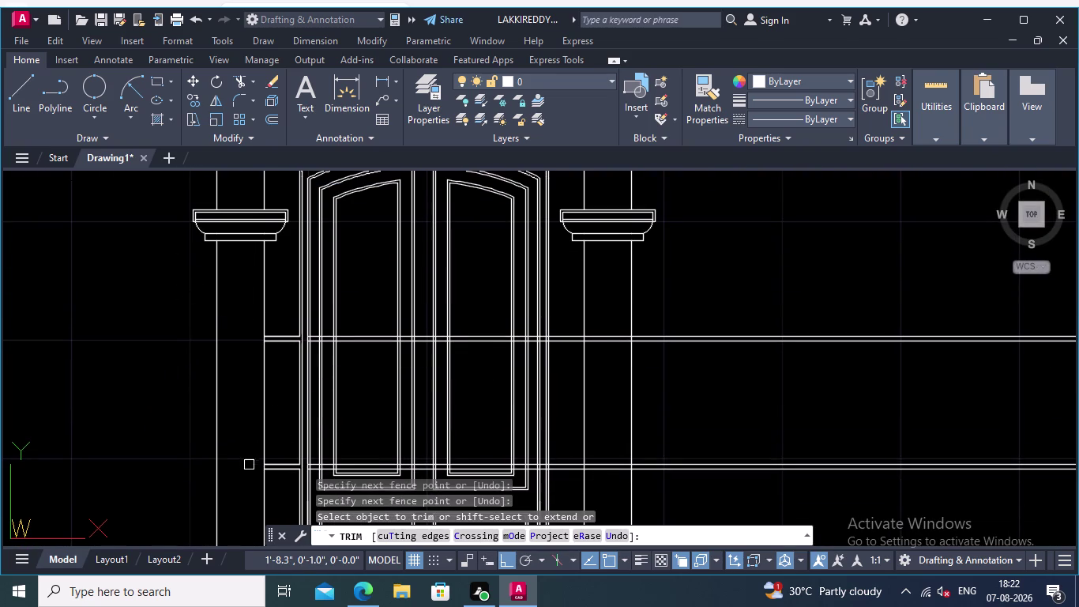
middle_drag(247, 466, 238, 369)
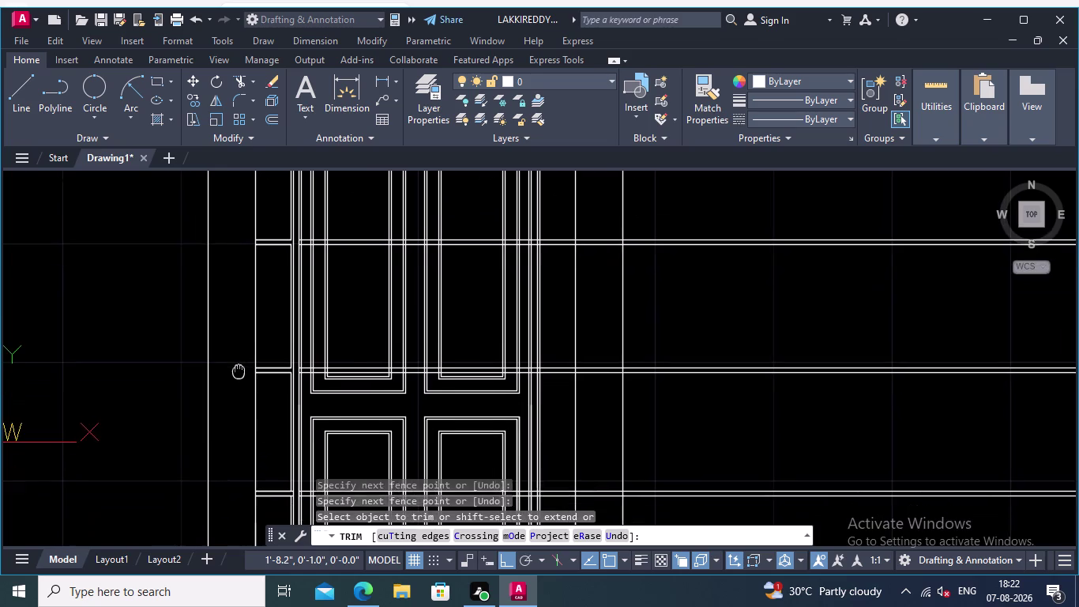
middle_drag(239, 369, 239, 368)
scroll(down, 3)
middle_drag(244, 431, 238, 382)
scroll(up, 3)
scroll(up, 3)
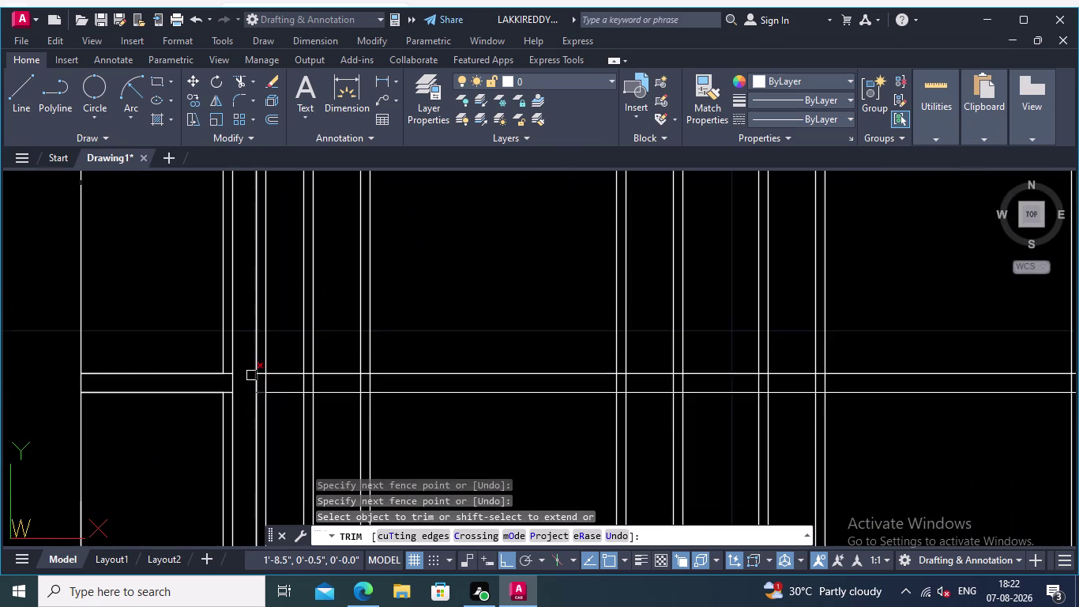
scroll(up, 3)
scroll(up, 3)
click(217, 366)
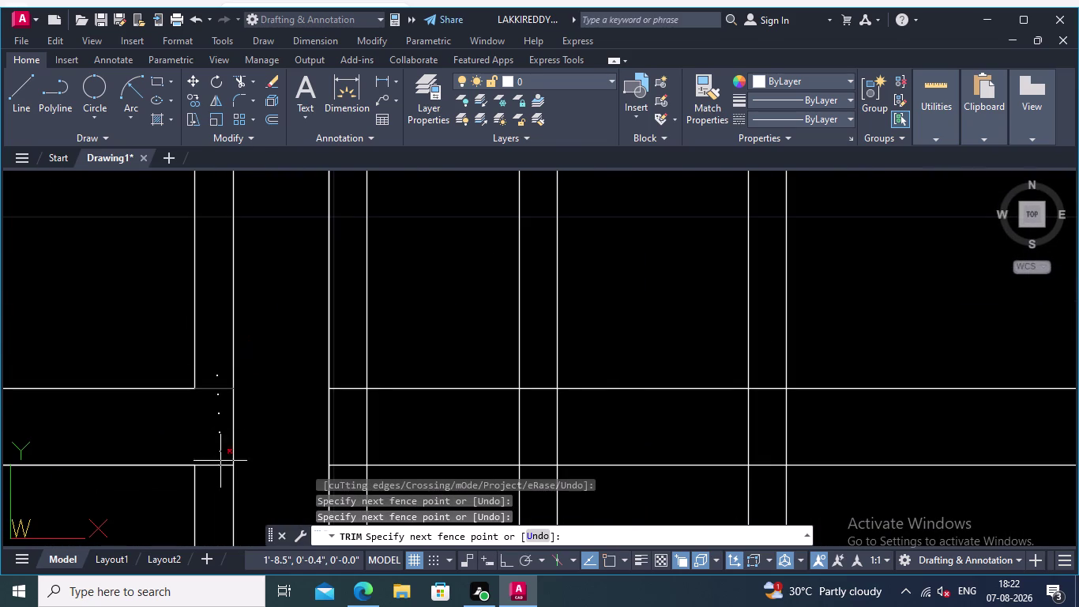
click(216, 486)
Trim the band lines running through the door panels and between the door leaves.
scroll(down, 3)
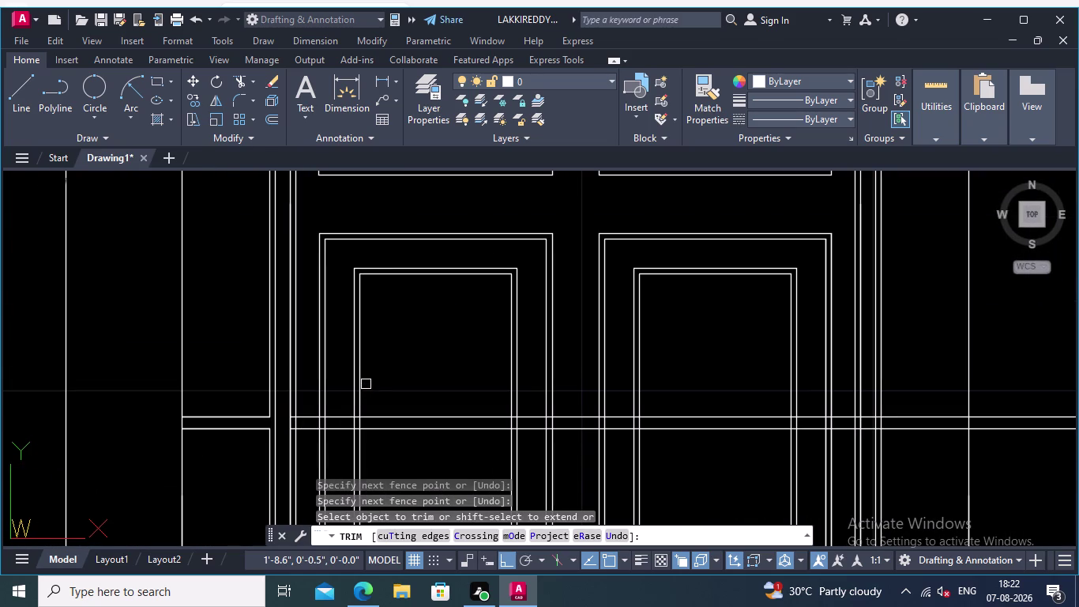
scroll(down, 3)
click(433, 352)
click(436, 415)
scroll(up, 3)
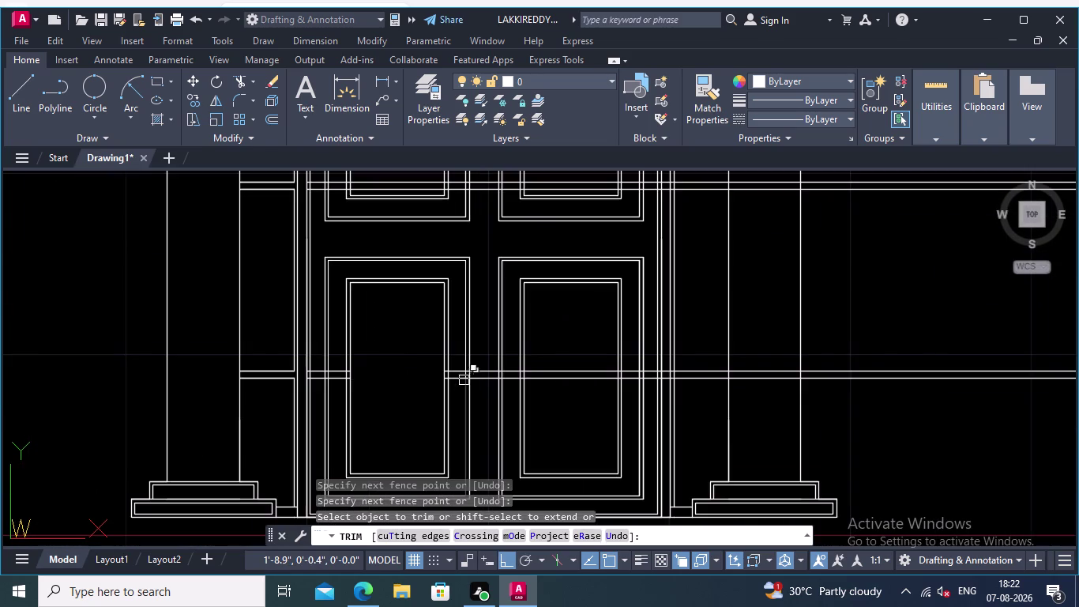
scroll(up, 3)
click(441, 375)
click(444, 445)
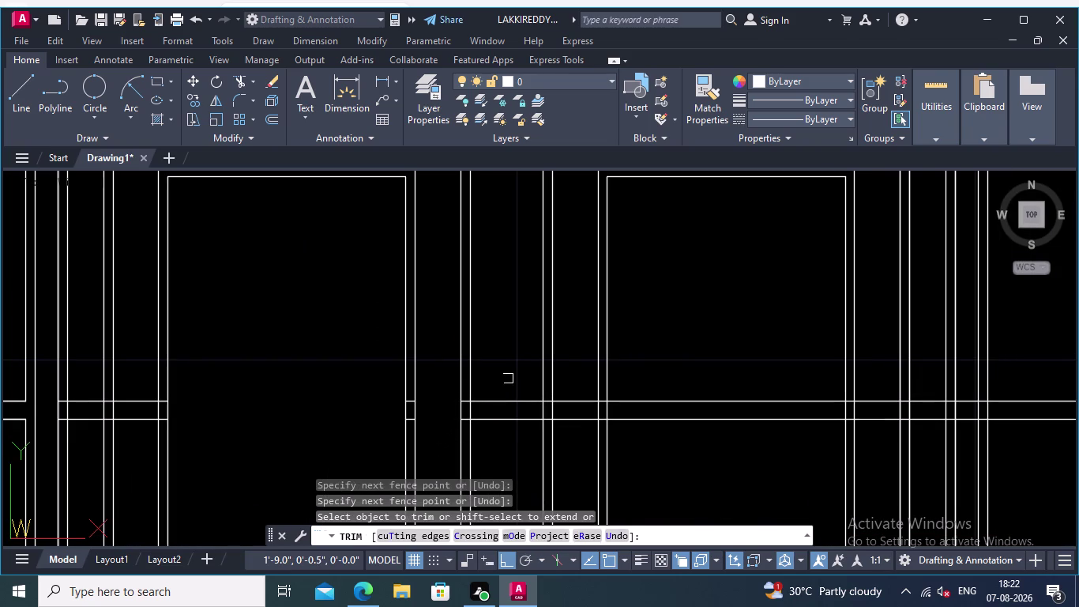
click(507, 373)
click(499, 463)
Trim the leftover short band segments at the panel edges and inside the lower panel.
scroll(down, 3)
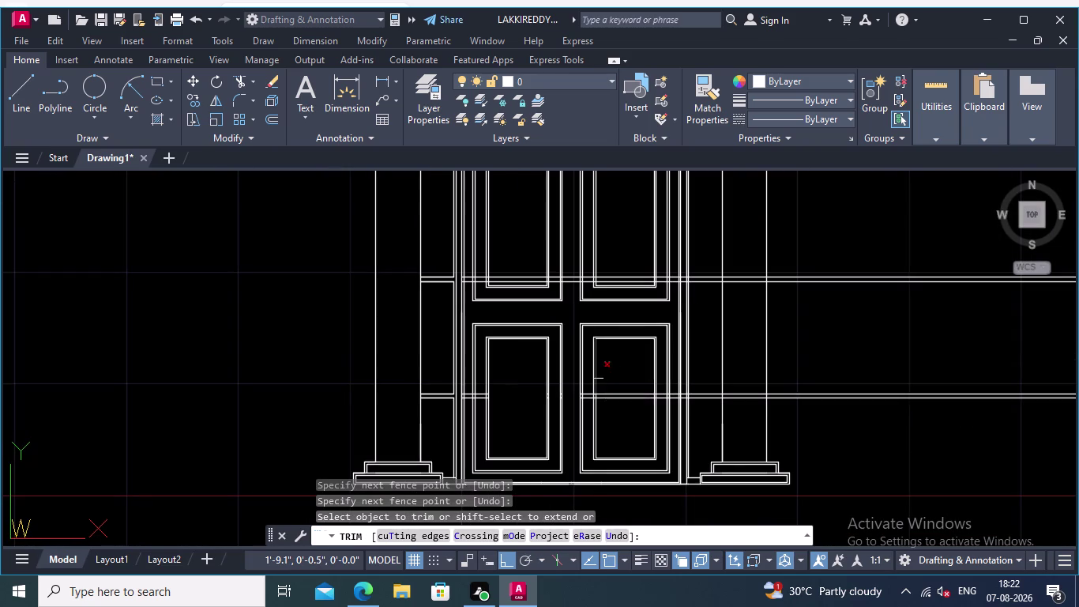
click(626, 389)
click(628, 447)
click(616, 382)
scroll(up, 3)
click(572, 388)
click(576, 470)
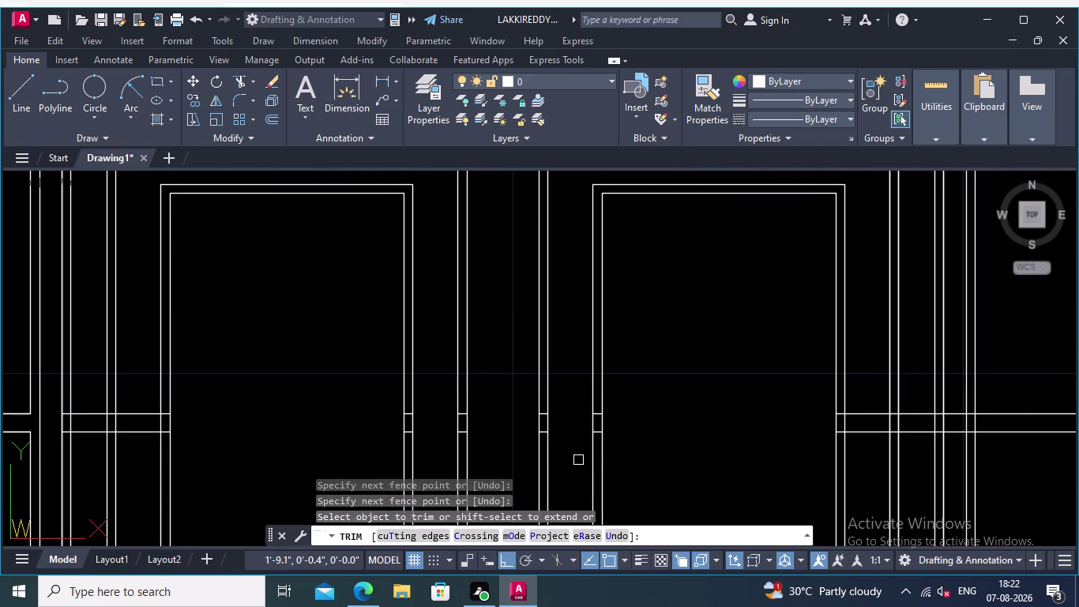
scroll(down, 3)
middle_drag(583, 428, 518, 428)
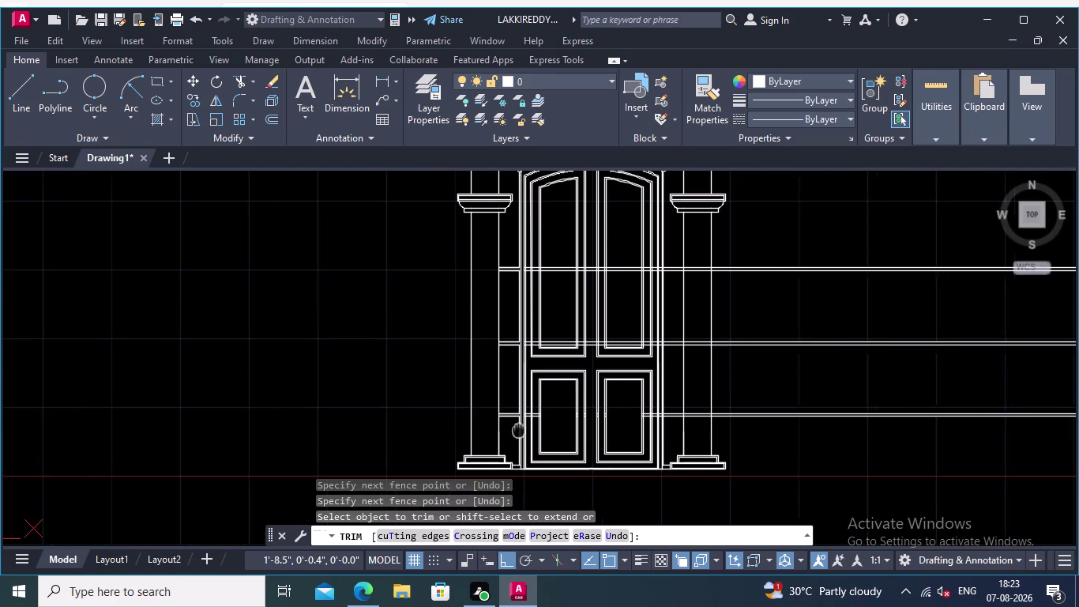
Trim the band line pieces crossing the door panels and between the leaves.
middle_drag(518, 428, 507, 429)
scroll(up, 3)
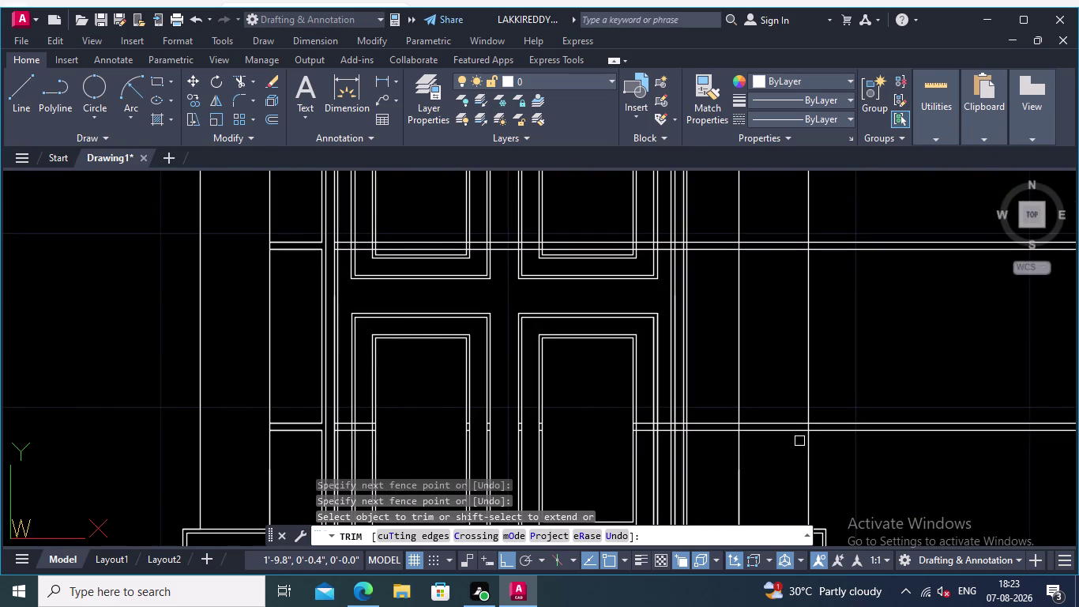
middle_drag(949, 462, 822, 464)
middle_drag(828, 473, 763, 421)
scroll(down, 3)
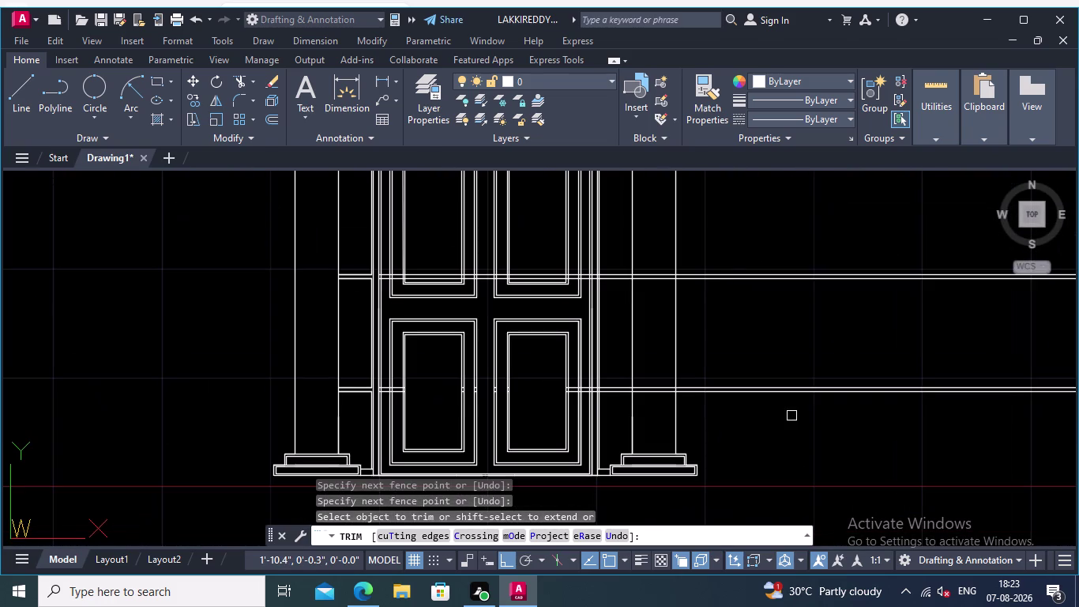
click(716, 238)
click(763, 484)
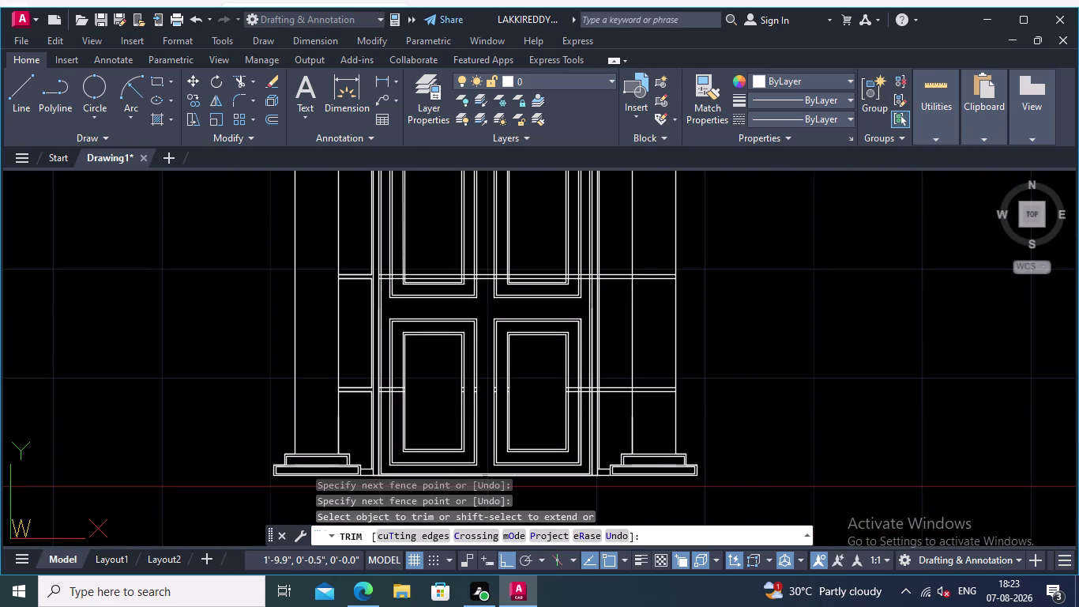
click(651, 256)
click(657, 404)
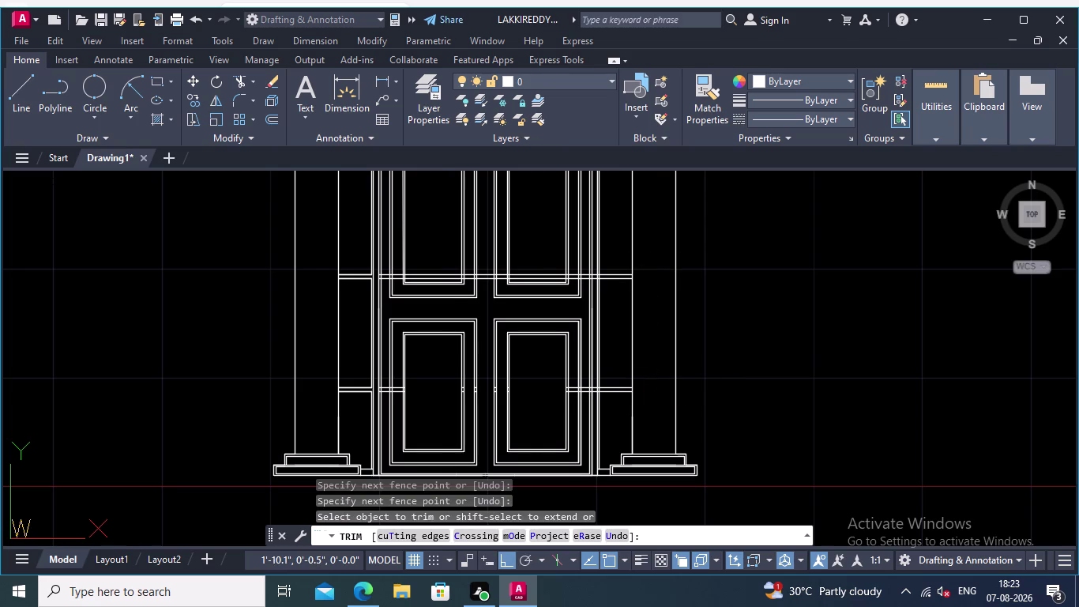
Trim the band and short leftover pieces inside the frame and at the panel corner.
middle_drag(741, 366, 766, 368)
scroll(up, 3)
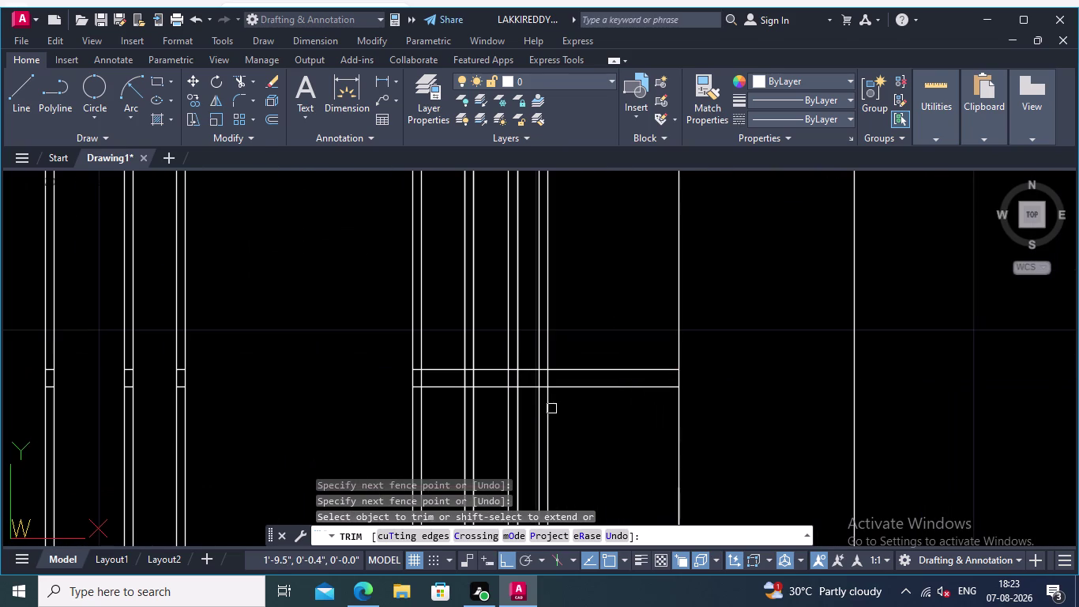
scroll(up, 3)
click(529, 356)
click(539, 446)
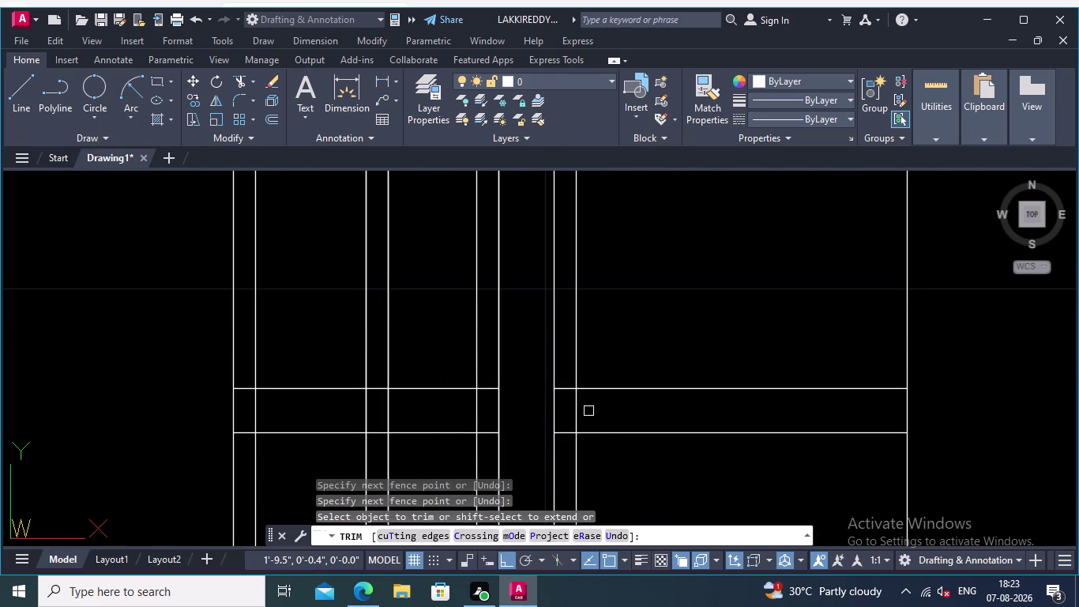
click(587, 411)
click(564, 384)
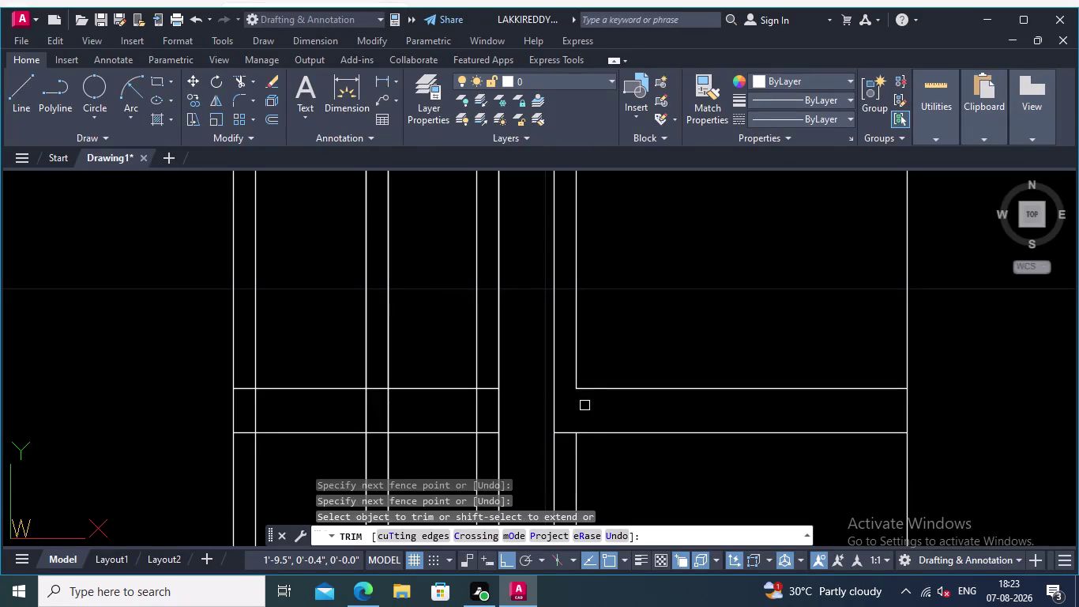
click(574, 414)
click(569, 441)
Trim the overlapping line pieces and line ends past the upper door panel corner.
scroll(down, 3)
middle_drag(625, 467, 625, 460)
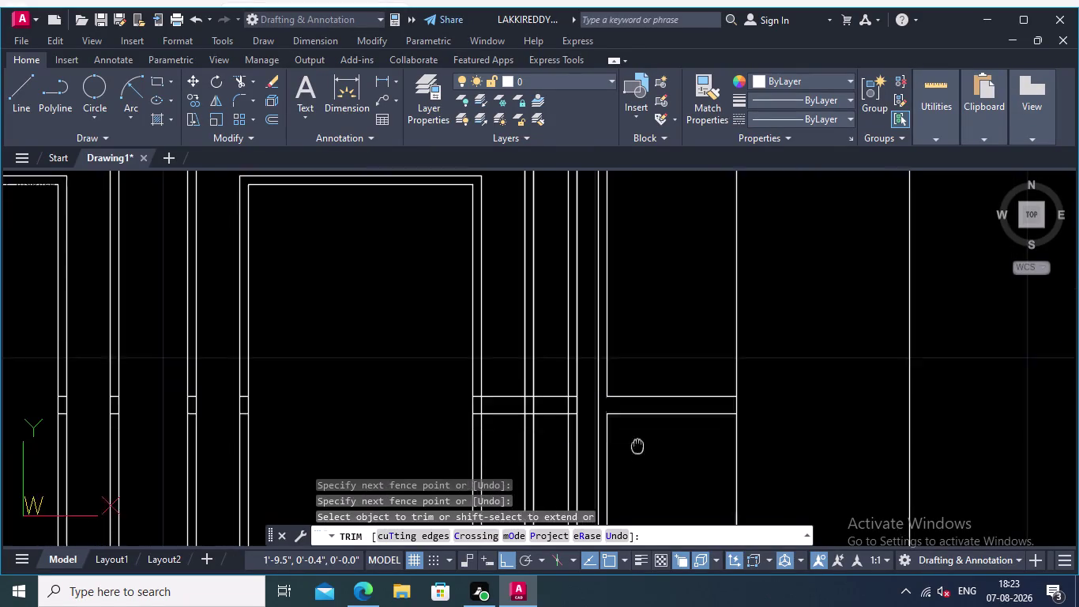
middle_drag(625, 460, 654, 431)
scroll(down, 3)
middle_drag(651, 387, 680, 478)
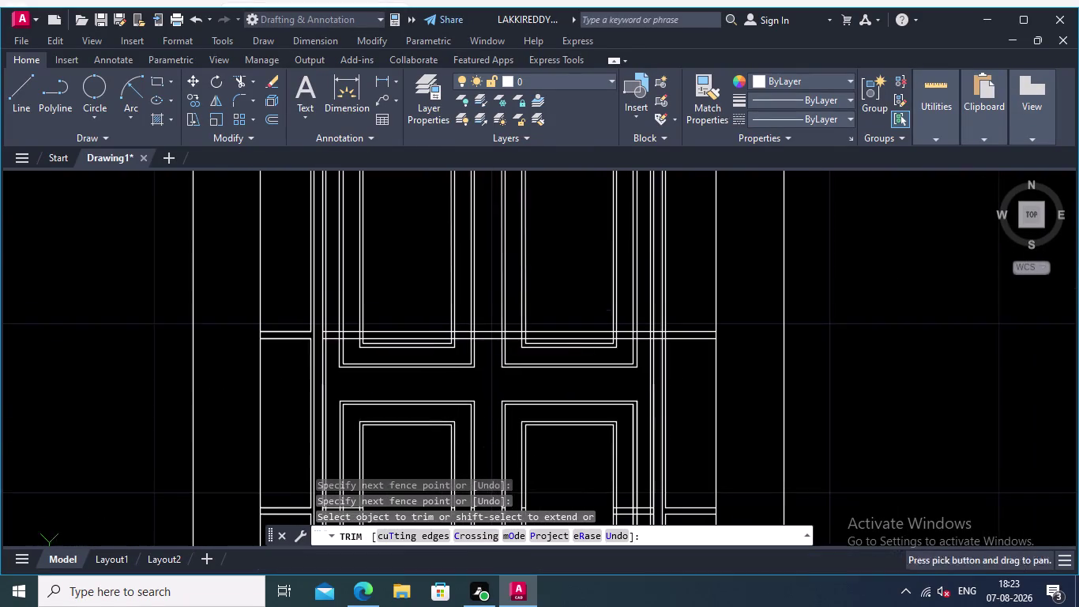
scroll(up, 3)
scroll(up, 3)
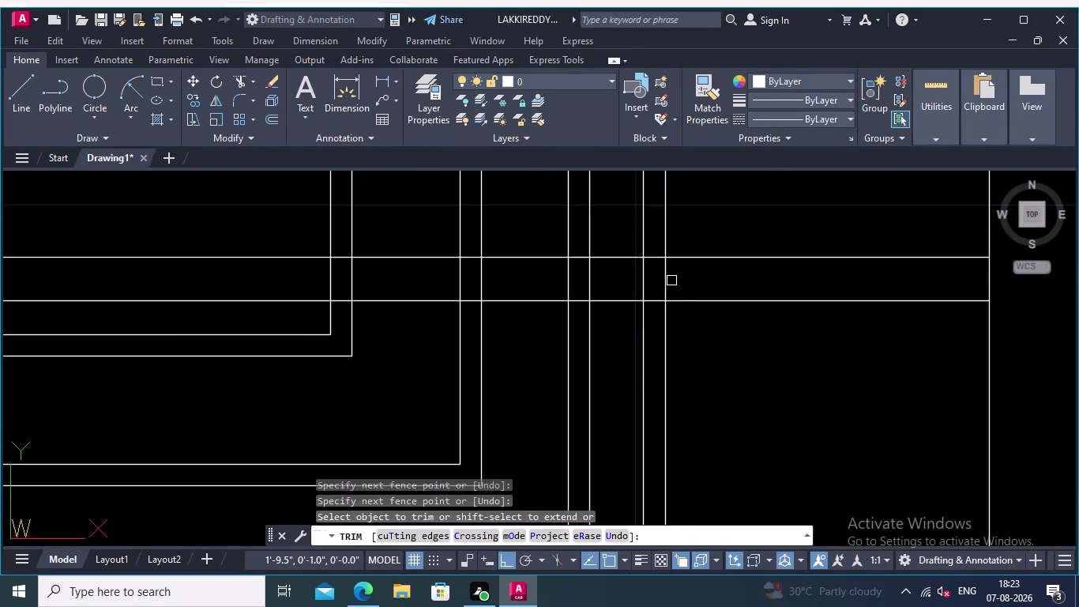
click(665, 285)
click(653, 253)
click(655, 301)
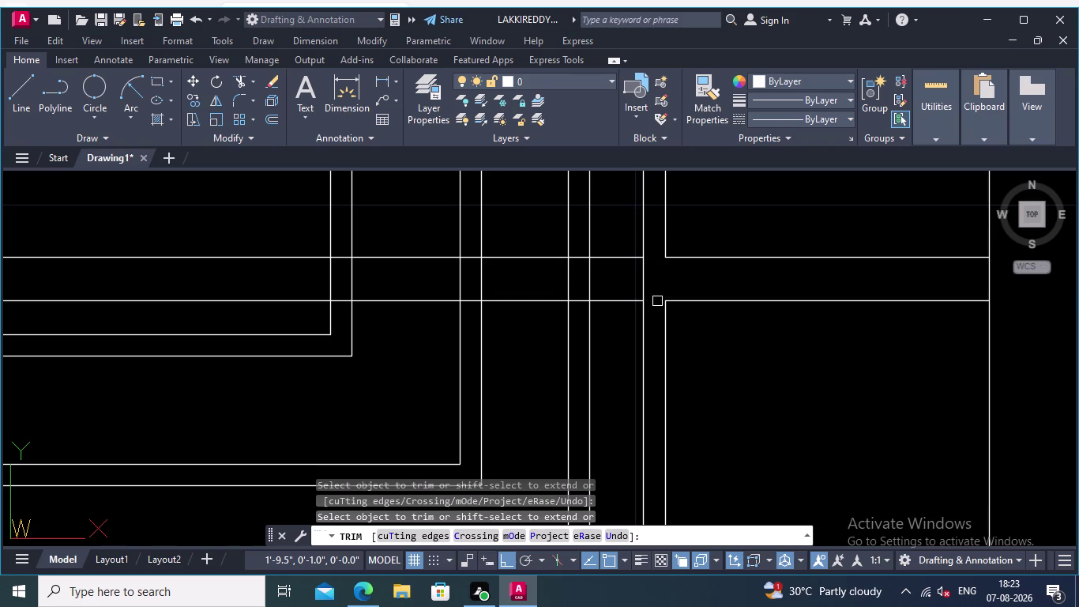
Trim the band segments at the column edge near the capitals and end the trim.
scroll(down, 3)
middle_drag(722, 298, 745, 484)
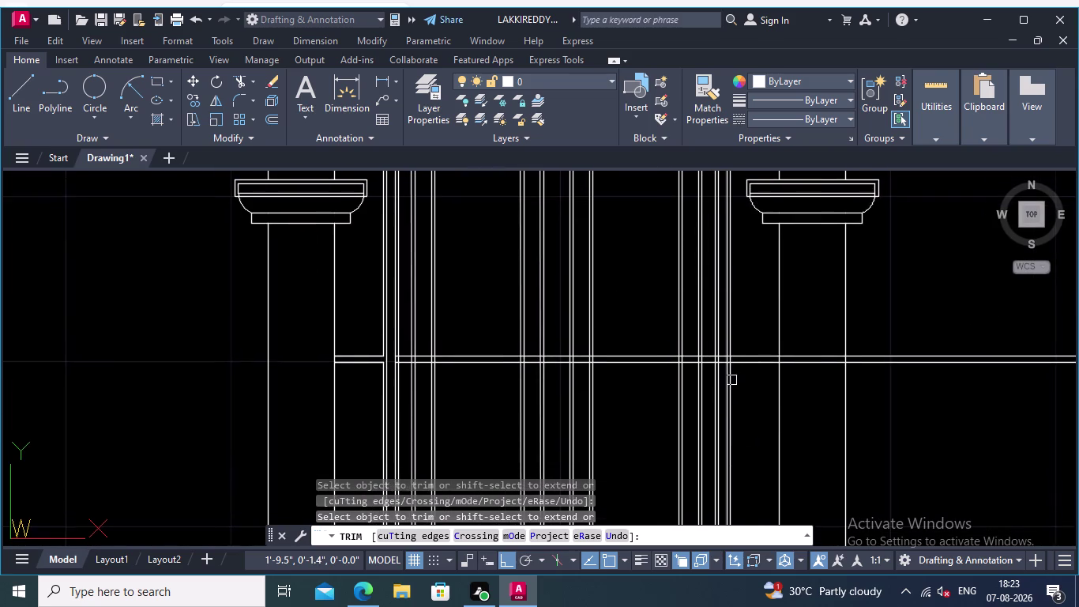
scroll(up, 3)
scroll(up, 3)
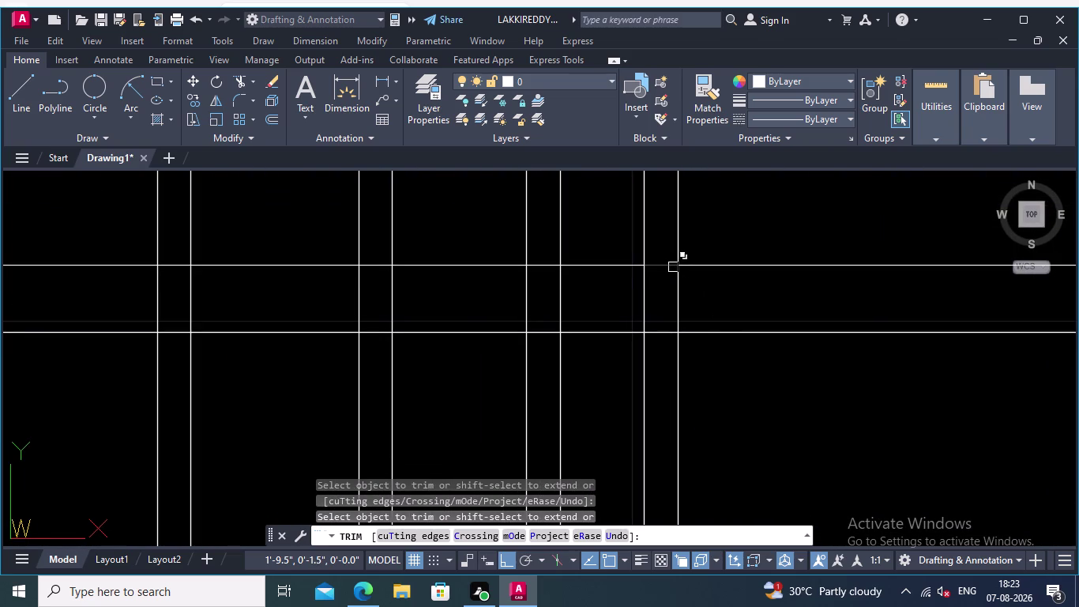
click(666, 266)
click(678, 306)
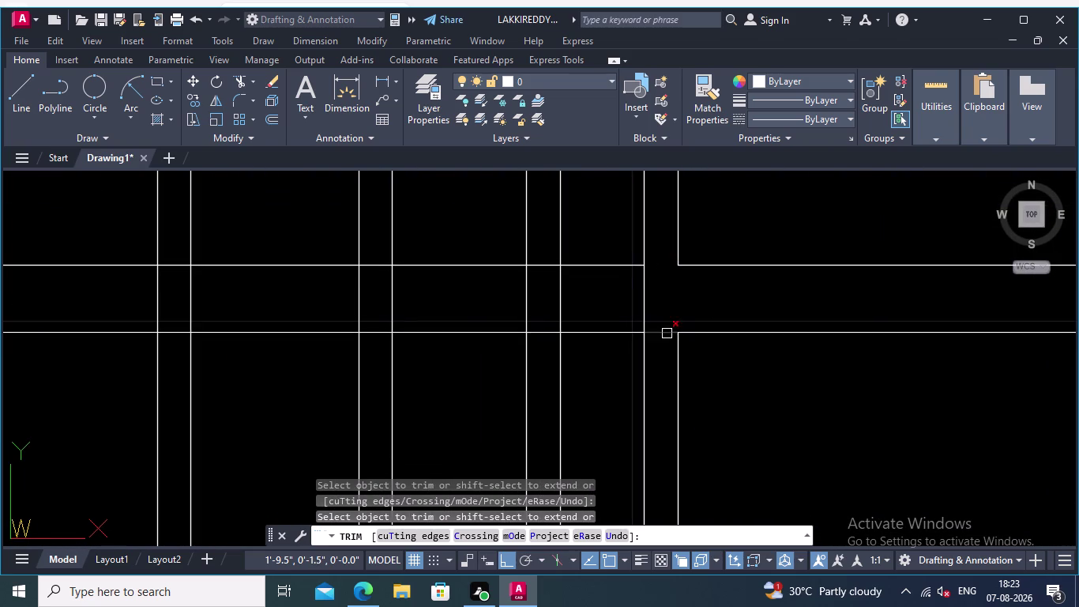
click(666, 335)
scroll(down, 3)
key(Return)
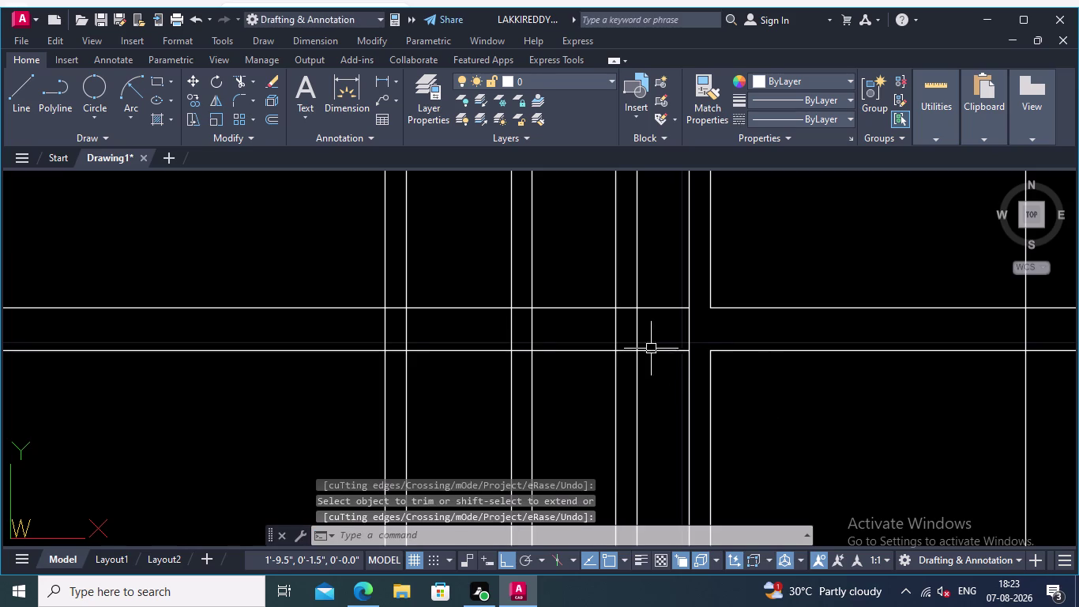
click(654, 309)
click(666, 351)
scroll(down, 3)
middle_drag(752, 412, 752, 293)
scroll(down, 3)
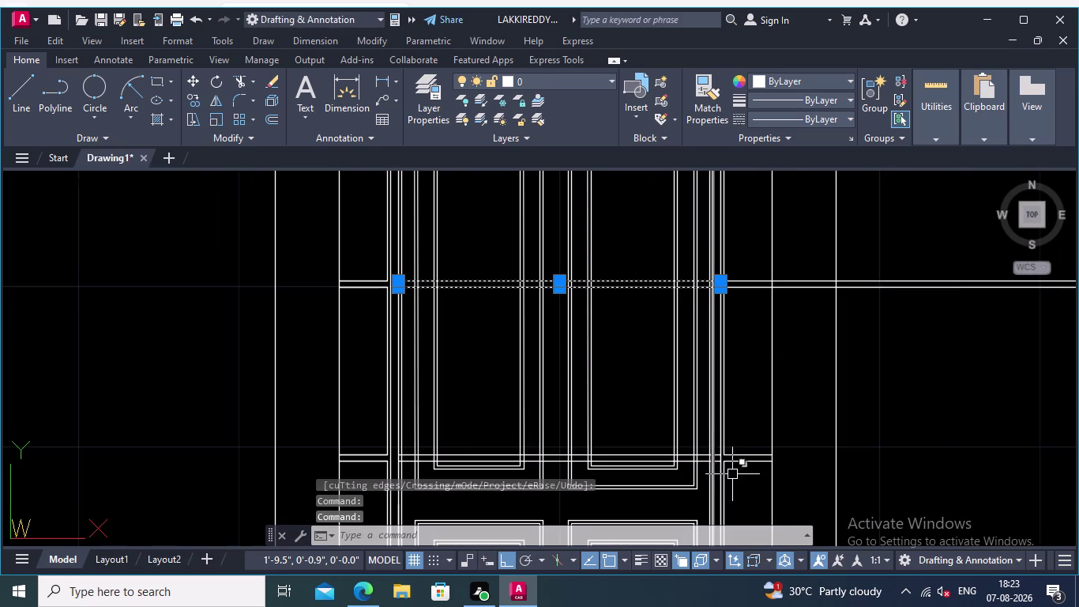
Delete two duplicate horizontal band lines near the upper door band.
middle_drag(730, 480, 716, 402)
scroll(up, 3)
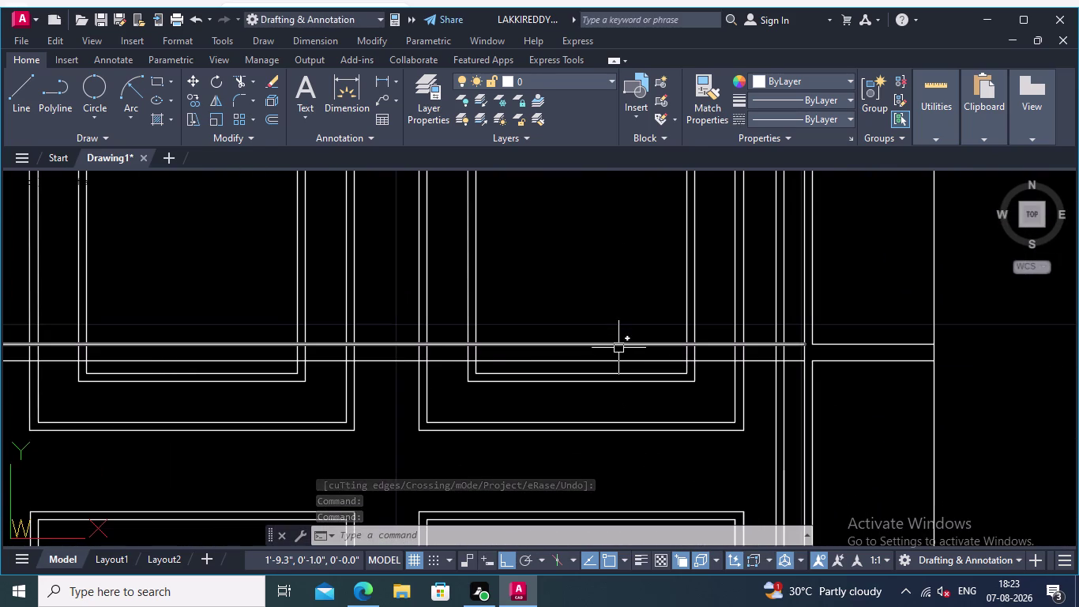
click(619, 348)
scroll(down, 3)
middle_drag(509, 414, 603, 413)
scroll(up, 3)
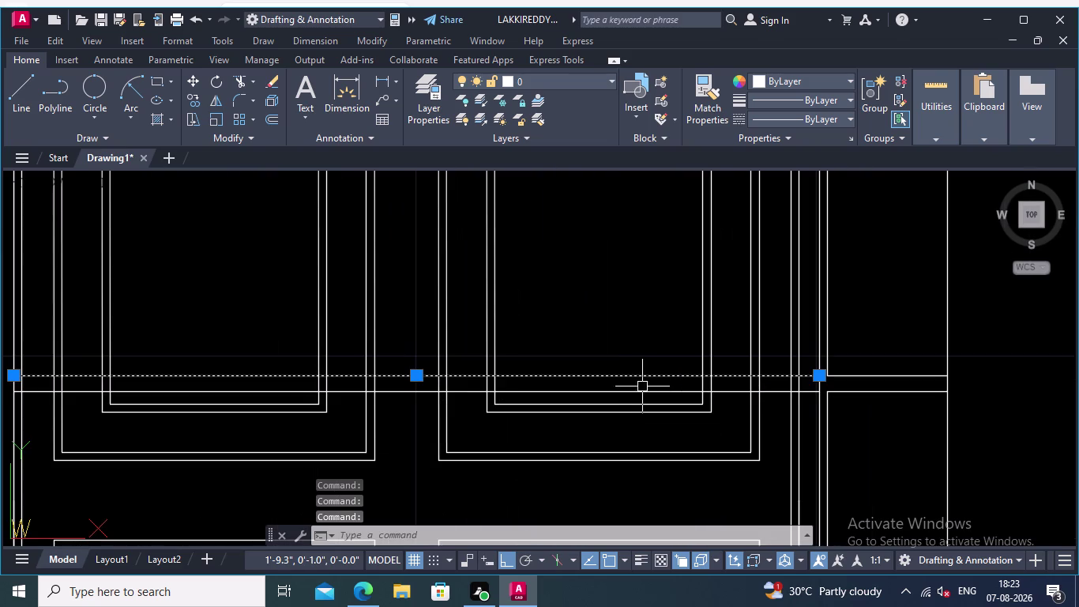
click(639, 391)
scroll(down, 3)
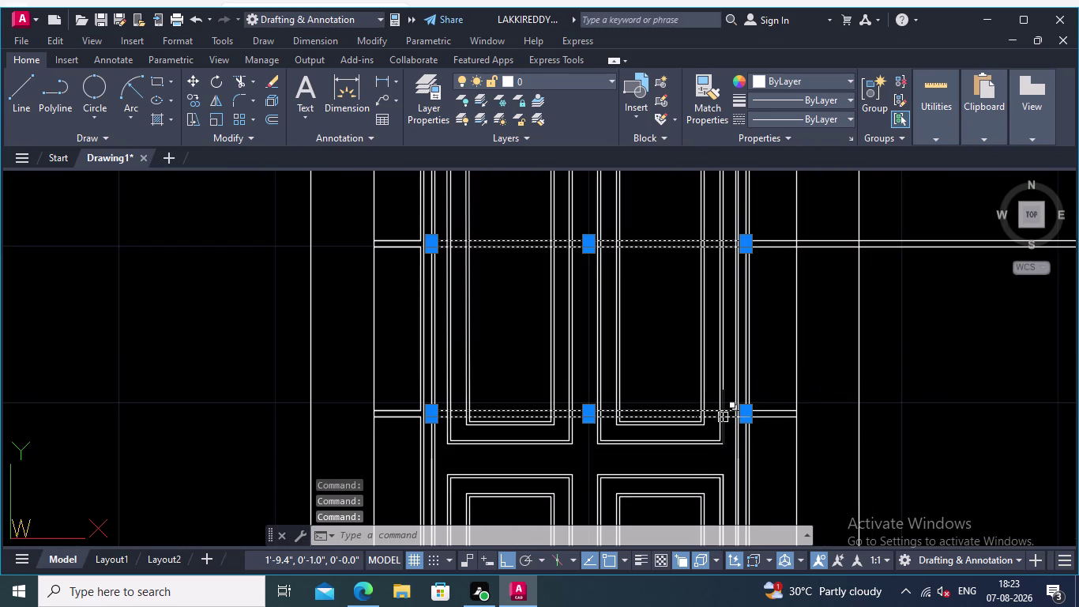
key(Delete)
Select the short horizontal lines between the panels and inside the left columns.
middle_drag(771, 460, 762, 317)
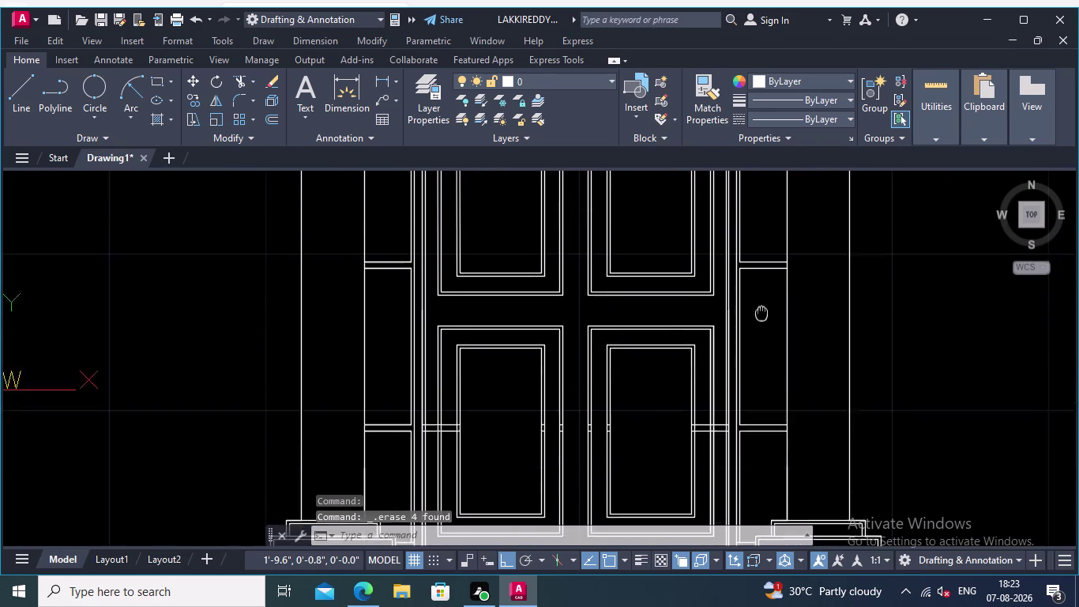
middle_drag(762, 316, 763, 294)
scroll(up, 3)
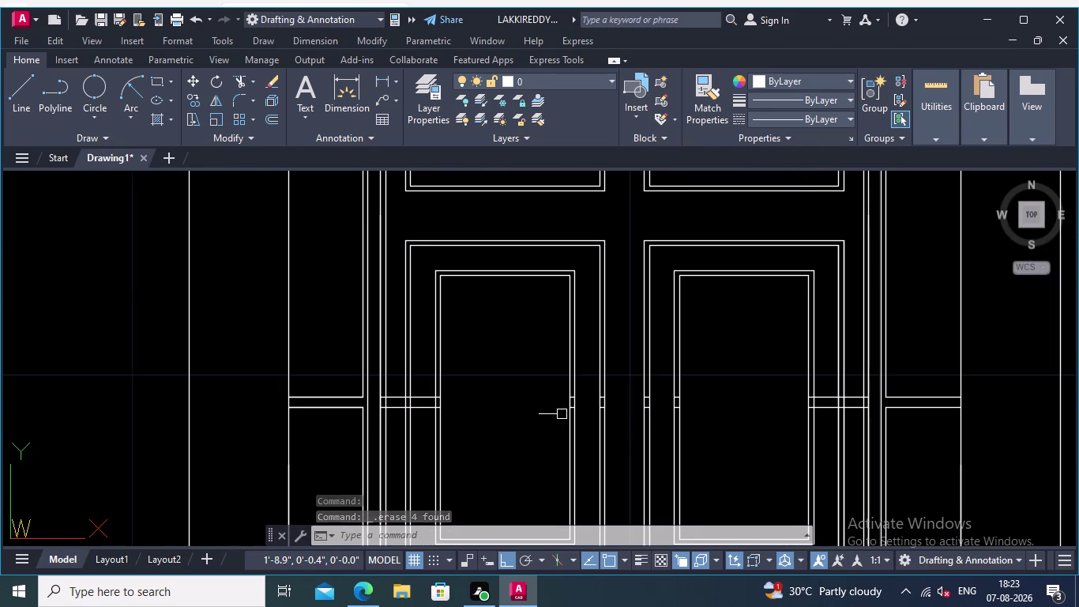
middle_drag(542, 414, 681, 382)
scroll(up, 3)
click(564, 364)
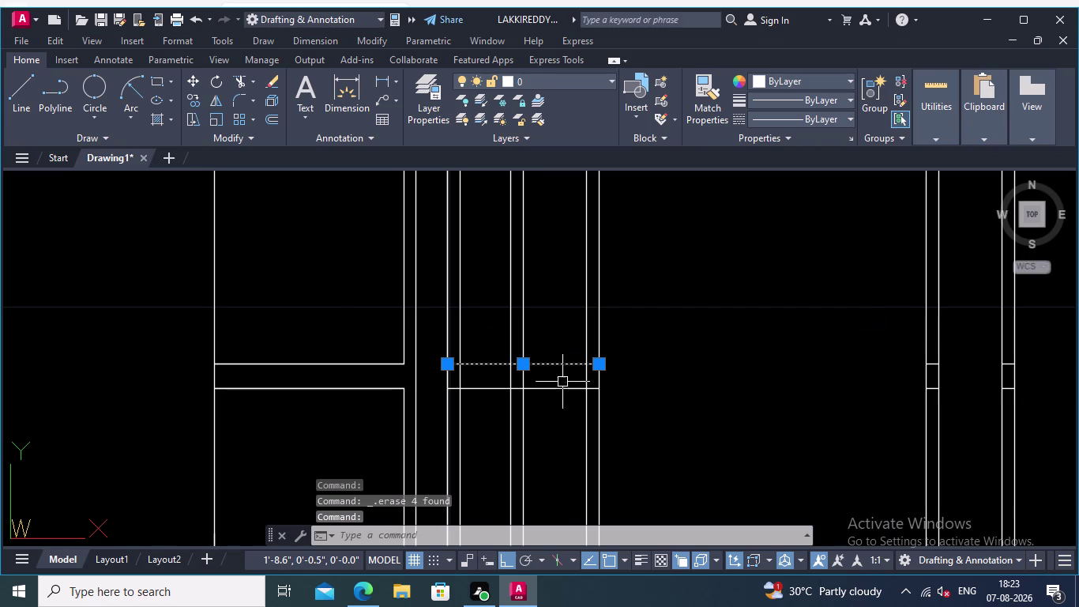
click(559, 392)
scroll(down, 3)
middle_drag(683, 387, 401, 402)
scroll(up, 3)
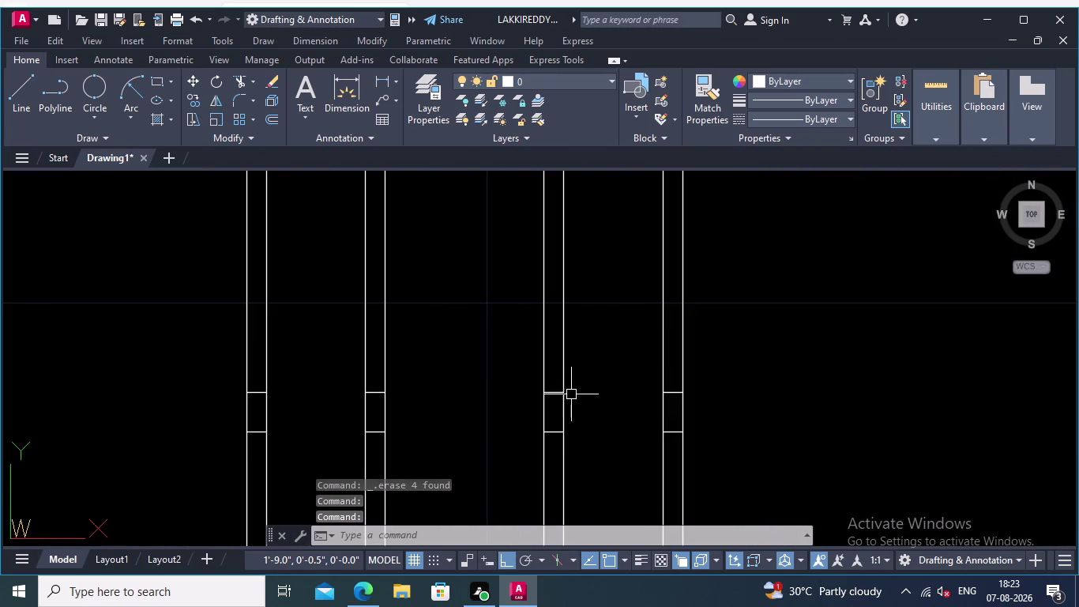
scroll(up, 3)
click(541, 393)
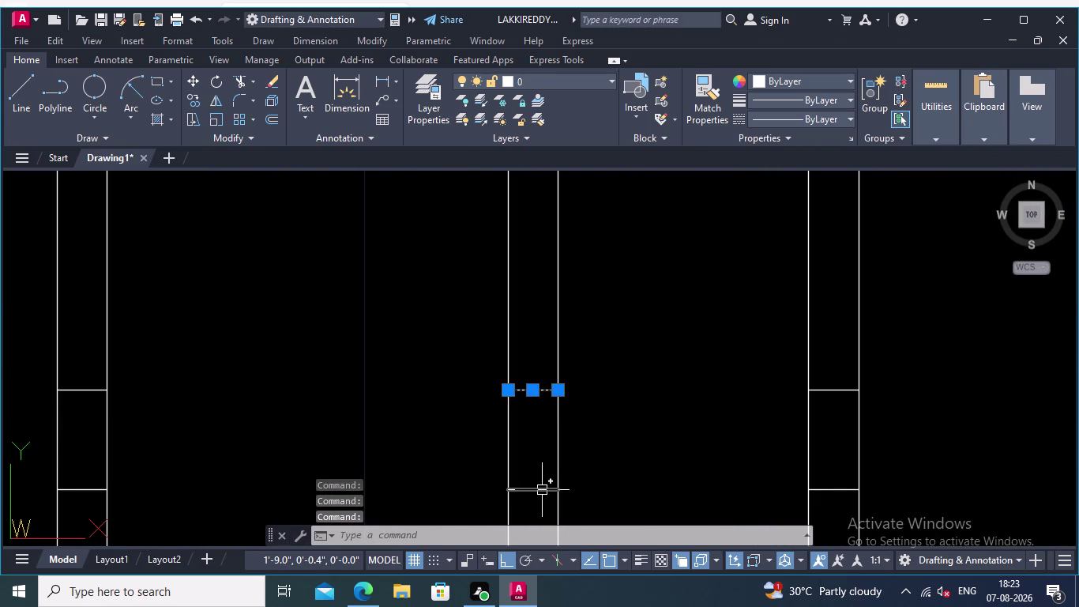
click(540, 490)
click(833, 392)
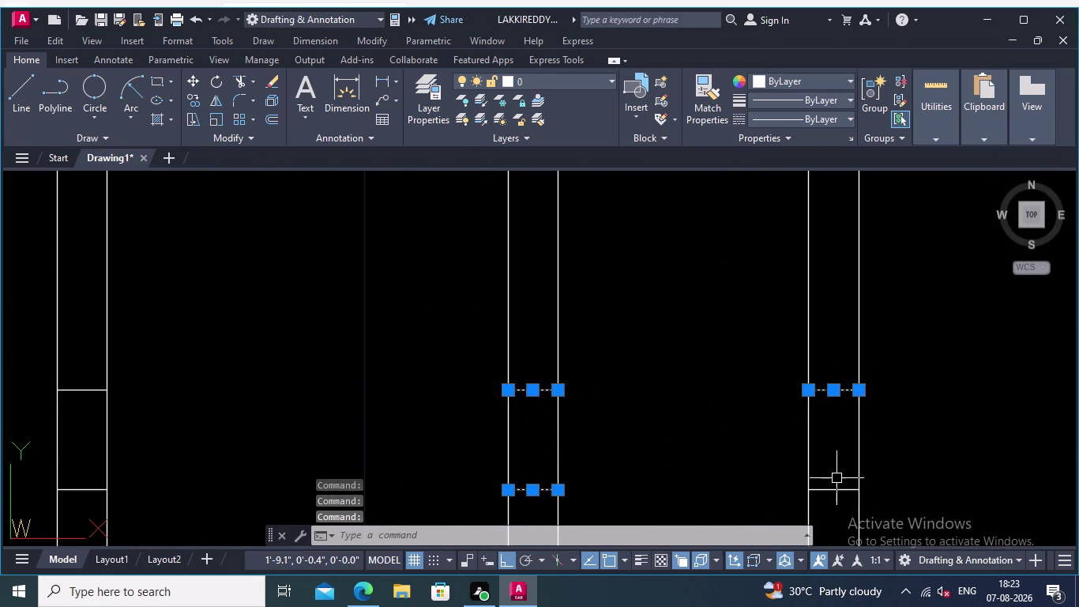
click(835, 490)
Add the remaining column short lines to the selection, erase them, and view the right side.
scroll(down, 3)
middle_drag(707, 435, 844, 428)
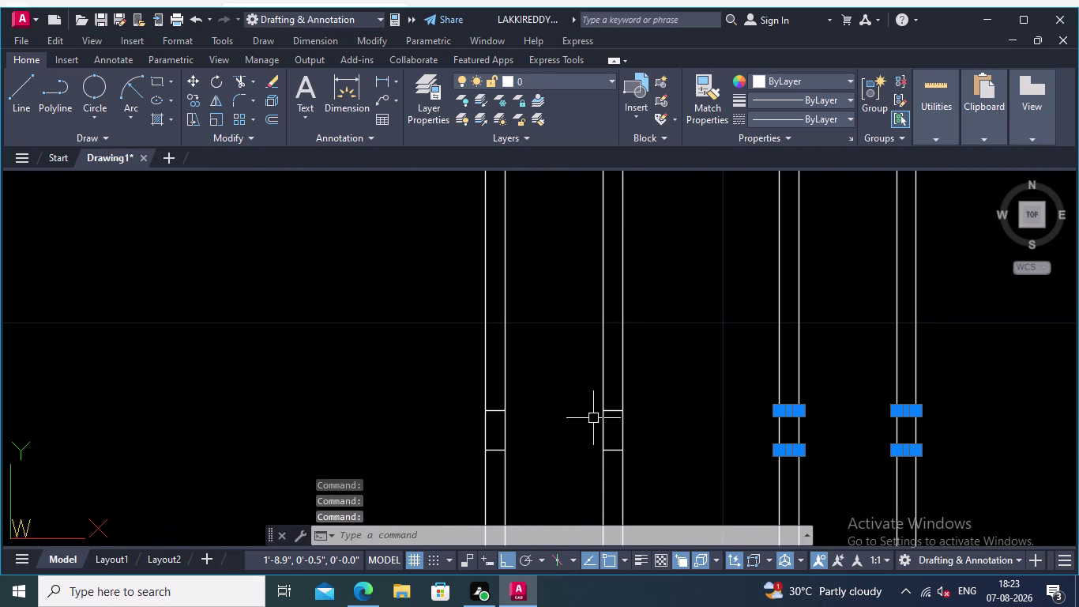
scroll(up, 3)
click(615, 418)
click(620, 478)
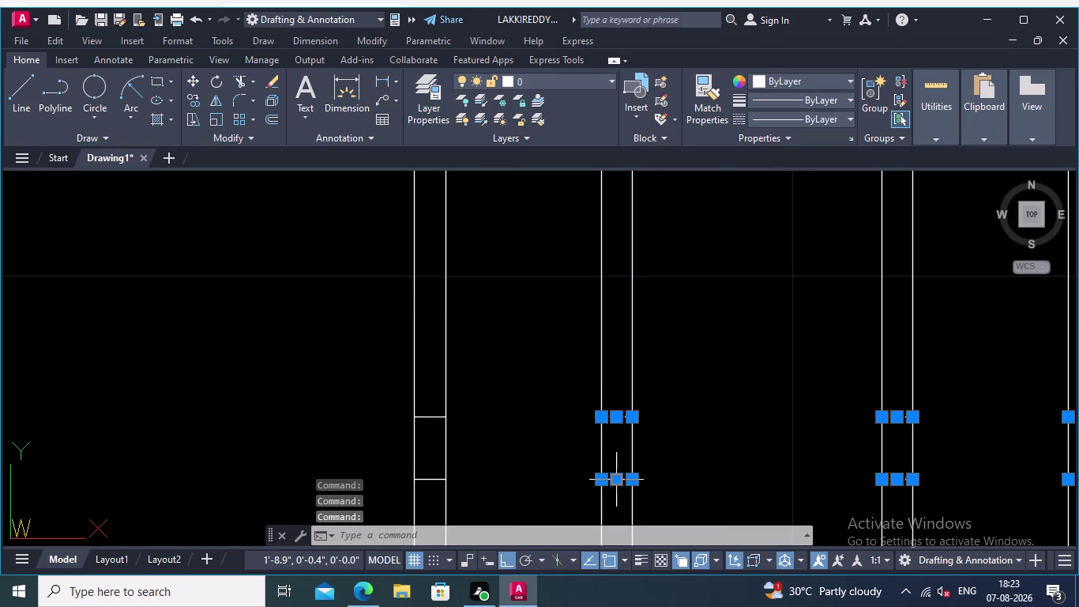
click(434, 413)
click(437, 480)
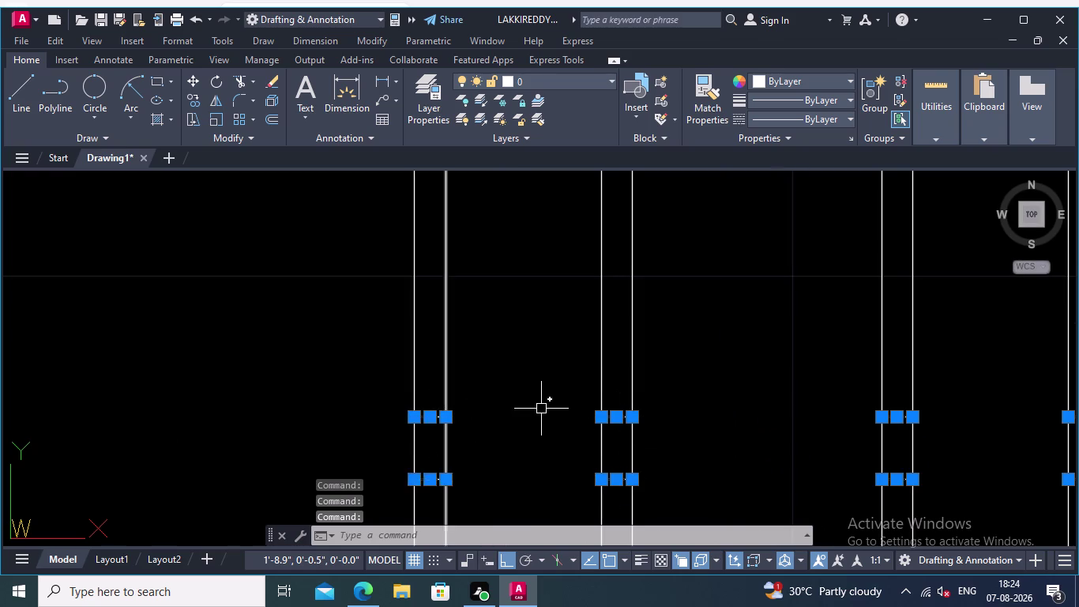
scroll(down, 3)
scroll(up, 3)
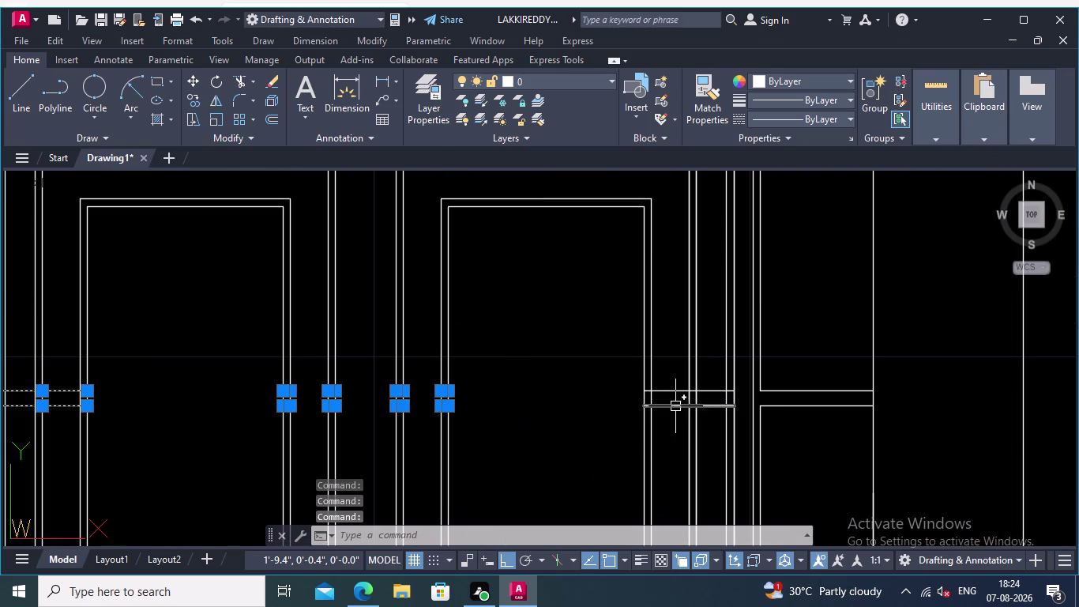
click(675, 406)
click(674, 389)
key(Delete)
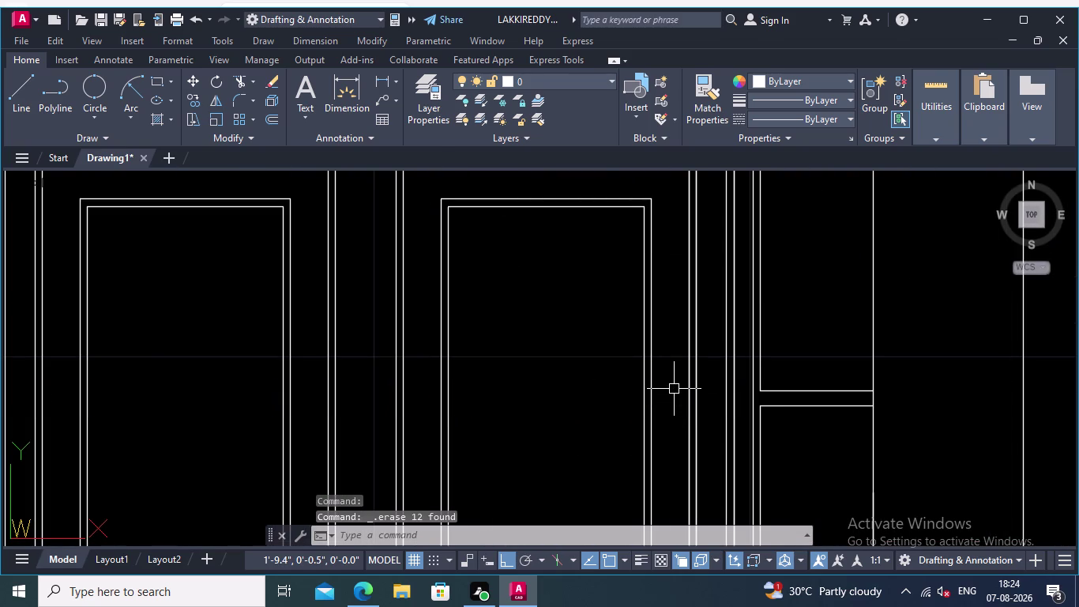
scroll(down, 3)
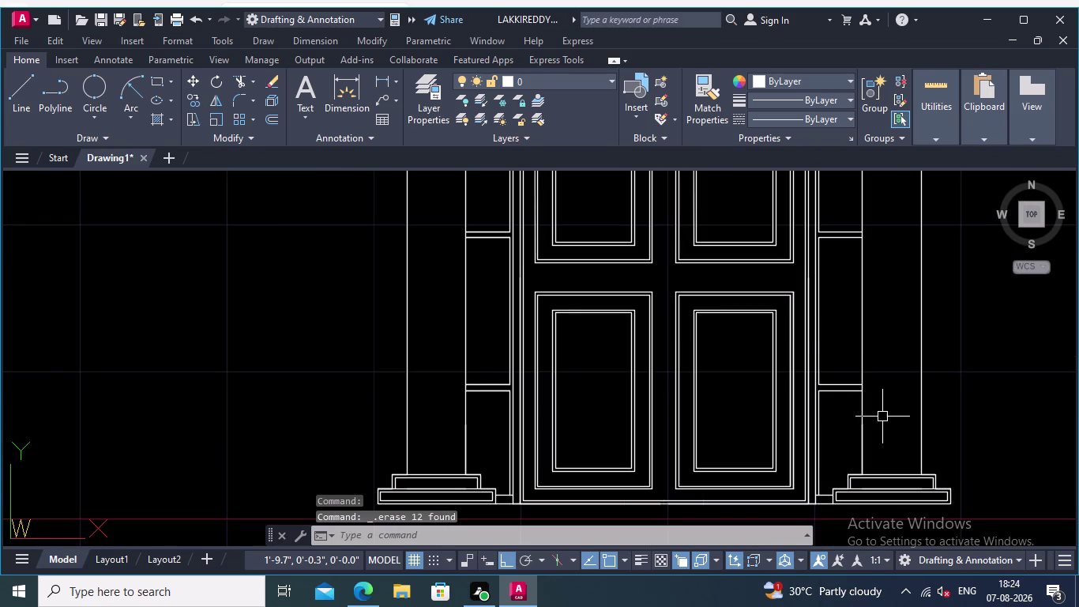
scroll(down, 3)
middle_drag(870, 384, 870, 438)
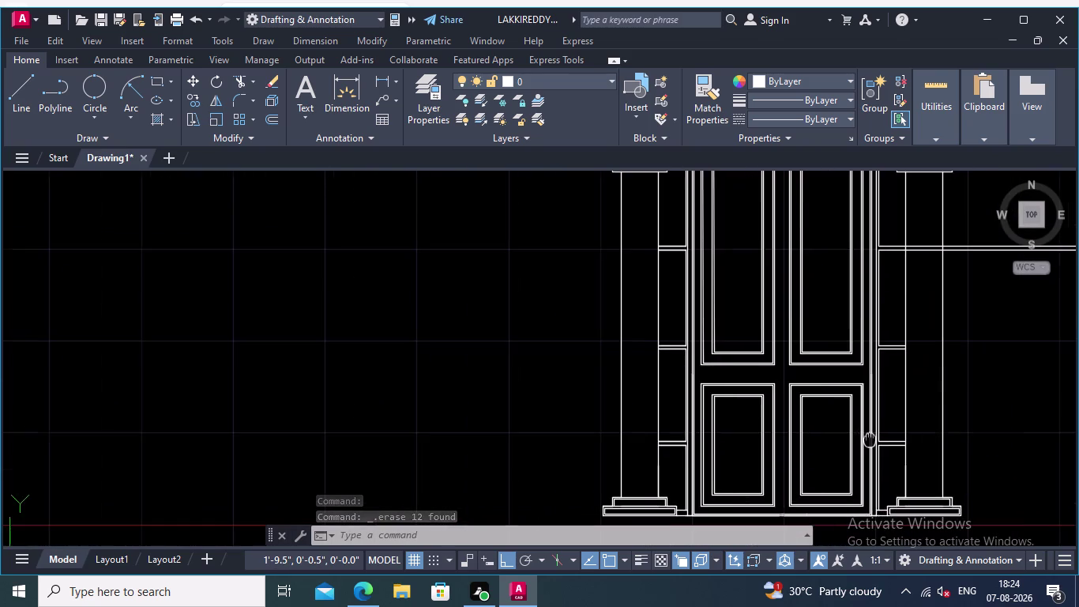
middle_drag(870, 438, 869, 437)
middle_drag(902, 365, 701, 439)
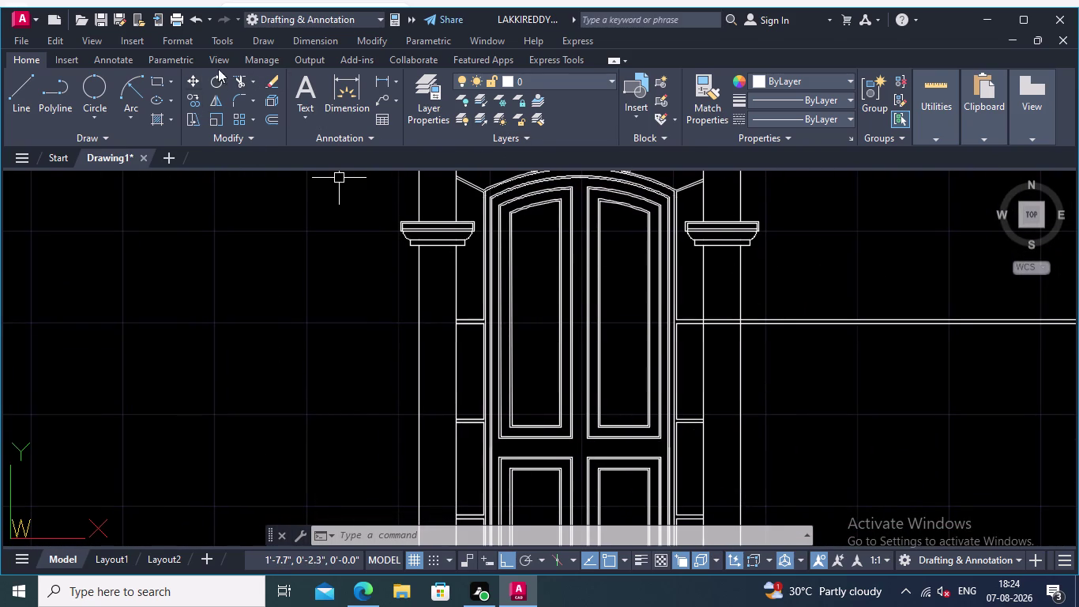
Trim the stray horizontal line extending past the right column using fence cuts.
click(241, 77)
scroll(up, 3)
scroll(up, 3)
click(718, 263)
click(726, 385)
scroll(down, 3)
middle_drag(714, 366, 631, 341)
click(852, 262)
click(830, 437)
scroll(down, 3)
middle_drag(832, 405, 805, 373)
scroll(up, 3)
key(Return)
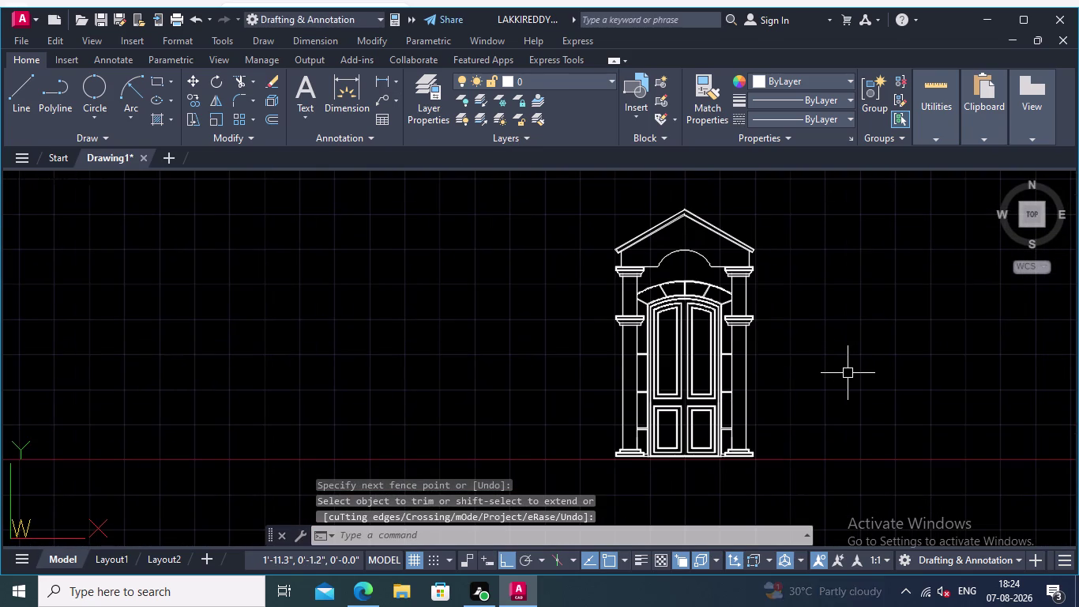
Pan and zoom over the dome, pediment canopy and its left slope.
scroll(up, 3)
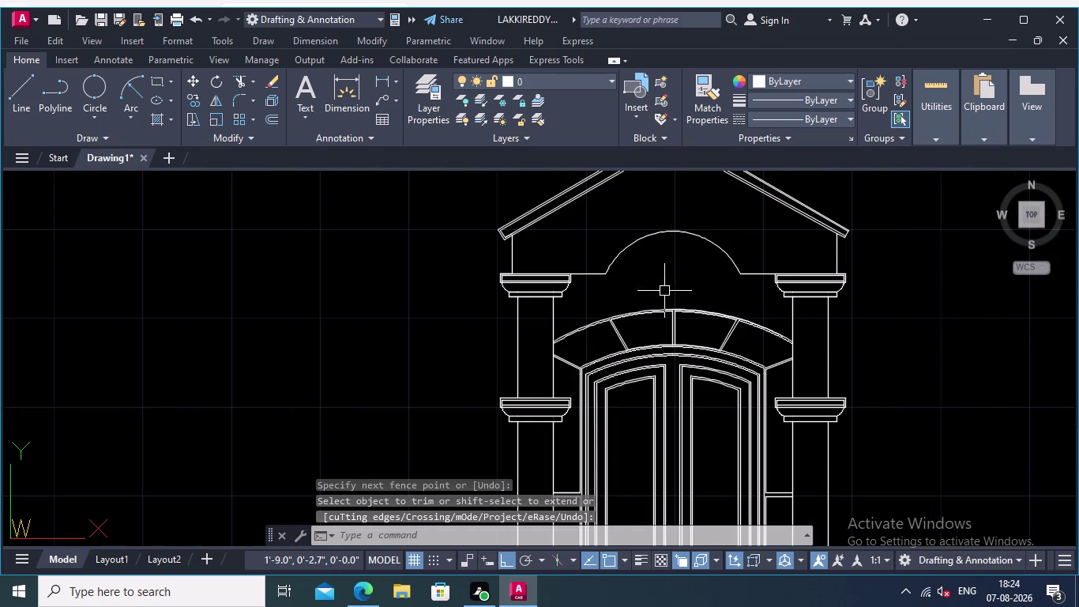
middle_drag(655, 291, 730, 369)
scroll(up, 3)
scroll(down, 3)
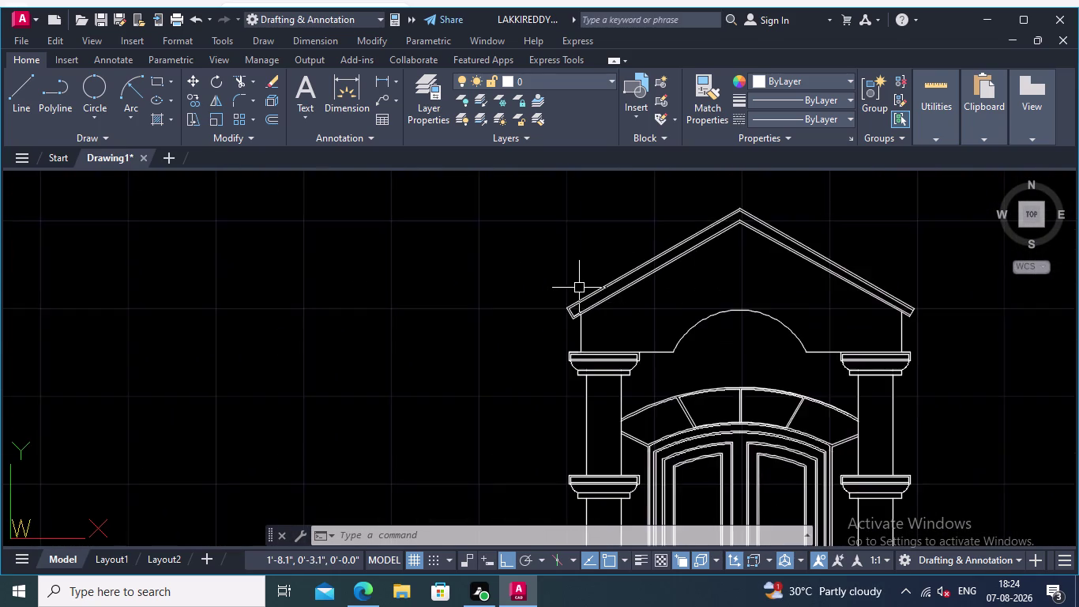
middle_drag(572, 301, 554, 346)
scroll(up, 3)
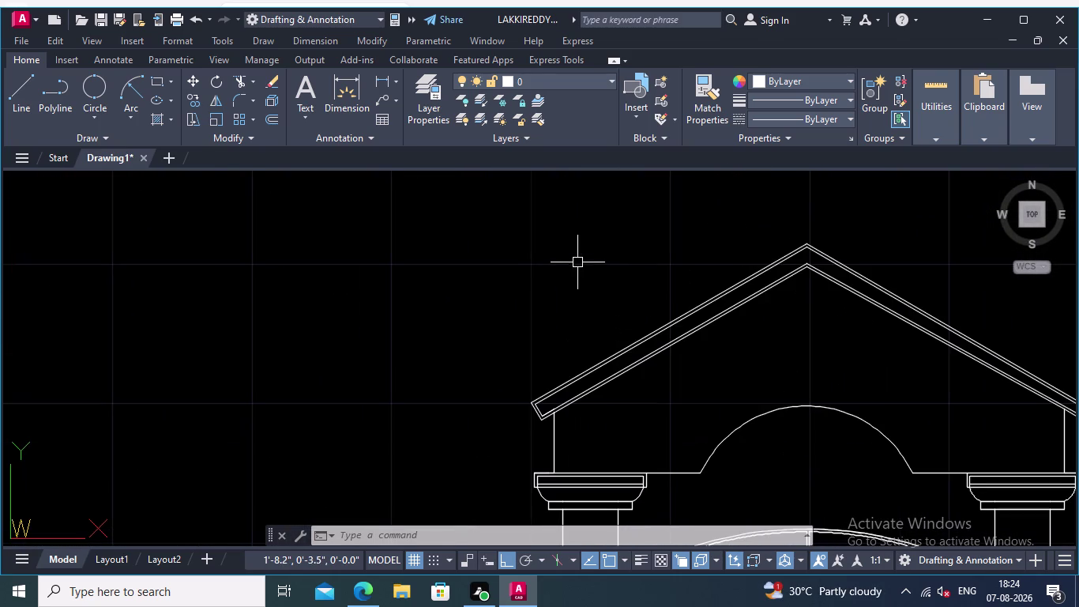
middle_drag(561, 321, 464, 260)
scroll(down, 3)
scroll(down, 3)
middle_drag(744, 279, 736, 283)
middle_drag(910, 365, 746, 294)
scroll(up, 3)
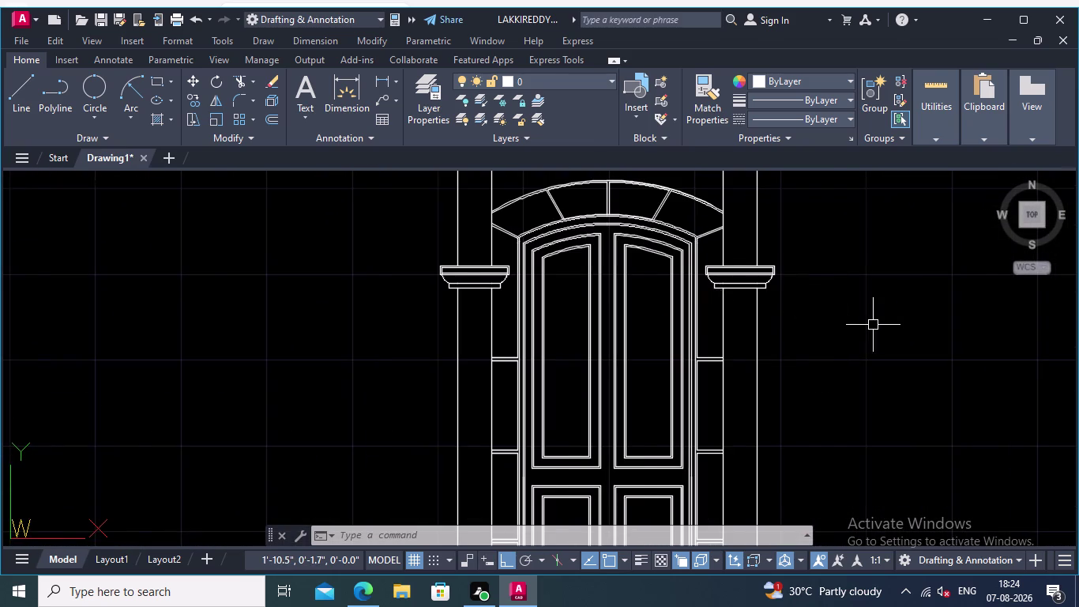
Frame the arch, capitals, dome and voussoirs, then select a right-column vertical line.
middle_drag(873, 325, 1013, 362)
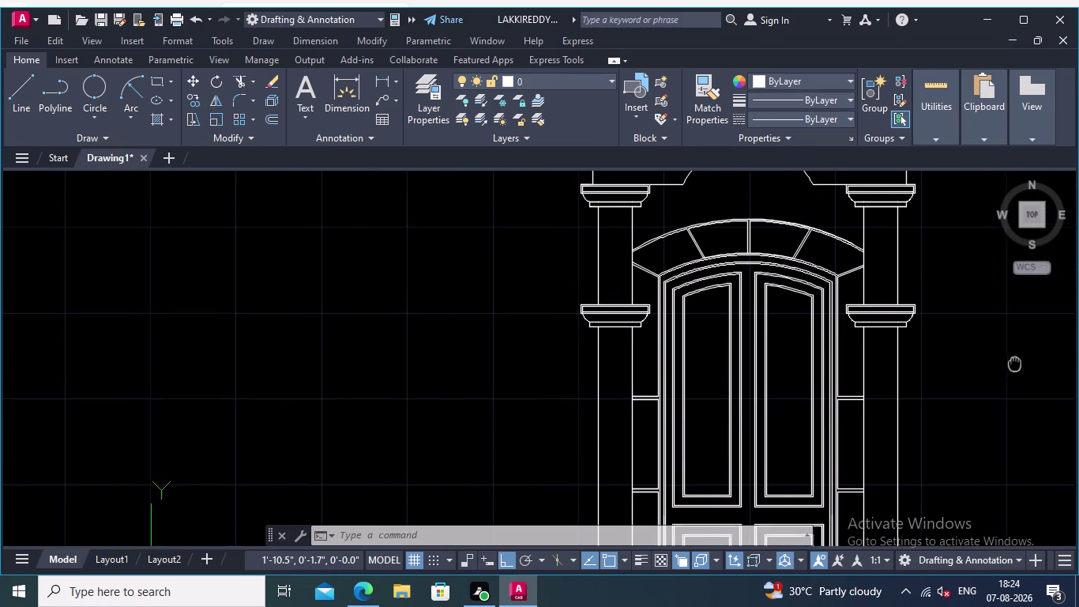
middle_drag(1013, 362, 1071, 456)
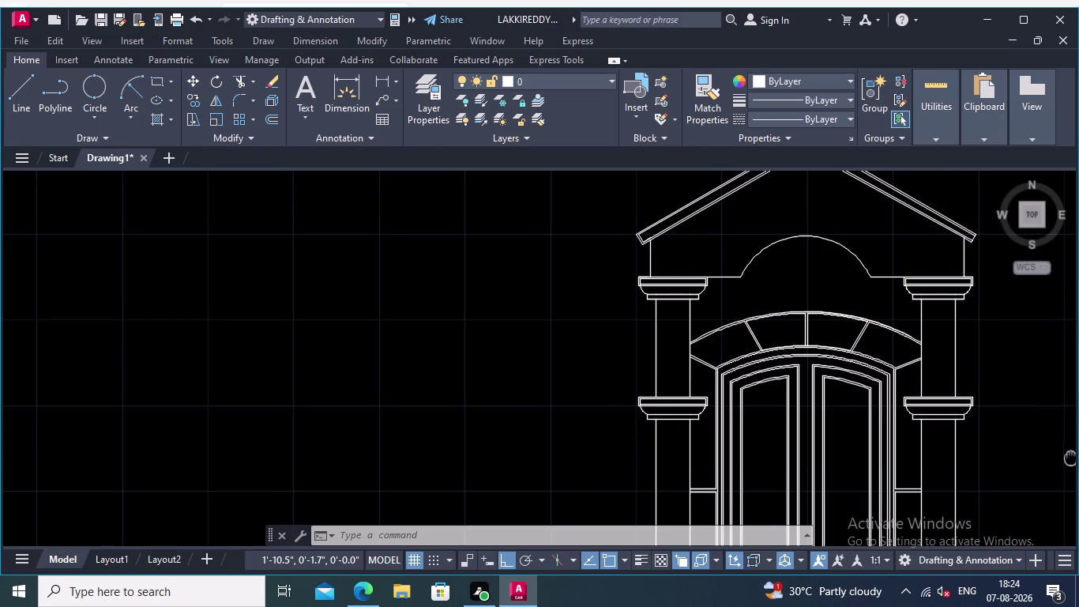
middle_drag(1071, 456, 1000, 444)
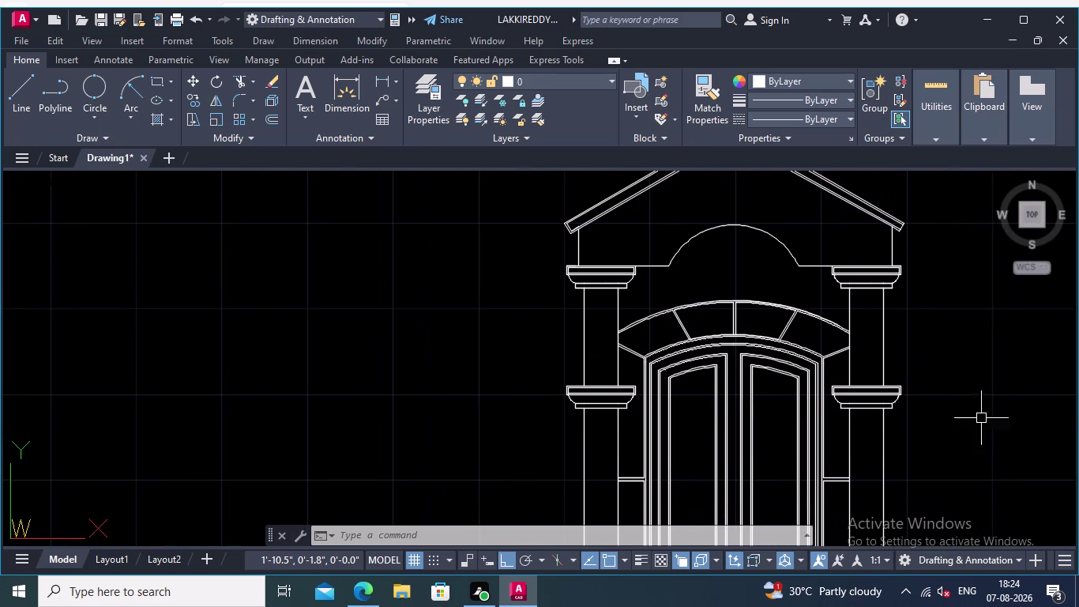
scroll(up, 3)
middle_drag(928, 363, 1001, 484)
middle_drag(966, 366, 990, 433)
scroll(down, 3)
middle_drag(976, 421, 878, 358)
scroll(up, 3)
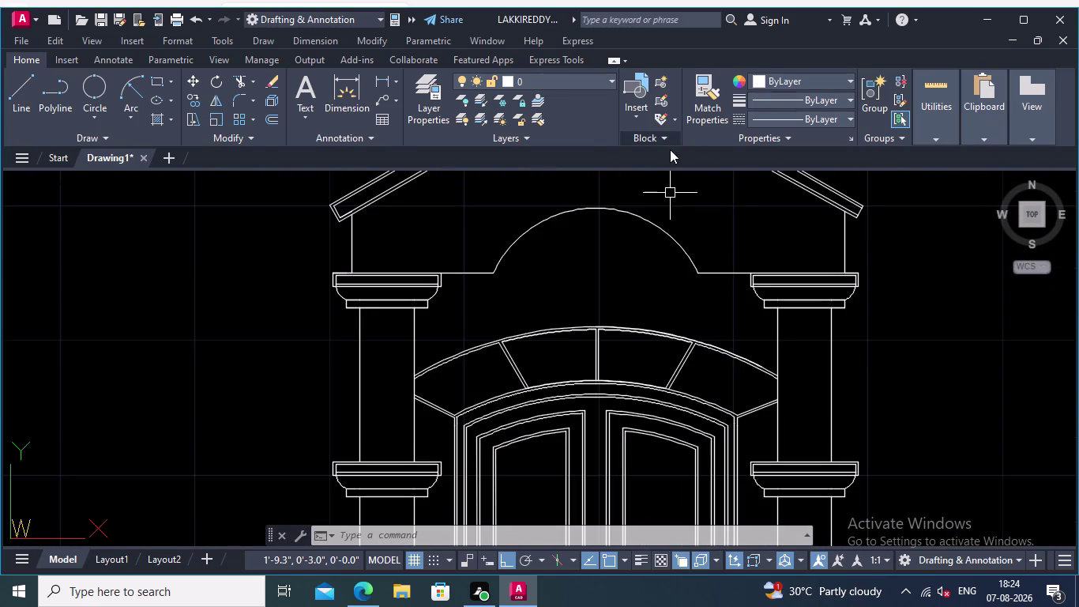
click(833, 347)
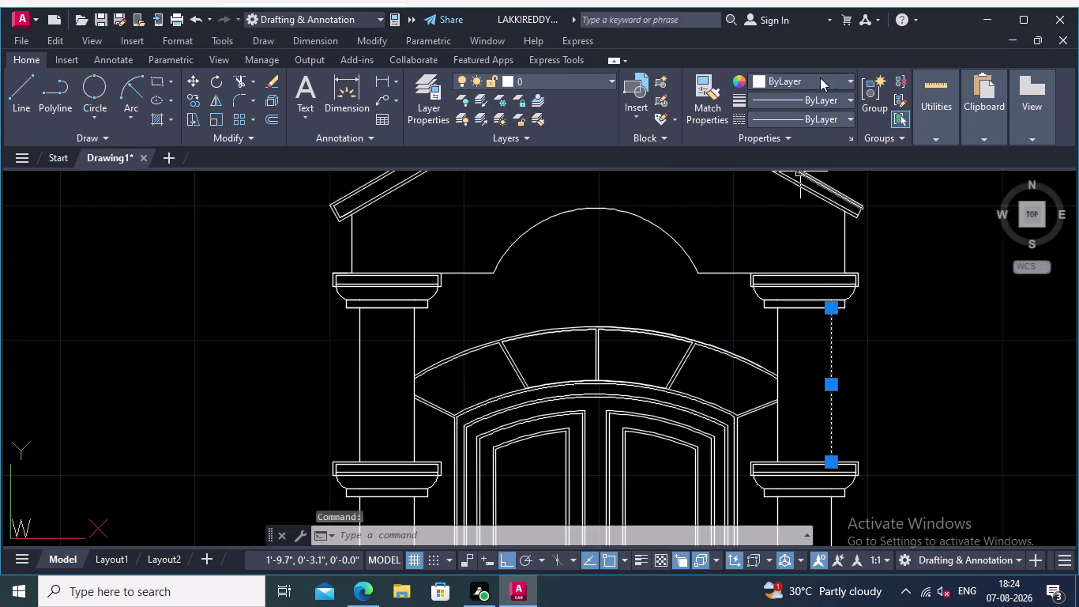
Open the colour list for the selected line, cancel without changing it, and recentre the arch.
click(851, 76)
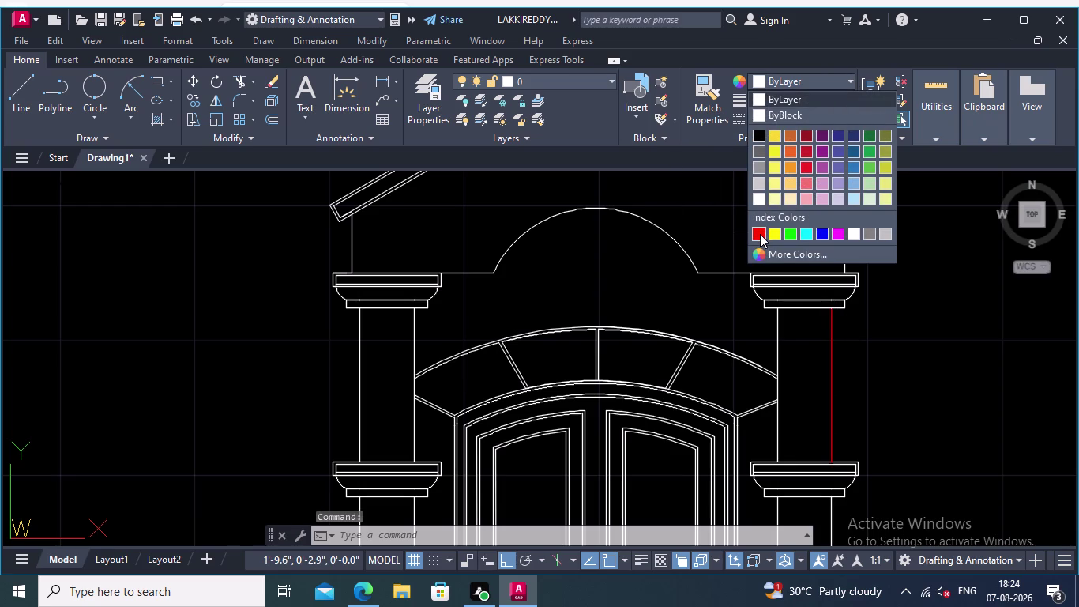
key(Escape)
key(Escape)
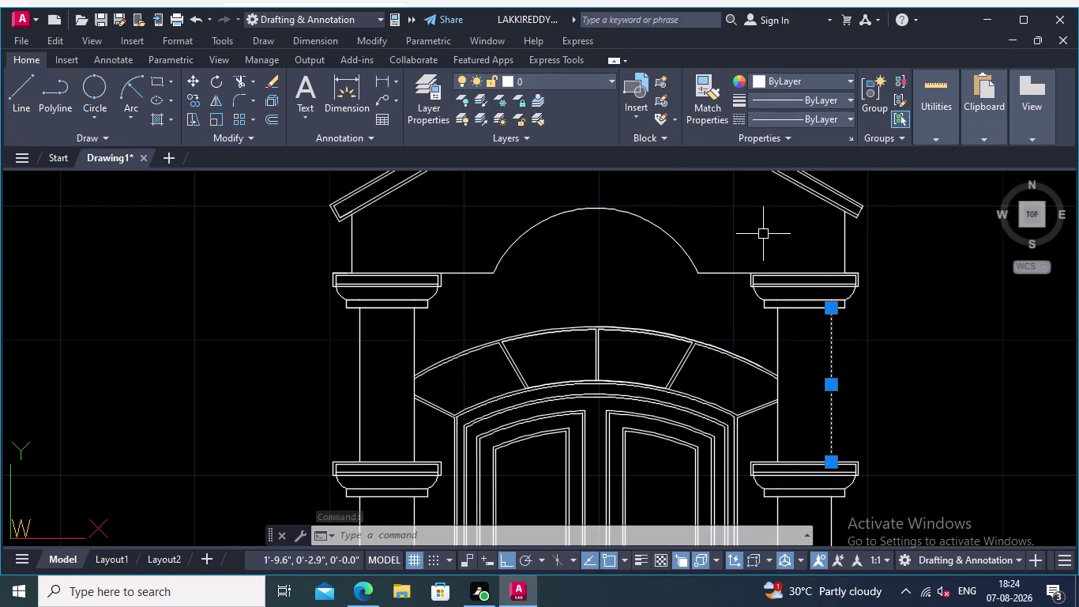
middle_drag(780, 236, 865, 173)
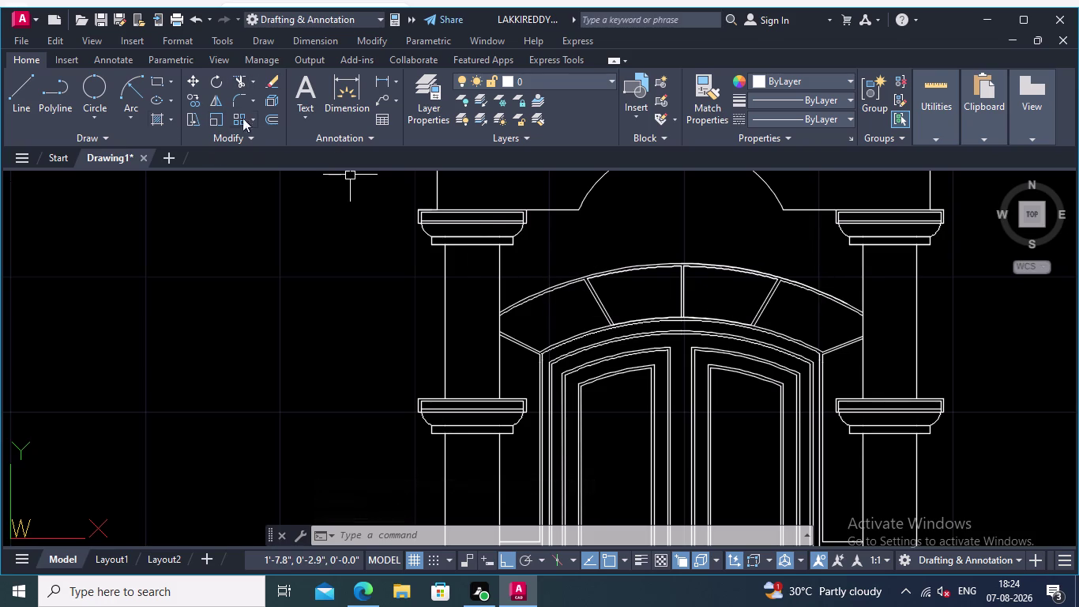
Start an ANSI32 hatch picked inside the leftmost arch voussoir.
click(154, 113)
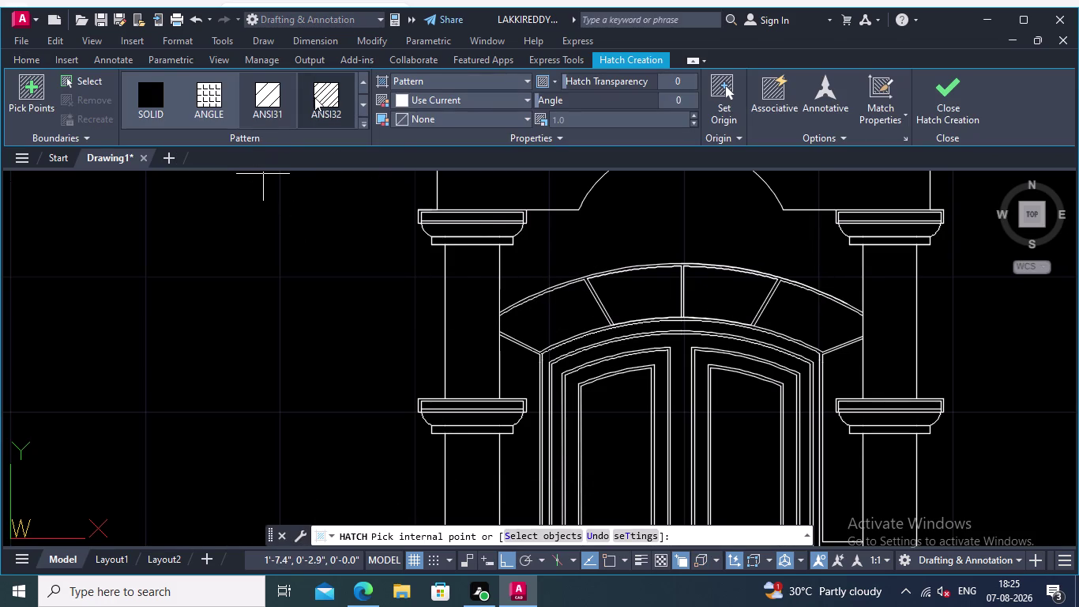
click(318, 96)
click(561, 314)
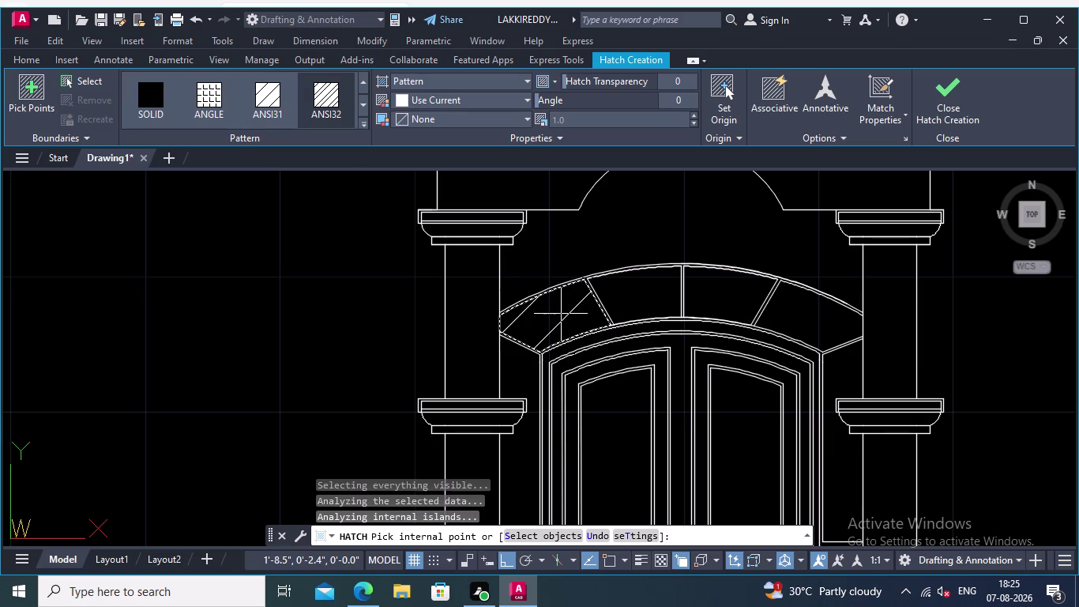